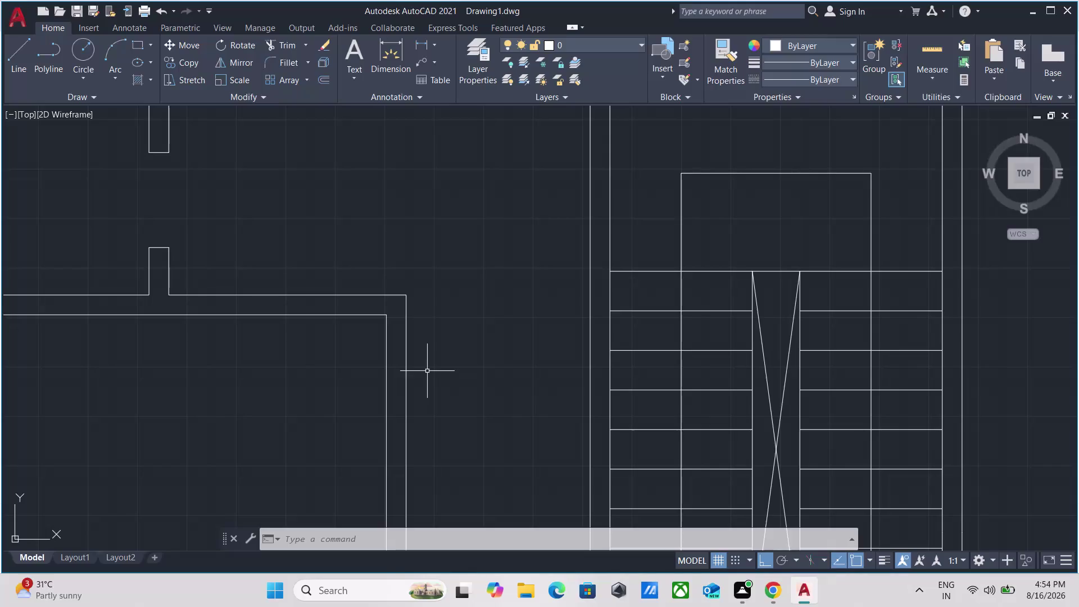
Start a short line at the left wall corner, then abandon it.
scroll(down, 3)
scroll(up, 3)
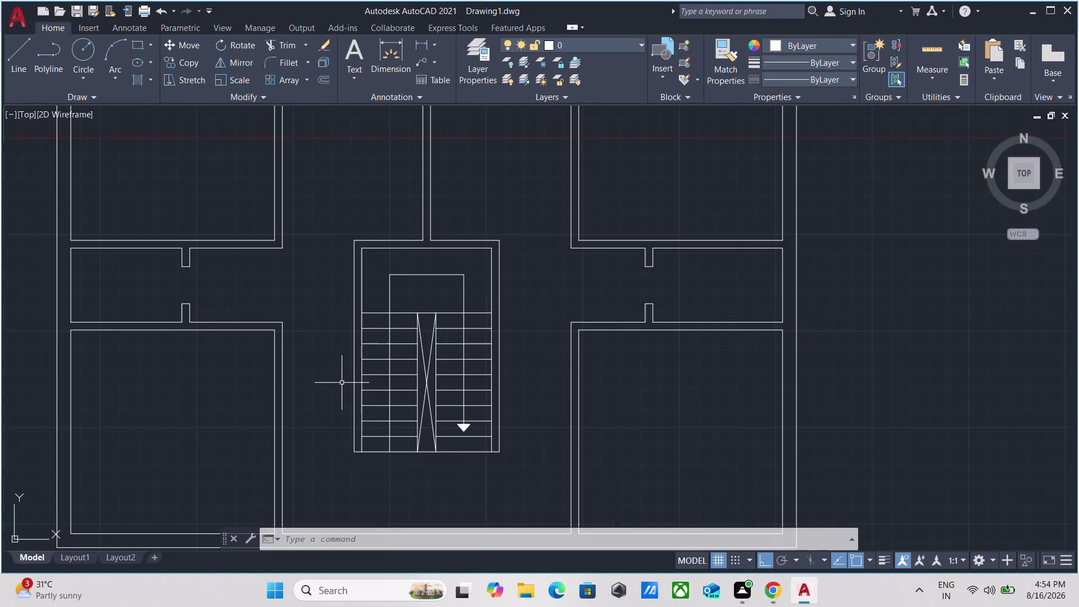
key(l)
key(Return)
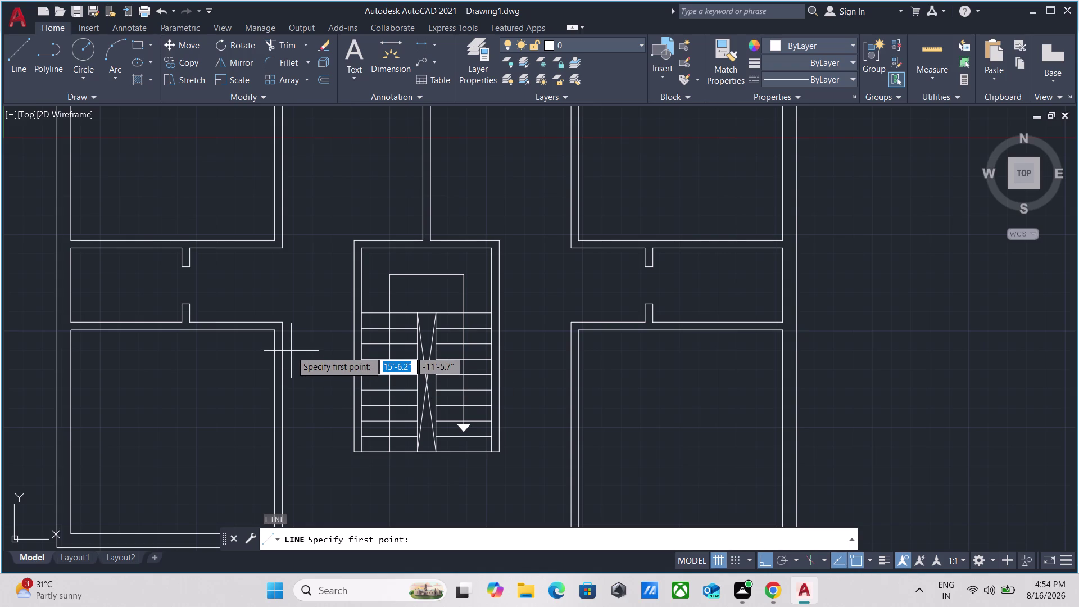
scroll(up, 3)
scroll(up, 3)
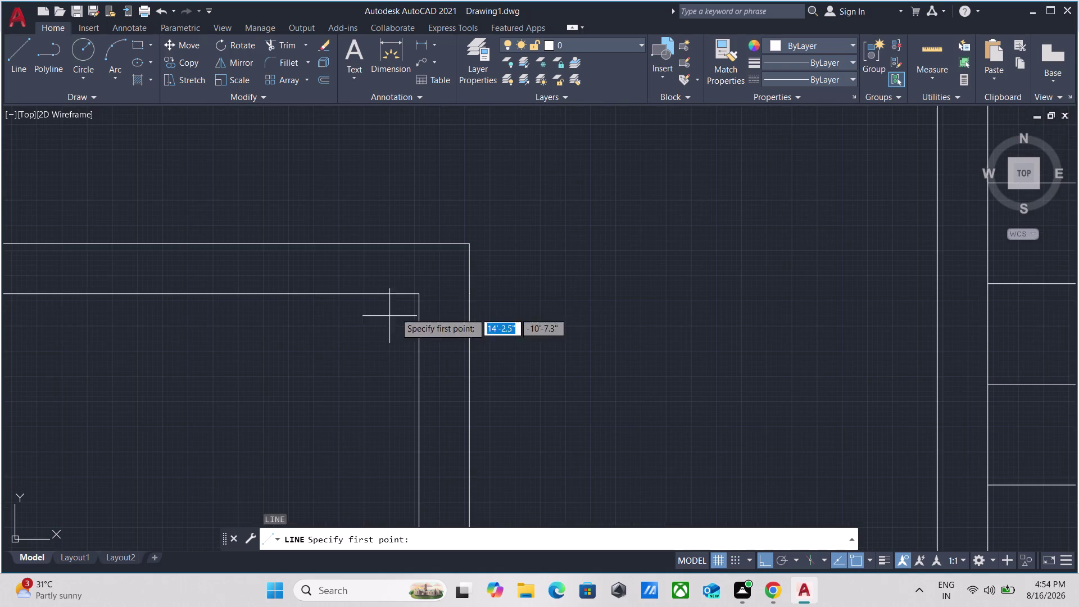
click(419, 296)
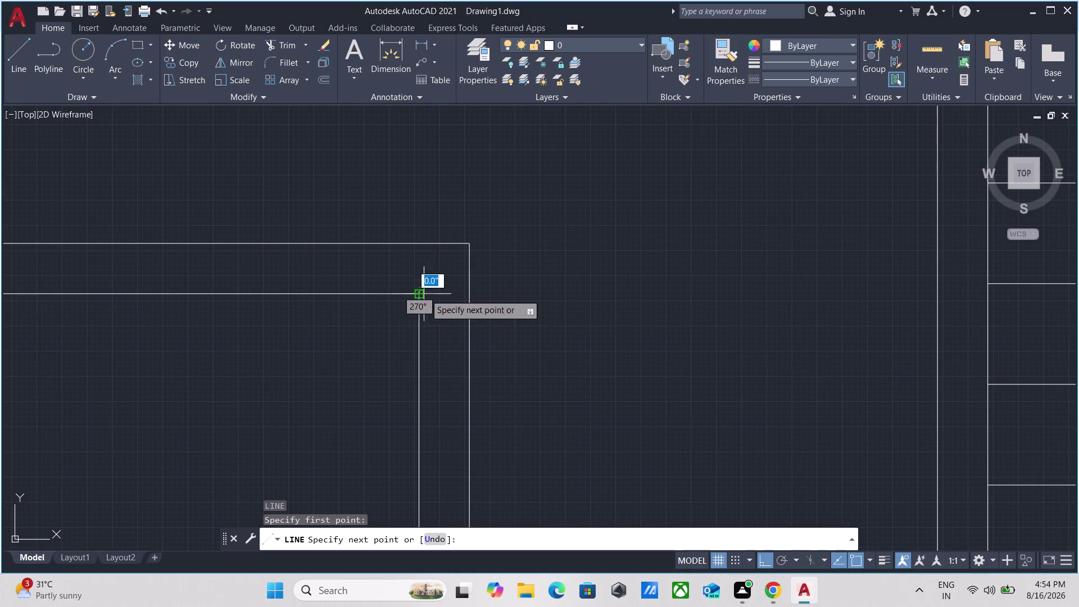
click(467, 294)
key(Escape)
Offset the left wall's short end line 3' downward.
drag(454, 312, 445, 306)
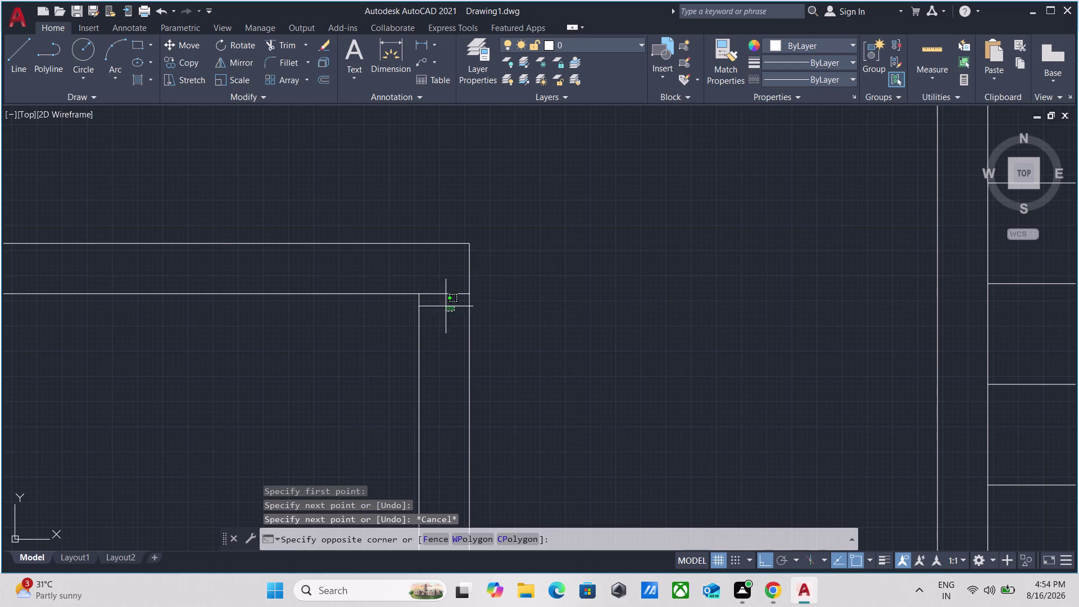
click(432, 268)
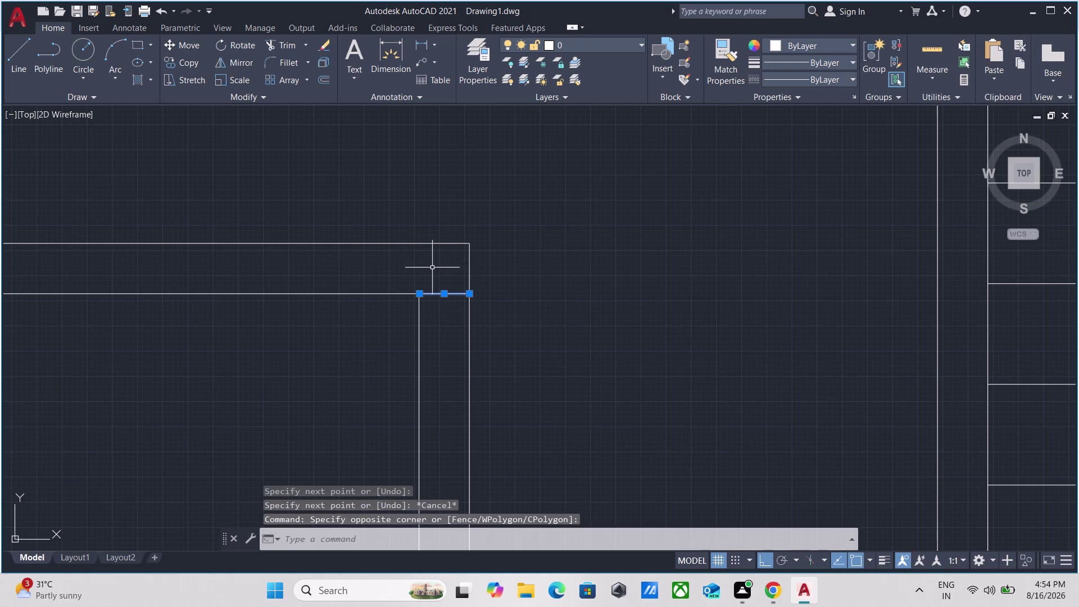
key(o)
key(Return)
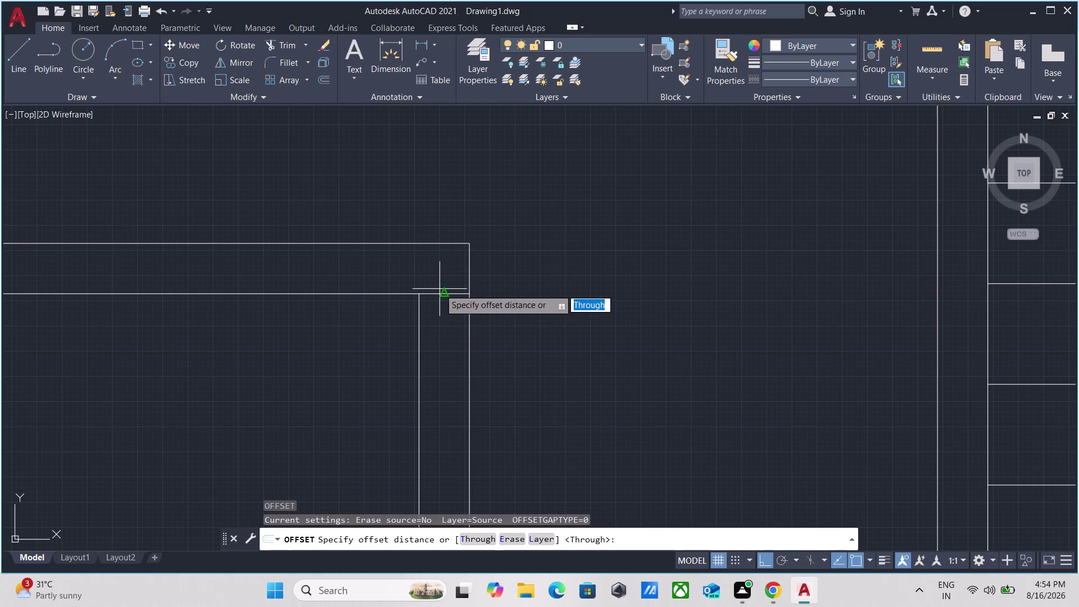
click(440, 291)
click(426, 367)
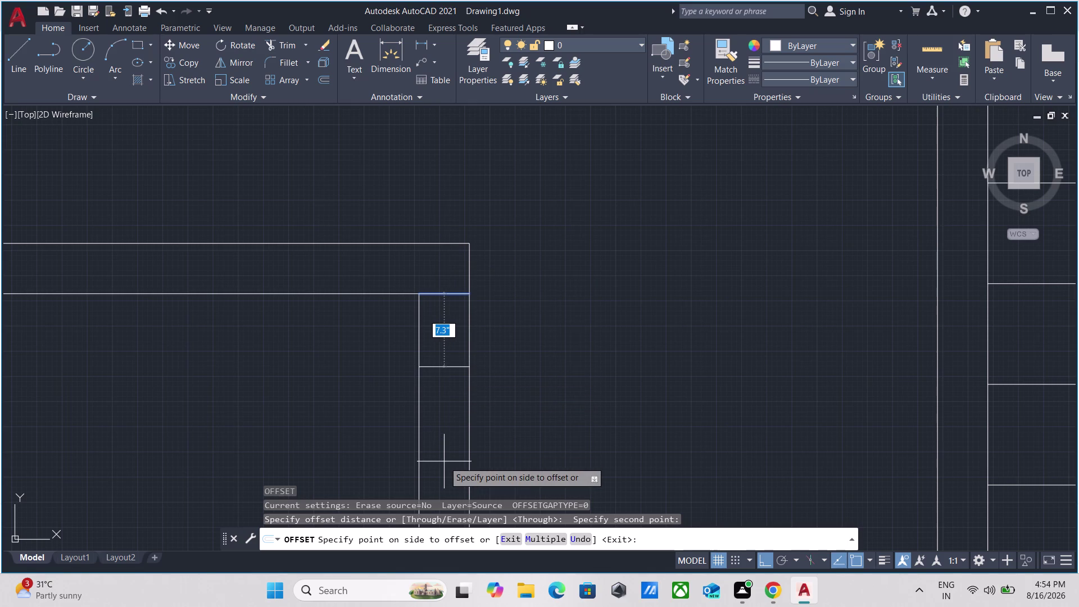
key(3)
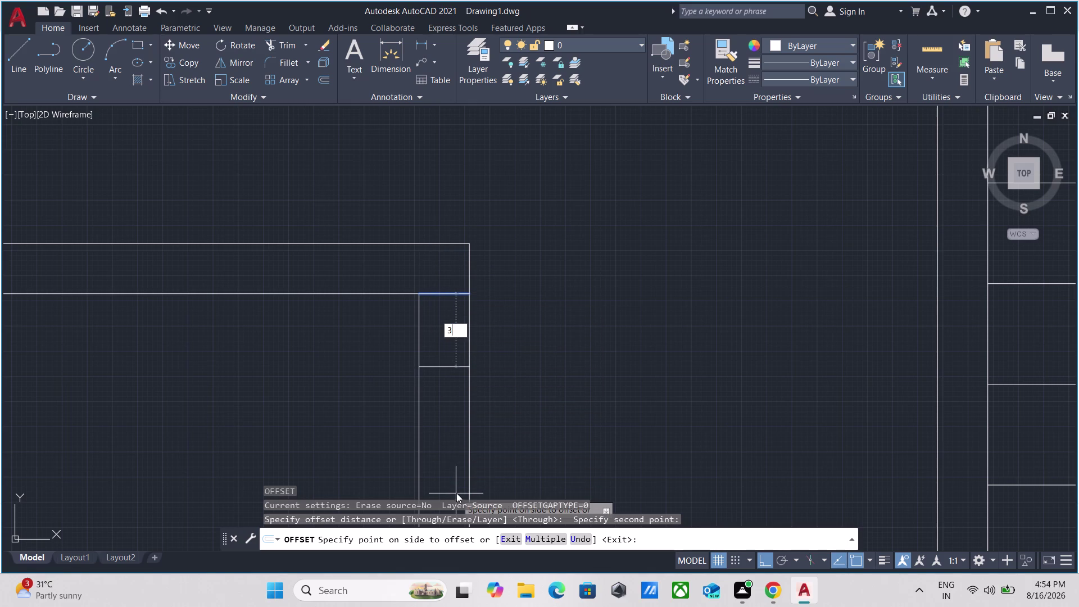
key(apostrophe)
key(Return)
scroll(down, 3)
middle_drag(520, 394, 454, 342)
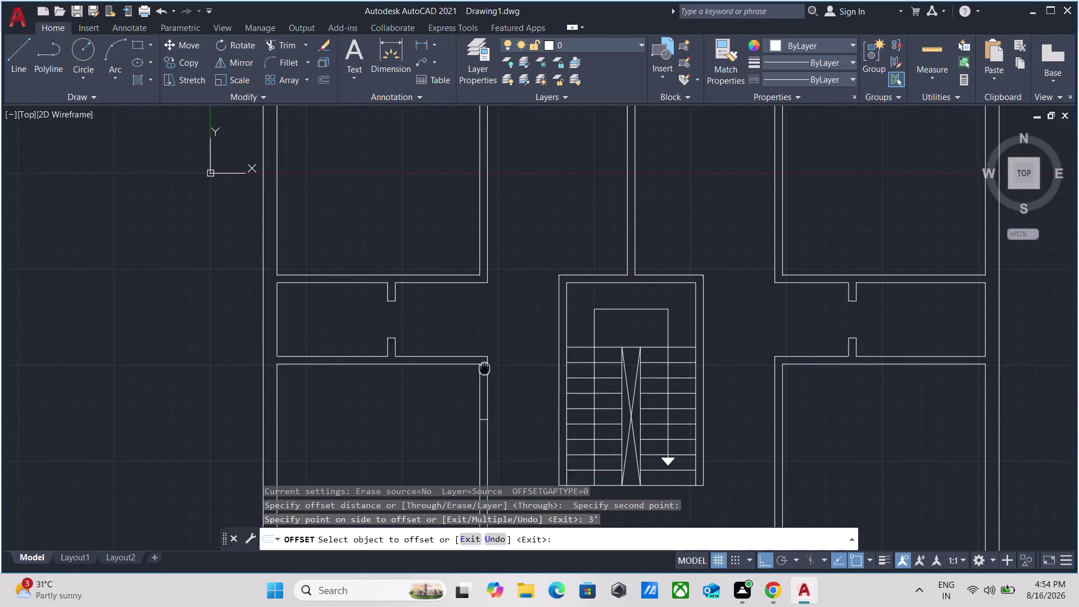
middle_drag(454, 342, 397, 294)
key(Escape)
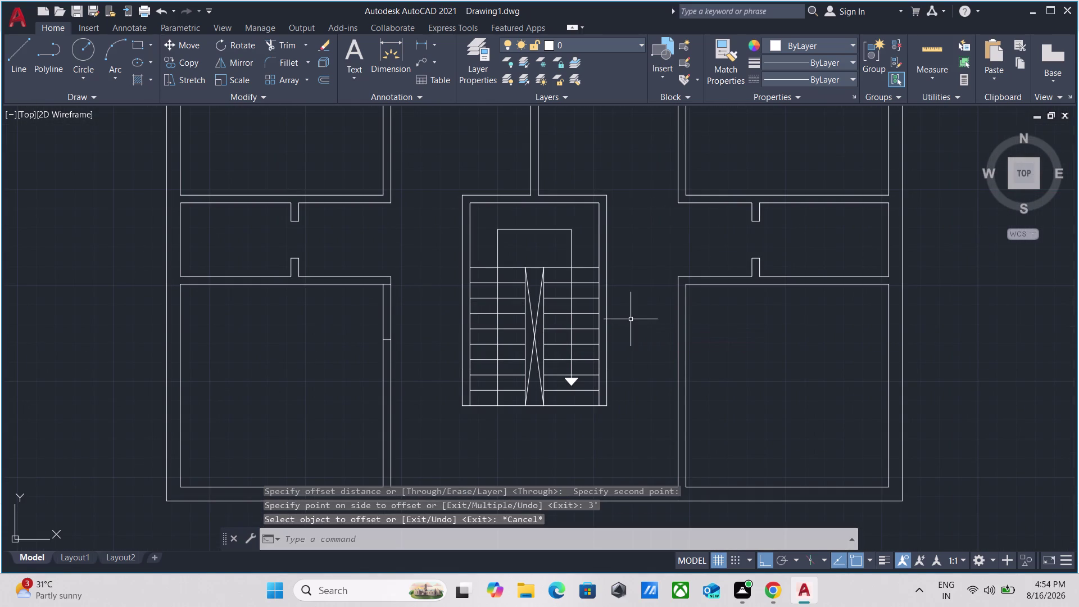
Start a short line at the right wall corner, then abandon it.
key(l)
key(Return)
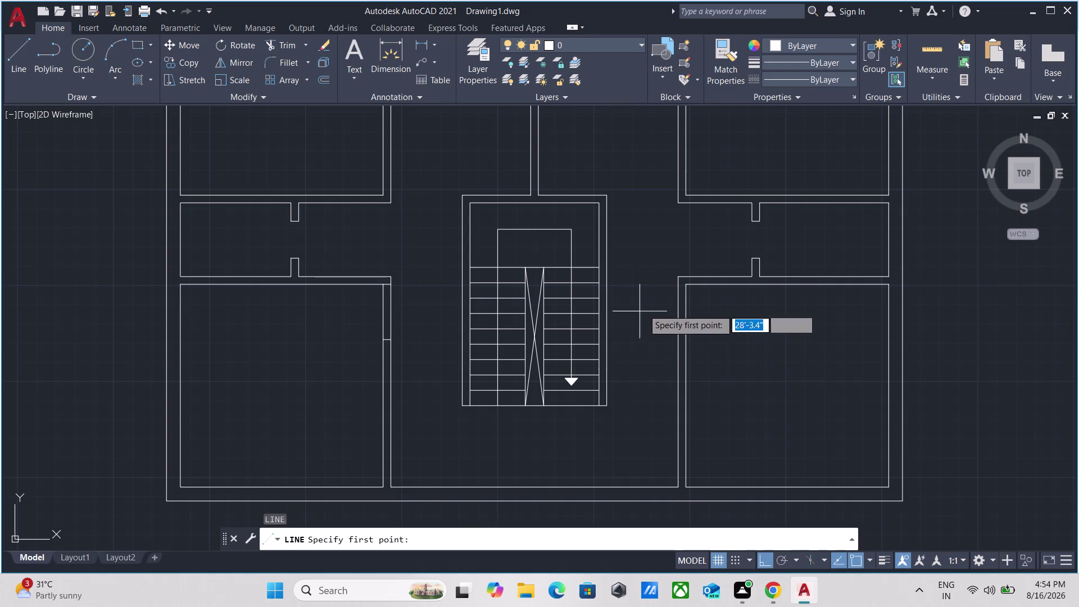
scroll(up, 3)
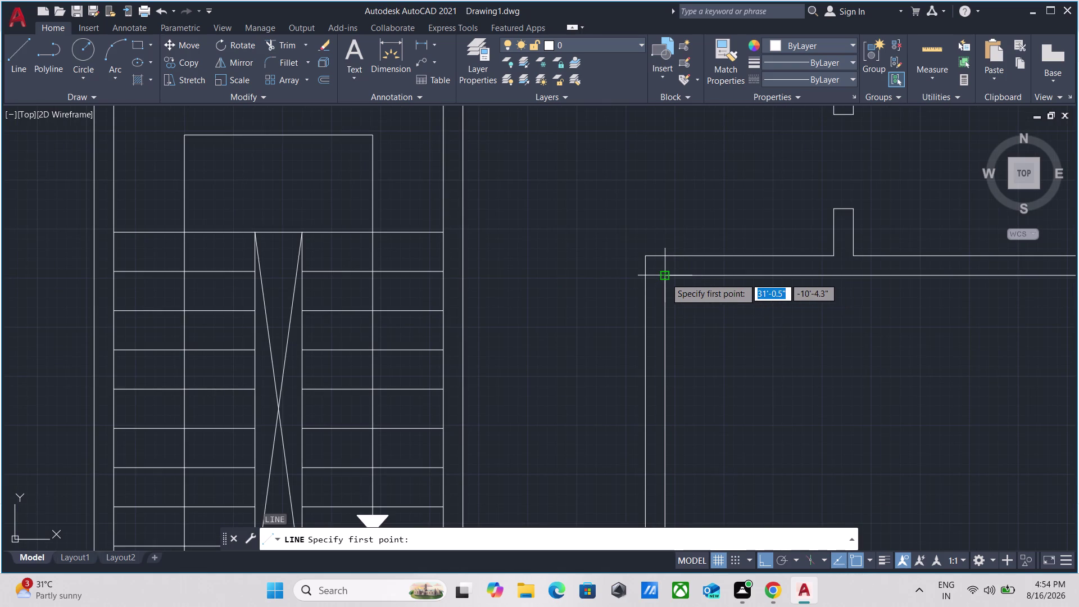
click(665, 277)
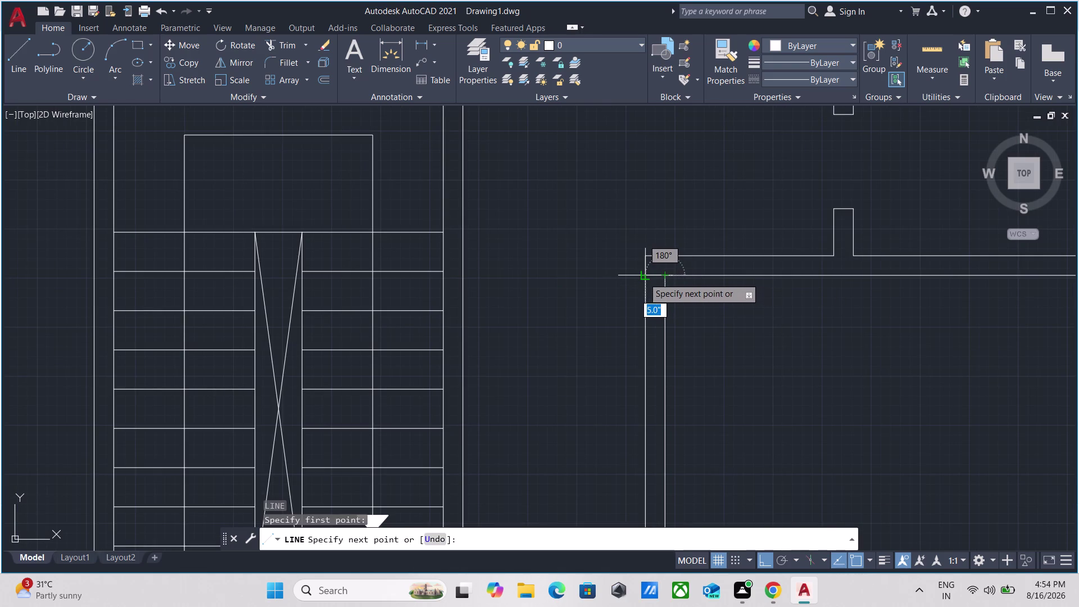
click(644, 277)
key(Escape)
Offset the right wall's short end line 3' downward.
scroll(up, 3)
drag(673, 285, 668, 277)
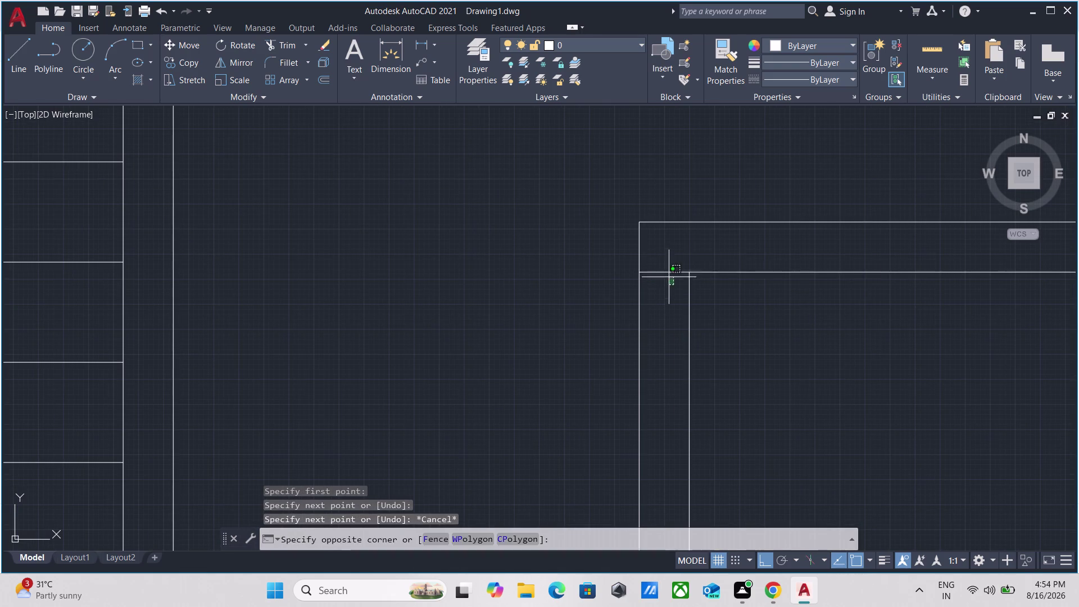
click(656, 244)
key(o)
key(Return)
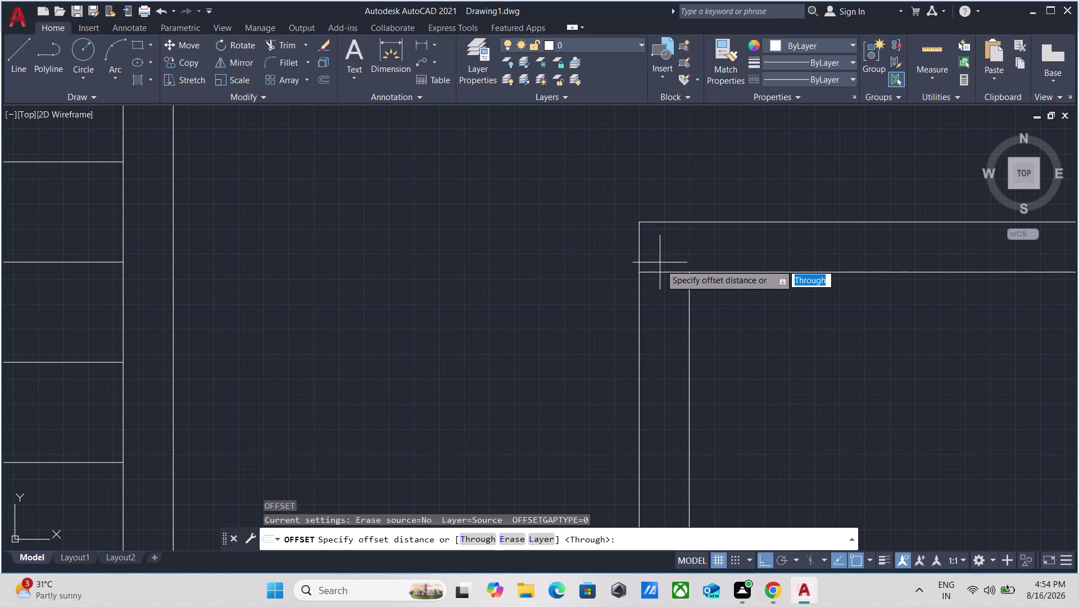
click(662, 270)
click(654, 340)
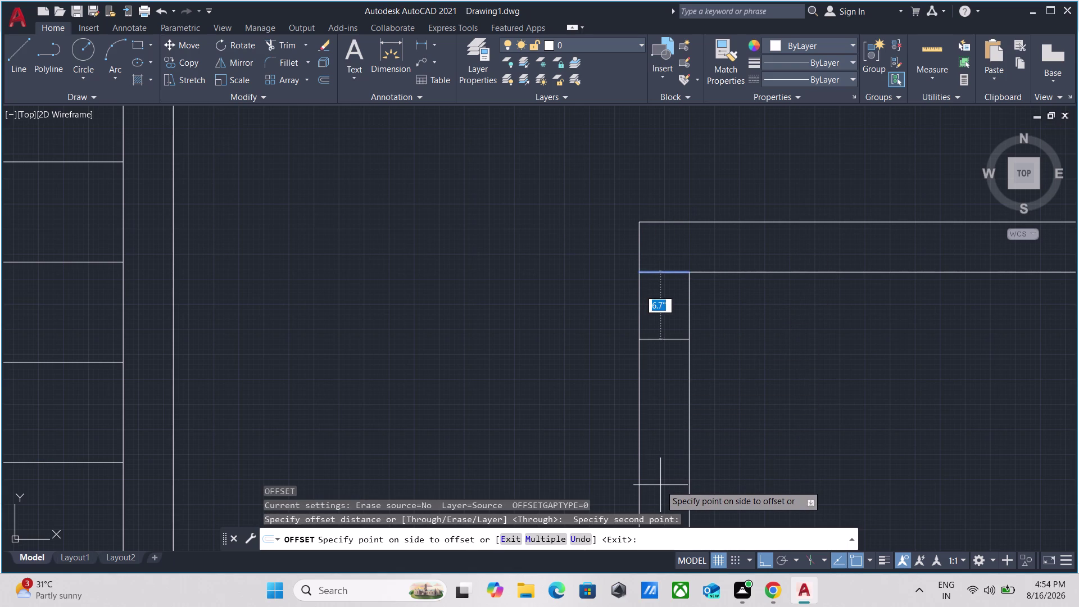
text(3')
key(Return)
scroll(down, 3)
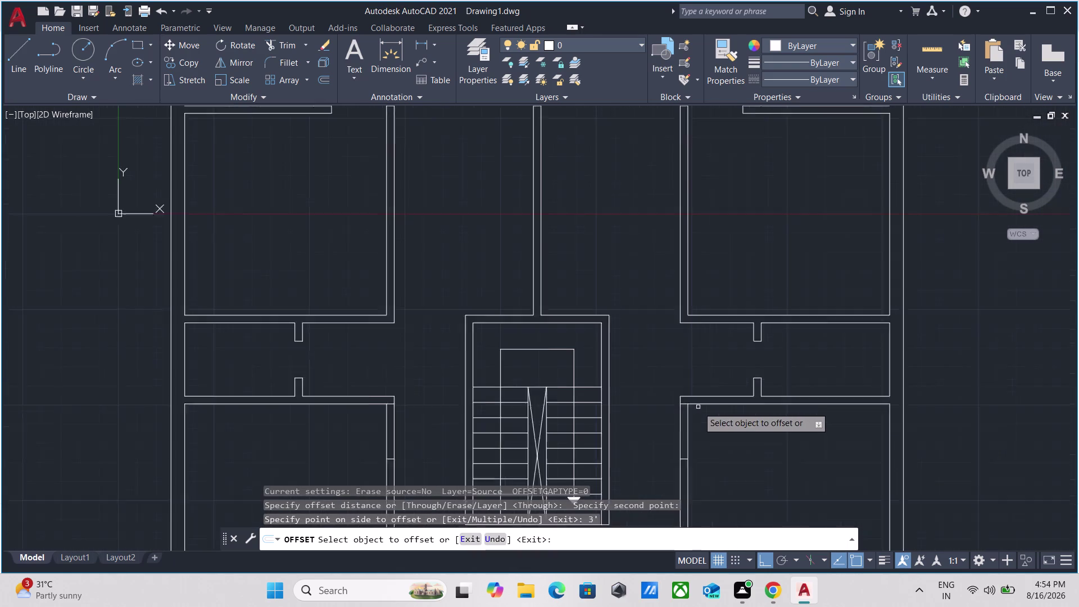
scroll(up, 3)
scroll(up, 3)
key(Escape)
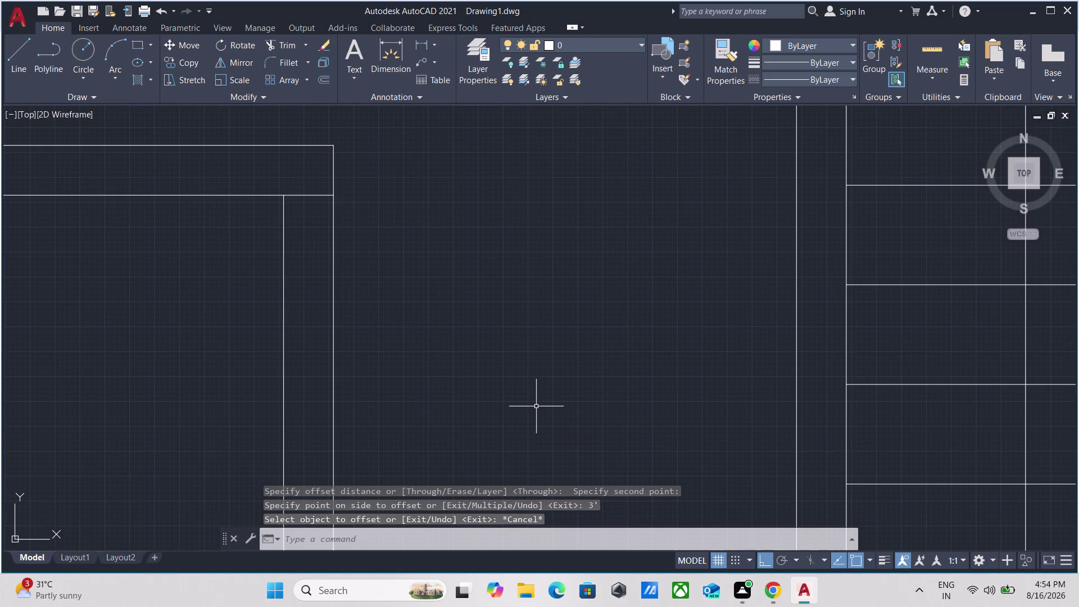
Start TRIM with a first cut across the wall, then undo it.
text(tr)
key(Return)
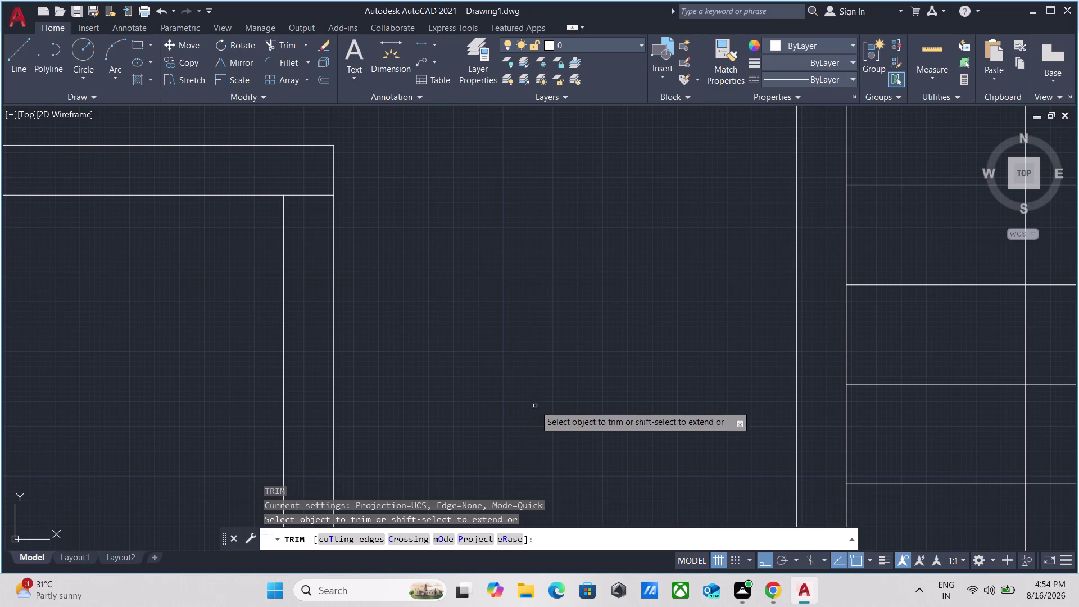
drag(487, 352, 471, 341)
click(94, 348)
scroll(down, 3)
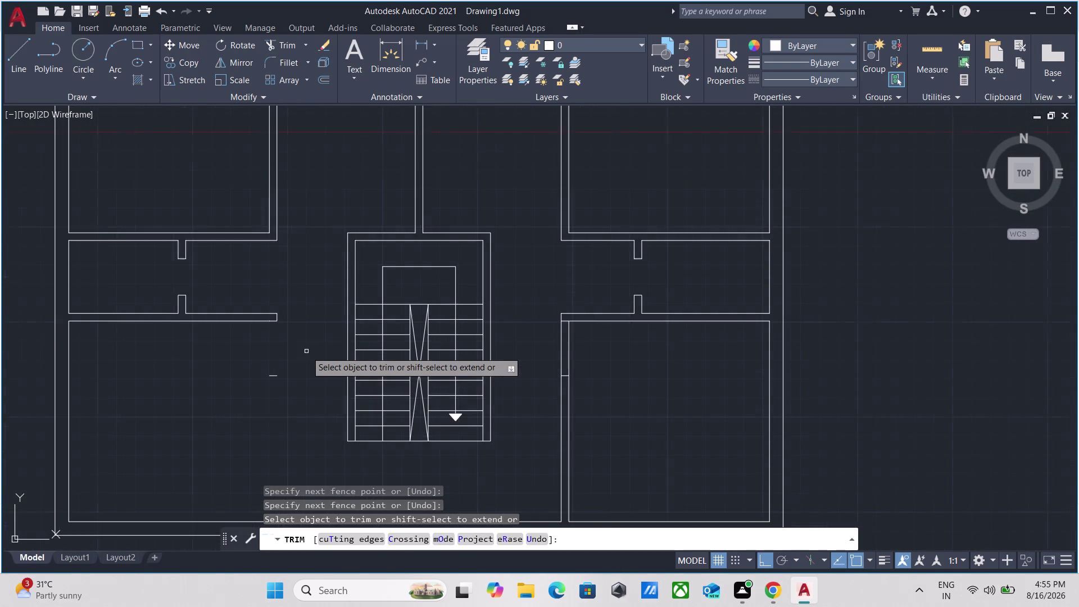
scroll(down, 3)
middle_drag(294, 393, 294, 361)
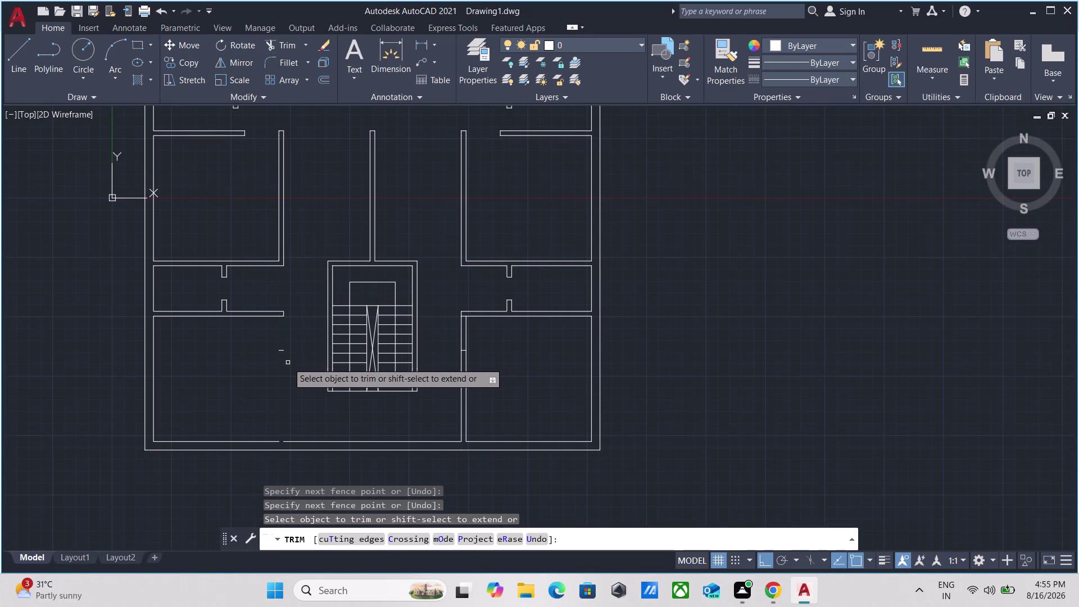
key(ctrl+z)
Trim the wall segments between the 3' offset lines on both stair sides.
scroll(down, 3)
scroll(down, 3)
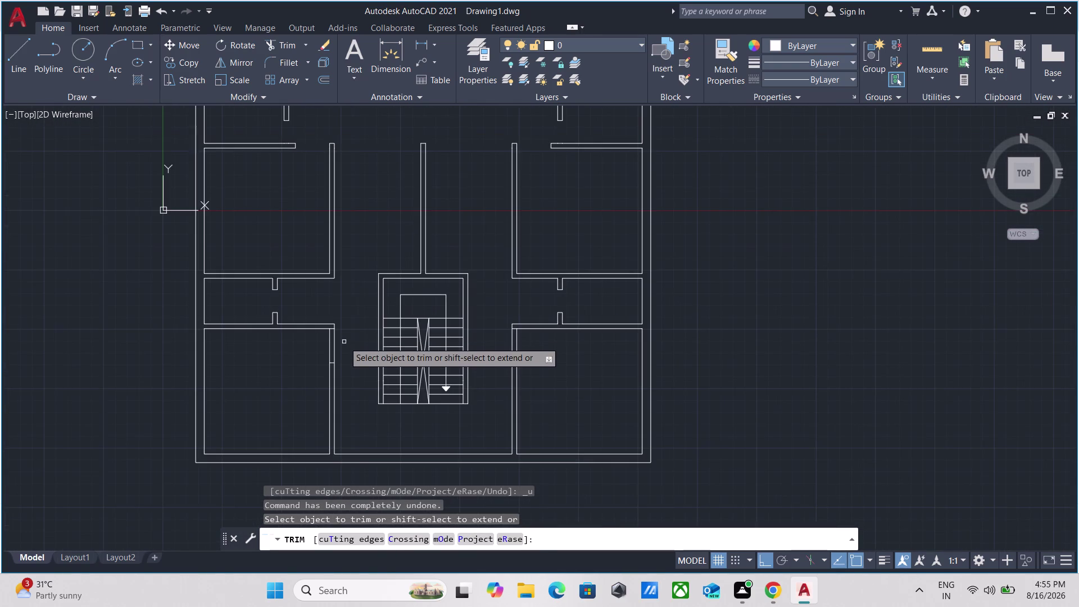
middle_drag(343, 341, 275, 289)
scroll(up, 3)
click(284, 288)
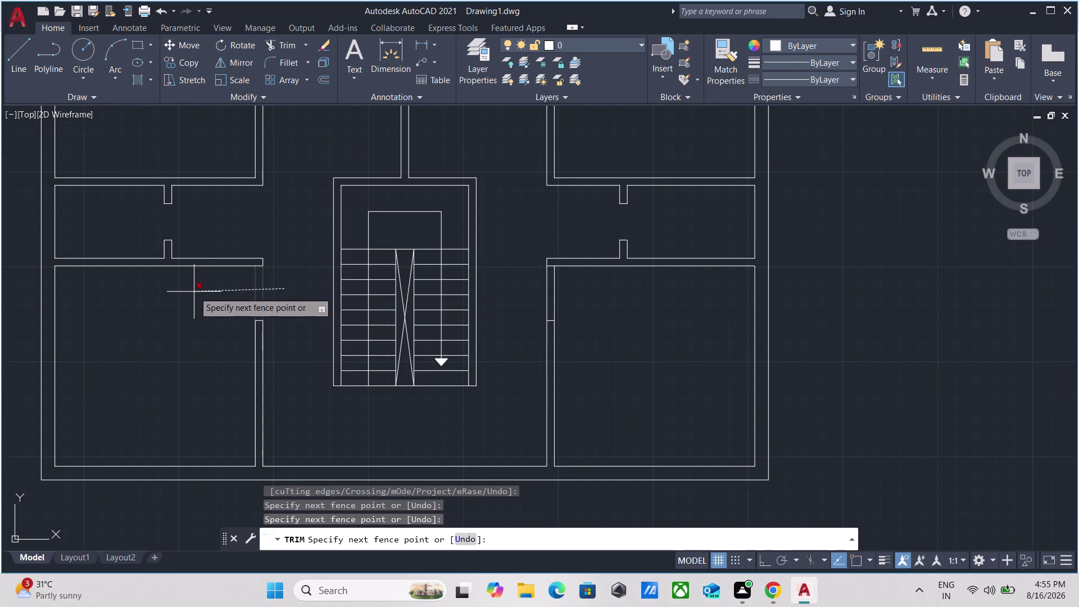
click(194, 291)
click(529, 307)
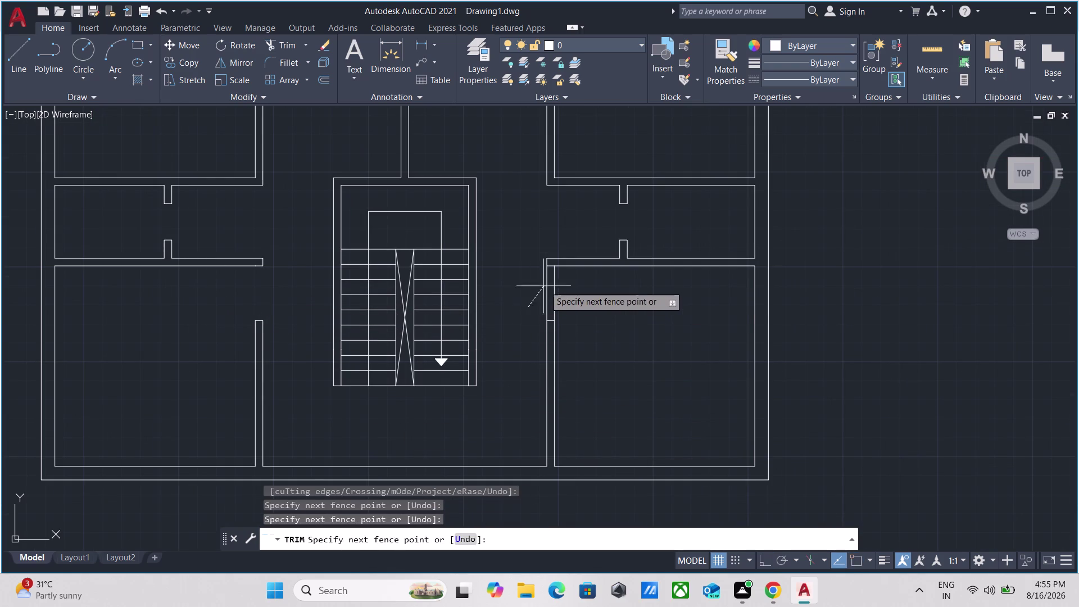
click(574, 289)
scroll(up, 3)
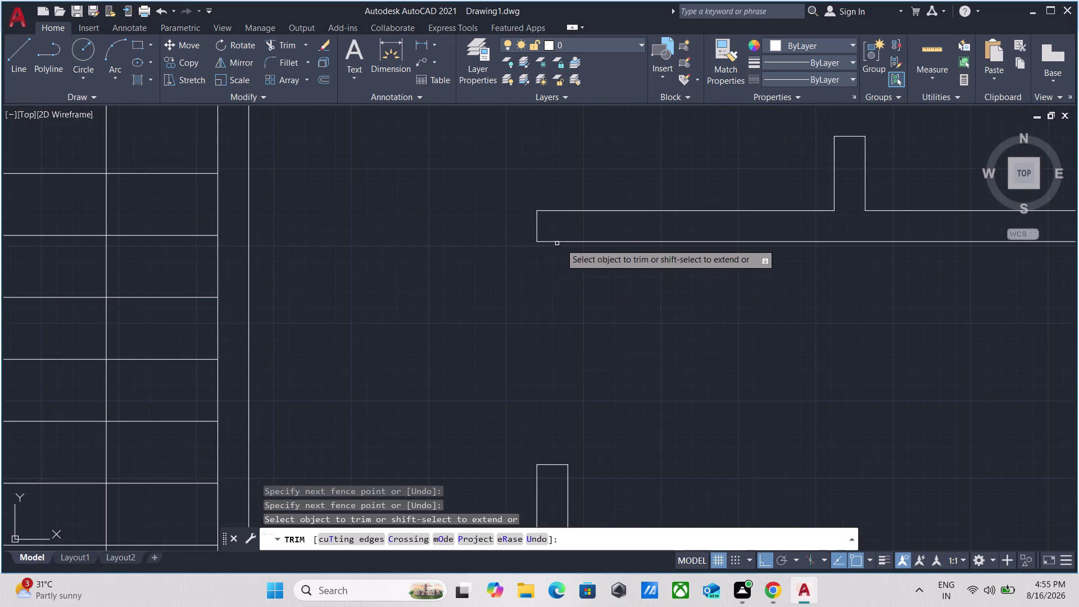
scroll(down, 3)
scroll(down, 3)
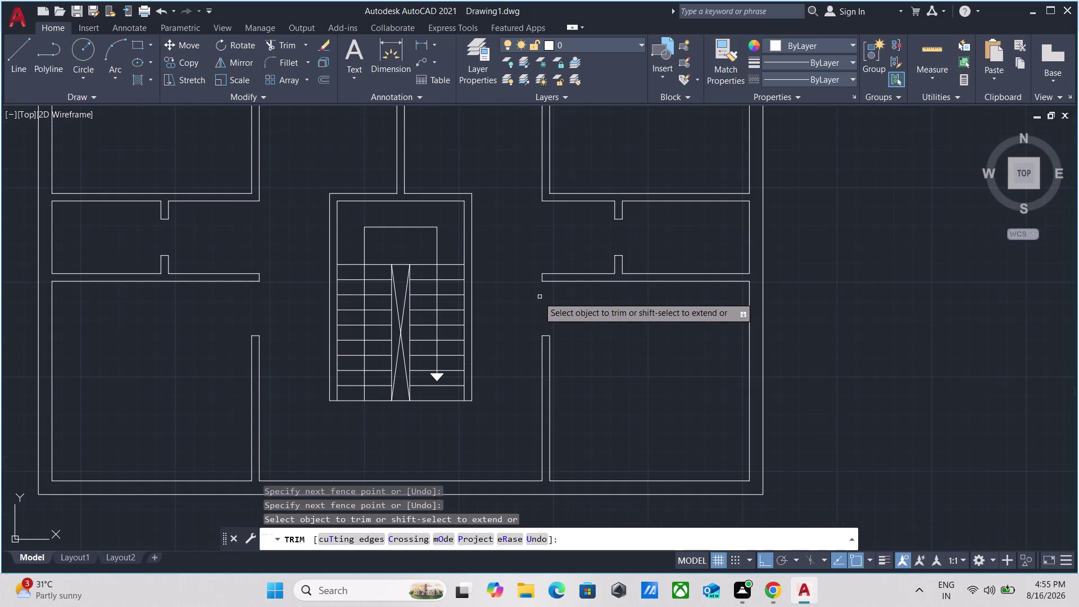
key(Escape)
scroll(down, 3)
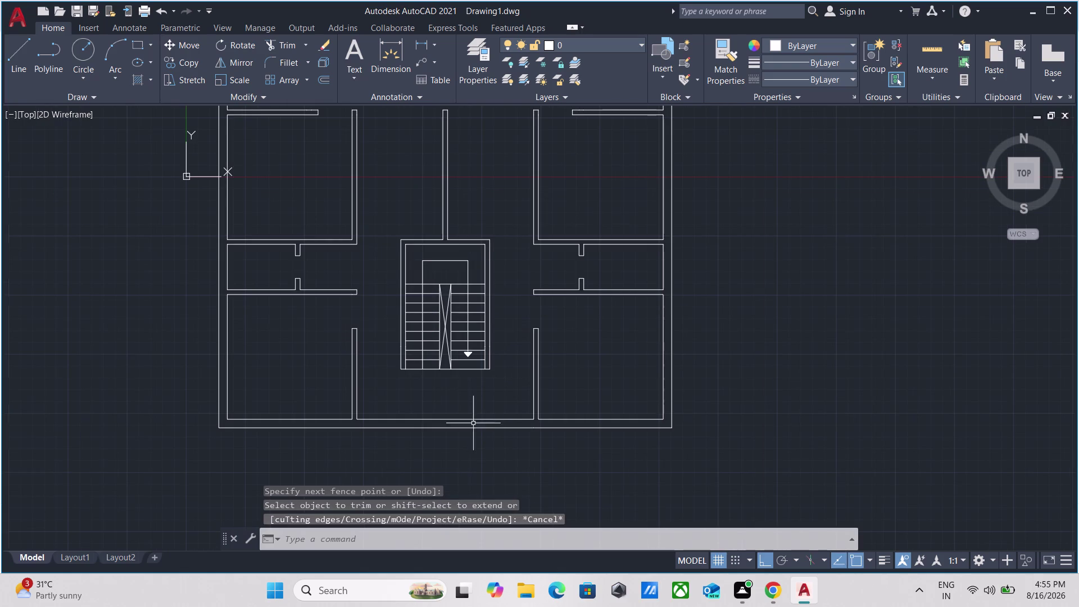
scroll(up, 3)
scroll(down, 3)
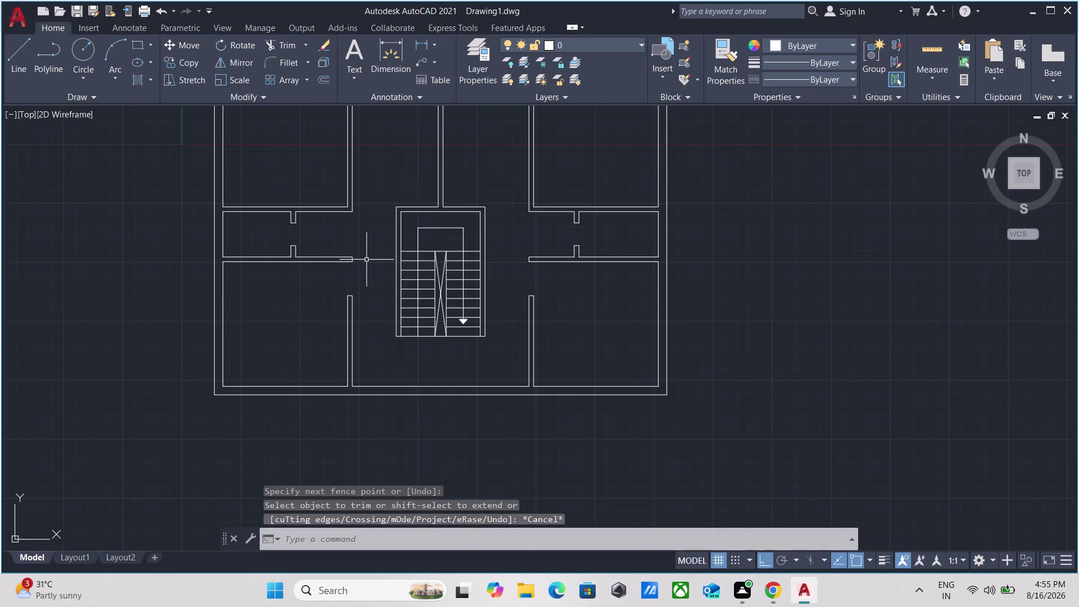
scroll(up, 3)
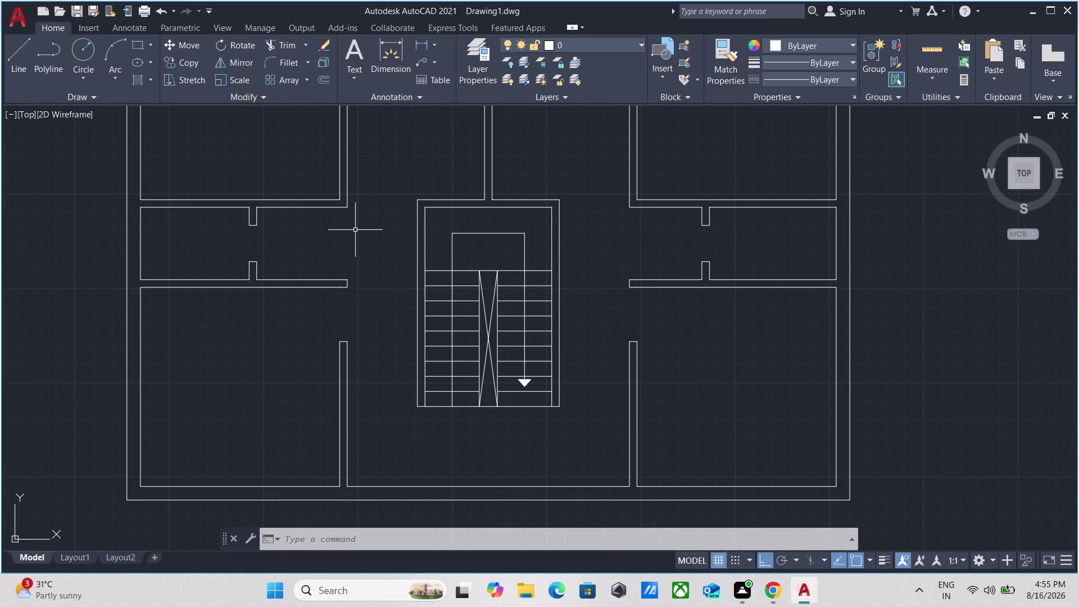
scroll(down, 3)
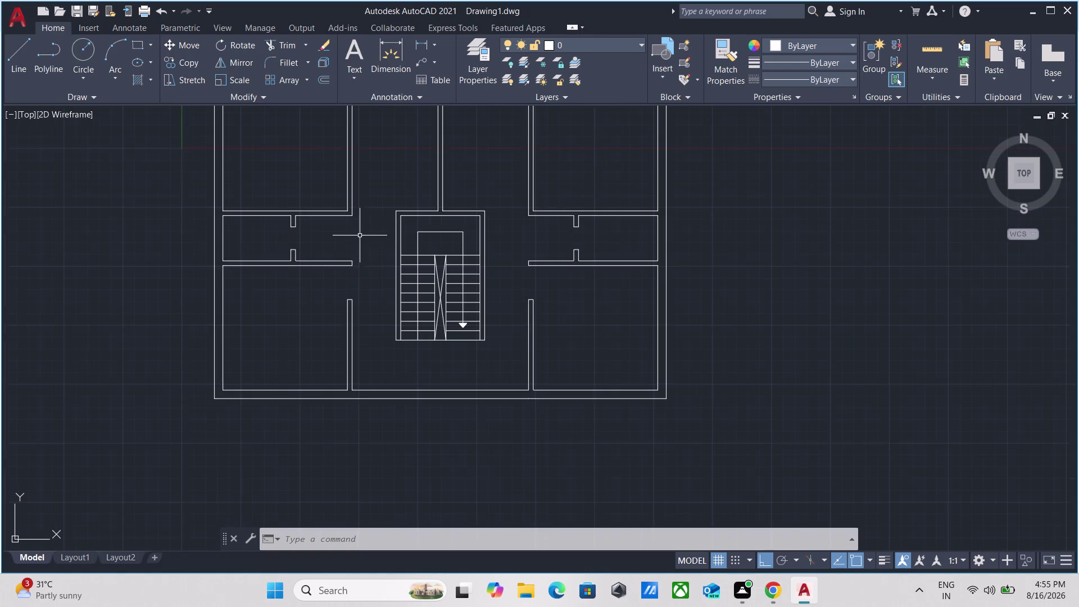
middle_drag(360, 238, 356, 371)
middle_drag(395, 278, 384, 354)
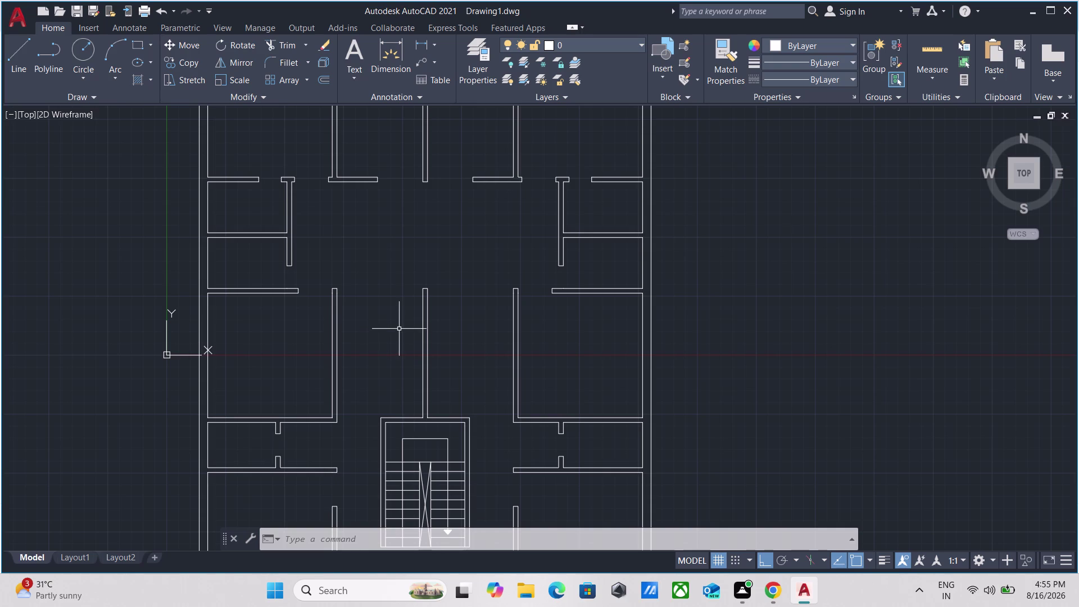
scroll(down, 3)
scroll(down, 3)
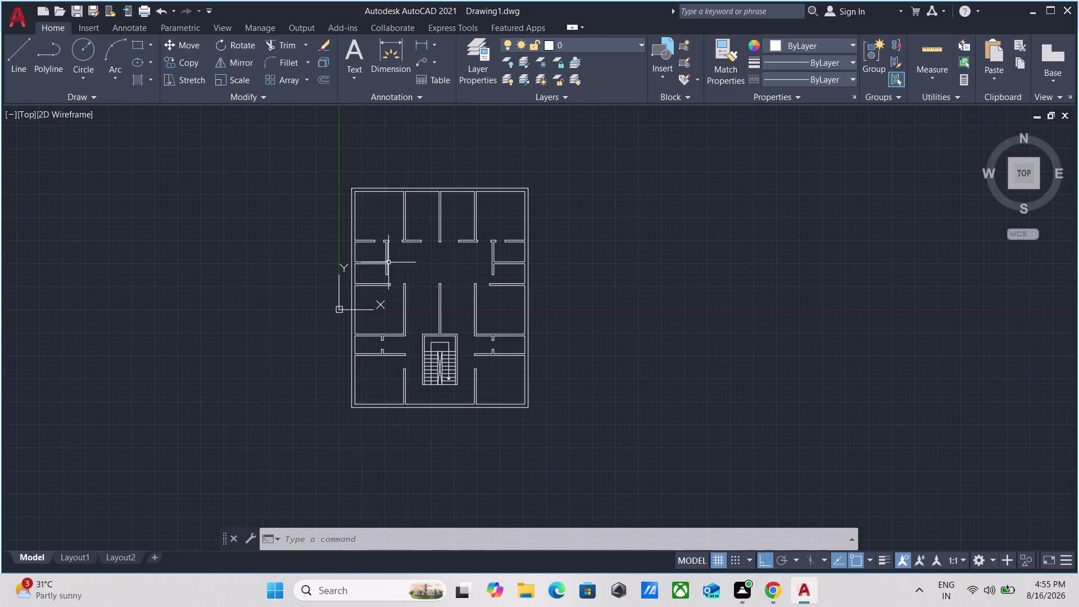
scroll(up, 3)
scroll(down, 3)
middle_drag(477, 265, 195, 229)
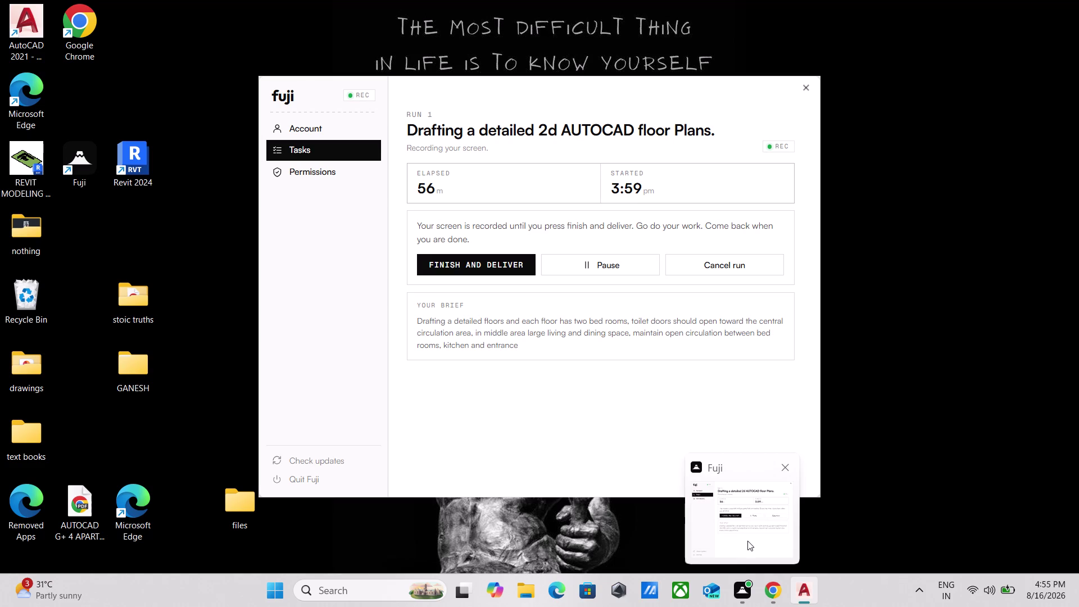
scroll(down, 3)
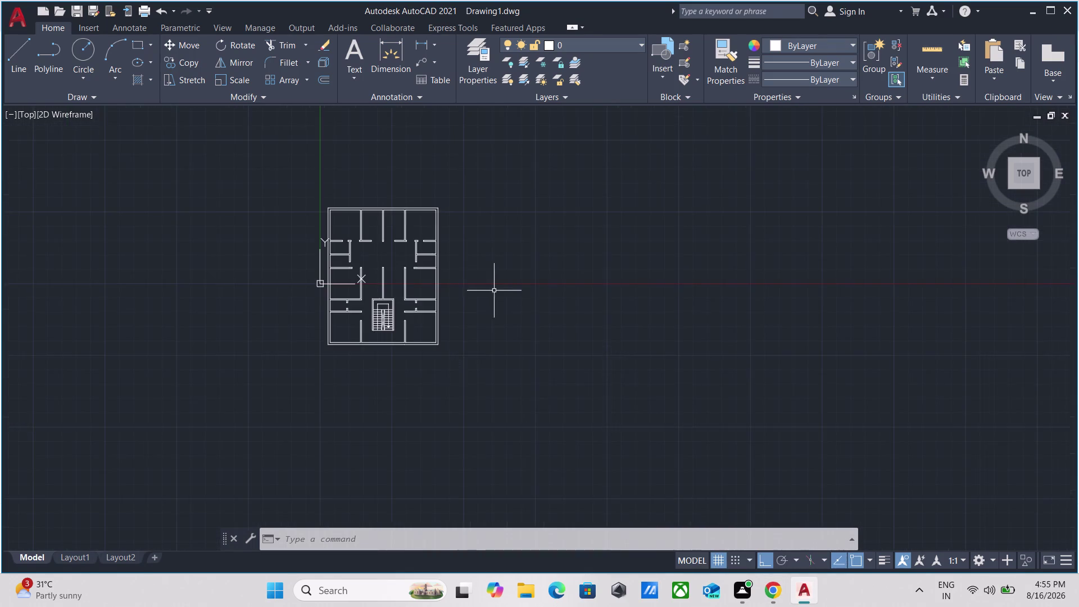
Pan and zoom the view onto the stair and central hall.
scroll(up, 3)
middle_drag(446, 239, 408, 308)
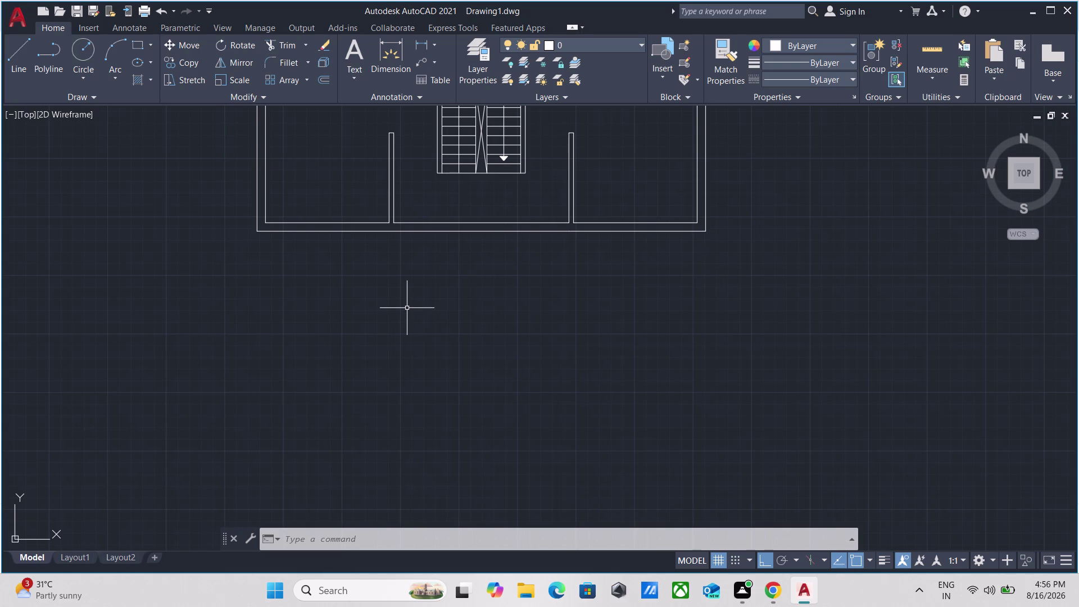
scroll(down, 3)
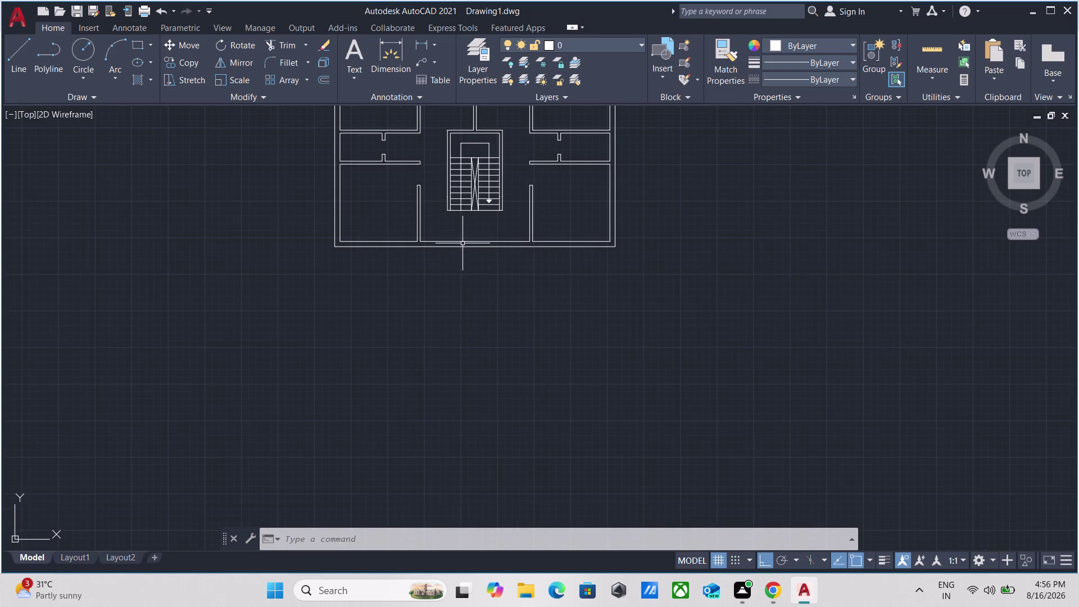
scroll(up, 3)
scroll(down, 3)
middle_drag(490, 208, 483, 269)
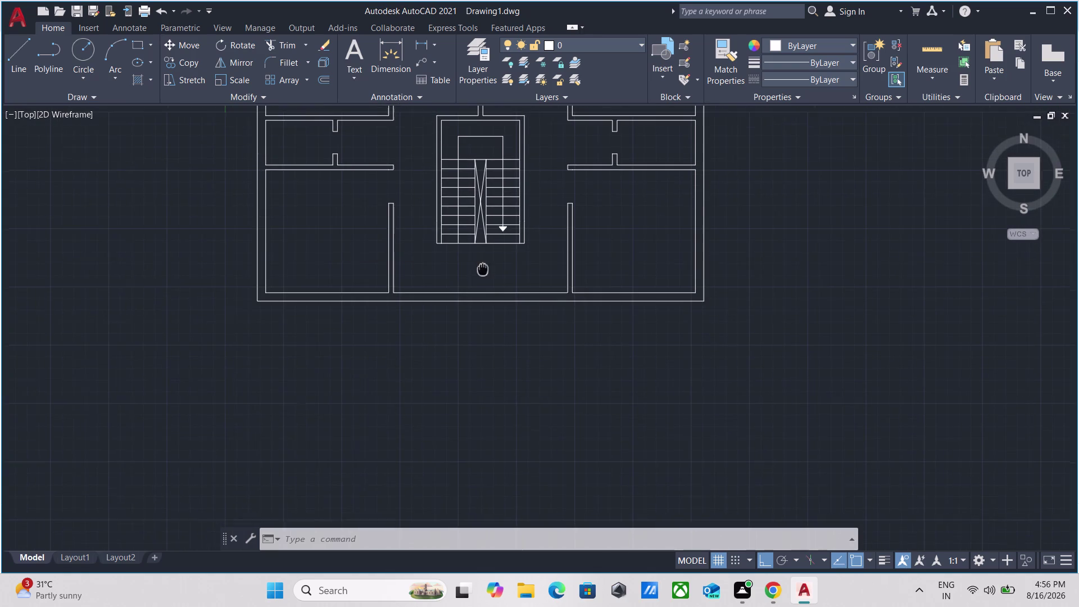
middle_drag(483, 270, 483, 272)
scroll(up, 3)
scroll(down, 3)
scroll(up, 3)
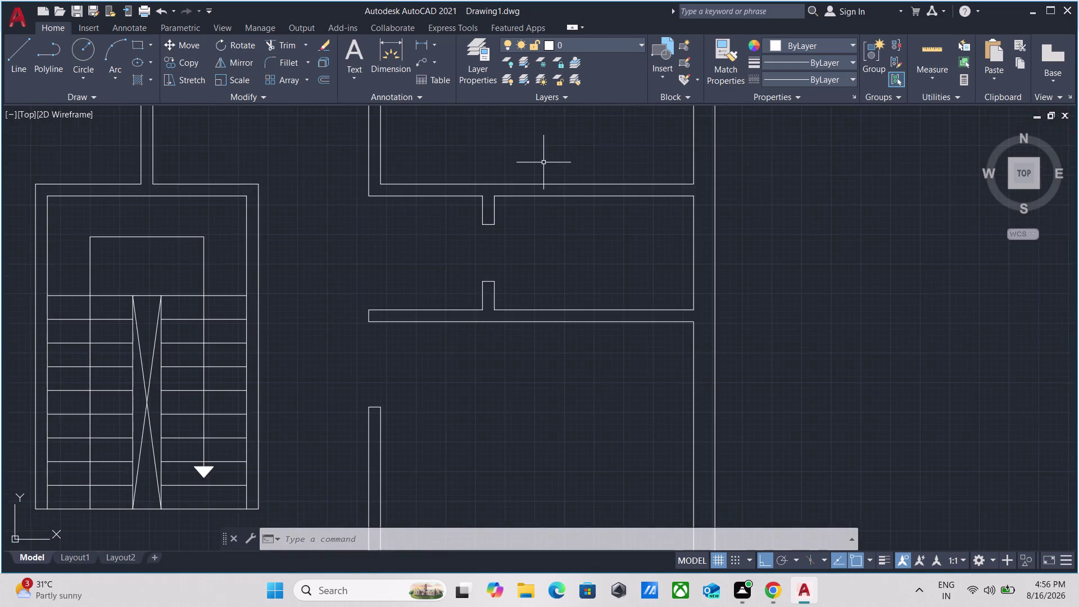
scroll(down, 3)
middle_drag(544, 162, 466, 346)
scroll(up, 3)
scroll(down, 3)
middle_drag(387, 294, 386, 364)
scroll(up, 3)
middle_drag(363, 265, 361, 351)
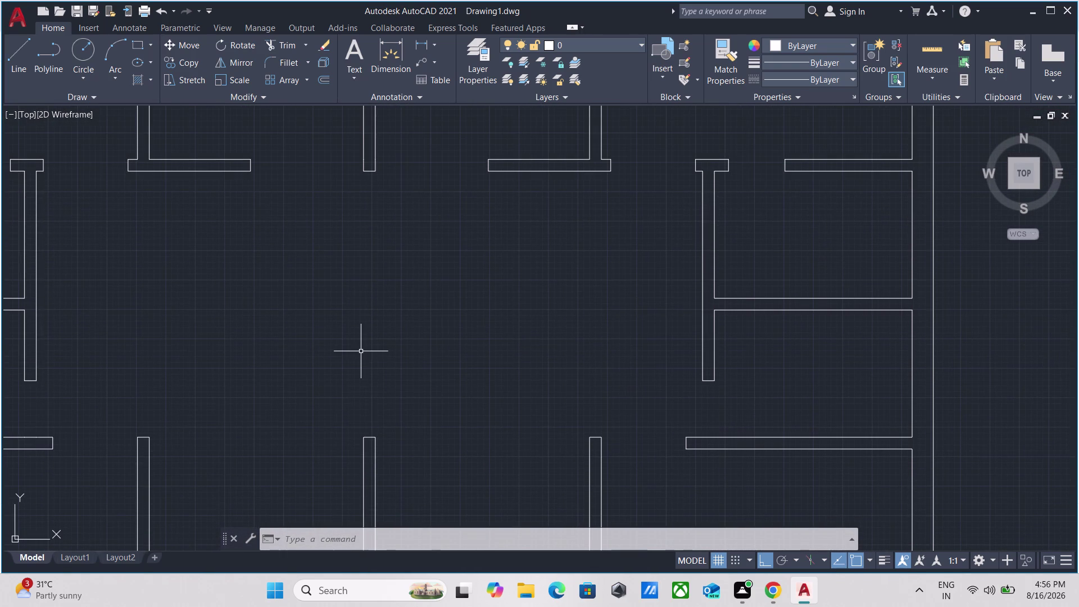
Start a new line and open the Properties panel's Linetype dropdown.
key(l)
key(Return)
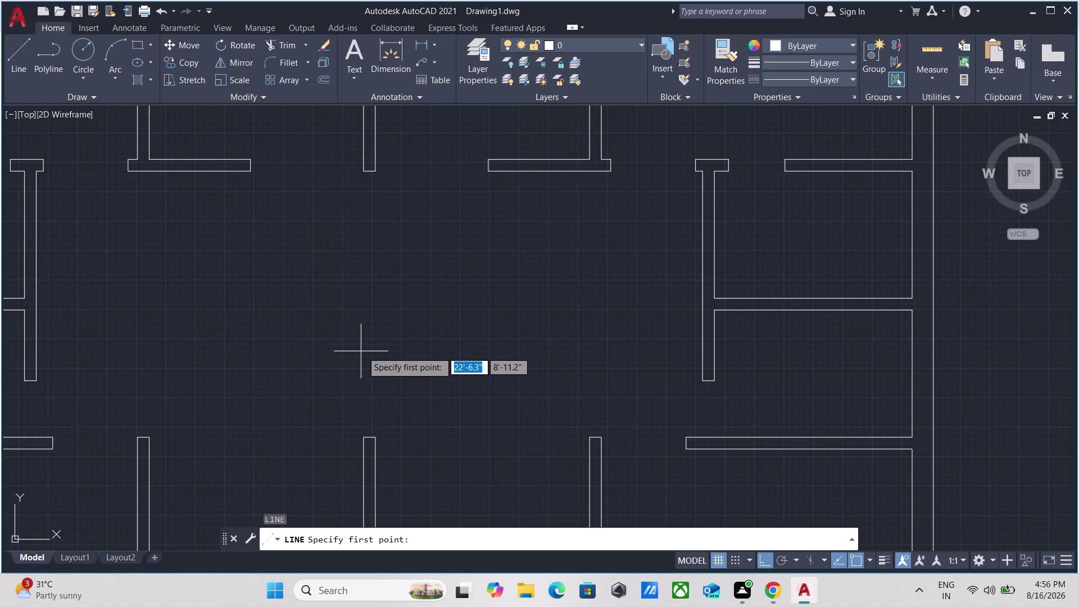
click(843, 62)
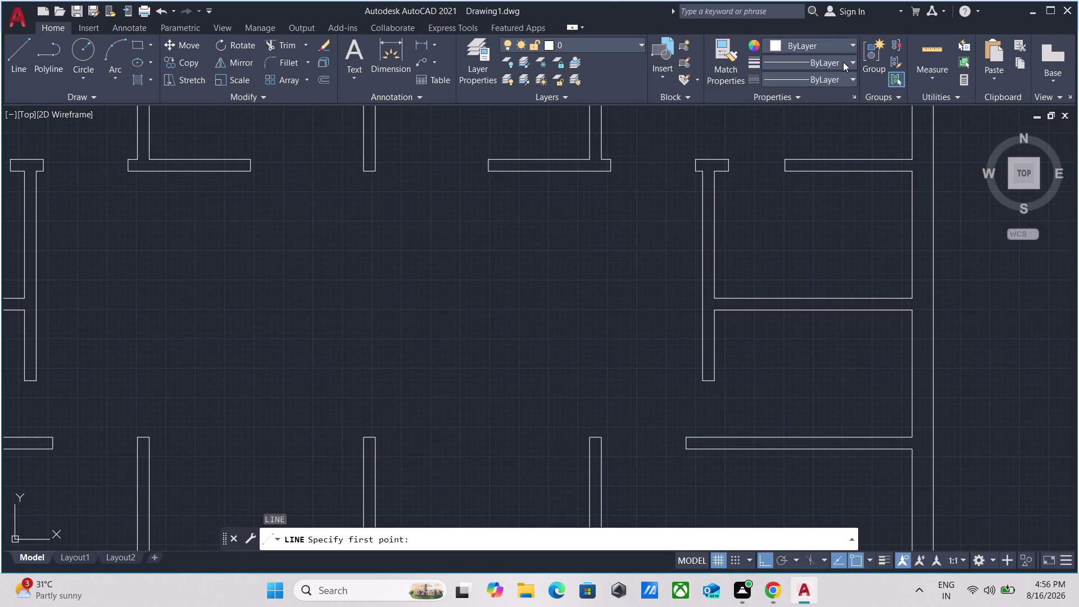
click(842, 62)
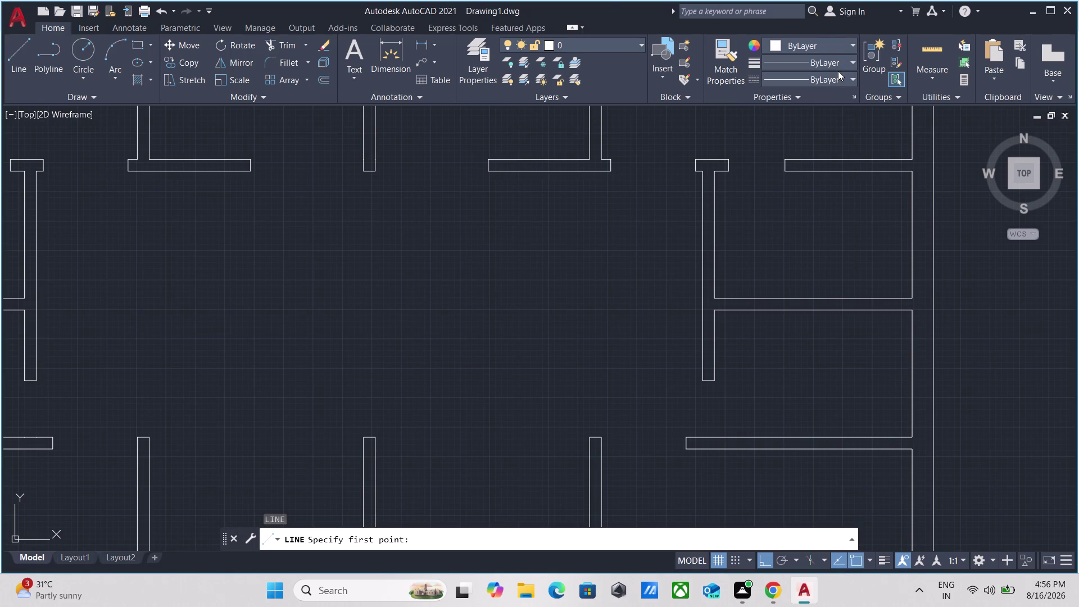
click(840, 83)
click(840, 83)
Open Linetype Manager's Load list and browse the available linetypes.
click(839, 83)
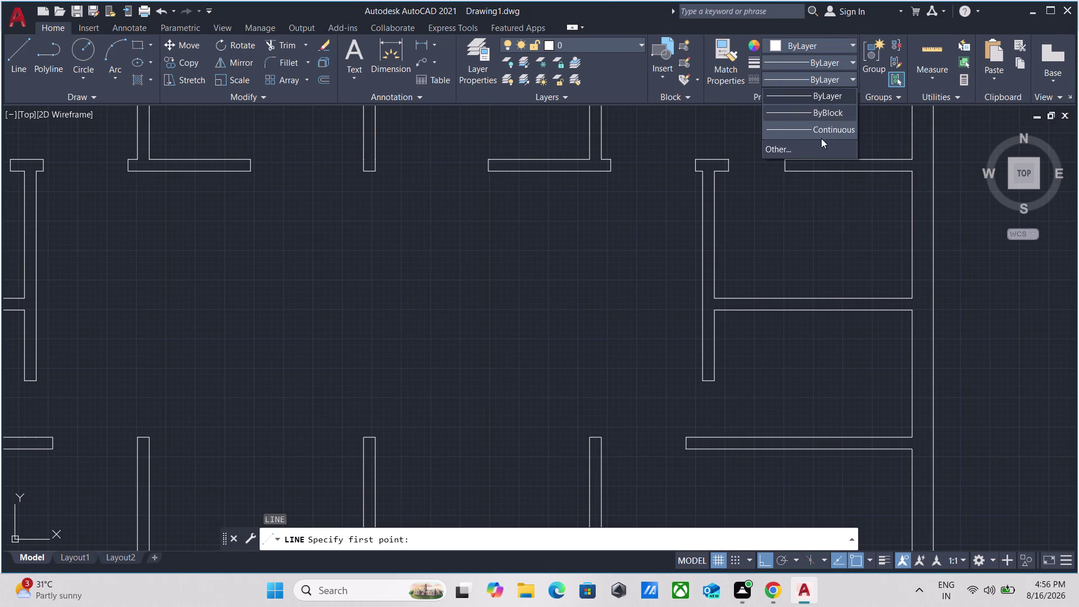
click(811, 151)
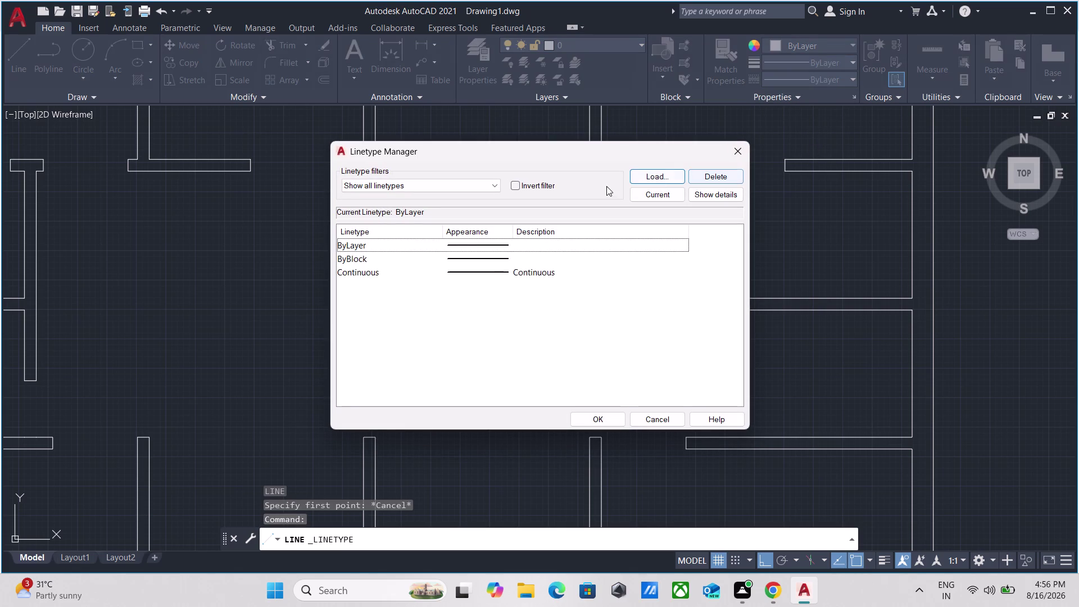
click(666, 169)
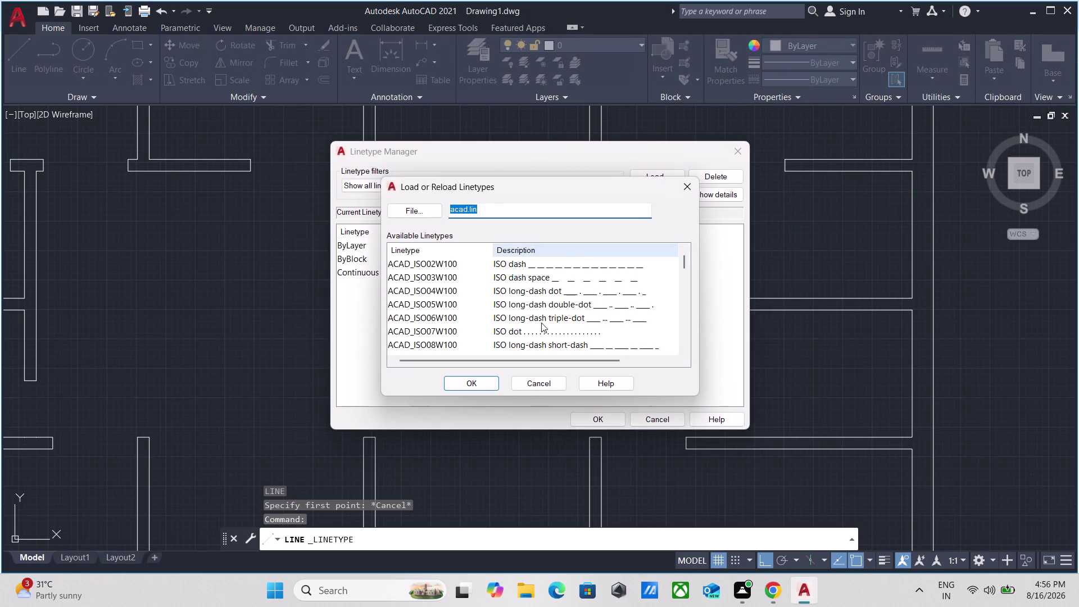
scroll(down, 3)
scroll(down, 3)
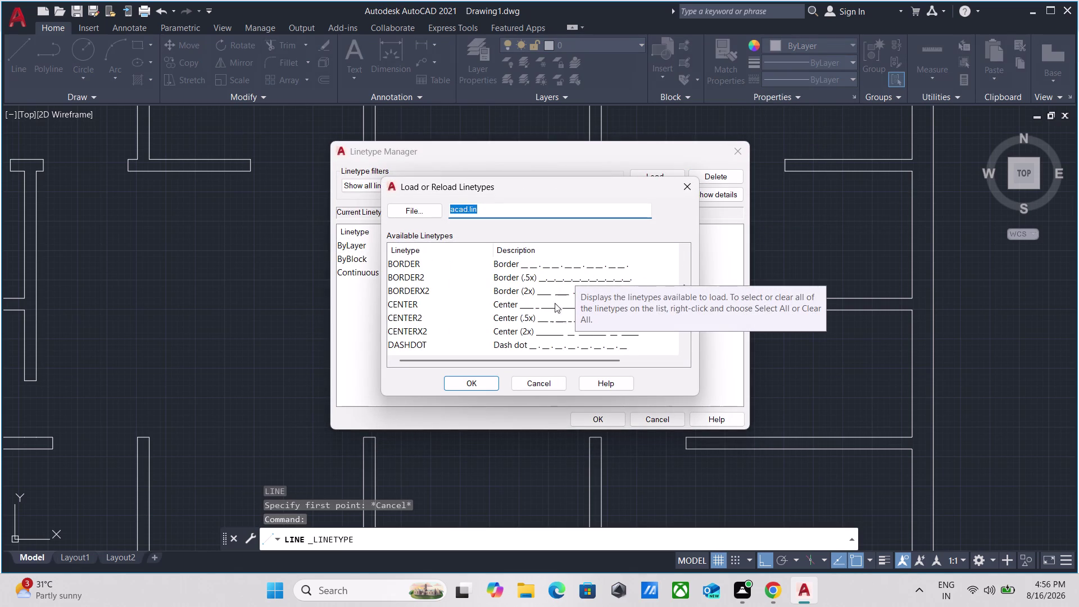
scroll(down, 3)
scroll(down, 3)
scroll(down, 3)
scroll(up, 3)
scroll(up, 3)
scroll(up, 3)
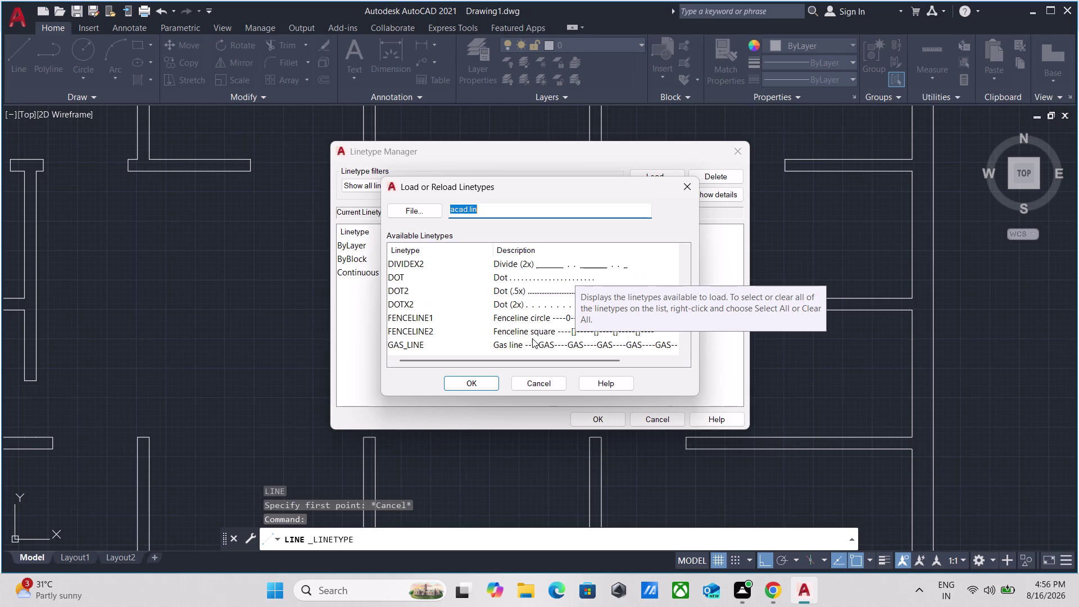
scroll(up, 3)
scroll(up, 3)
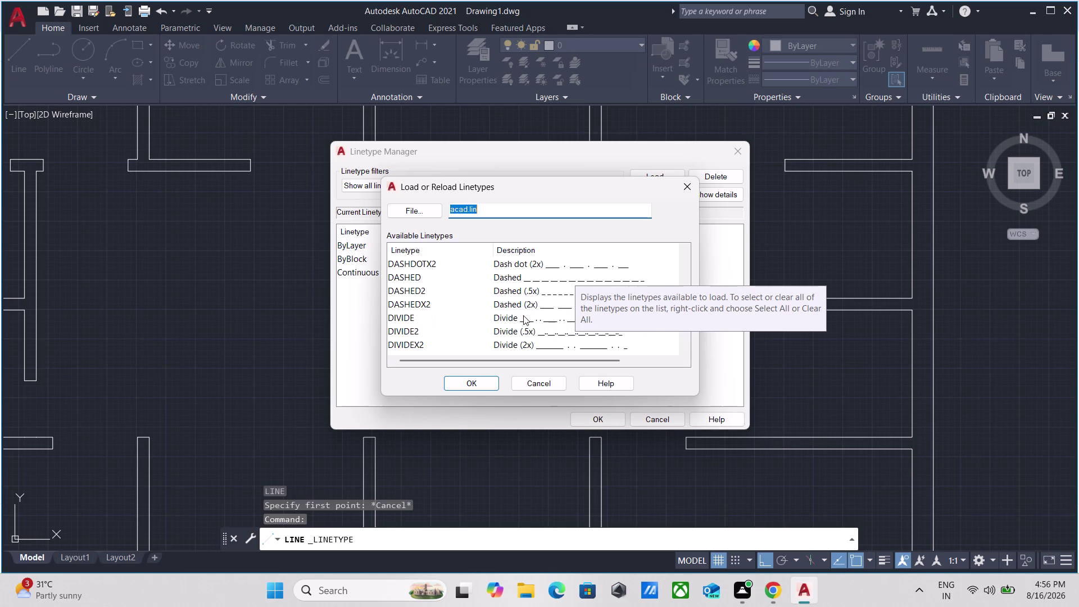
Load the DASHED linetype and close the Linetype Manager.
click(520, 279)
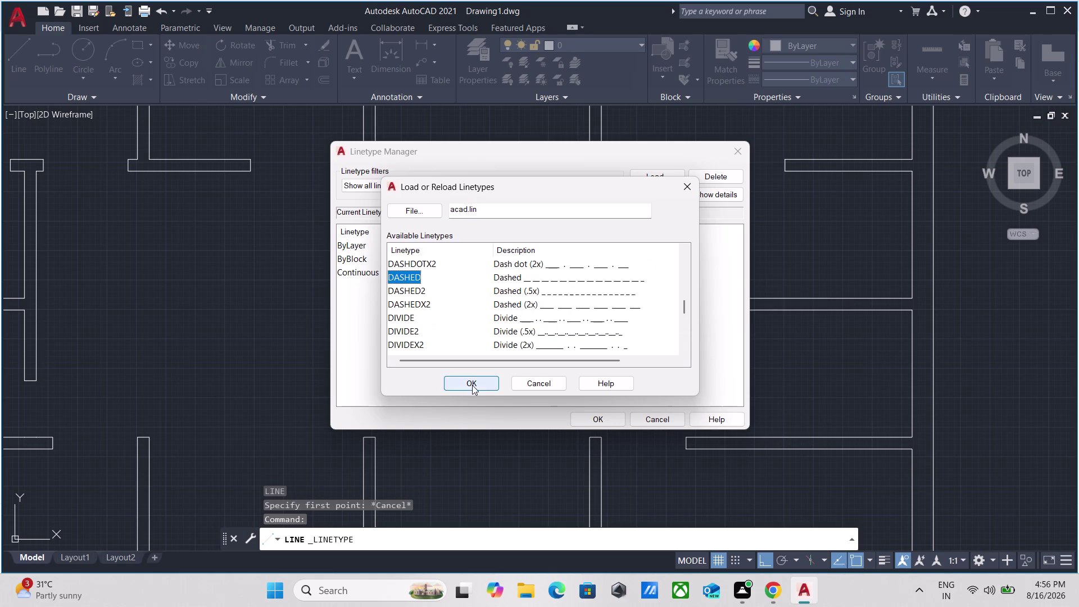
click(473, 383)
click(498, 287)
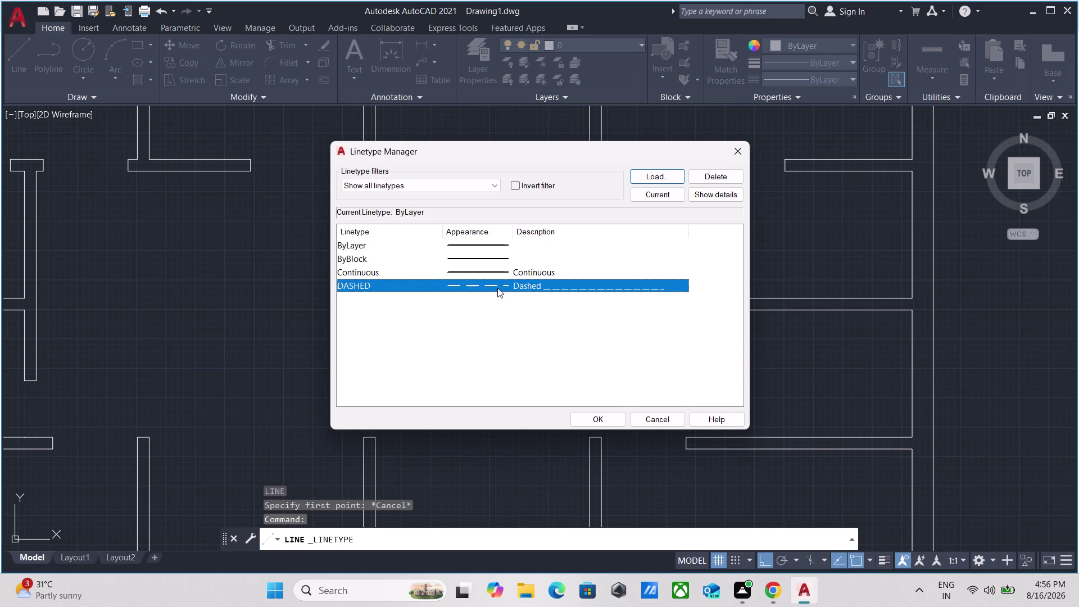
click(598, 416)
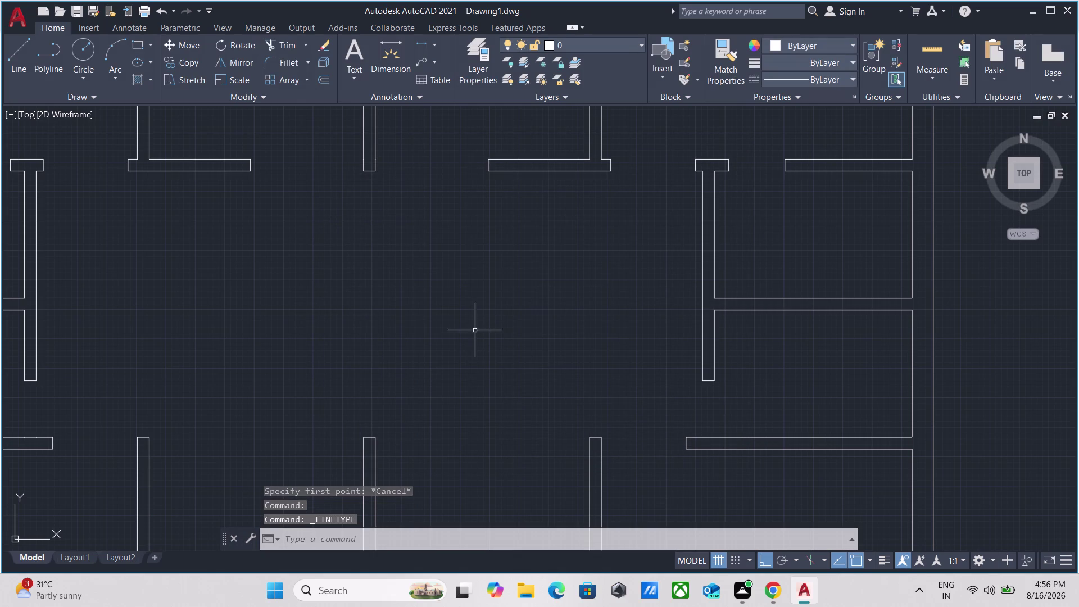
Draw a long line from the wall end to a point far above.
key(l)
key(Return)
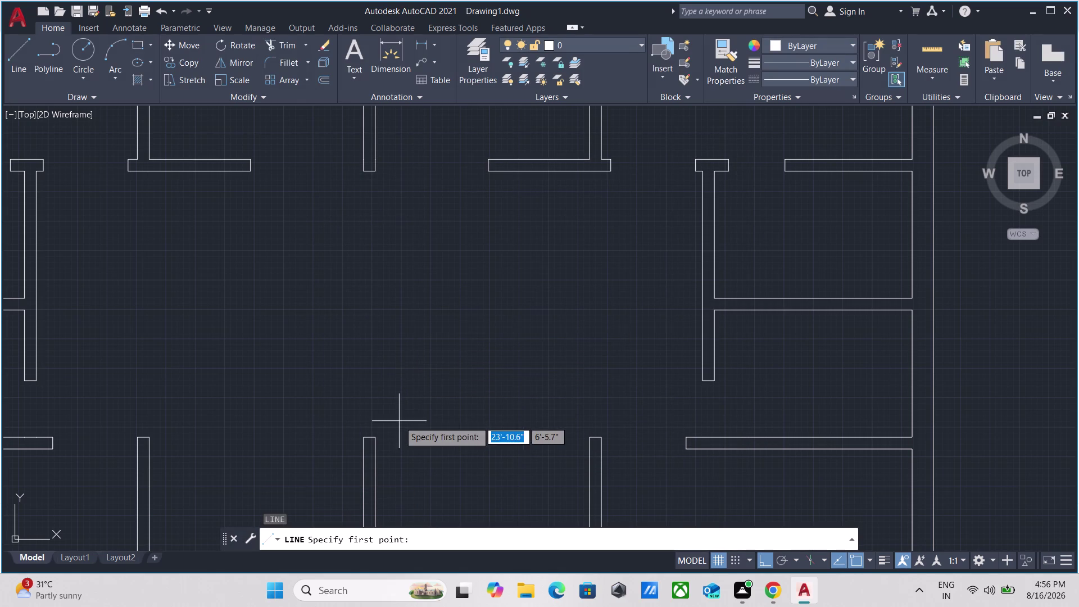
click(375, 440)
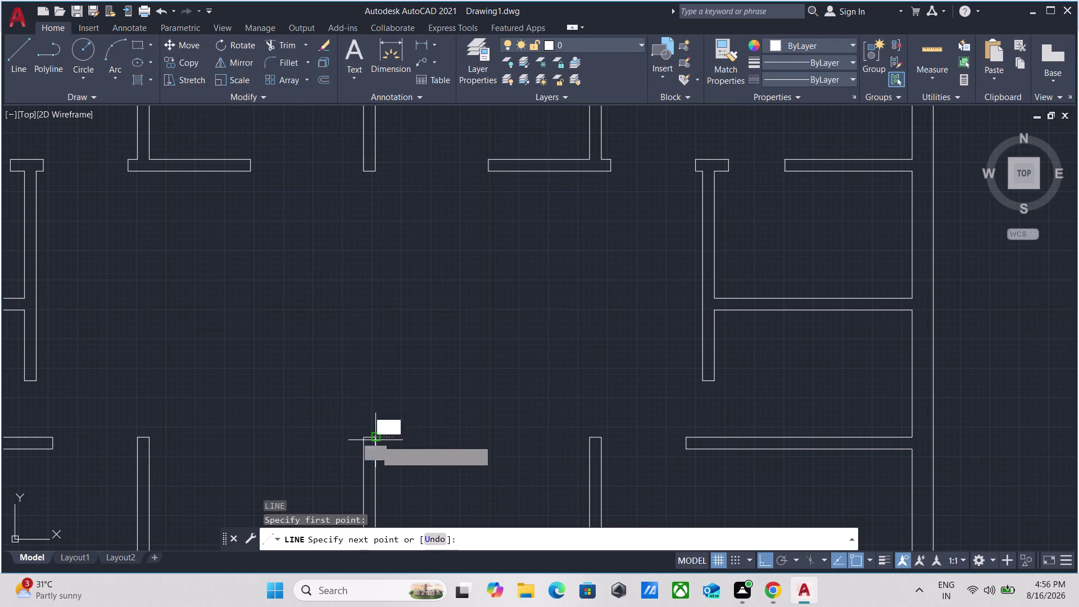
scroll(up, 3)
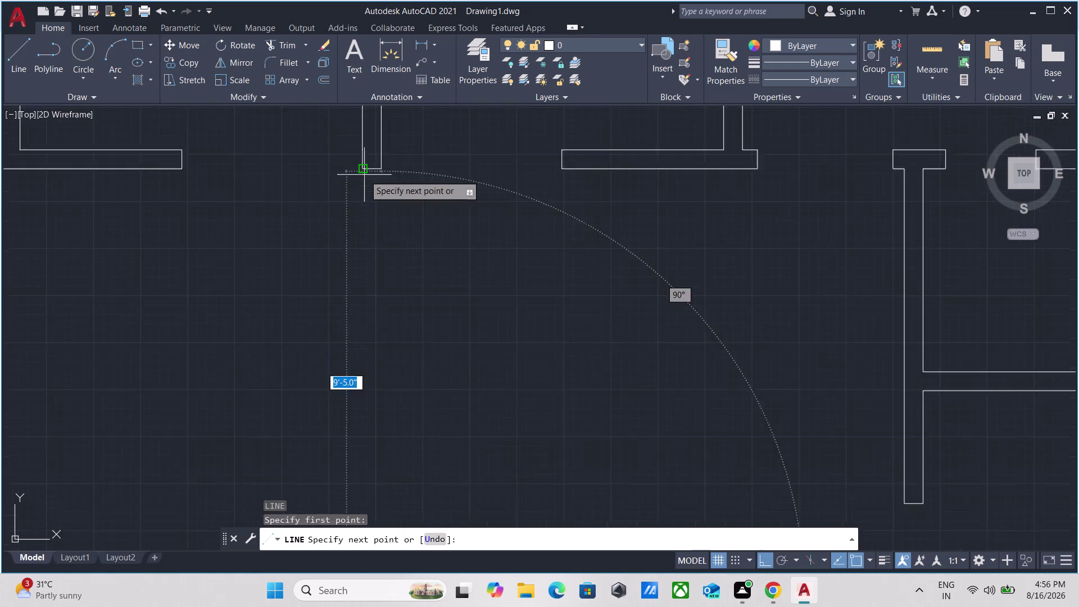
scroll(up, 3)
click(356, 159)
scroll(up, 3)
scroll(up, 3)
key(Escape)
Select the new line, inspect its properties, then deselect it.
scroll(up, 3)
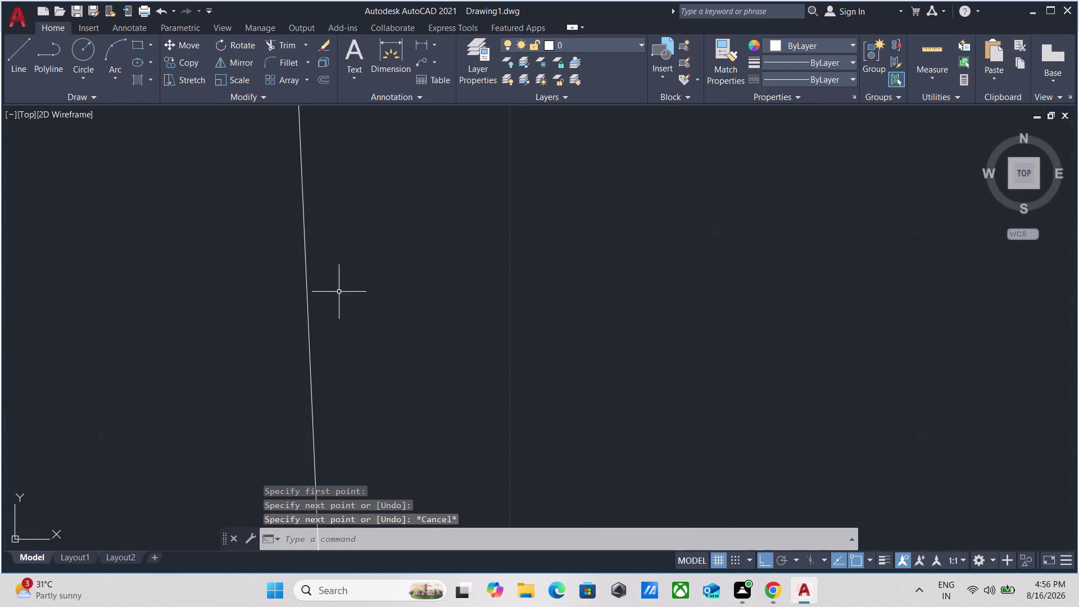
scroll(up, 3)
scroll(down, 3)
drag(256, 287, 207, 291)
click(136, 253)
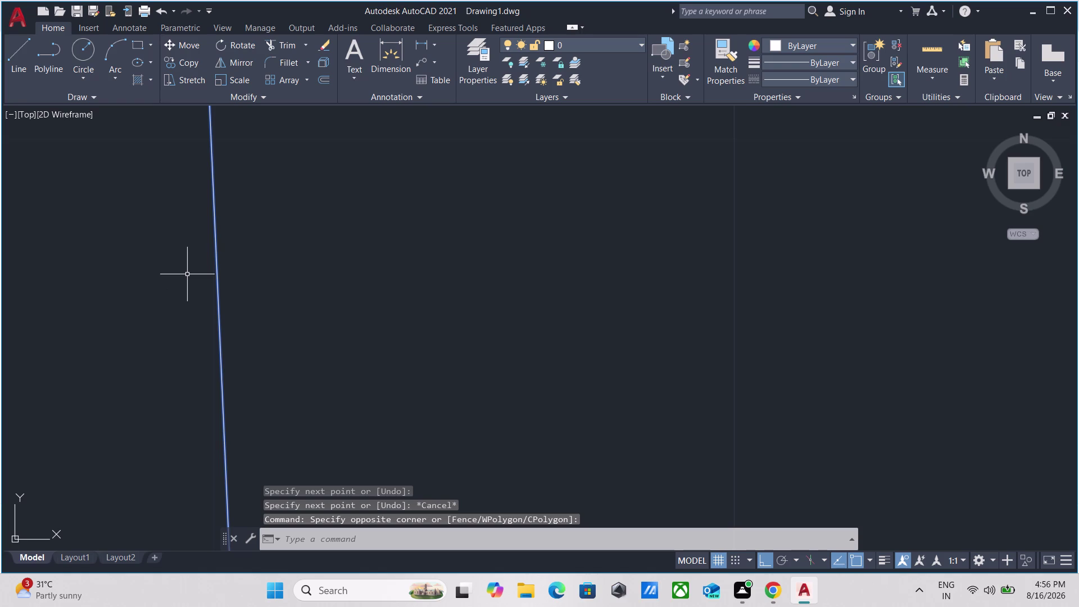
key(ctrl+1)
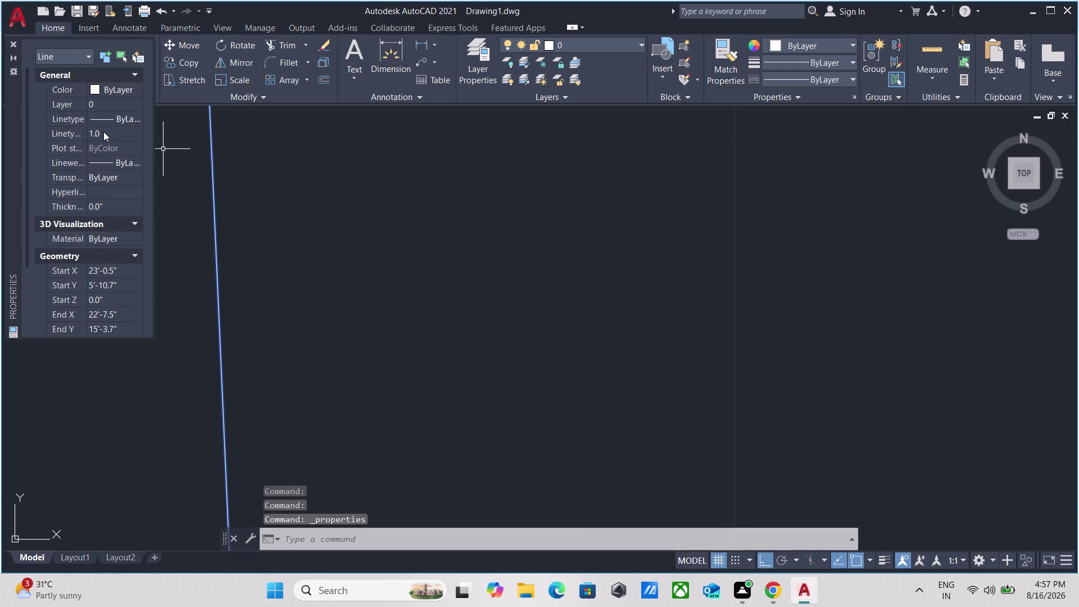
scroll(down, 3)
scroll(up, 3)
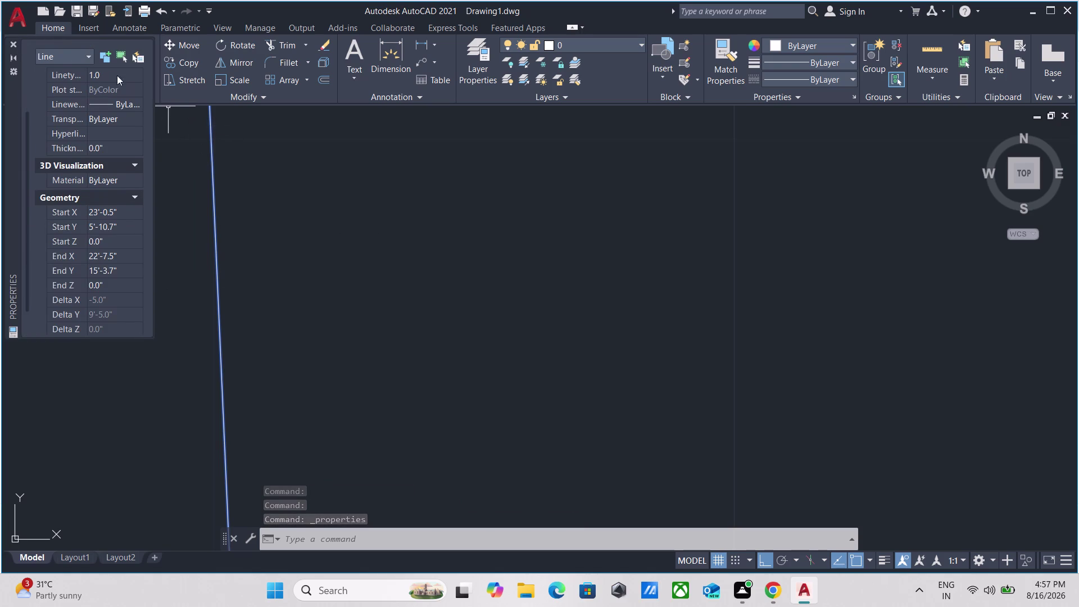
key(Escape)
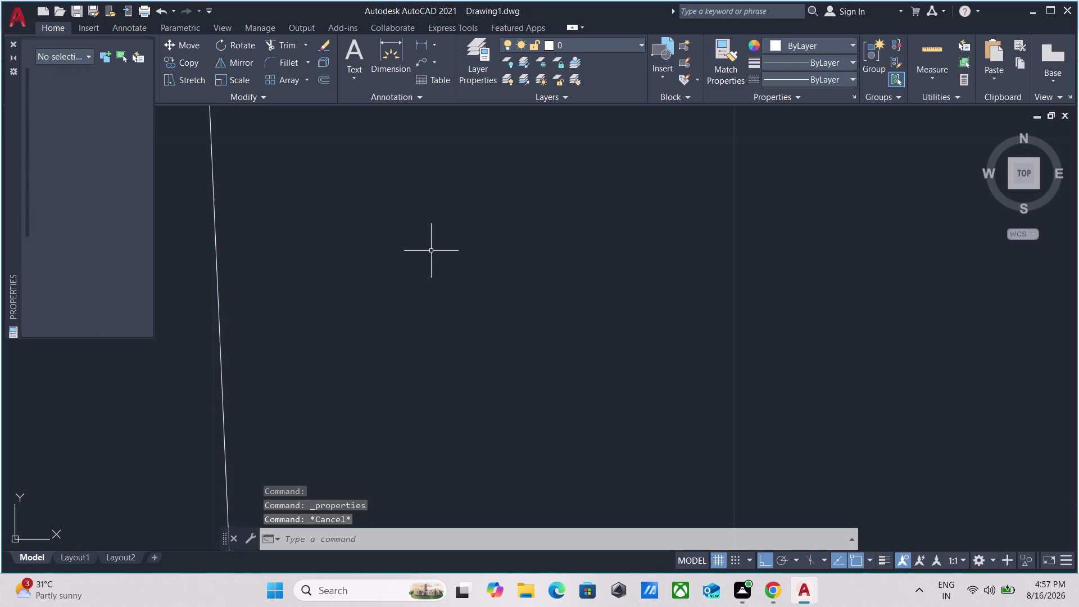
Erase the stray slanted line using the right-click menu.
scroll(down, 3)
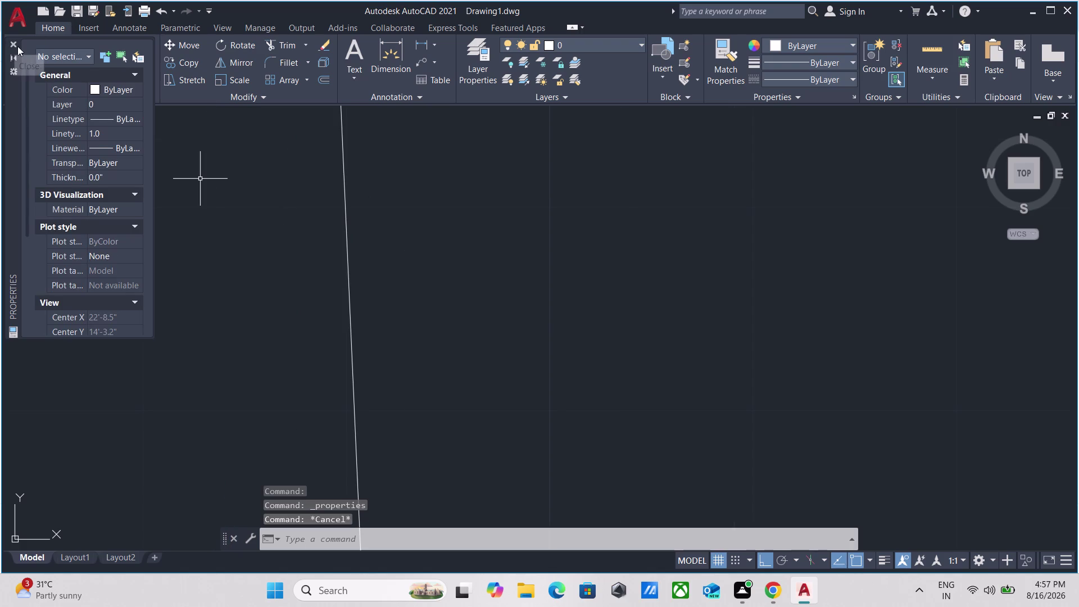
click(11, 41)
scroll(down, 3)
scroll(down, 3)
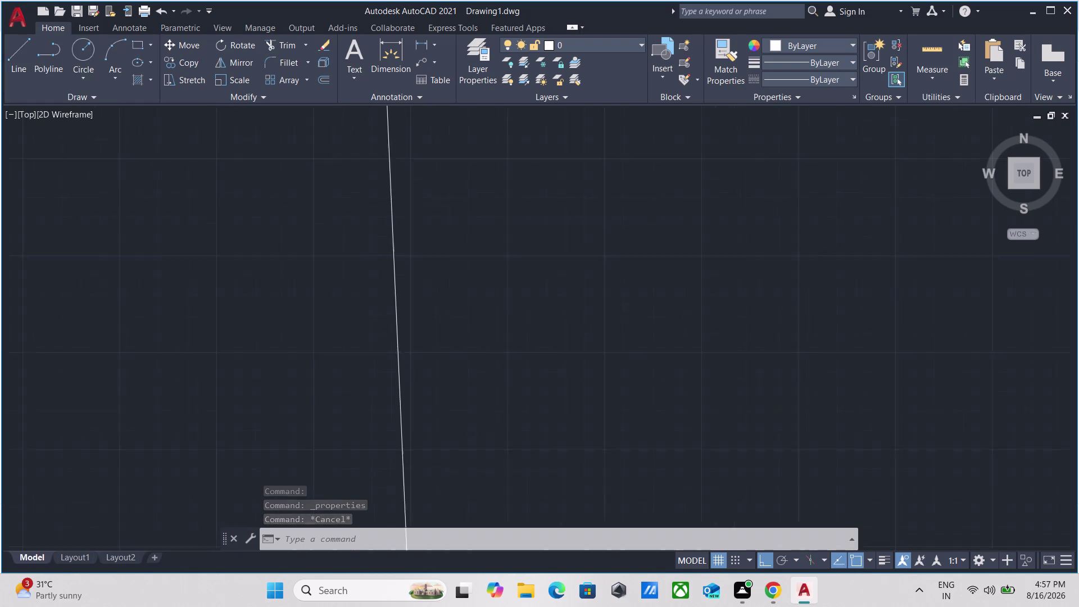
scroll(down, 3)
scroll(down, 3)
scroll(up, 3)
drag(441, 231, 436, 230)
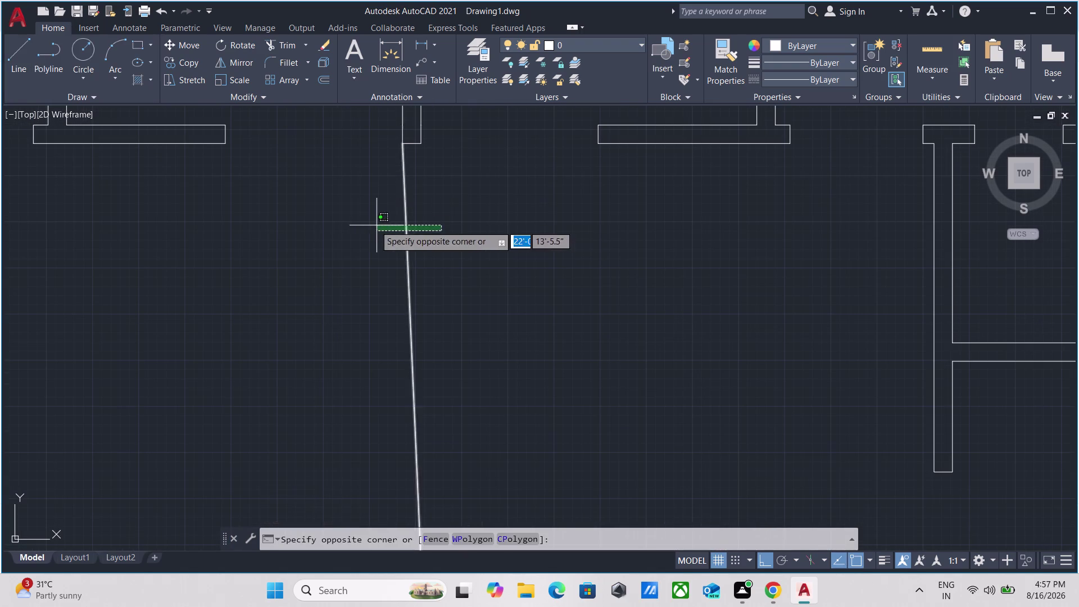
click(375, 226)
right_click(379, 191)
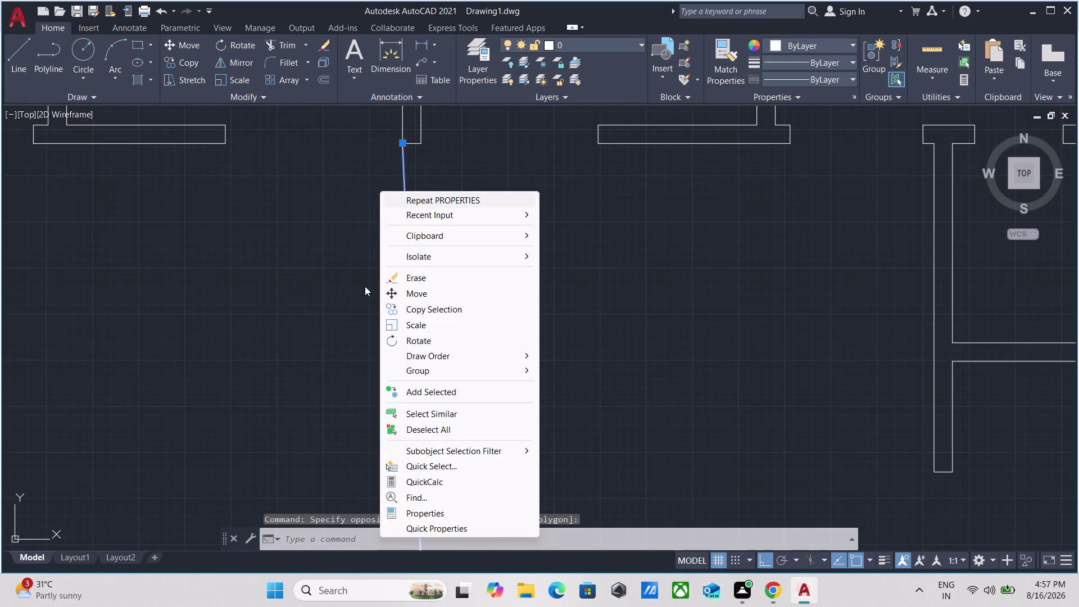
click(406, 275)
scroll(down, 3)
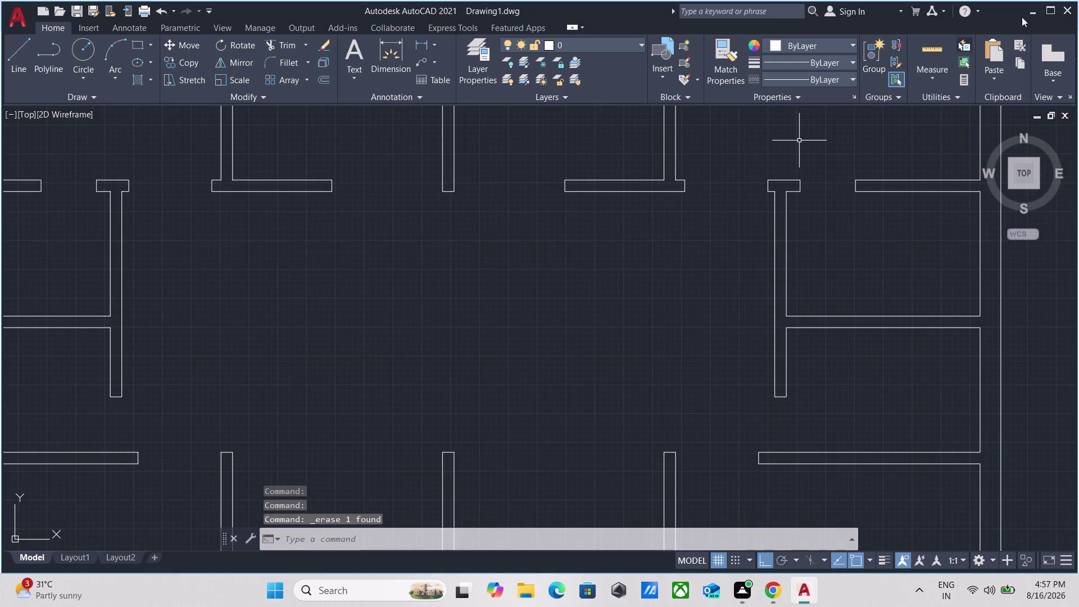
From the Linetype dropdown, open the Linetype Manager and browse the loadable linetypes for DASHED.
click(836, 77)
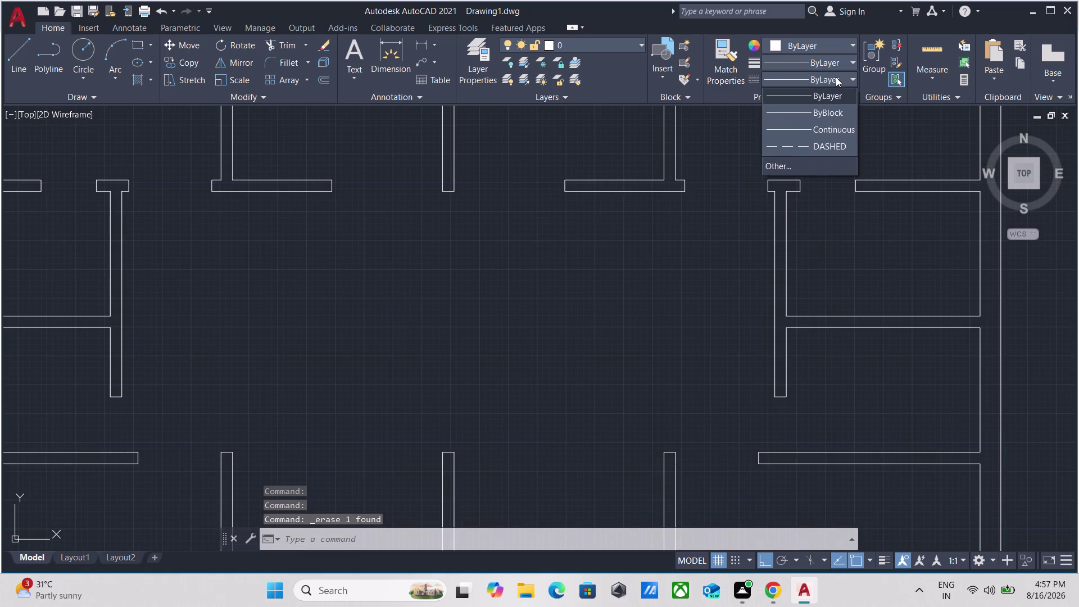
click(835, 77)
click(835, 77)
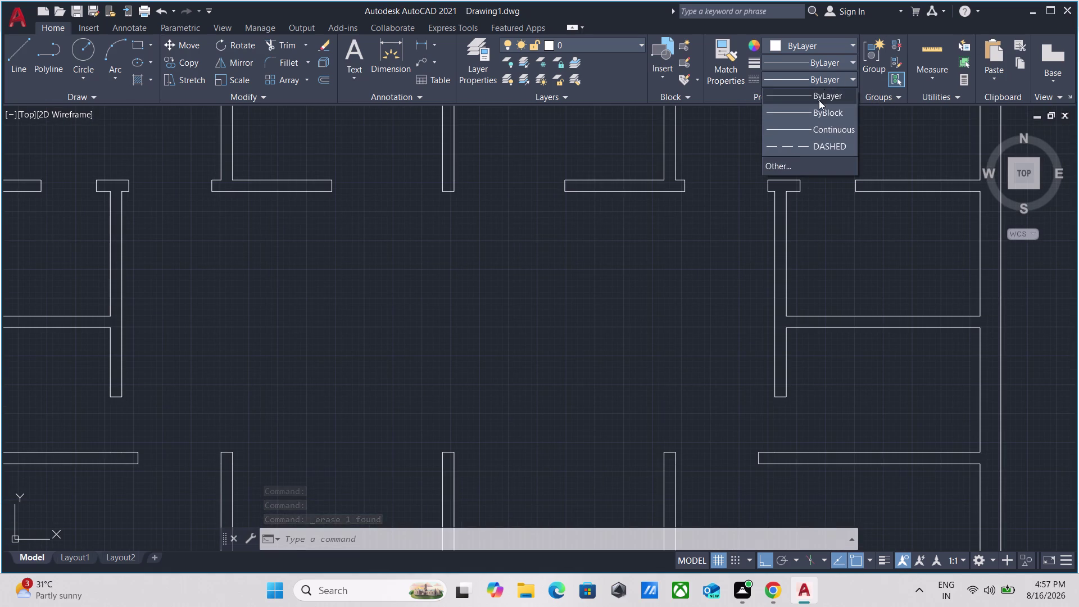
click(786, 167)
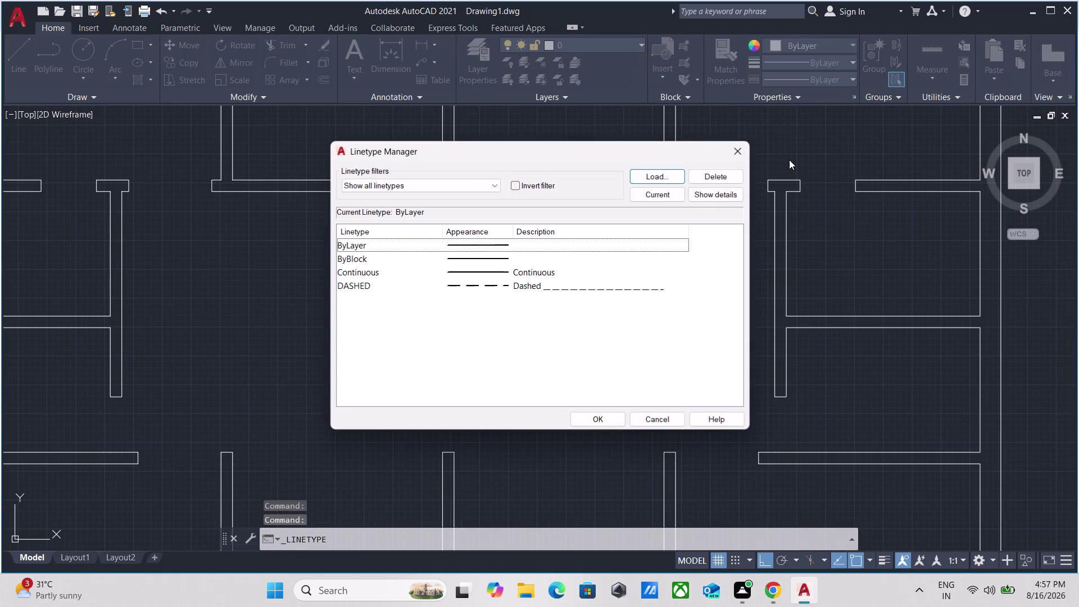
click(667, 174)
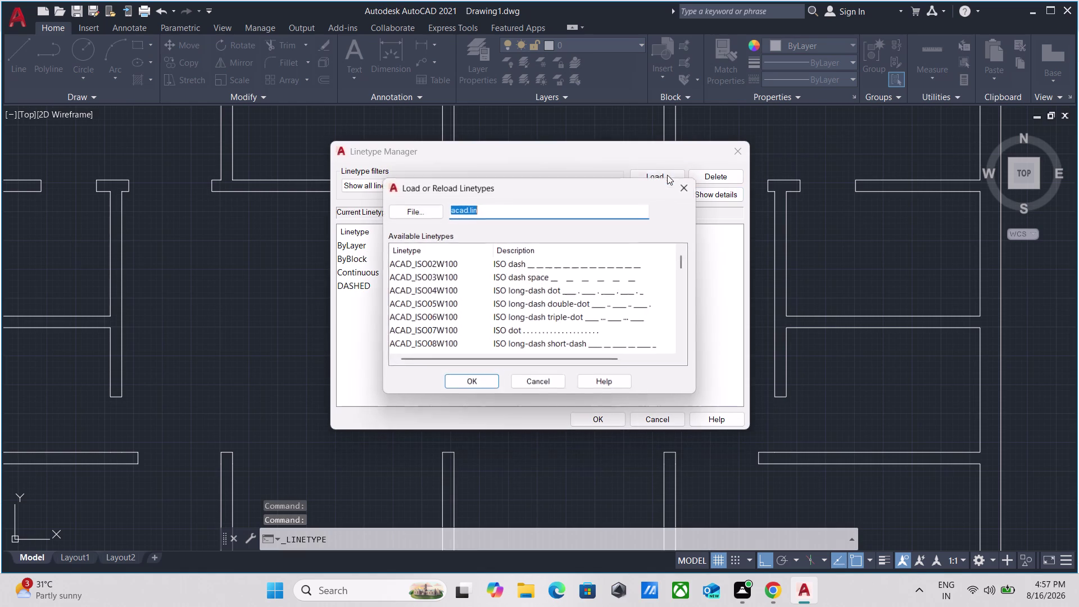
scroll(down, 3)
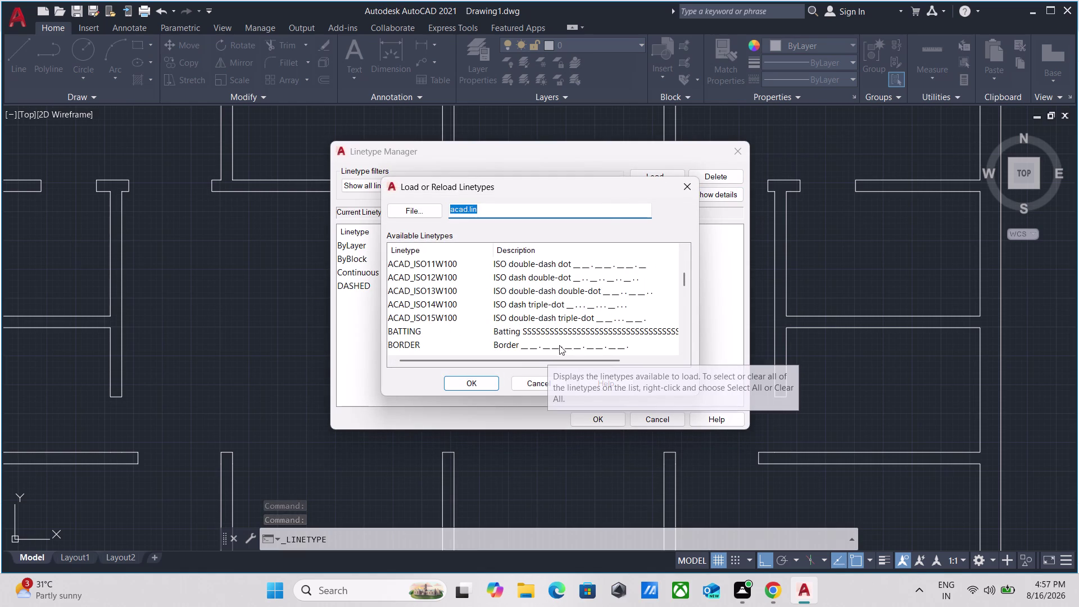
scroll(down, 3)
scroll(down, 3)
scroll(down, 3)
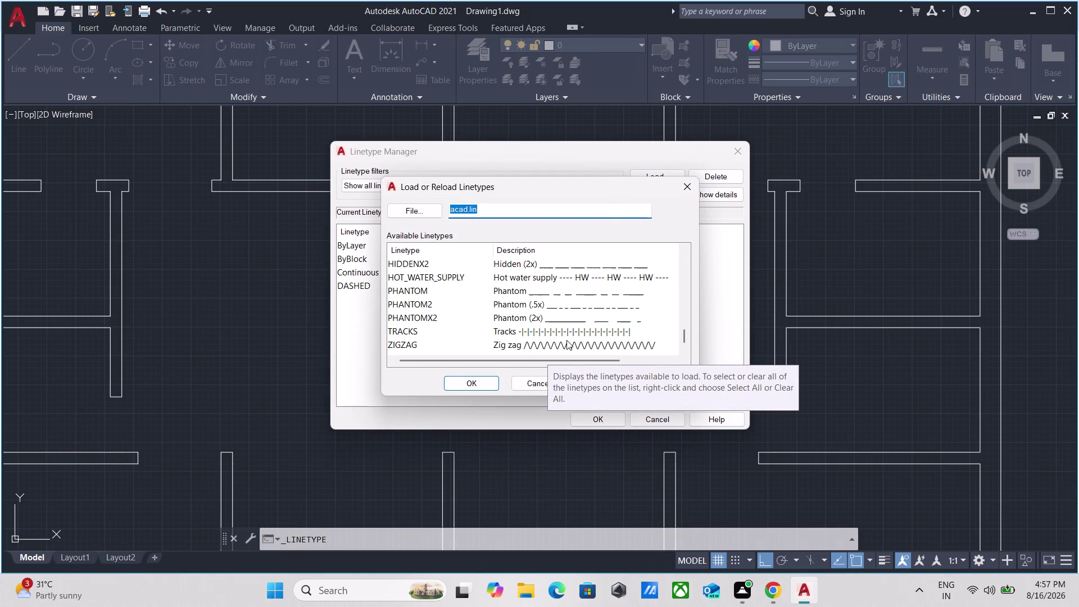
scroll(down, 3)
scroll(down, 3)
scroll(up, 3)
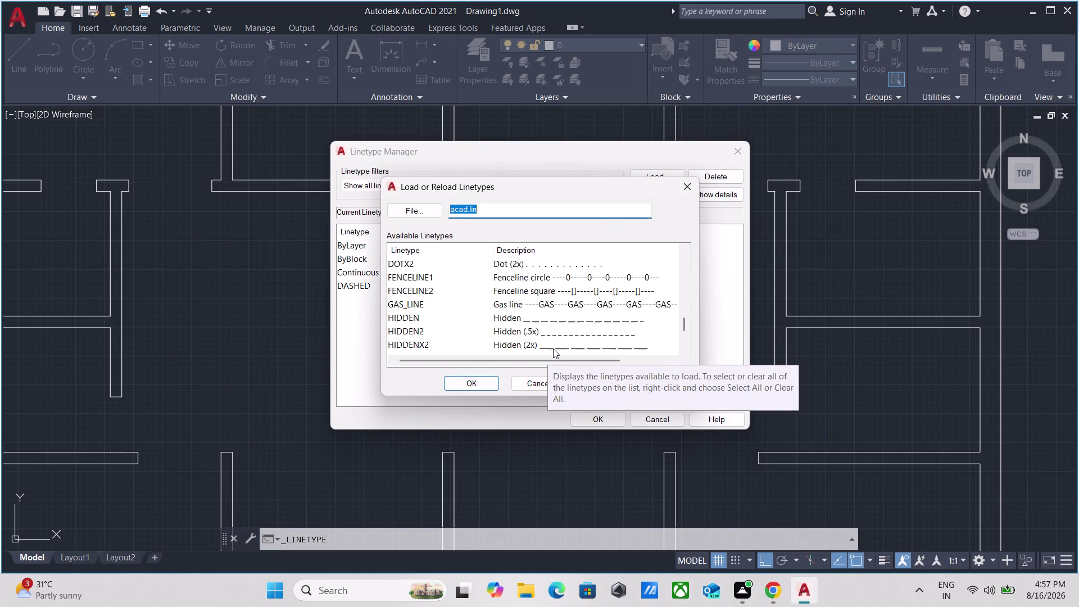
scroll(up, 3)
scroll(up, 3)
scroll(down, 3)
scroll(down, 3)
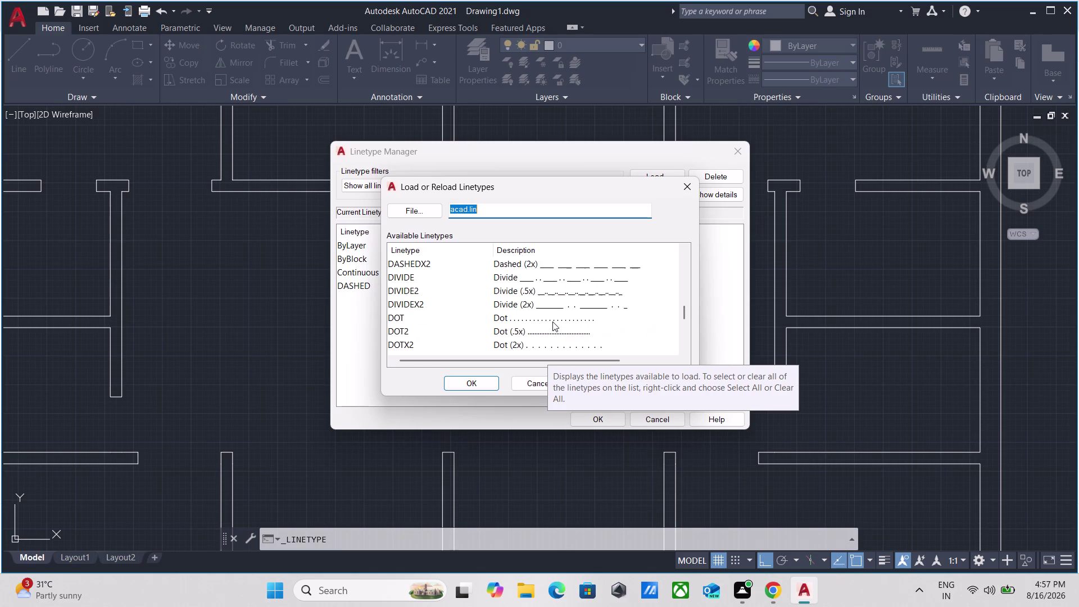
scroll(up, 3)
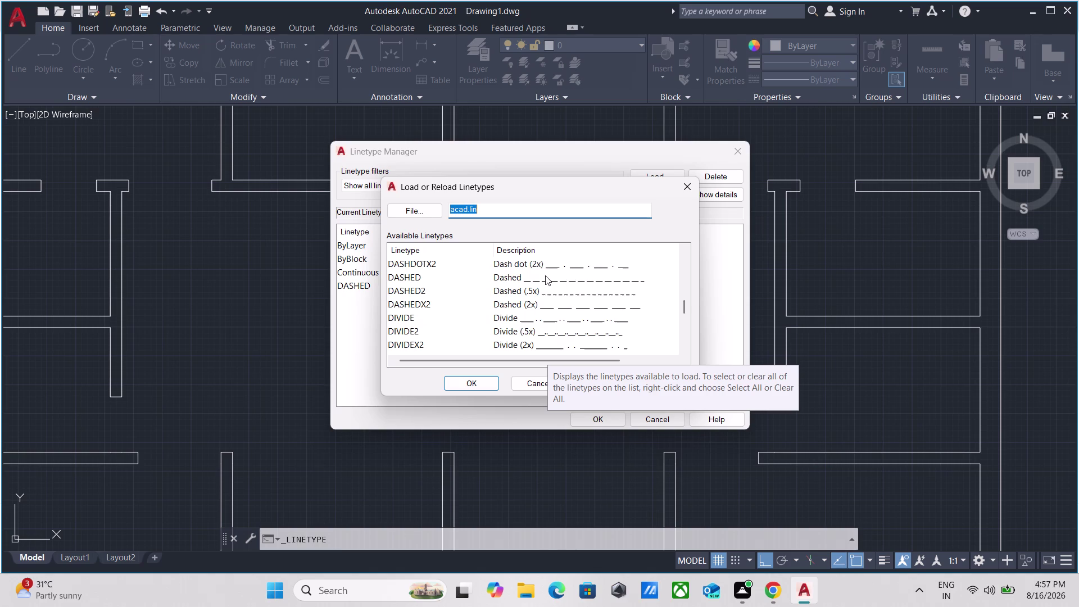
Load the DASHED linetype, reloading its definition, and close the Linetype Manager.
click(545, 275)
click(470, 382)
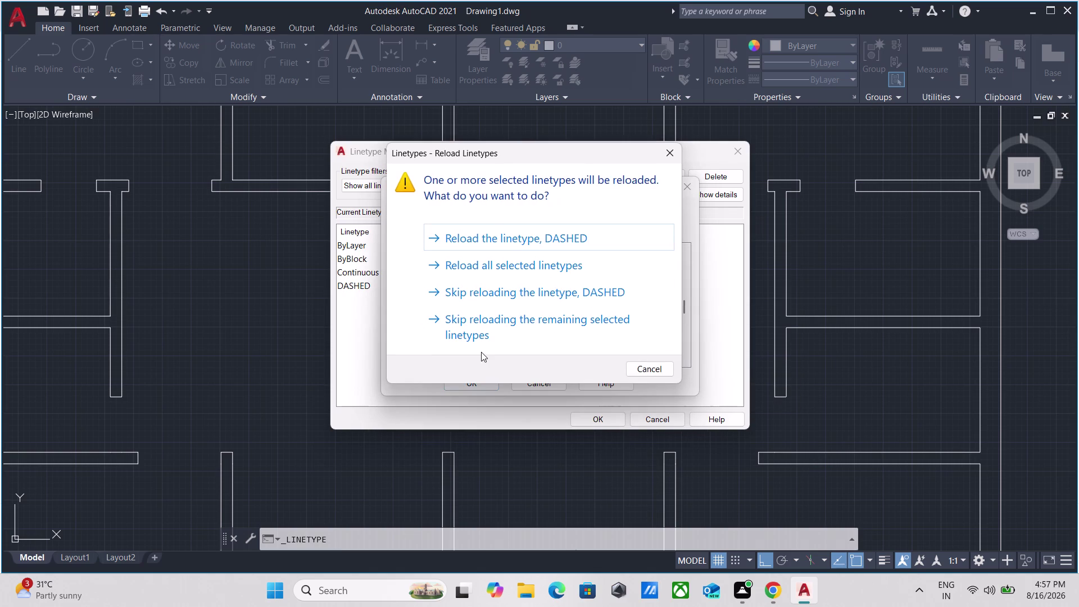
click(610, 233)
click(578, 287)
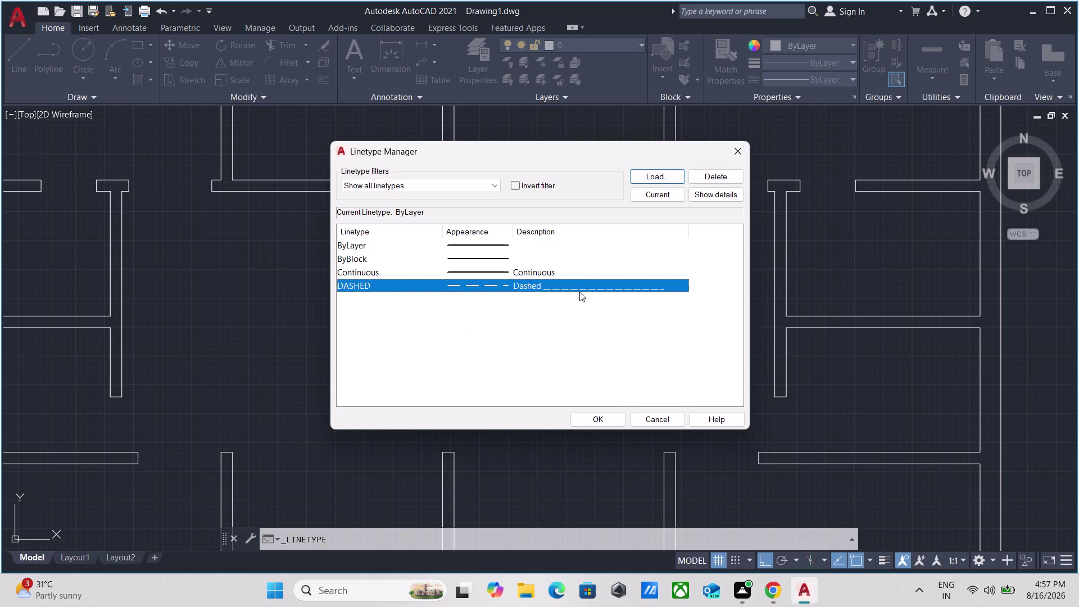
click(609, 413)
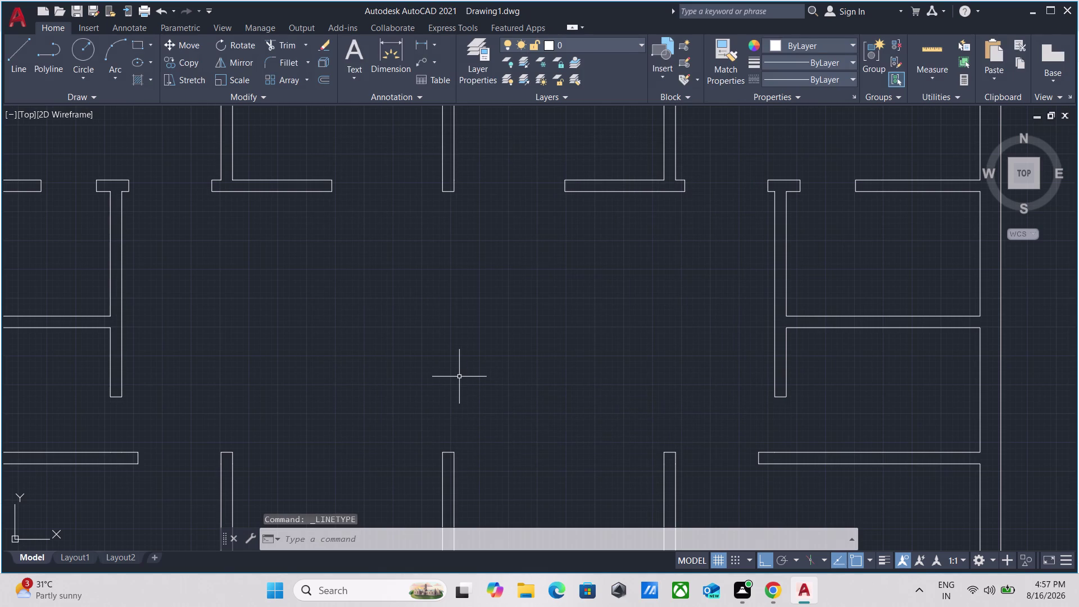
Draw a line from the lower wall end to the far end point, then select it.
key(l)
key(Return)
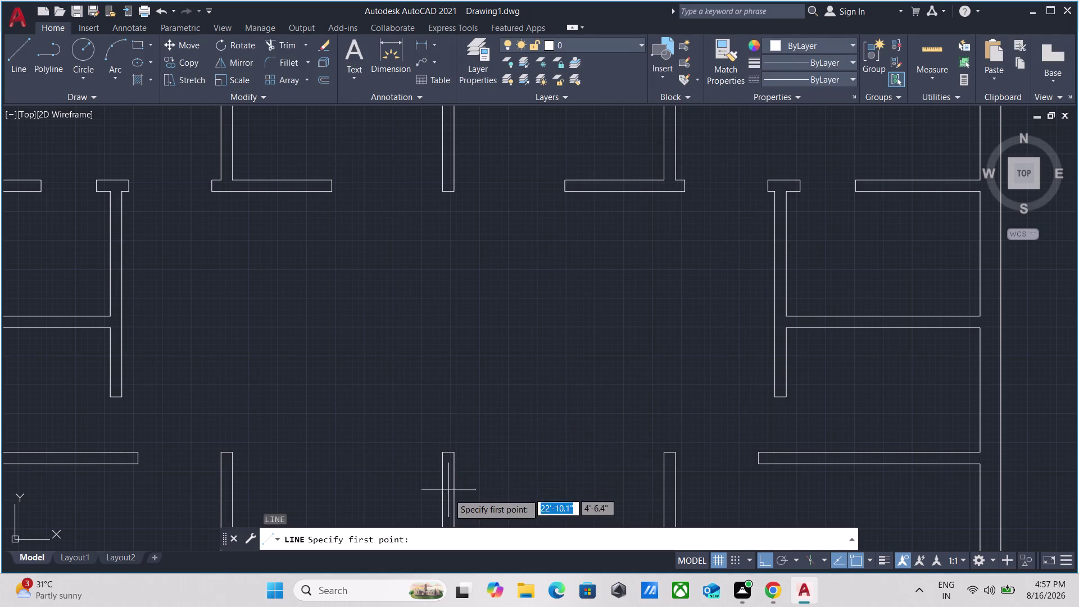
click(454, 456)
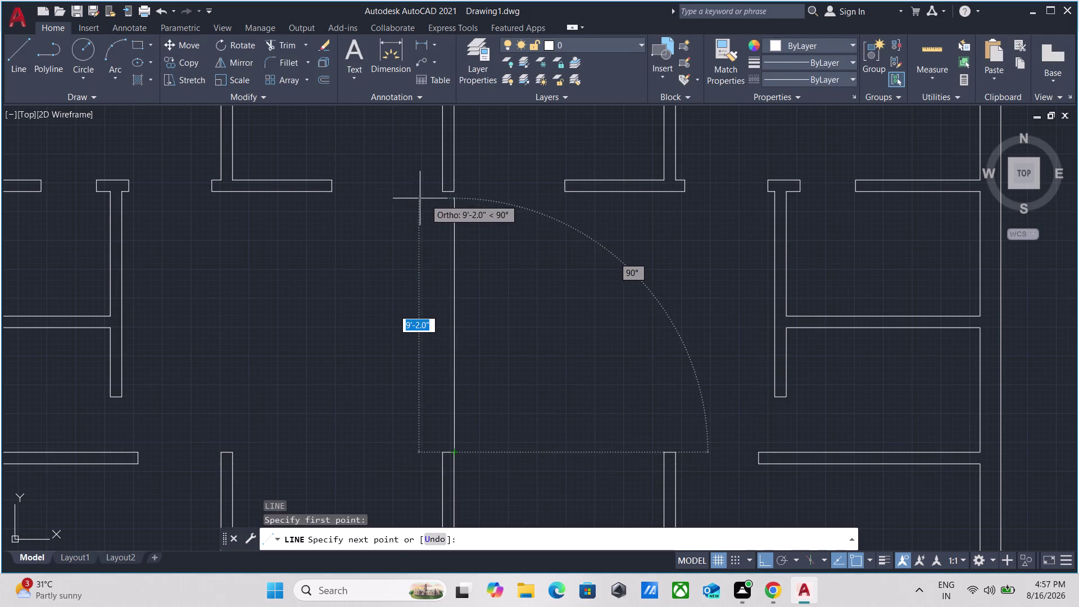
click(443, 187)
scroll(up, 3)
scroll(up, 3)
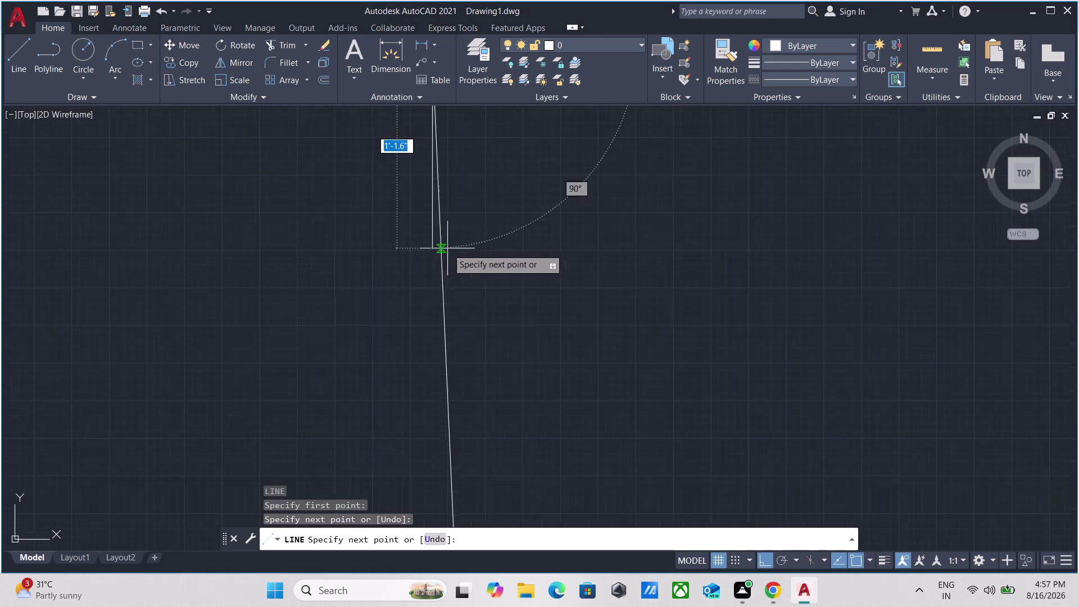
scroll(up, 3)
scroll(down, 3)
key(Escape)
scroll(down, 3)
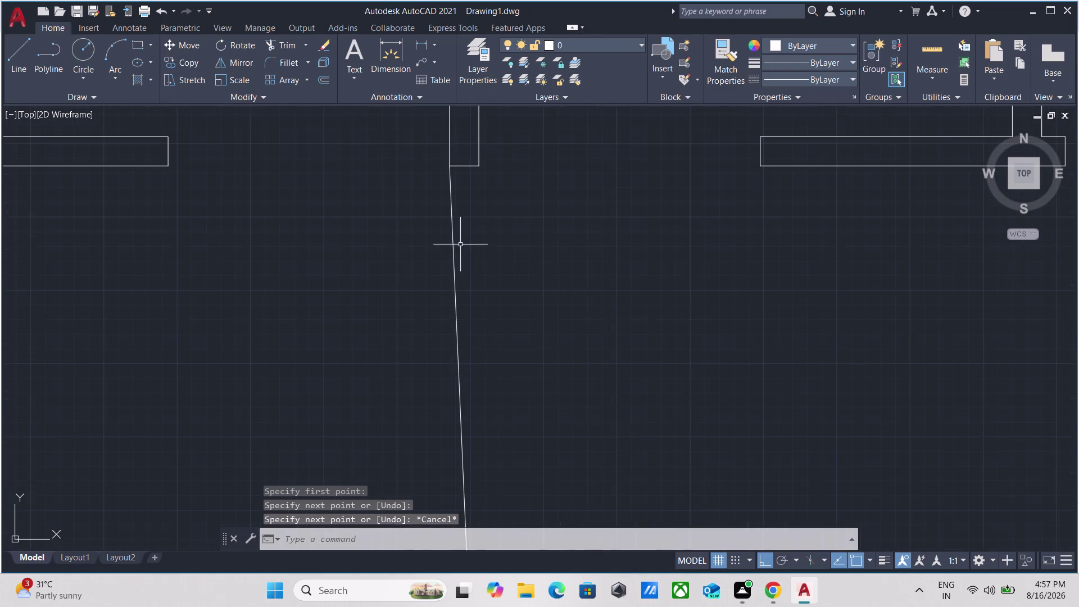
drag(489, 261, 467, 260)
click(378, 290)
right_click(382, 278)
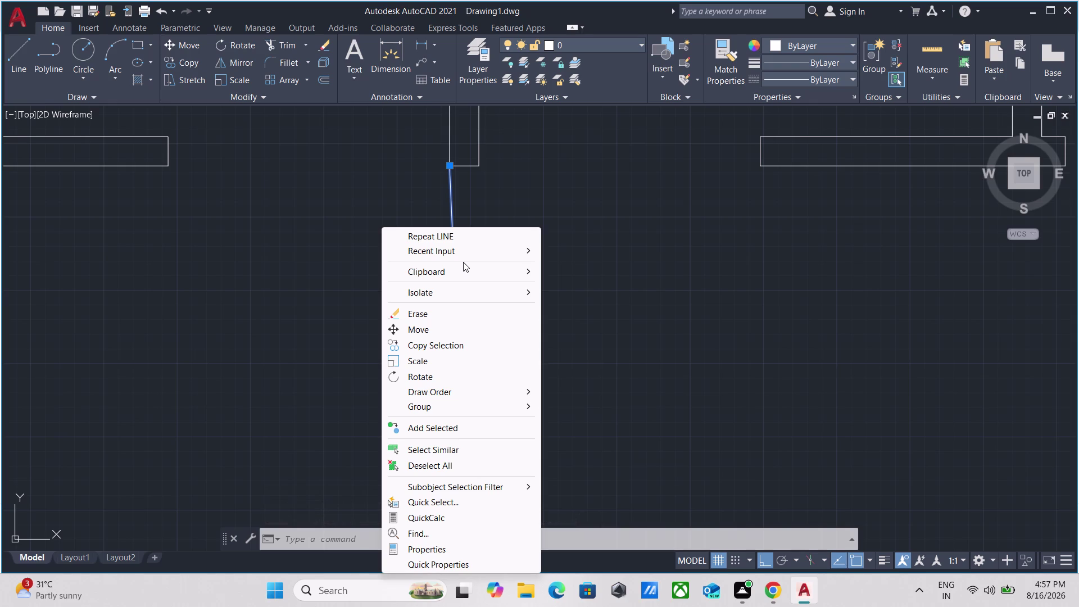
key(Escape)
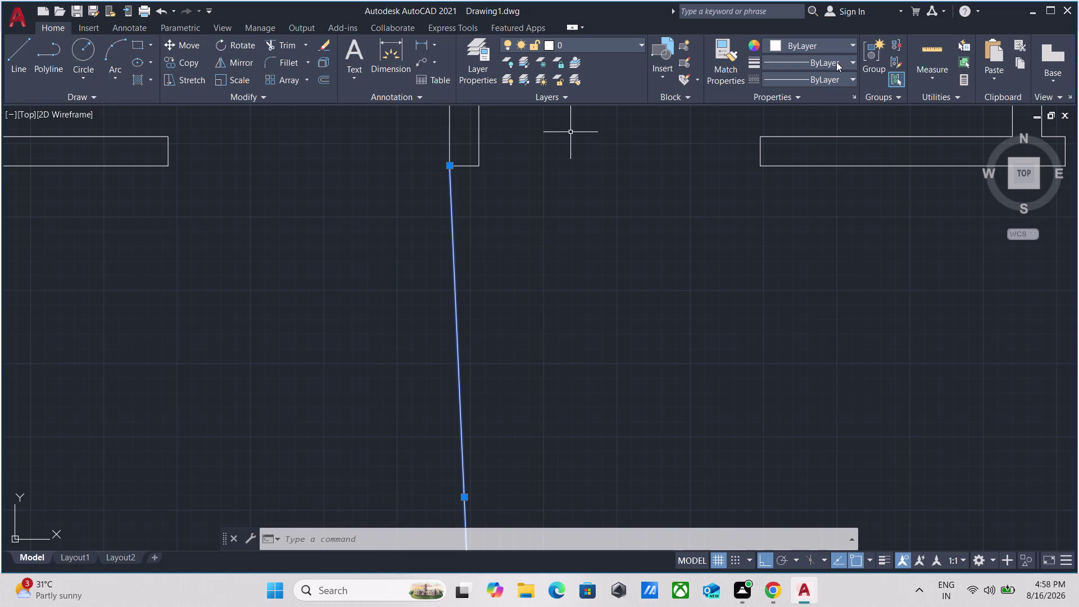
Change the selected line's linetype to DASHED, then clear the selection.
click(833, 82)
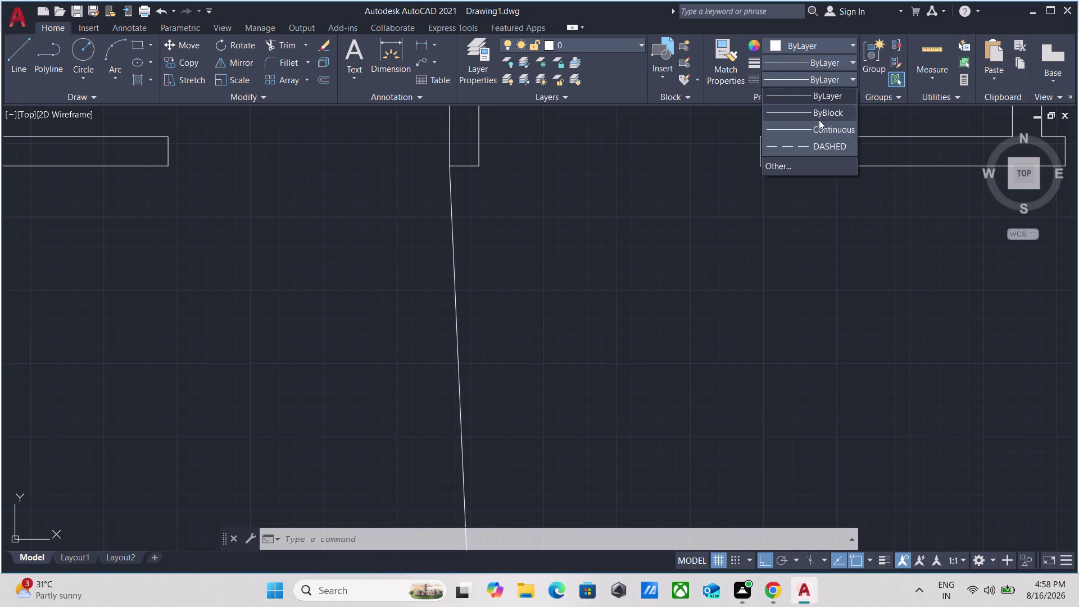
click(814, 152)
scroll(down, 3)
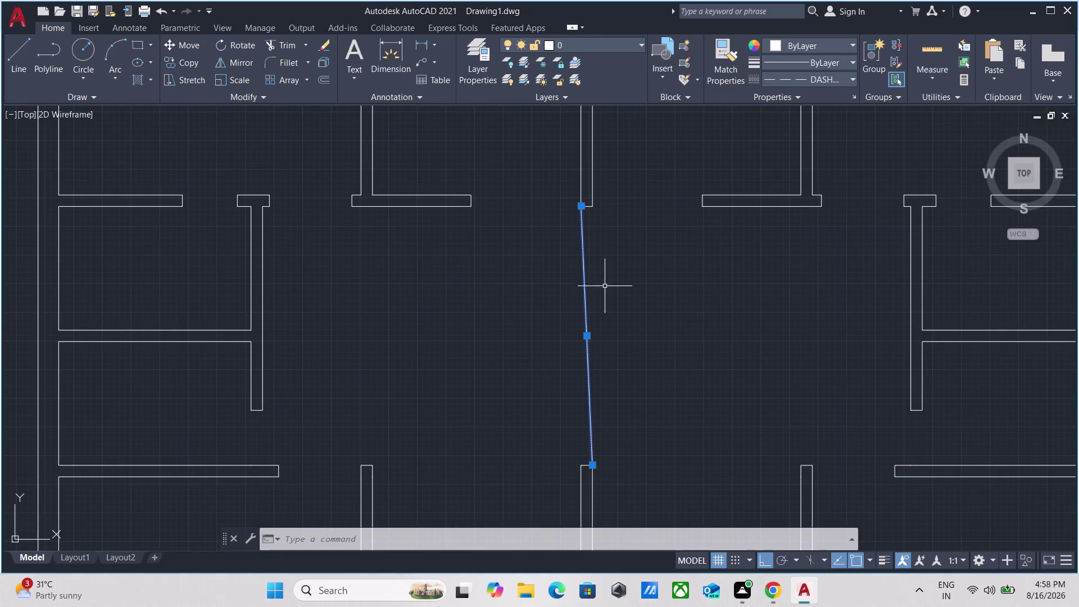
key(Escape)
scroll(up, 3)
scroll(up, 3)
Make DASHED the current linetype and draw a dashed line from the upper wall corner.
key(l)
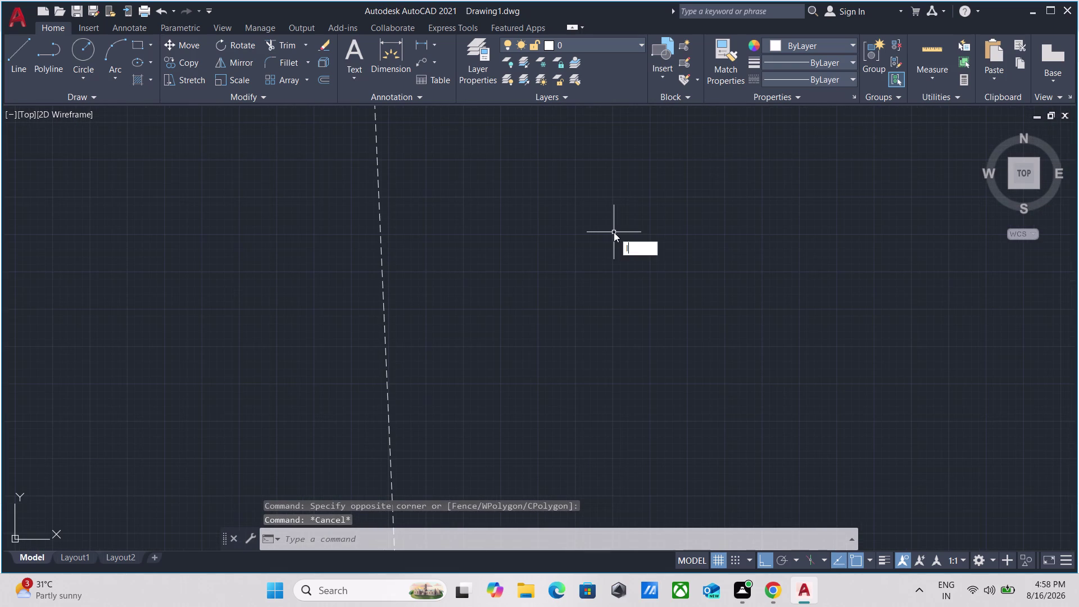
key(Return)
scroll(down, 3)
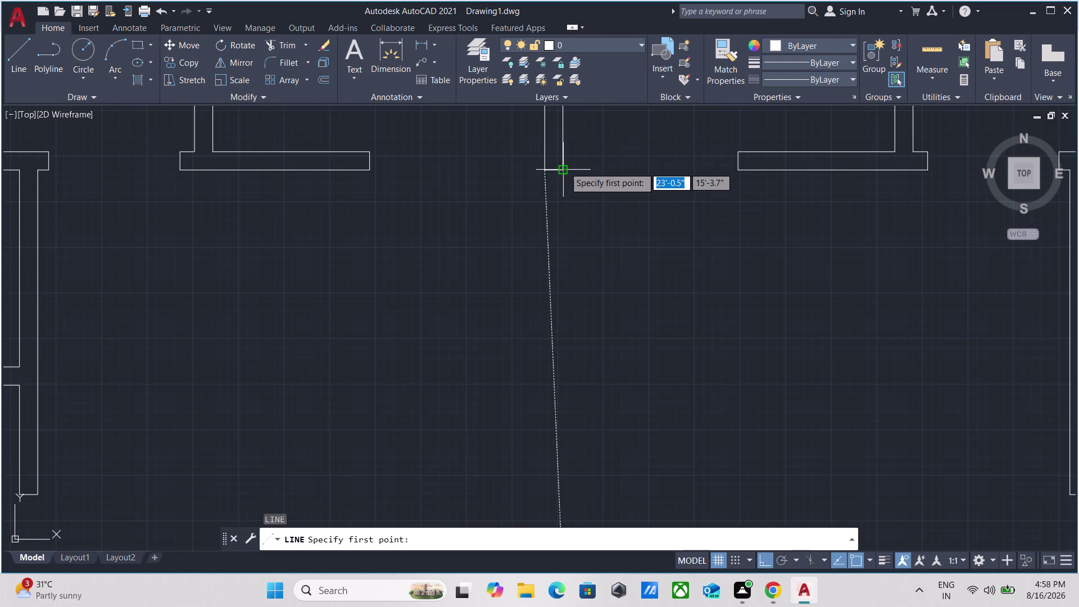
click(564, 167)
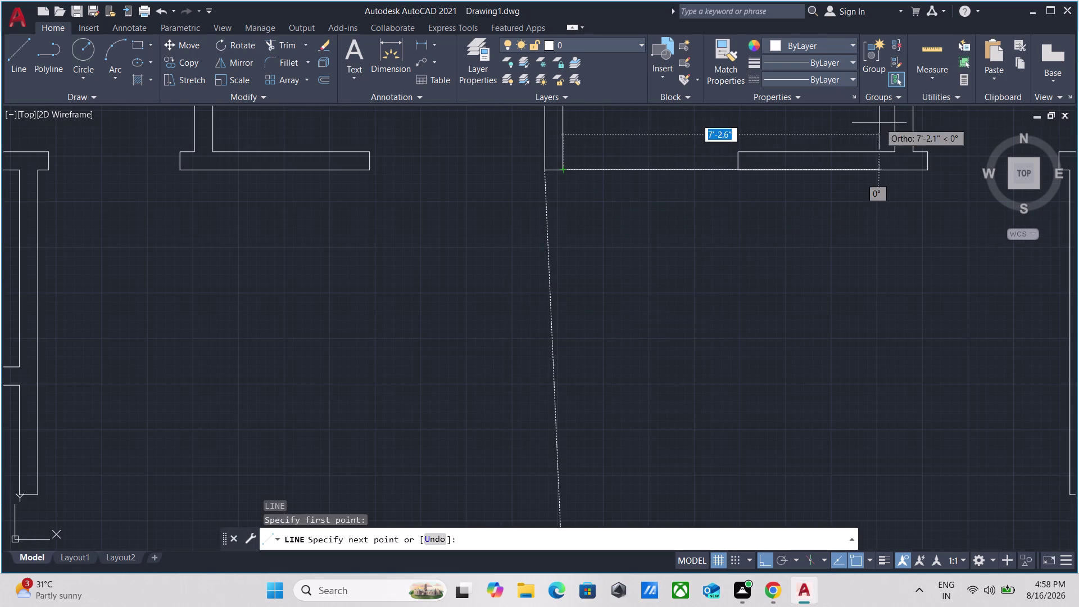
click(847, 78)
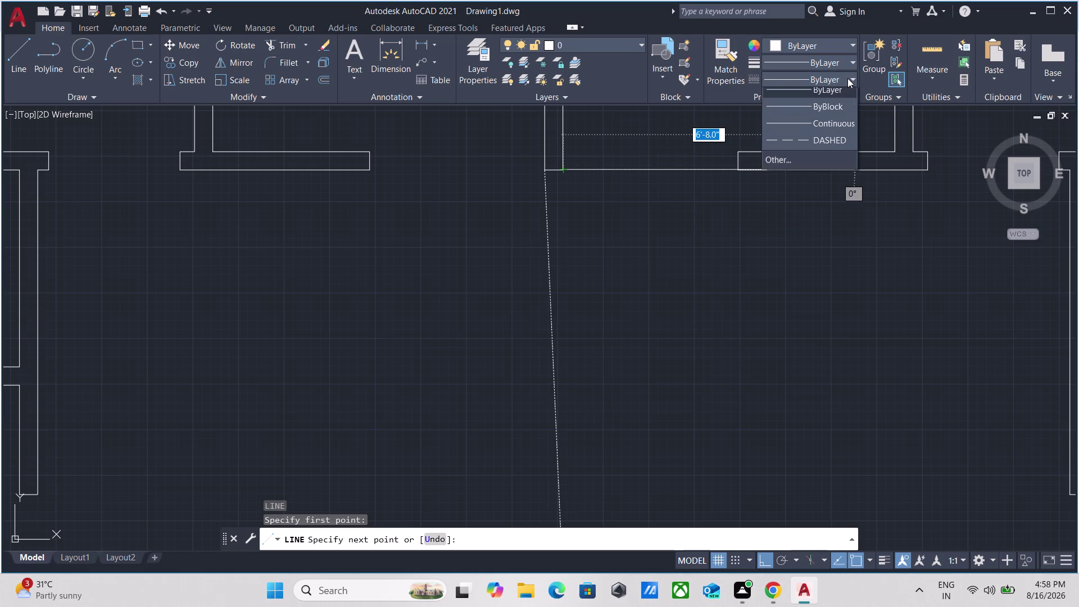
click(827, 147)
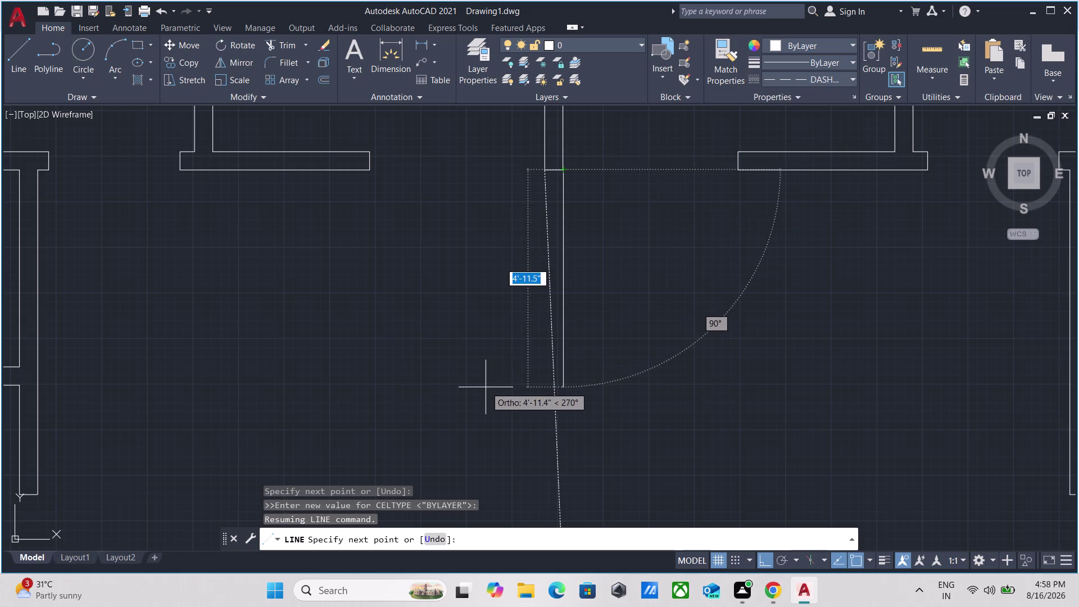
click(833, 76)
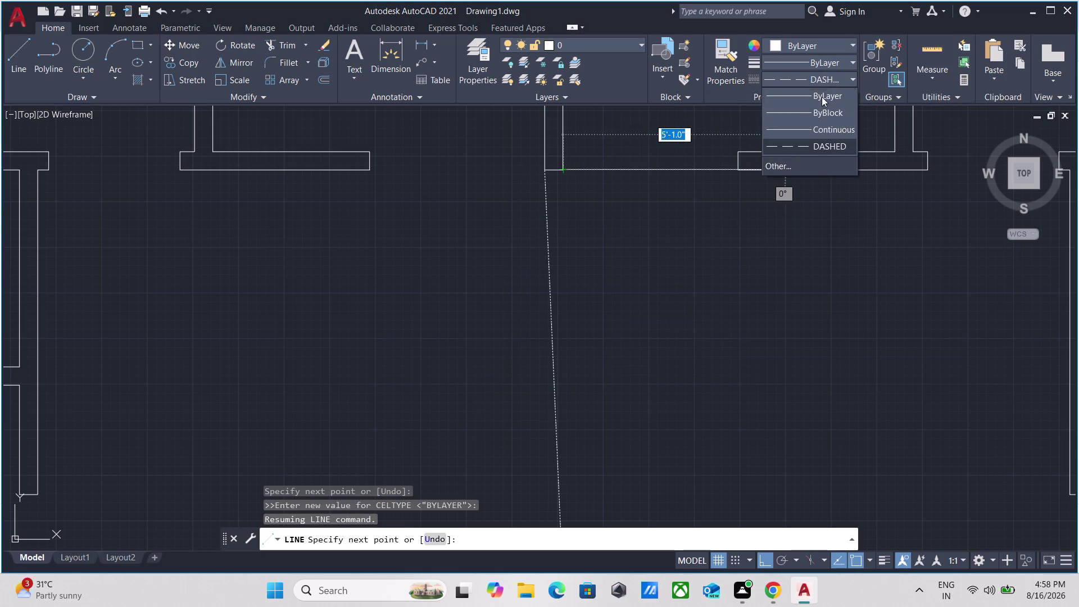
scroll(down, 3)
scroll(up, 3)
scroll(up, 3)
scroll(down, 3)
click(792, 146)
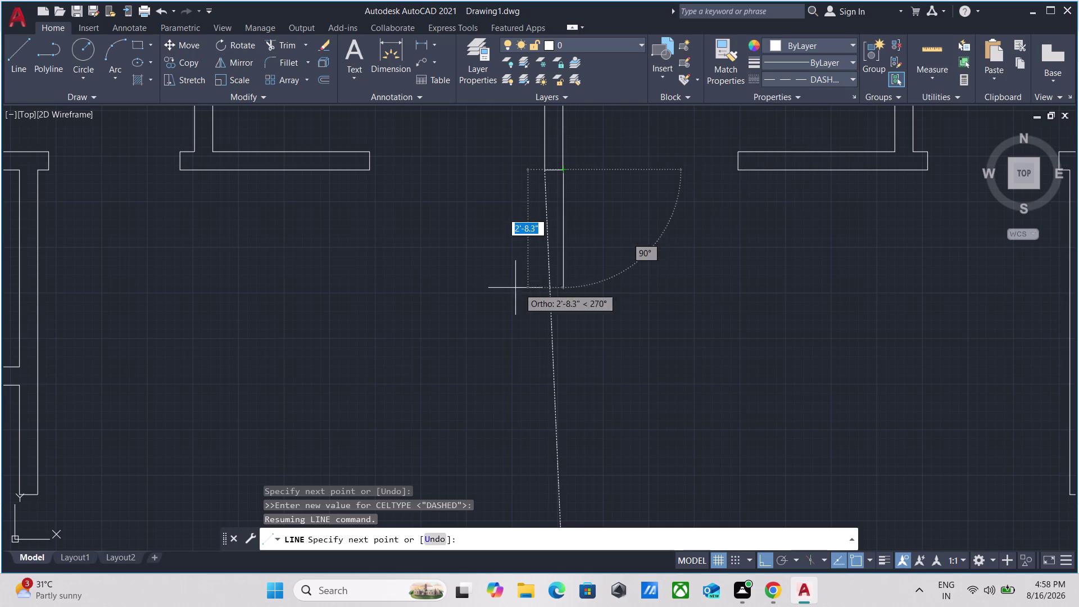
middle_drag(505, 373, 544, 89)
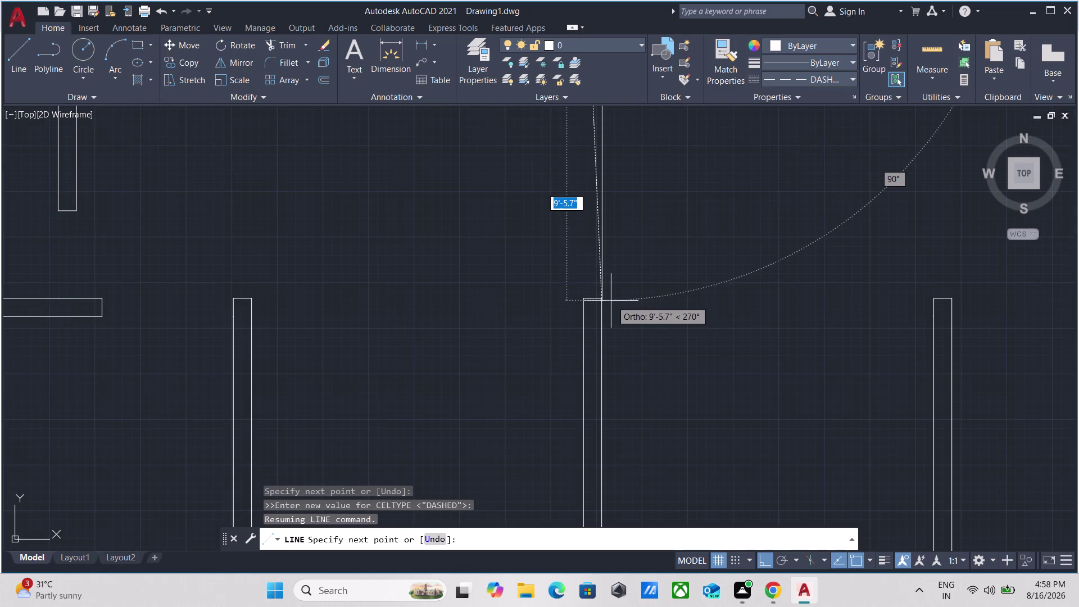
click(585, 298)
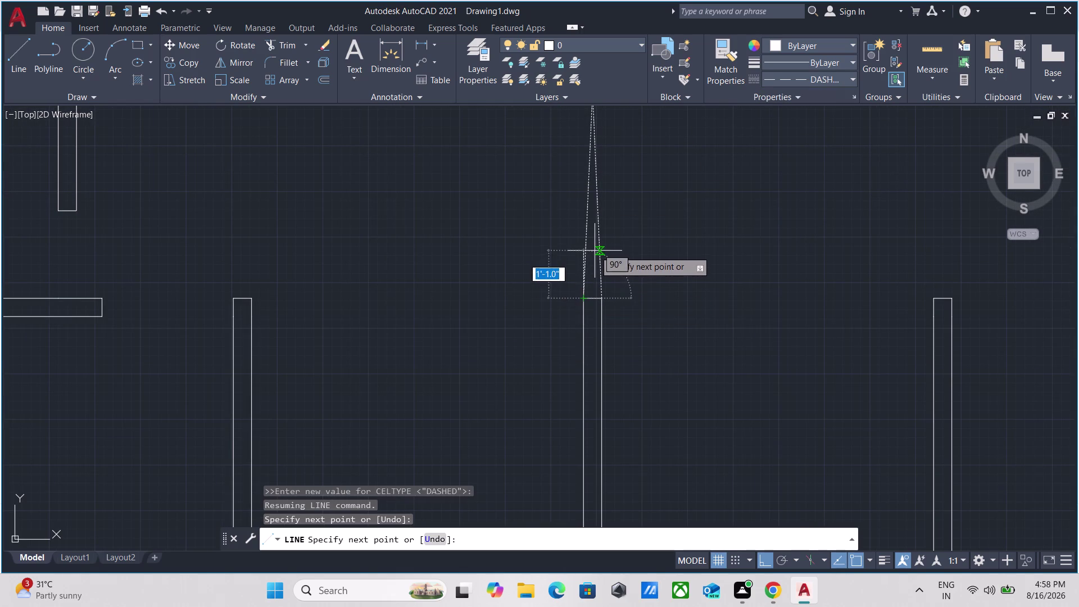
key(Escape)
Draw the first dashed diagonal across the top opening, from the left wall end to the opposite corner.
scroll(down, 3)
middle_drag(689, 189, 519, 281)
scroll(up, 3)
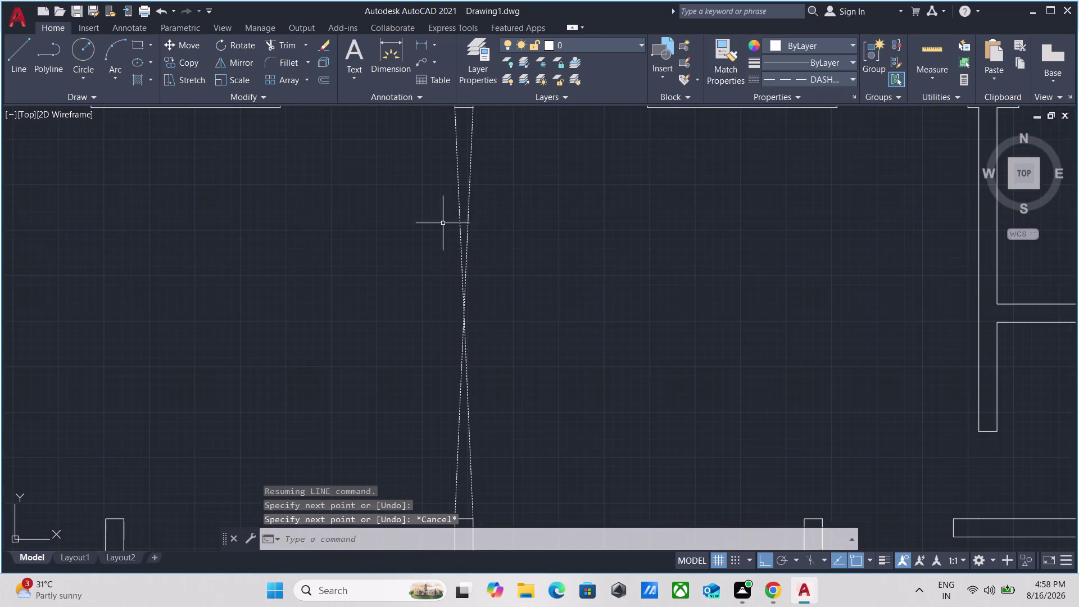
scroll(up, 3)
scroll(down, 3)
middle_drag(442, 279, 437, 380)
scroll(up, 3)
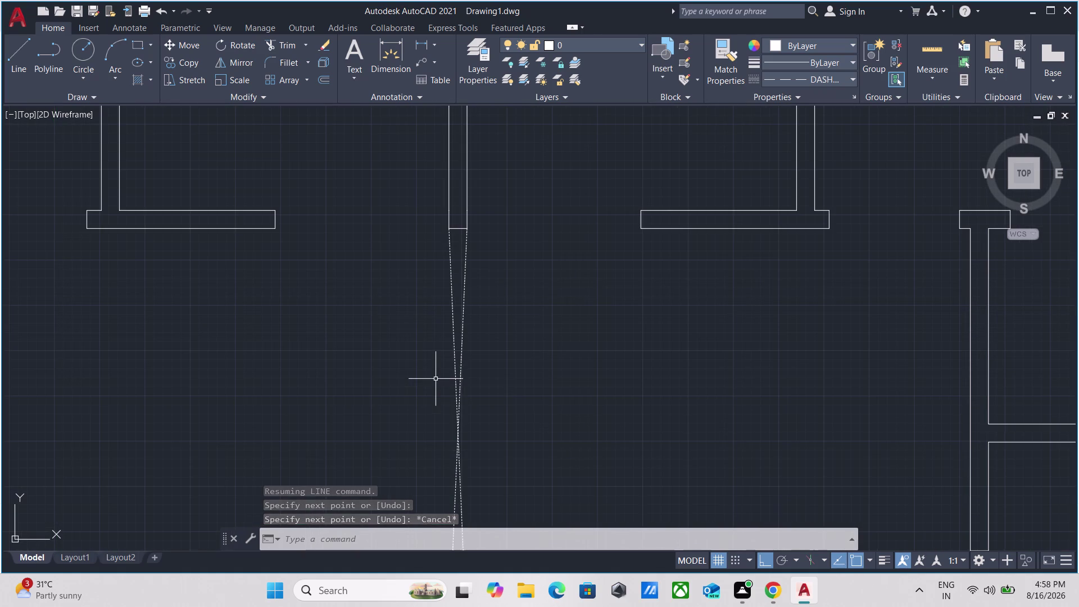
key(l)
key(Return)
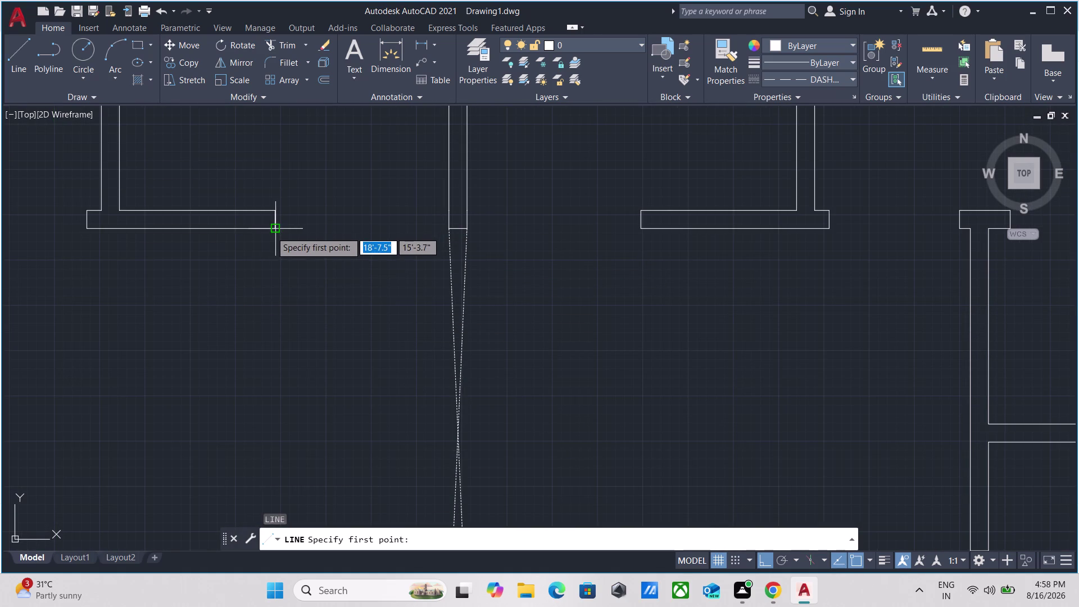
click(273, 208)
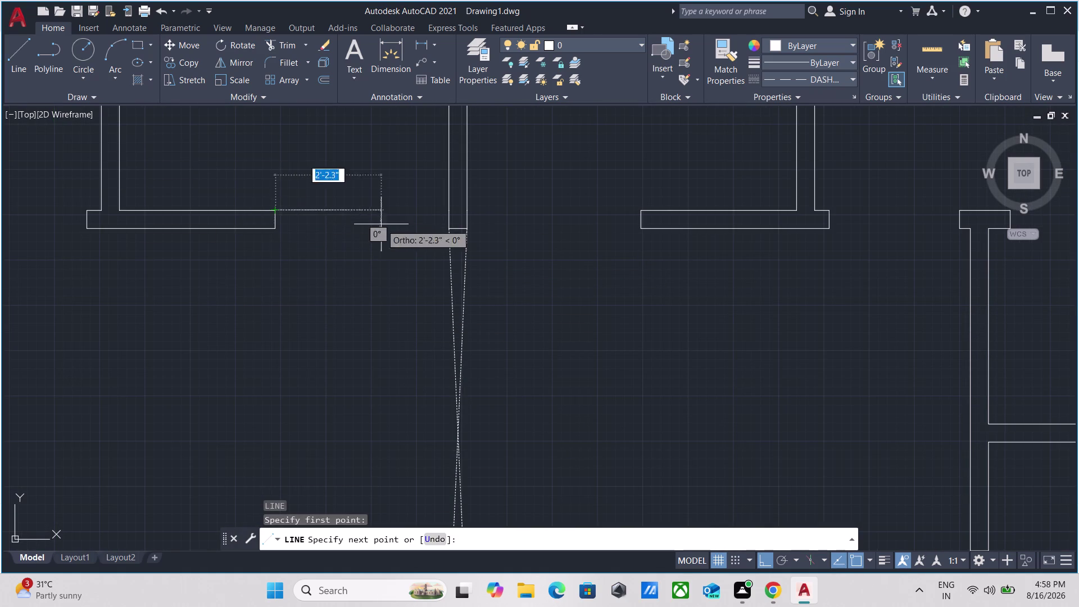
click(449, 229)
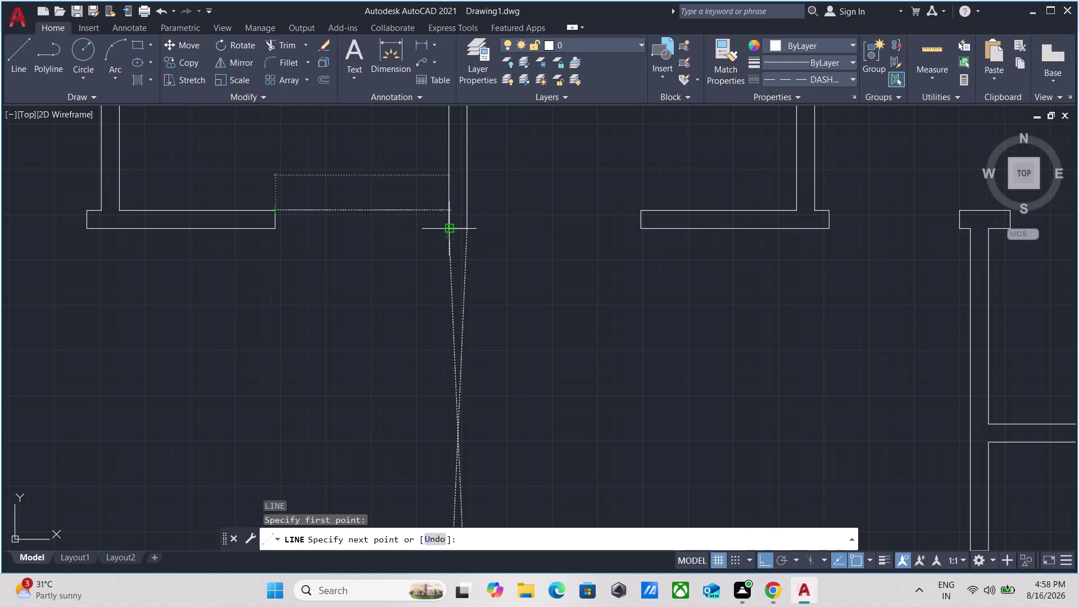
key(Escape)
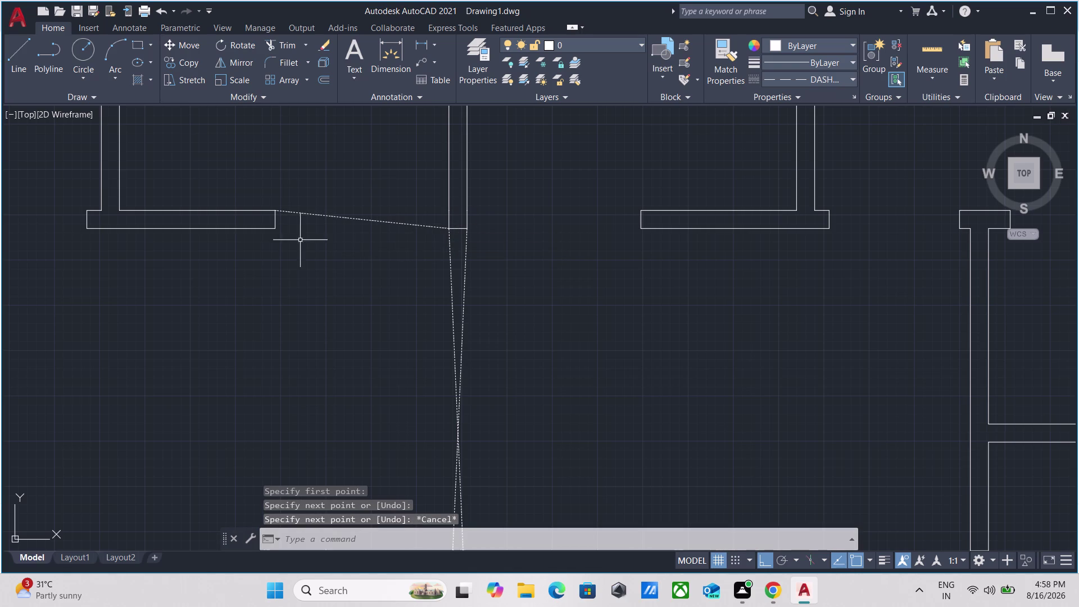
Draw the second diagonal from the left lower corner to the opposite upper corner.
key(l)
key(Return)
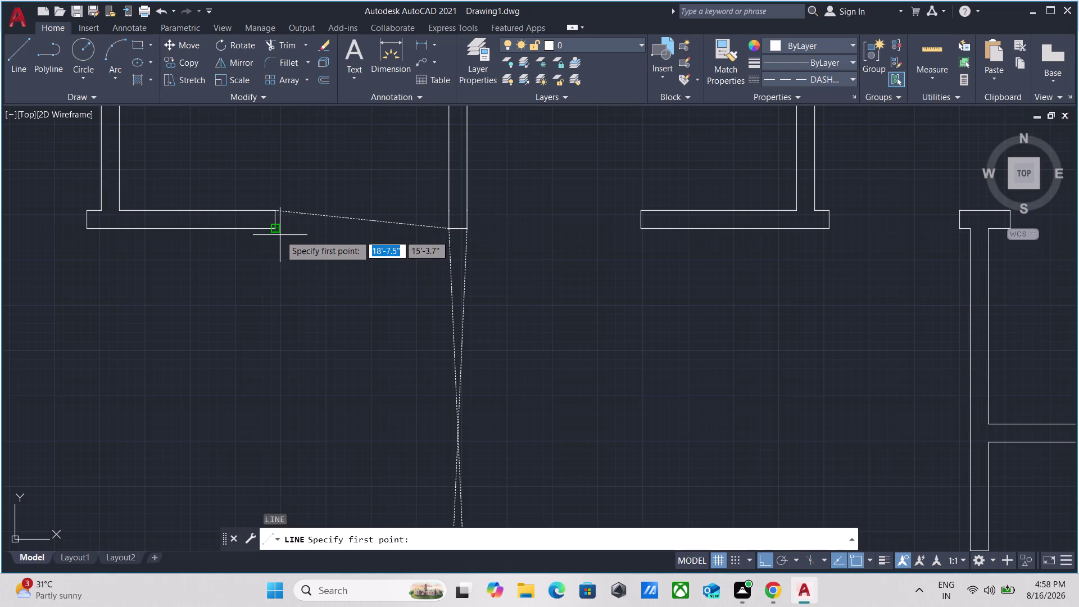
click(272, 231)
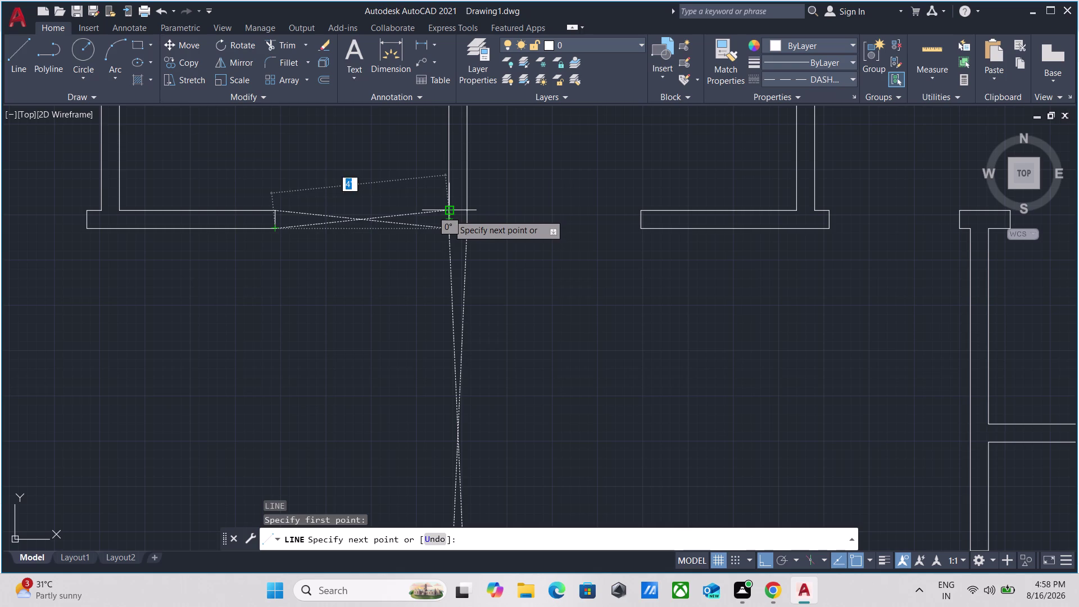
click(448, 214)
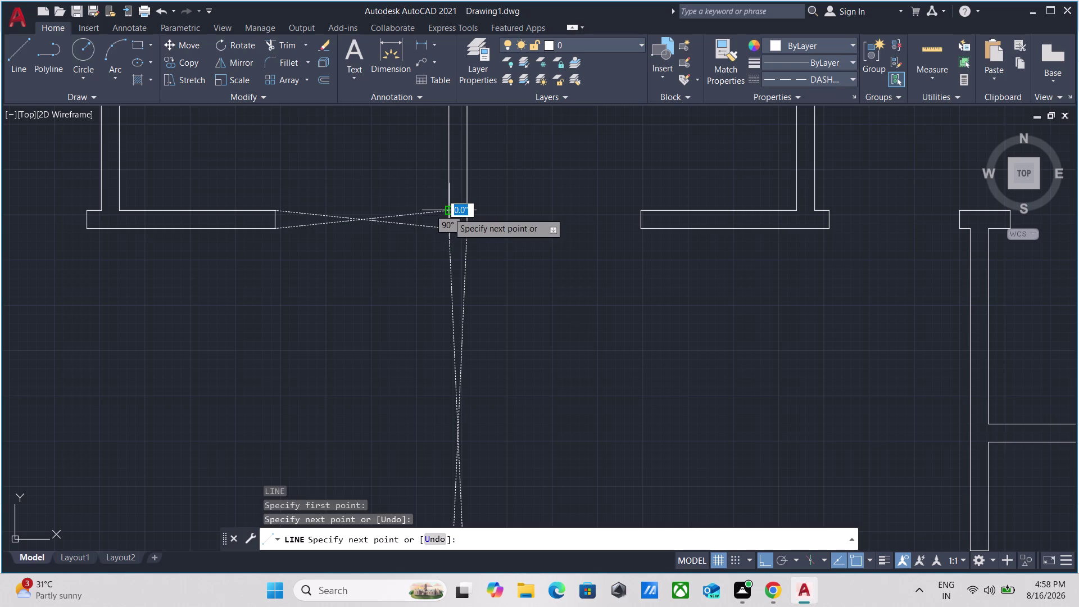
key(Escape)
scroll(down, 3)
middle_drag(561, 220, 464, 234)
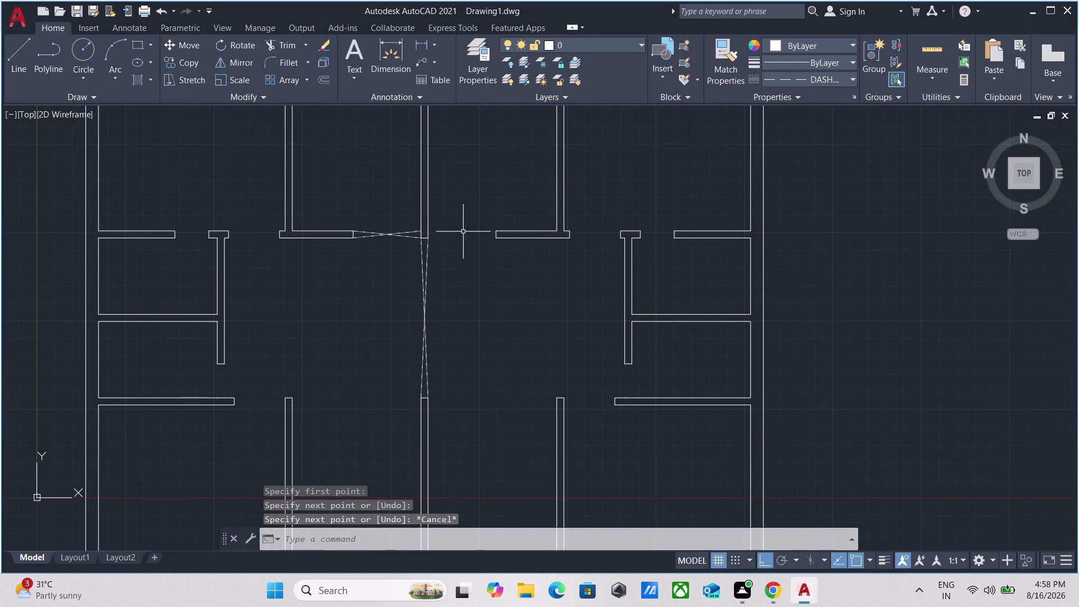
Draw the first dashed diagonal in the next opening, from the right wall corner to the left lower corner.
scroll(up, 3)
drag(411, 243, 404, 234)
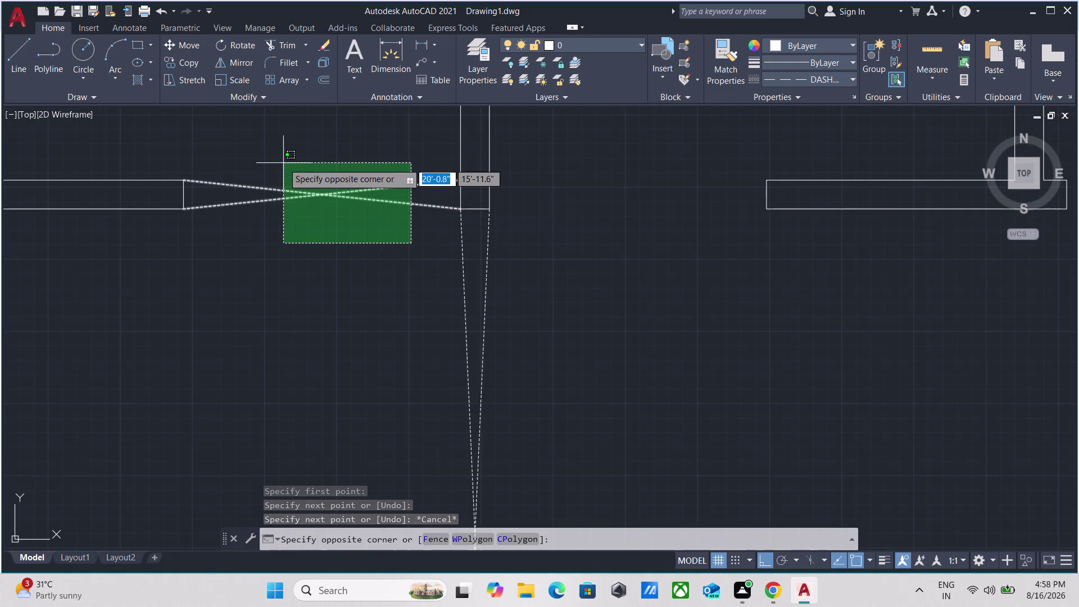
click(283, 163)
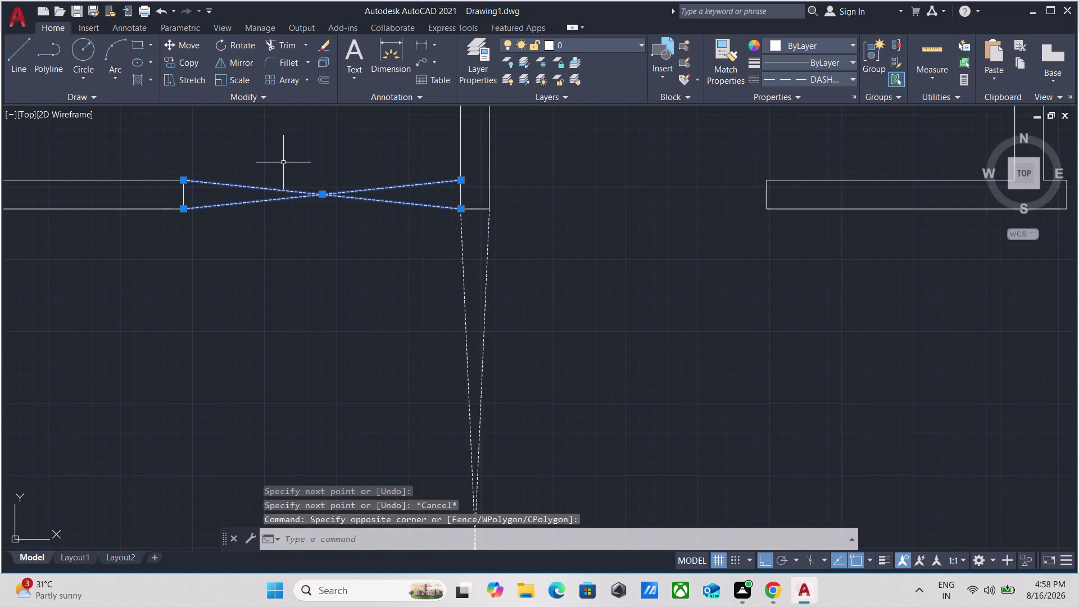
key(Escape)
key(l)
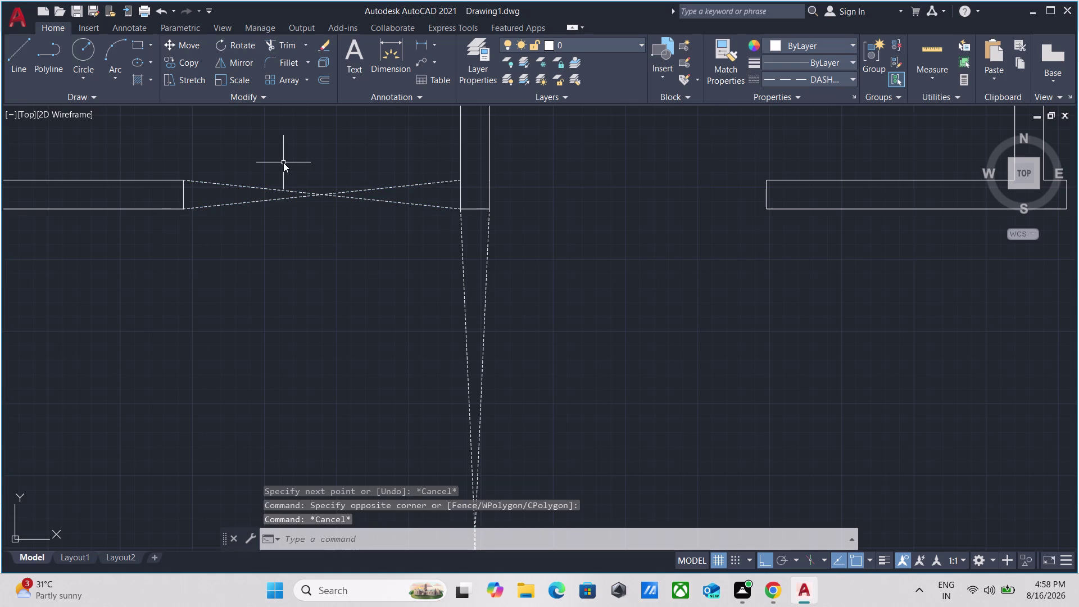
key(Return)
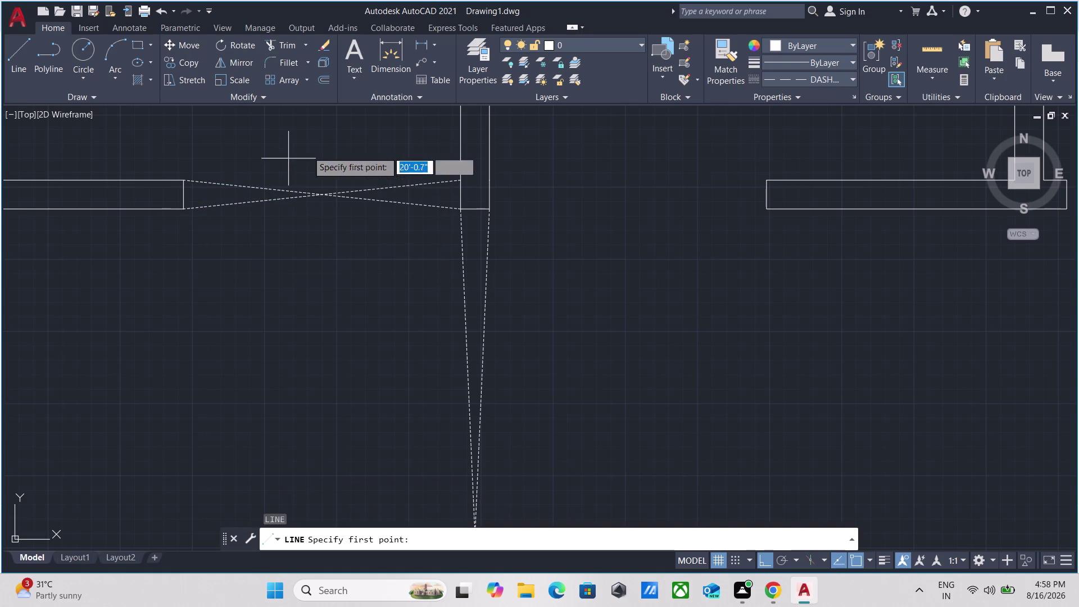
scroll(down, 3)
scroll(up, 3)
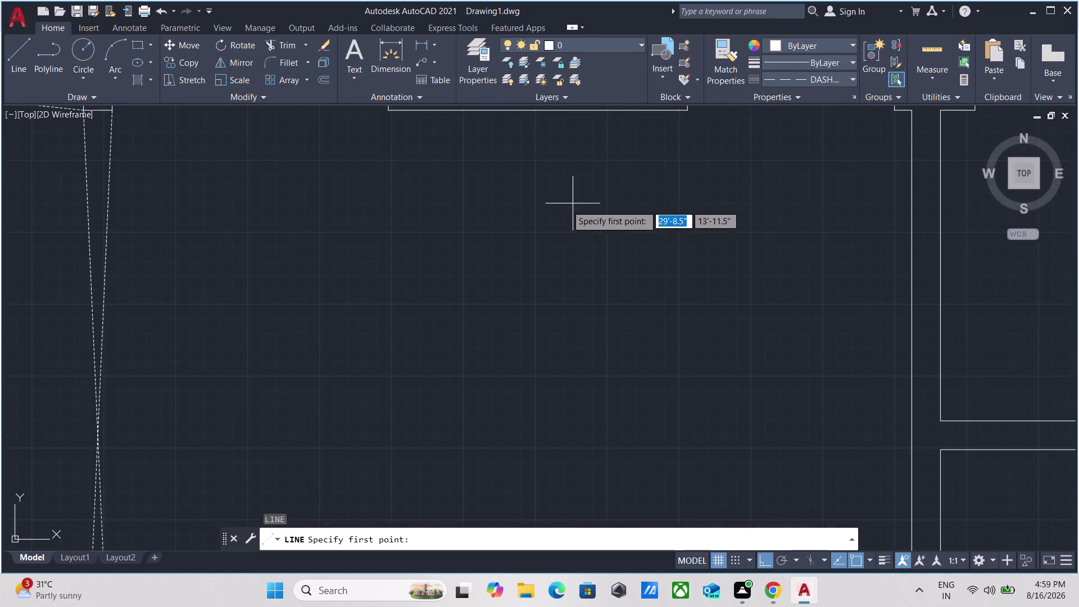
scroll(down, 3)
middle_drag(562, 205, 570, 344)
scroll(up, 3)
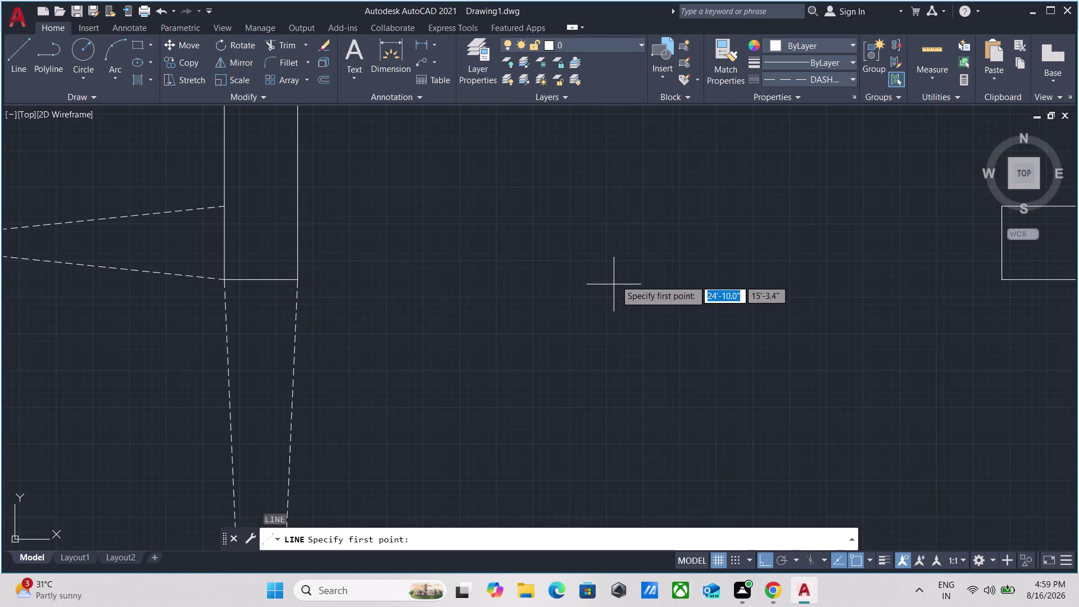
scroll(down, 3)
middle_drag(617, 274, 353, 312)
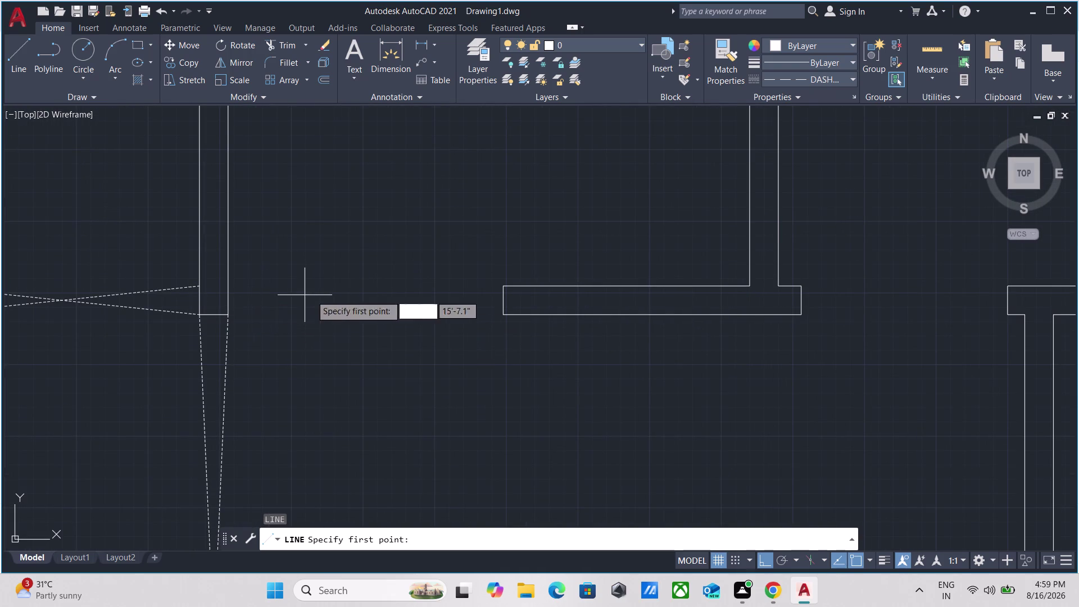
click(502, 288)
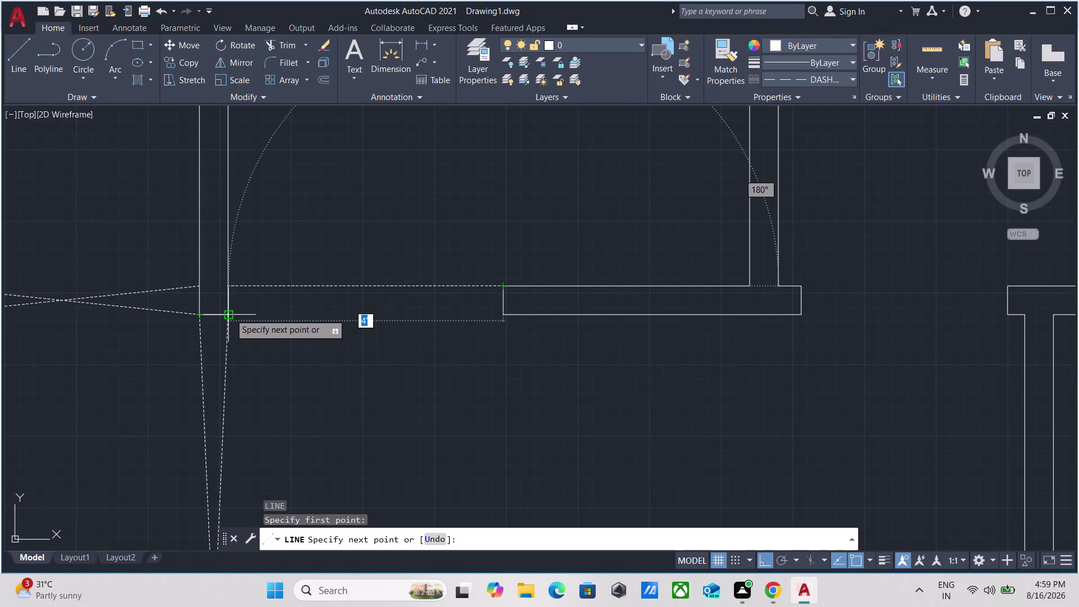
click(229, 313)
key(Escape)
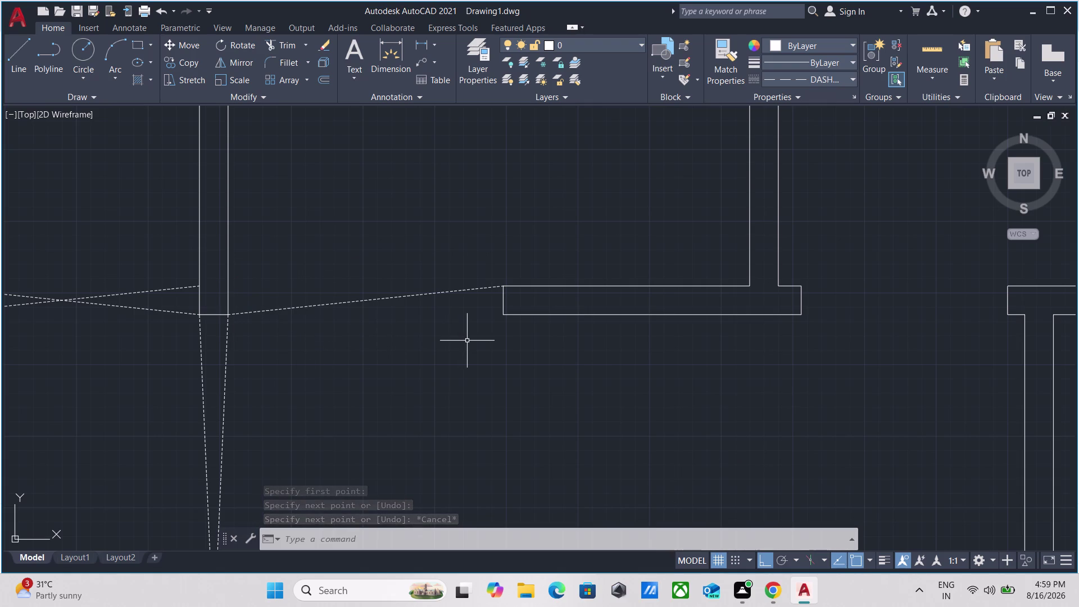
Draw the second diagonal from the right lower corner to the left upper corner.
key(l)
key(Return)
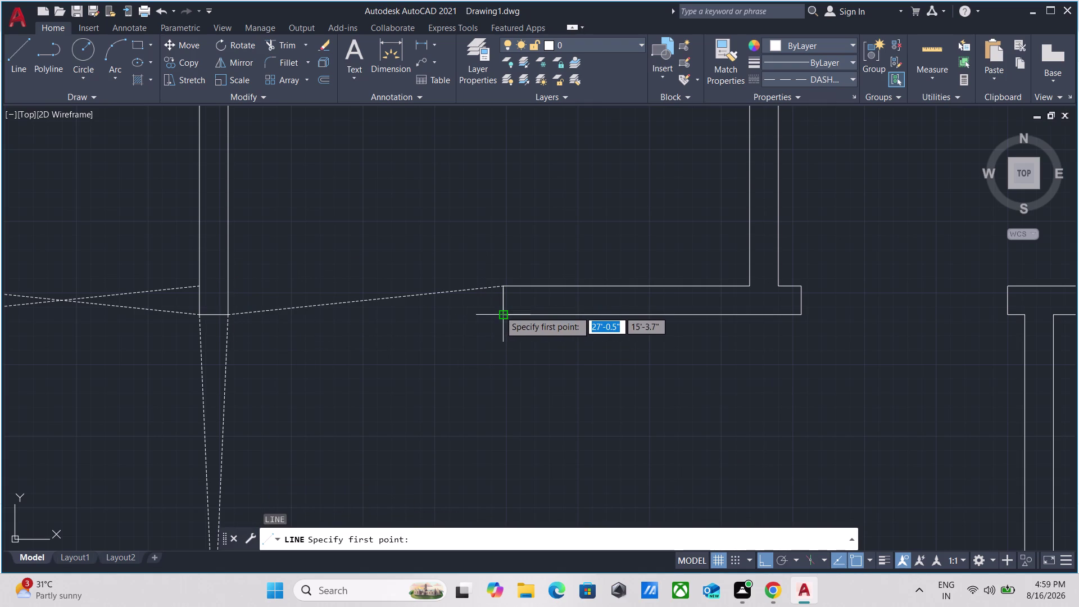
click(499, 310)
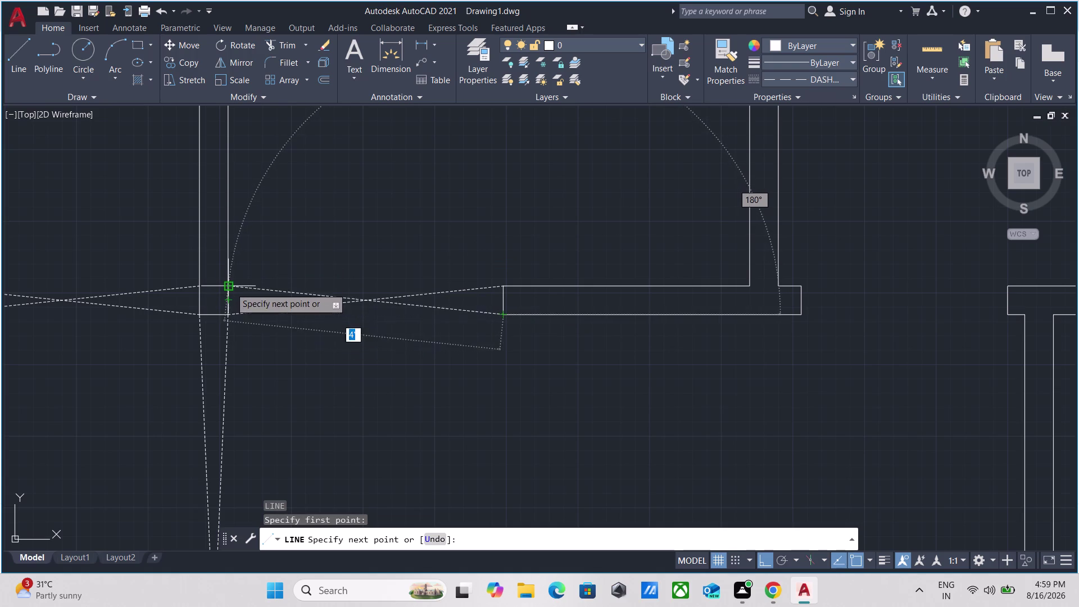
click(231, 288)
key(Escape)
scroll(down, 3)
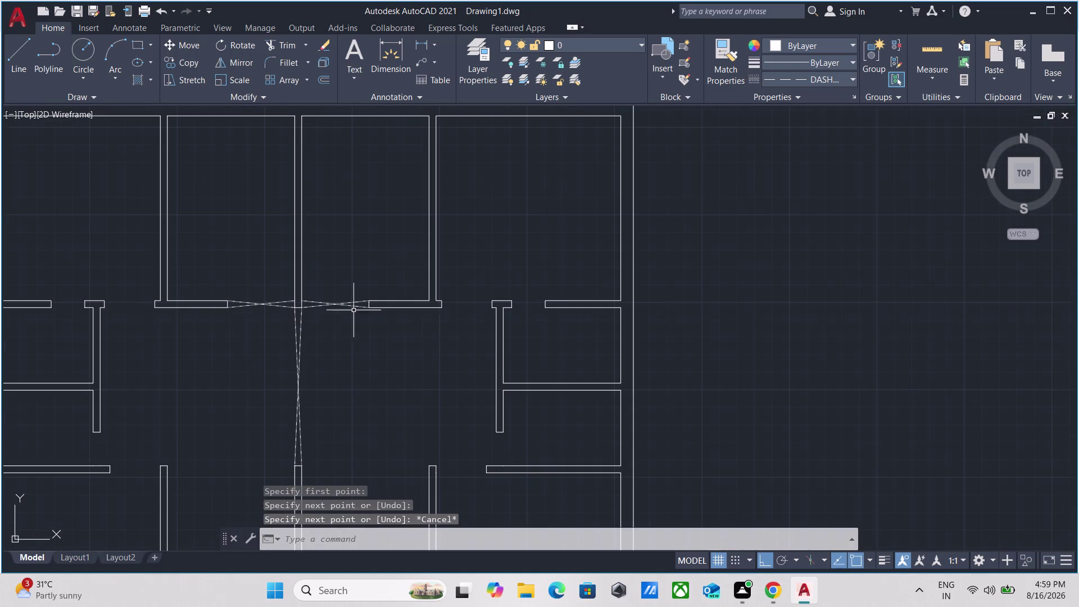
scroll(down, 3)
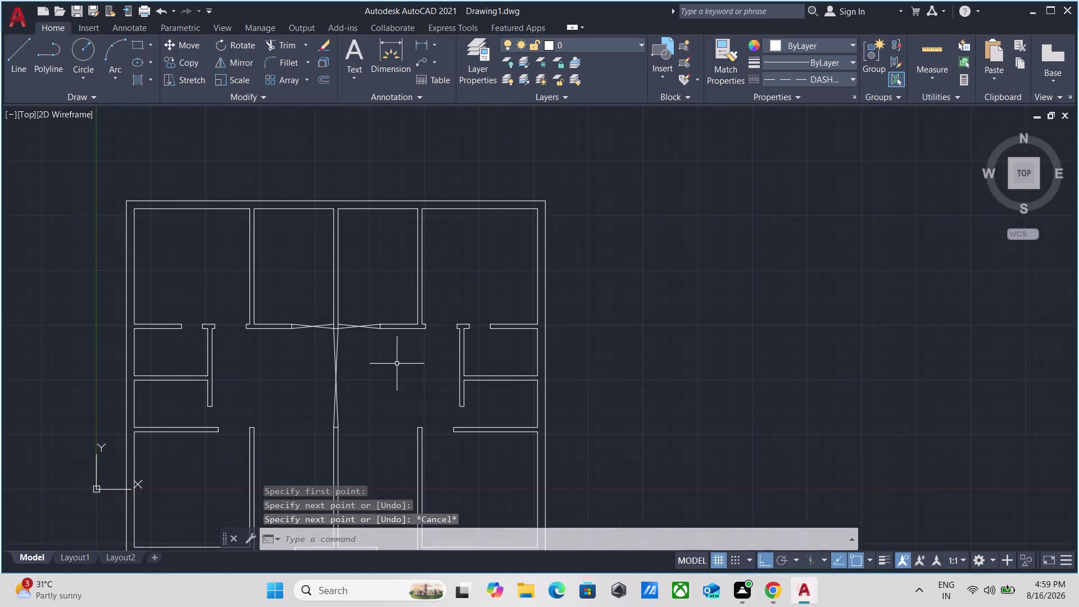
scroll(up, 3)
scroll(up, 3)
scroll(down, 3)
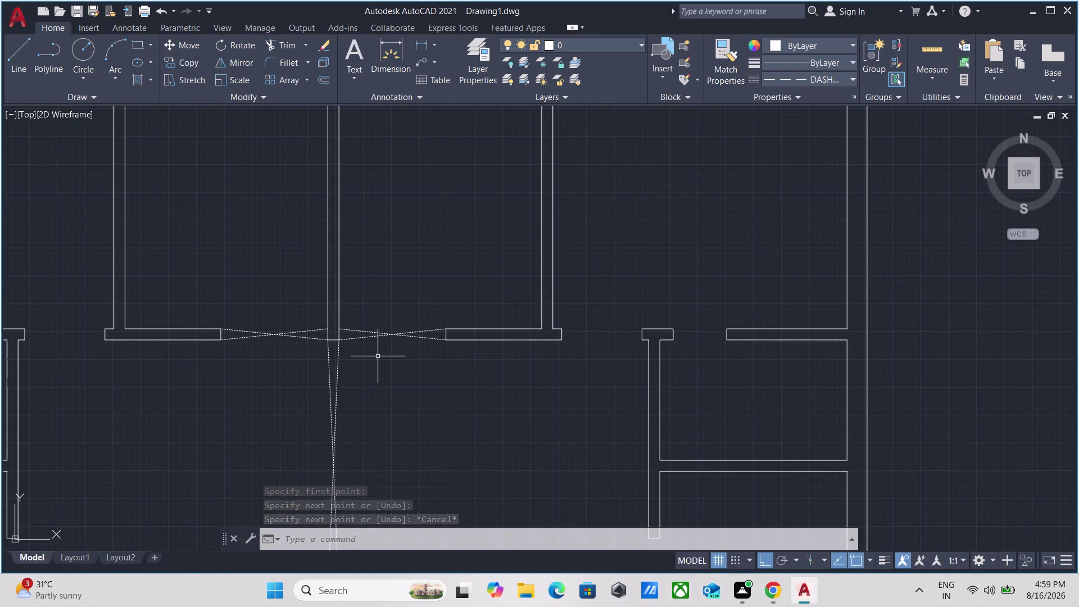
middle_drag(377, 356, 360, 239)
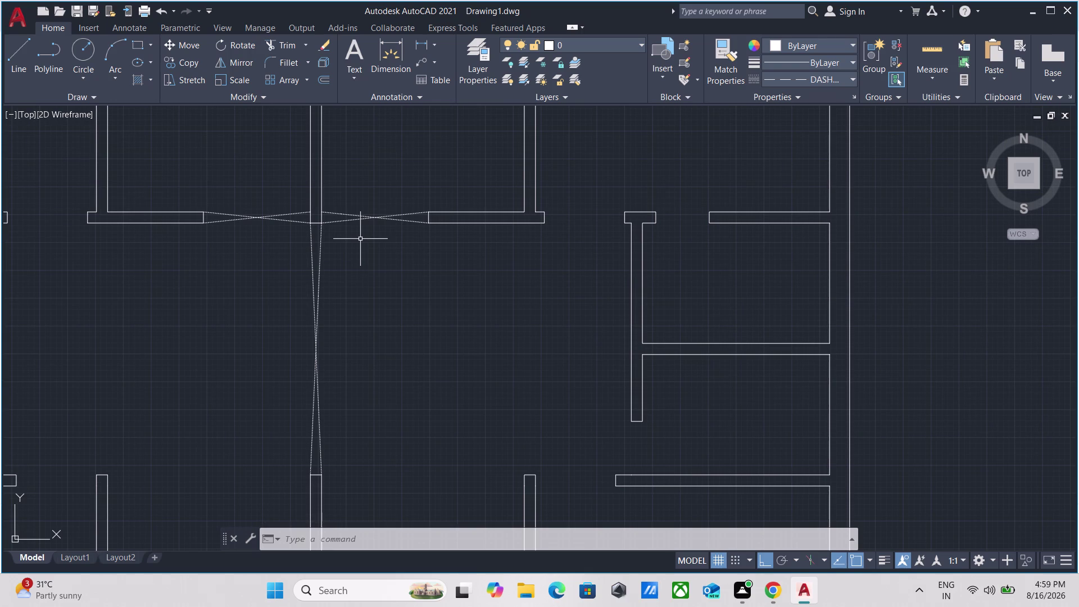
scroll(down, 3)
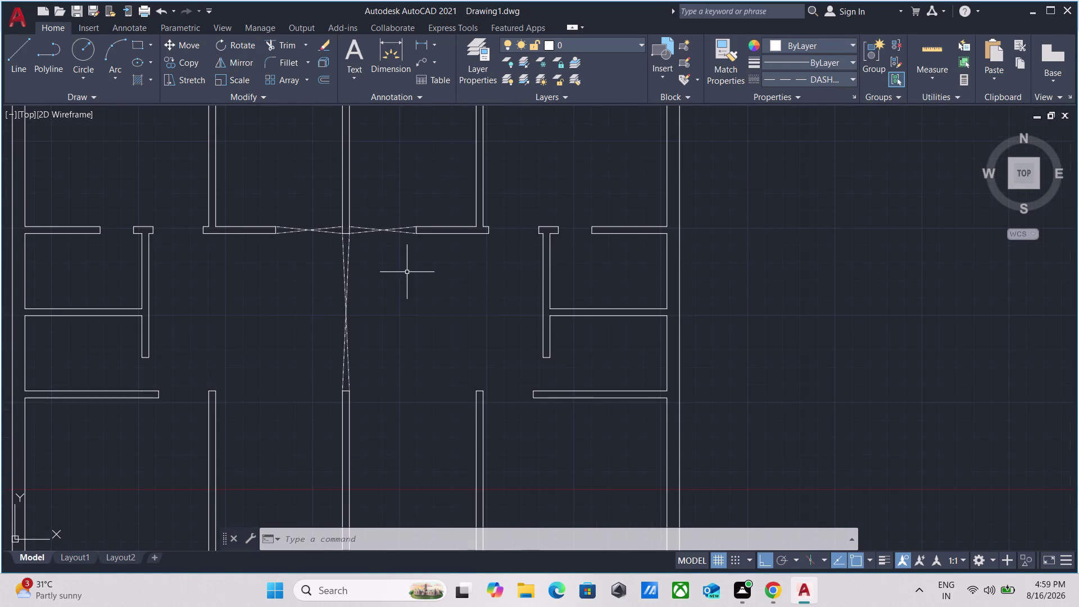
middle_drag(399, 316, 436, 257)
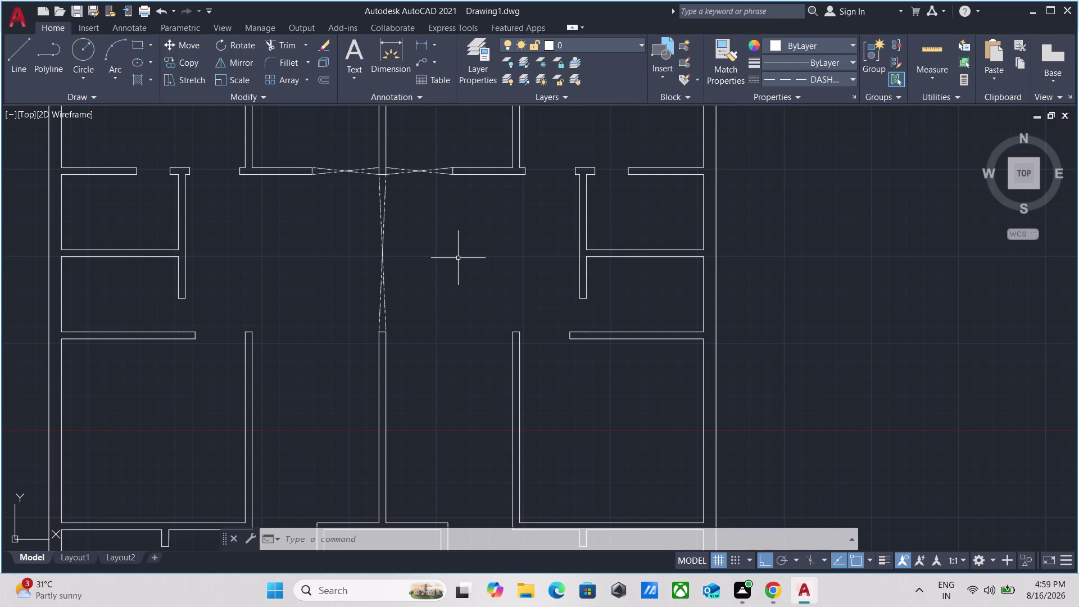
scroll(down, 3)
scroll(up, 3)
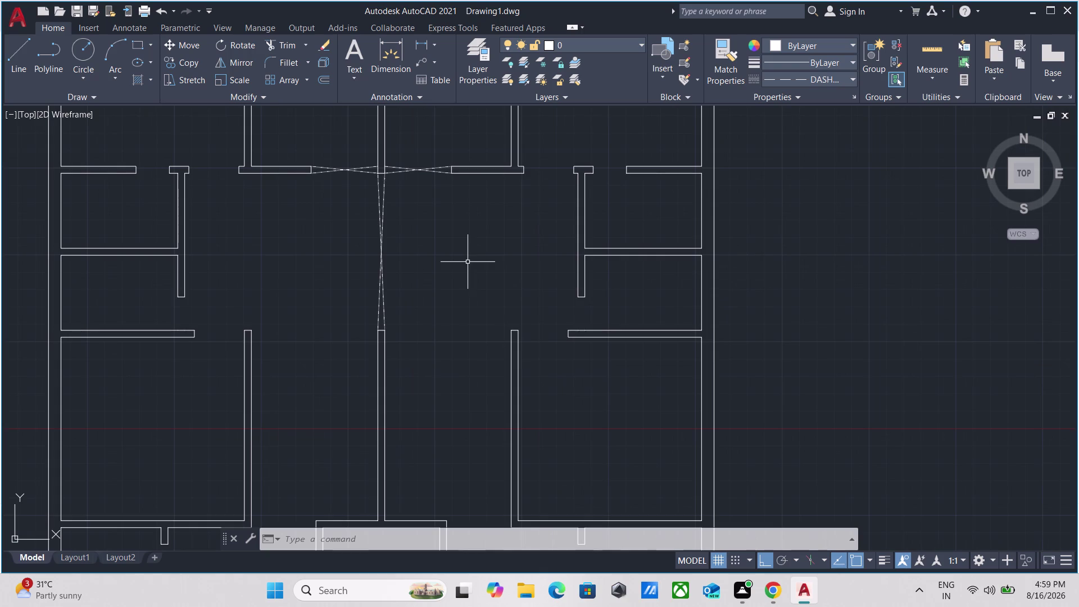
scroll(down, 3)
middle_drag(584, 355, 542, 237)
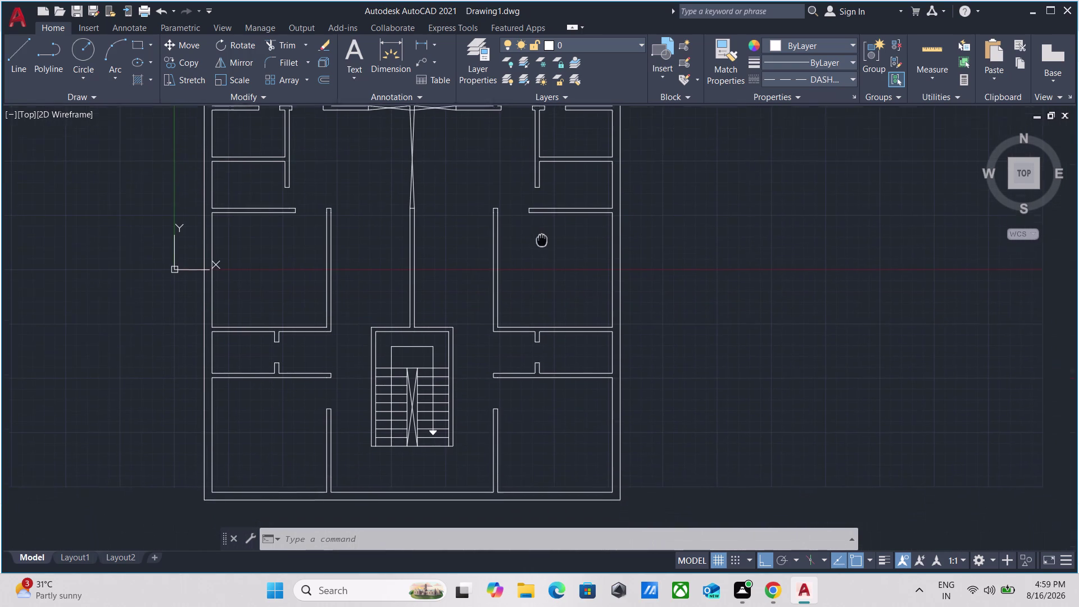
middle_drag(542, 237, 541, 235)
scroll(up, 3)
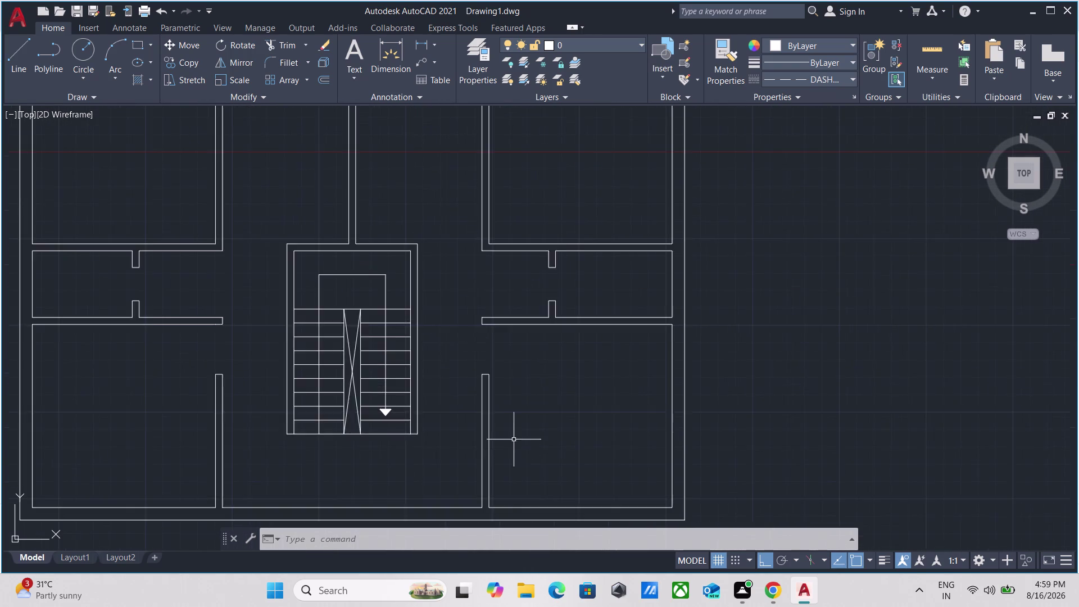
middle_drag(547, 320, 547, 362)
Draw the first diagonal between the wall stubs of the first narrow opening.
key(l)
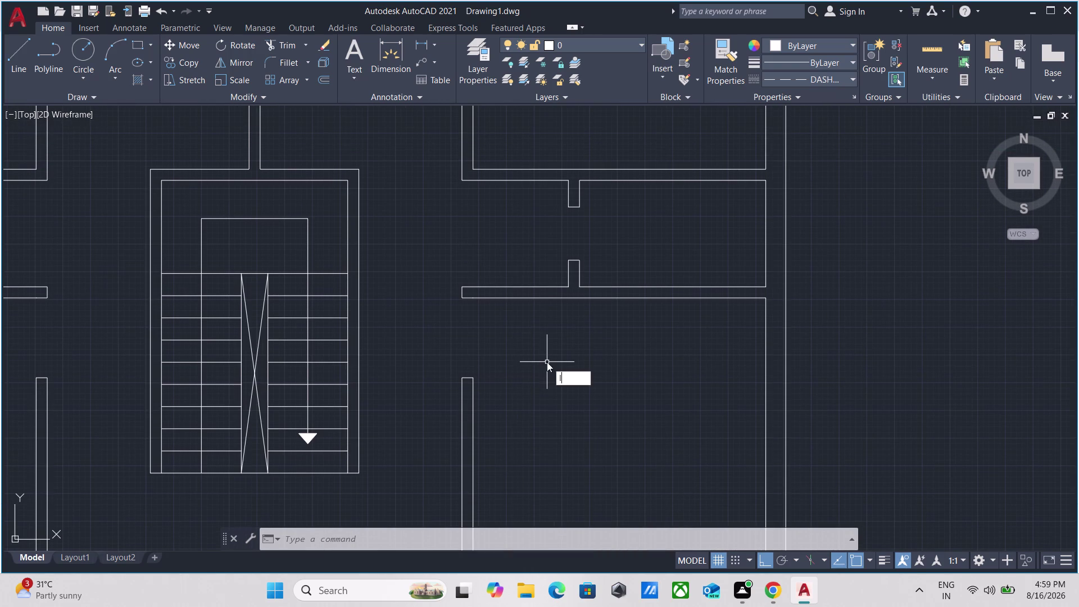
key(Return)
scroll(up, 3)
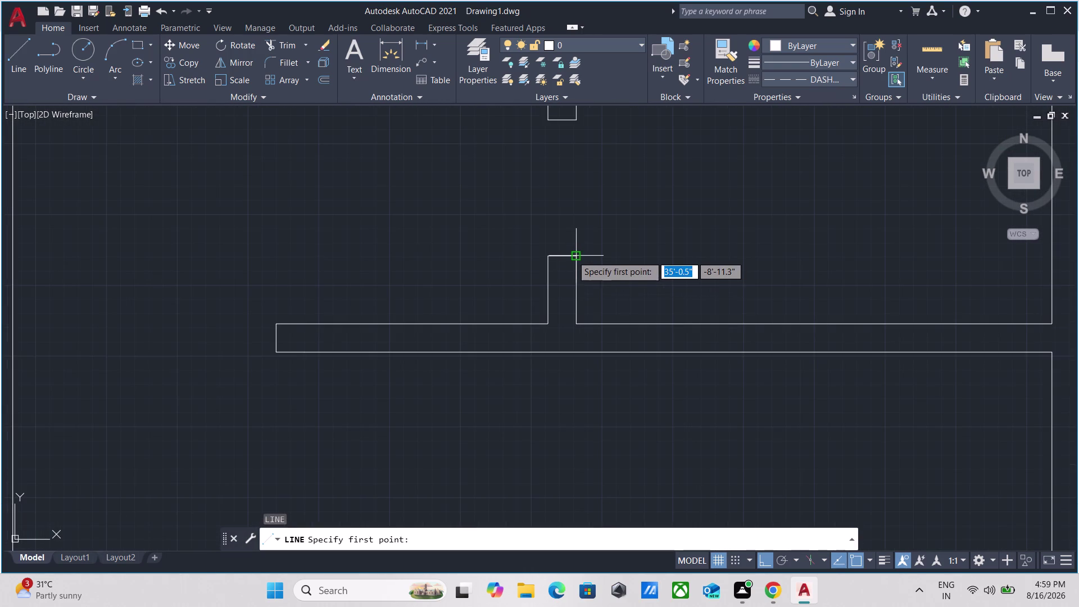
click(573, 254)
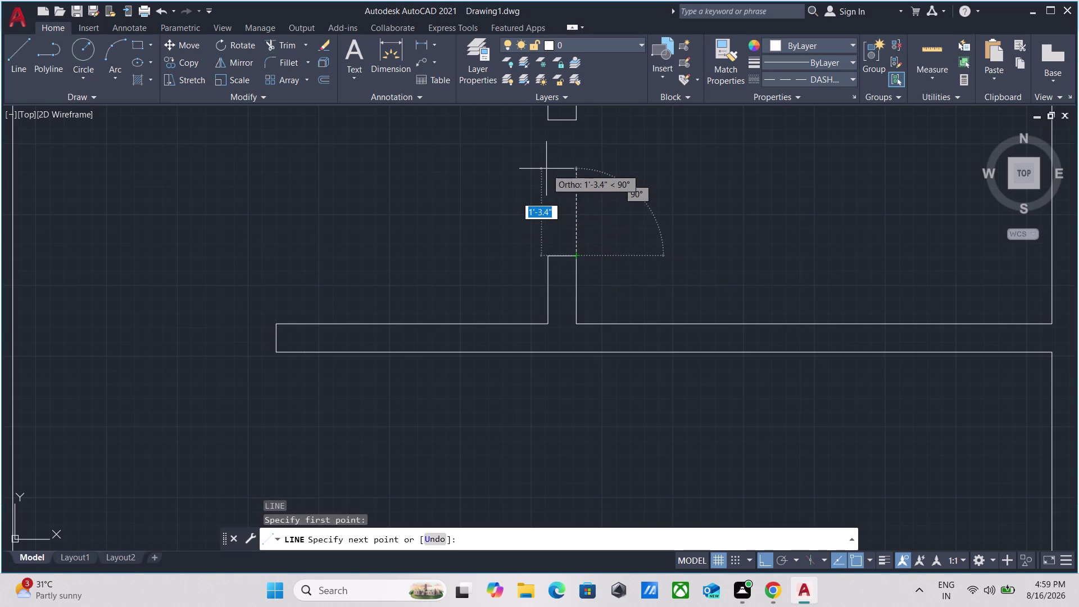
key(F8)
scroll(up, 3)
middle_drag(546, 161, 546, 307)
click(547, 242)
scroll(up, 3)
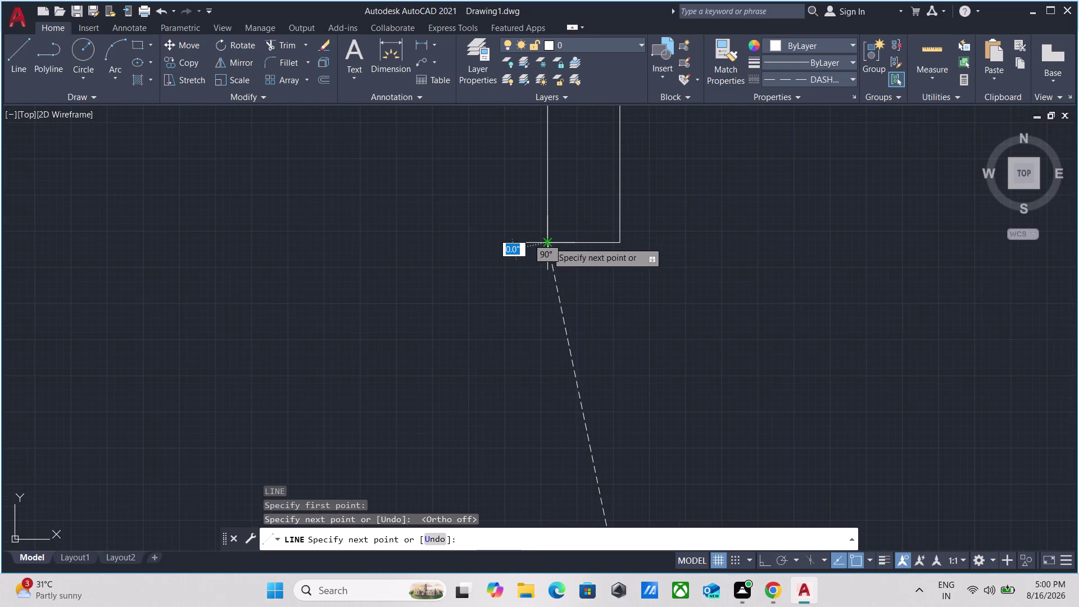
key(Escape)
scroll(down, 3)
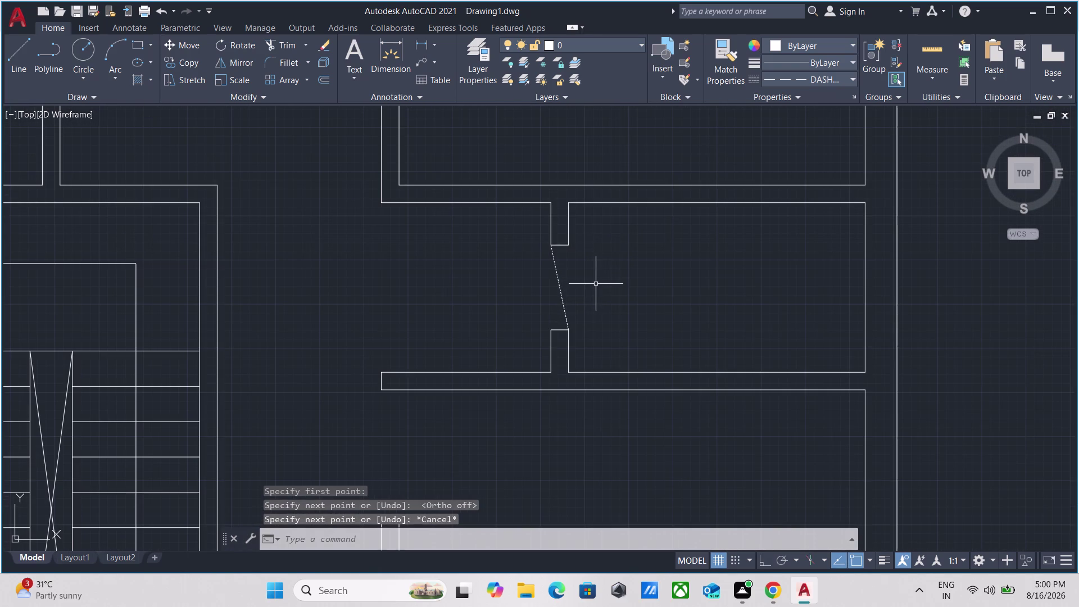
Draw the second diagonal from the lower to the upper stub, crossing the first.
key(l)
key(Return)
scroll(up, 3)
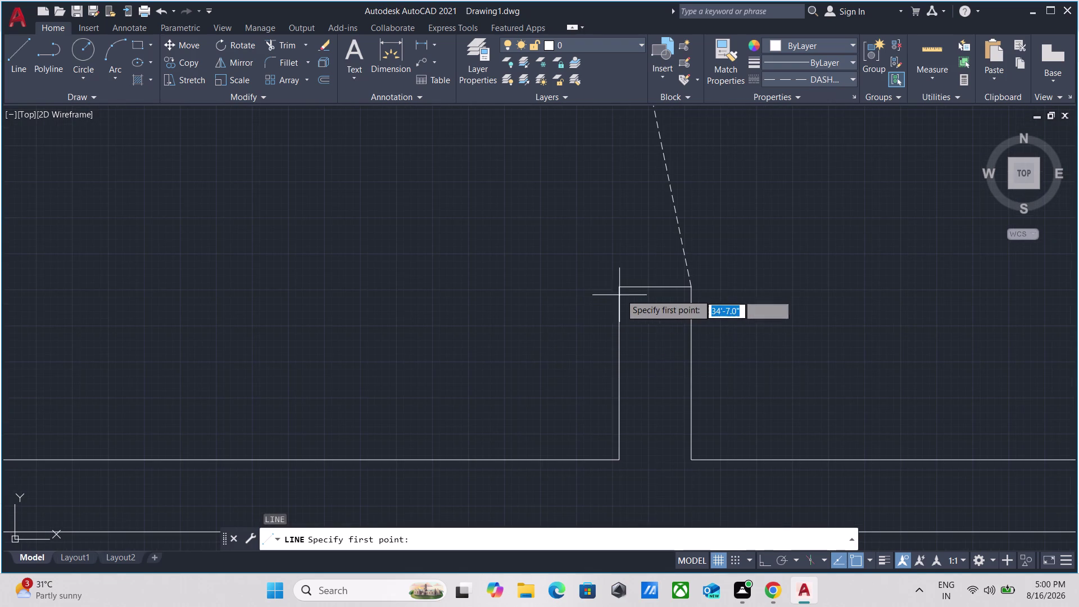
click(622, 286)
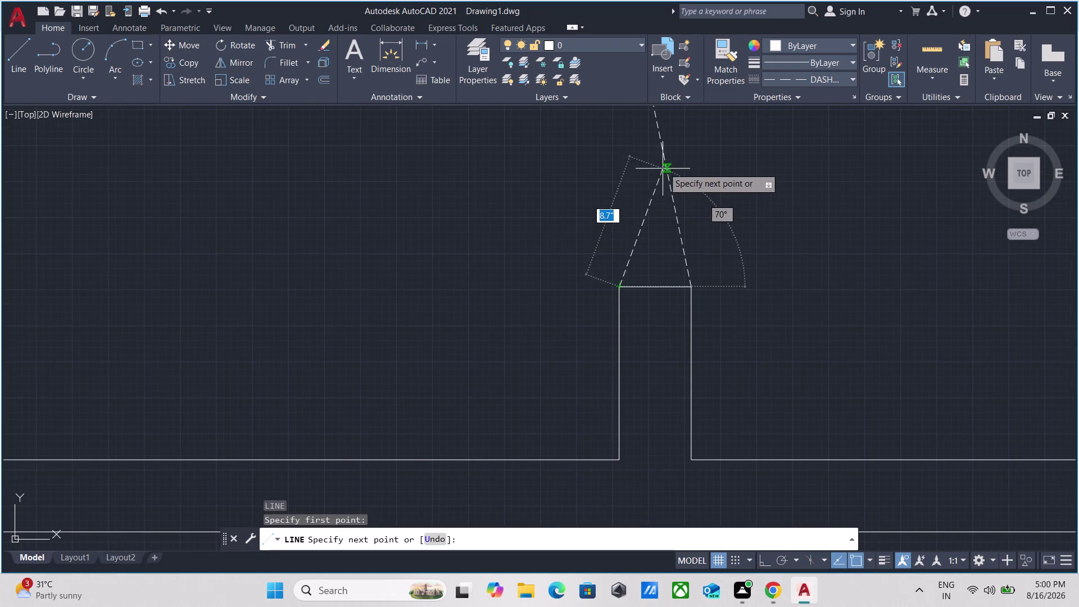
scroll(down, 3)
middle_drag(671, 156, 549, 284)
scroll(down, 3)
scroll(up, 3)
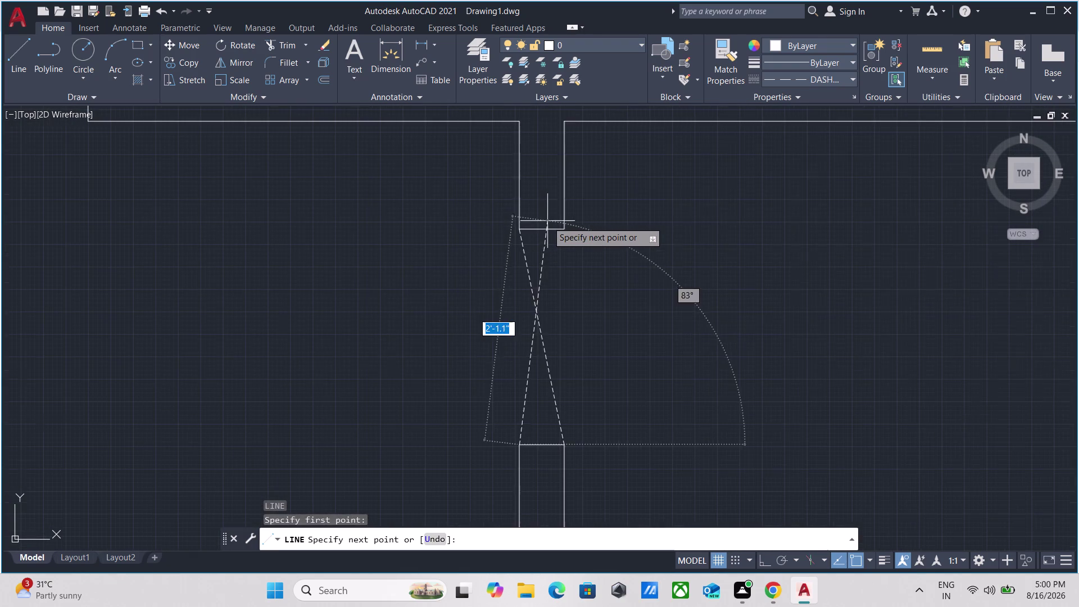
click(561, 226)
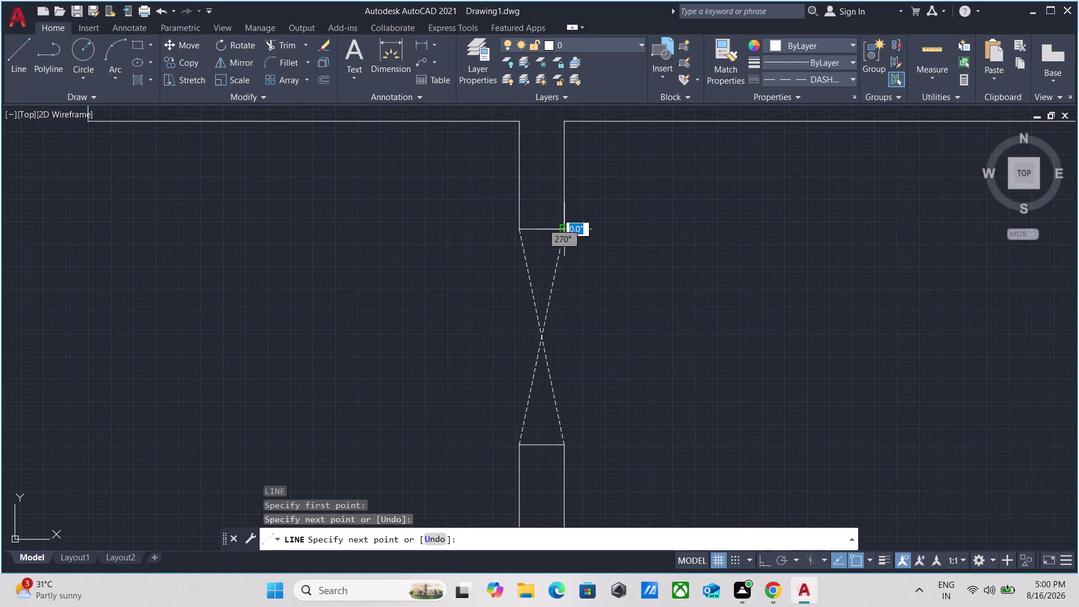
key(Escape)
scroll(down, 3)
Draw a diagonal across the left-side narrow opening from its lower to upper stub.
middle_drag(486, 282, 736, 295)
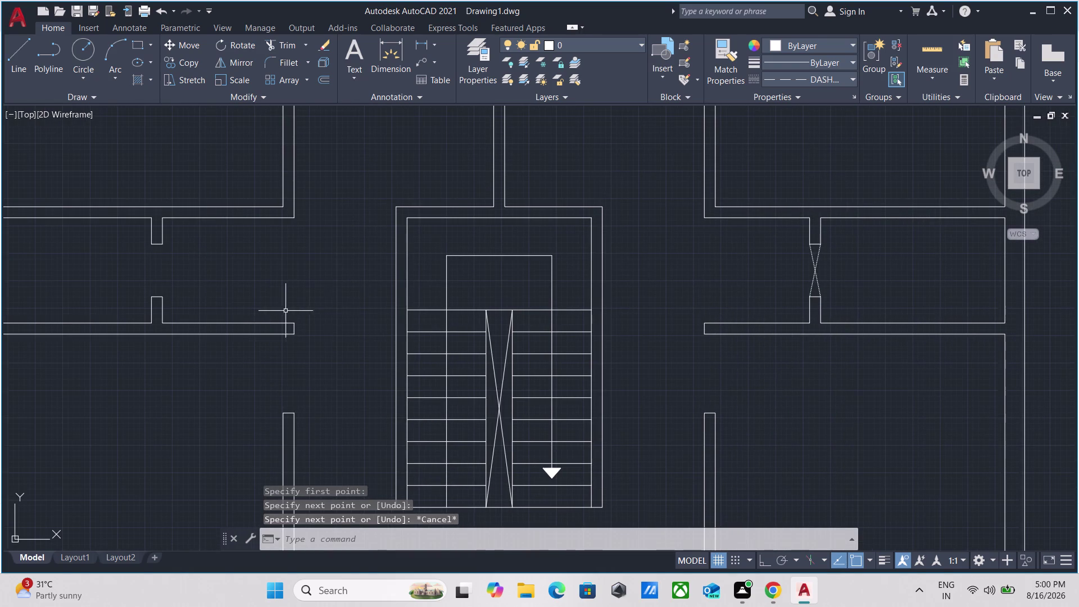
middle_drag(274, 297, 586, 306)
key(l)
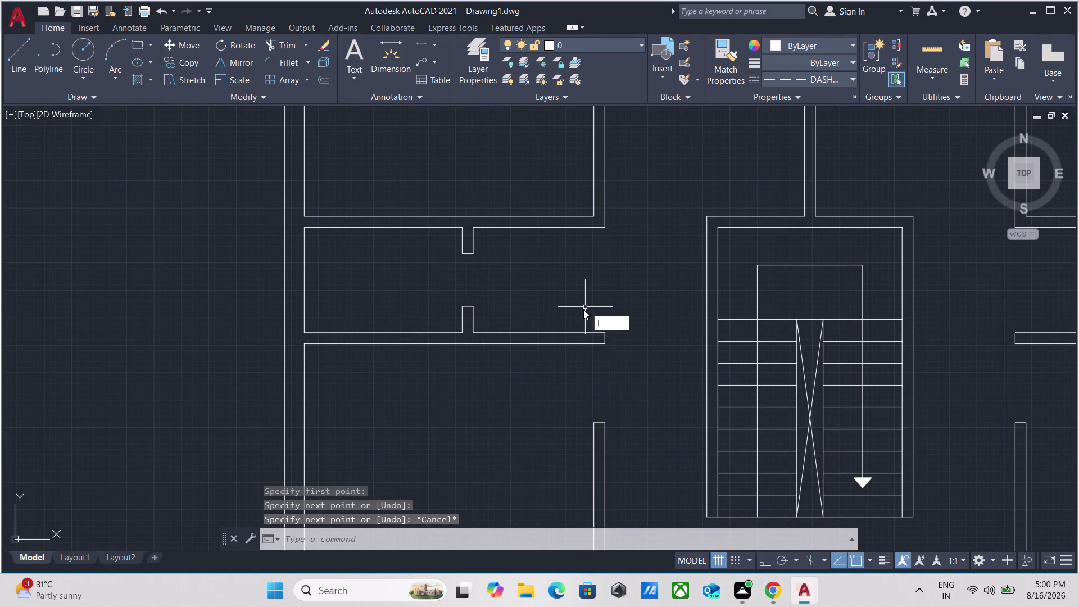
key(Return)
scroll(up, 3)
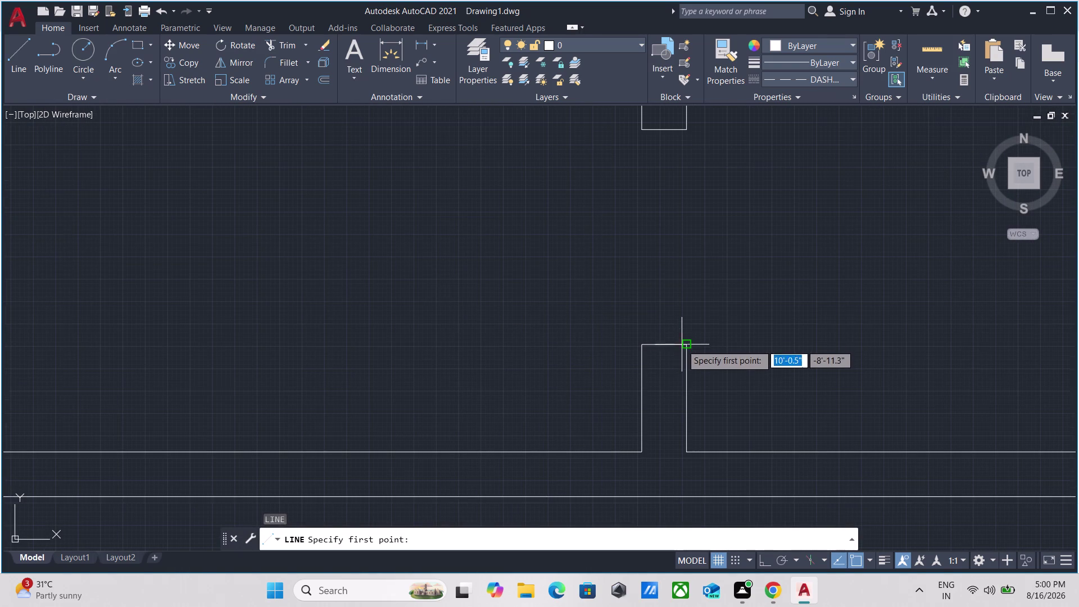
click(686, 342)
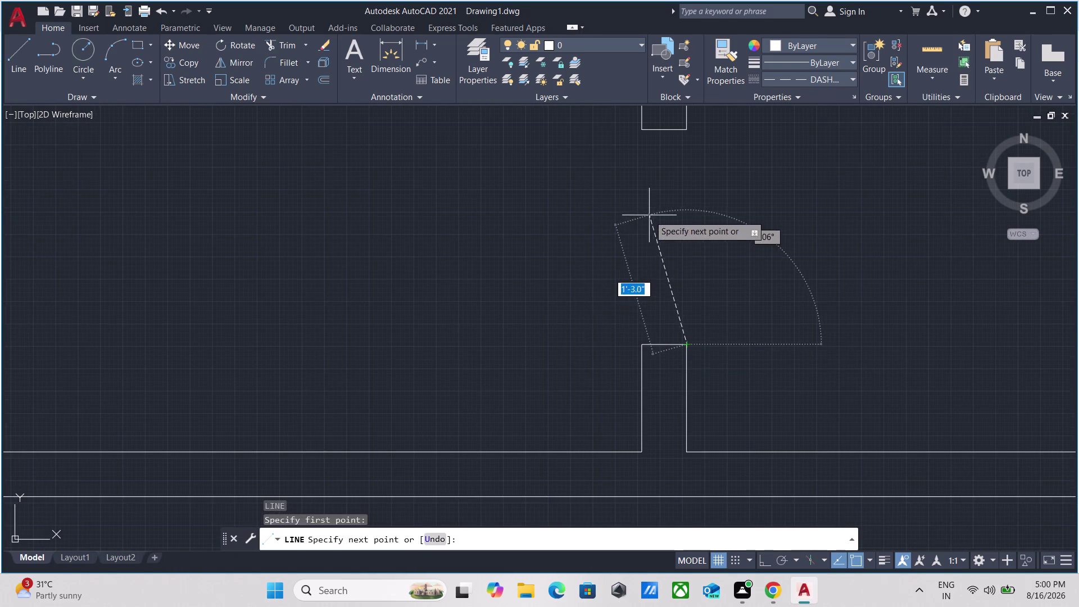
middle_drag(649, 215, 632, 487)
click(626, 401)
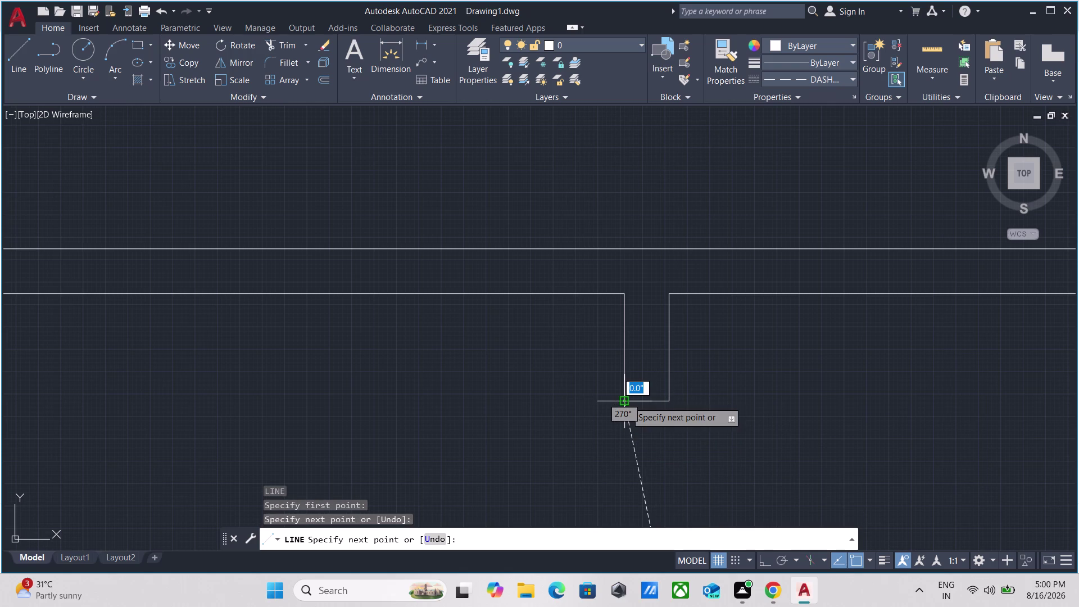
key(Escape)
scroll(down, 3)
scroll(down, 3)
middle_drag(683, 408, 567, 300)
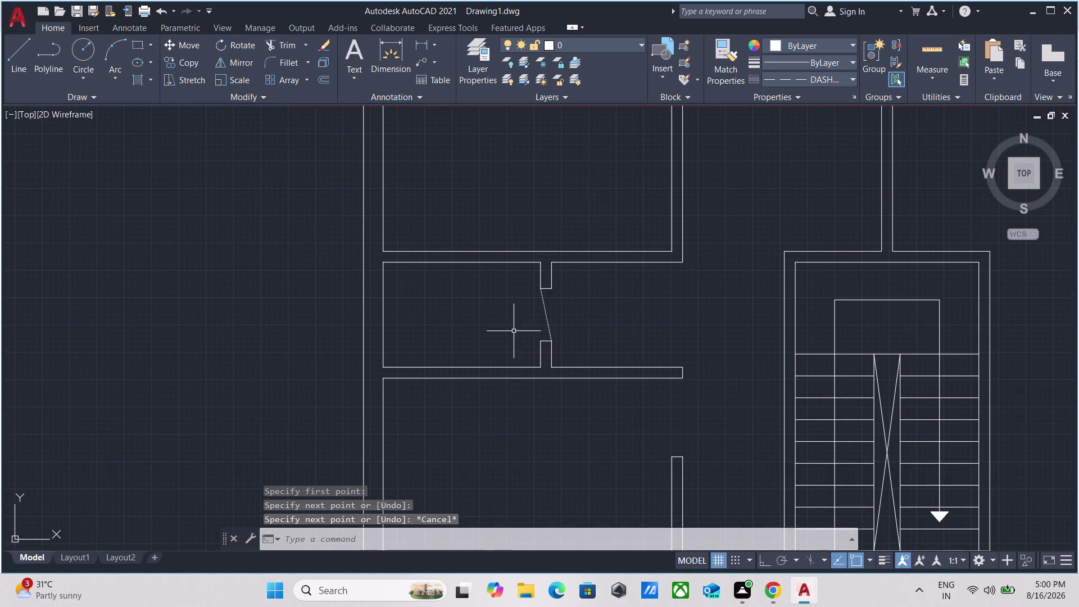
scroll(up, 3)
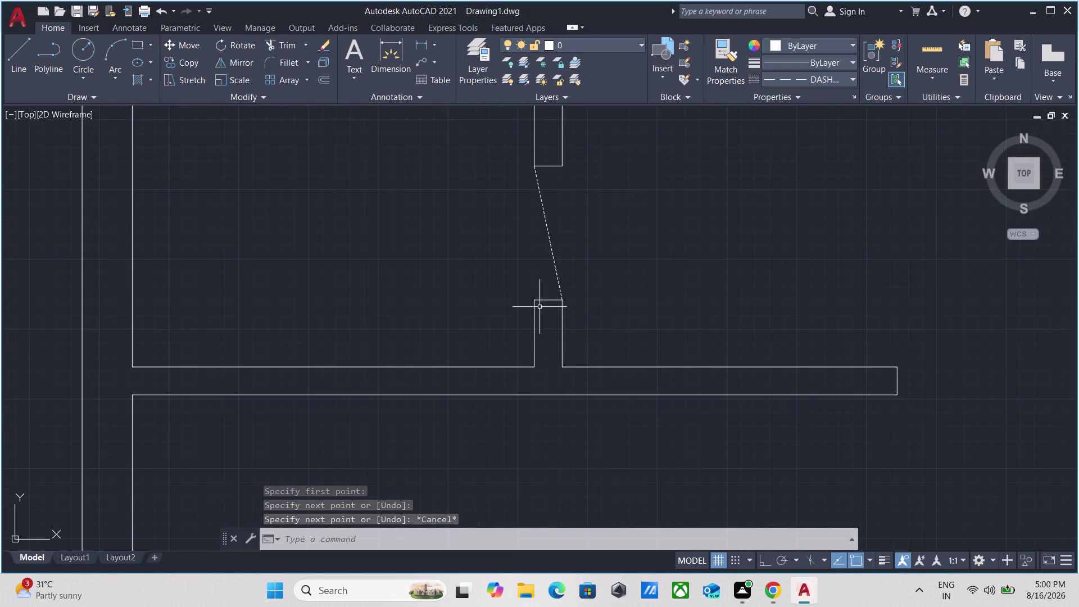
Add the crossing diagonal to complete the left-side opening's X.
key(l)
key(Return)
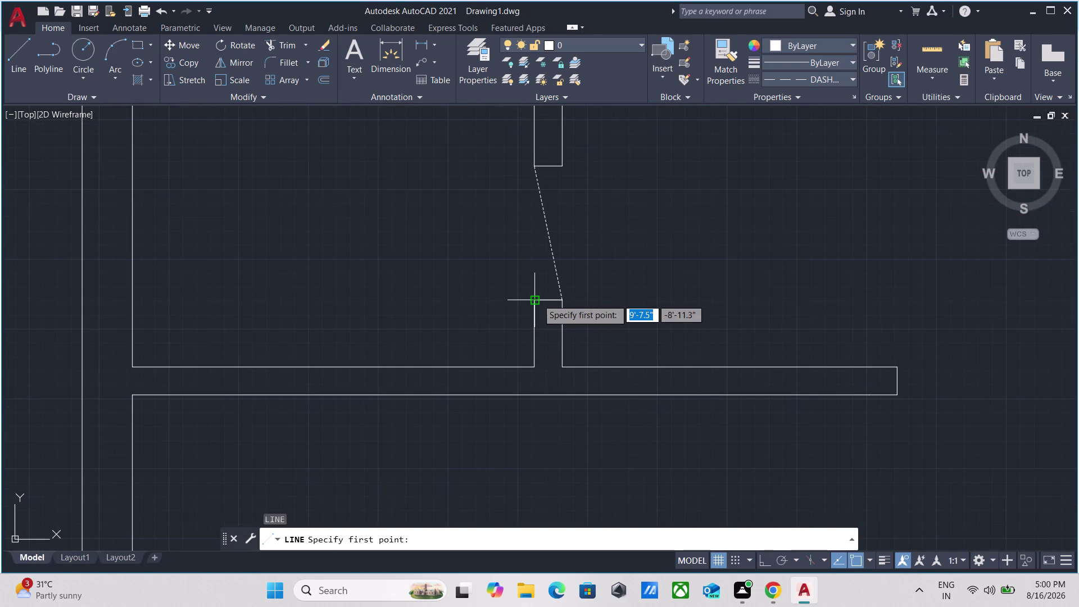
click(537, 299)
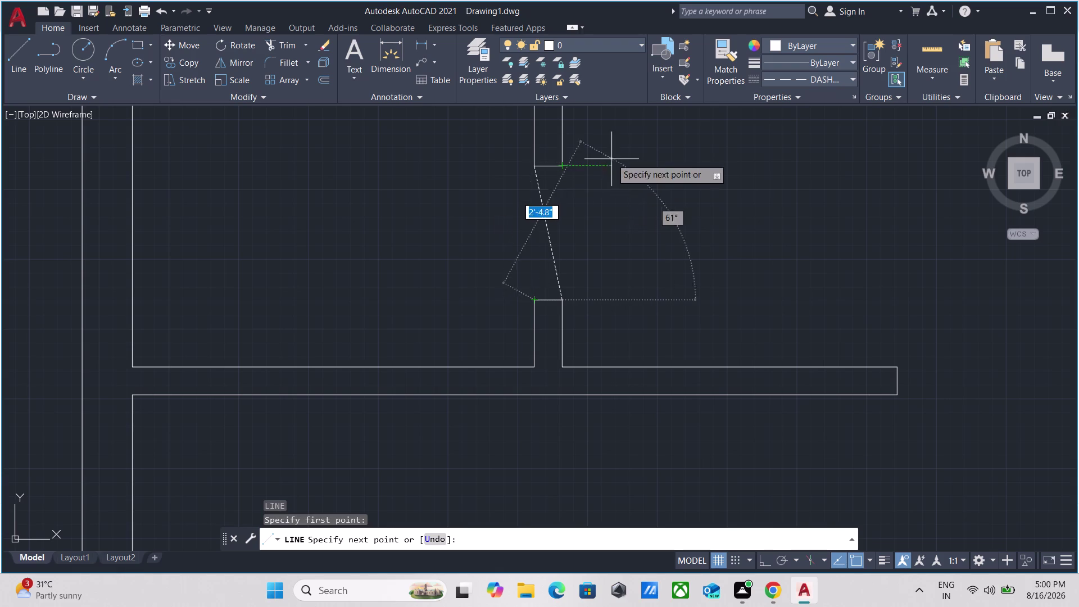
click(558, 162)
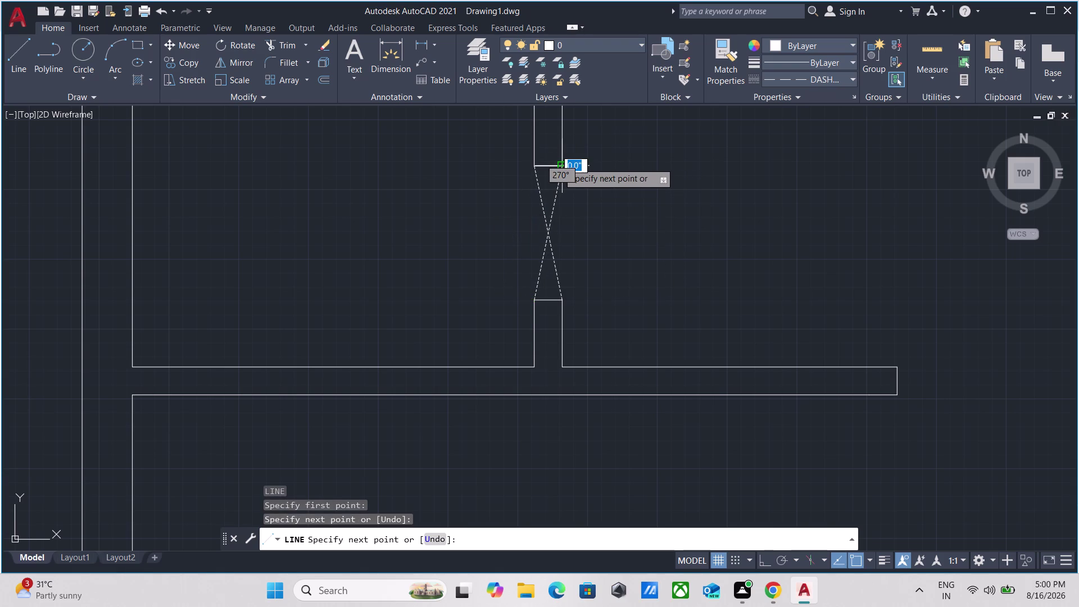
key(Escape)
scroll(down, 3)
scroll(down, 3)
middle_drag(603, 167, 336, 246)
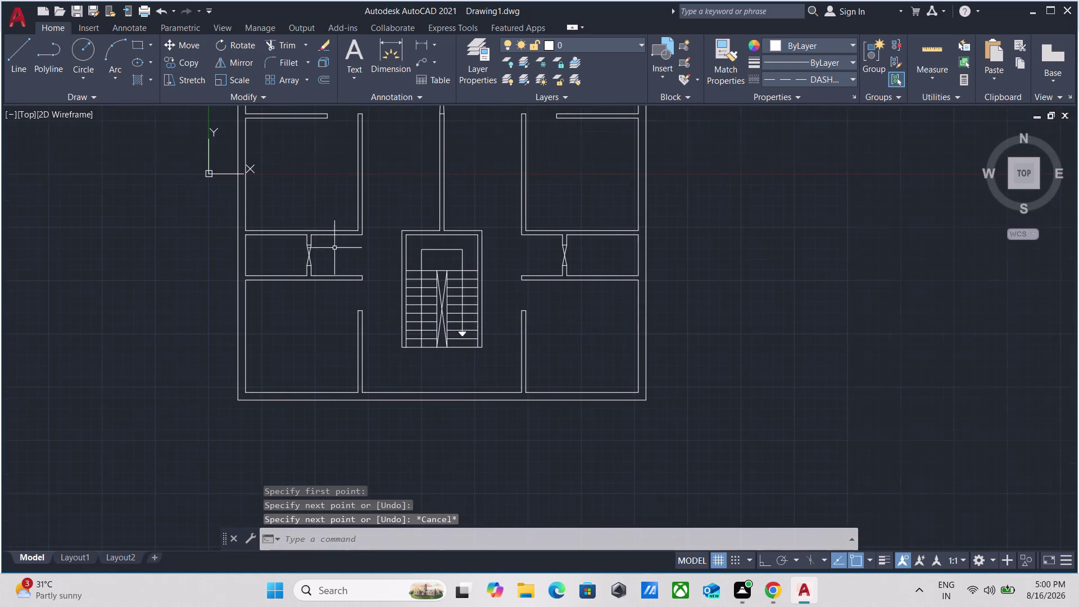
Zoom and pan around the floor plan to inspect the upper rooms and doorways.
scroll(up, 3)
scroll(up, 3)
scroll(down, 3)
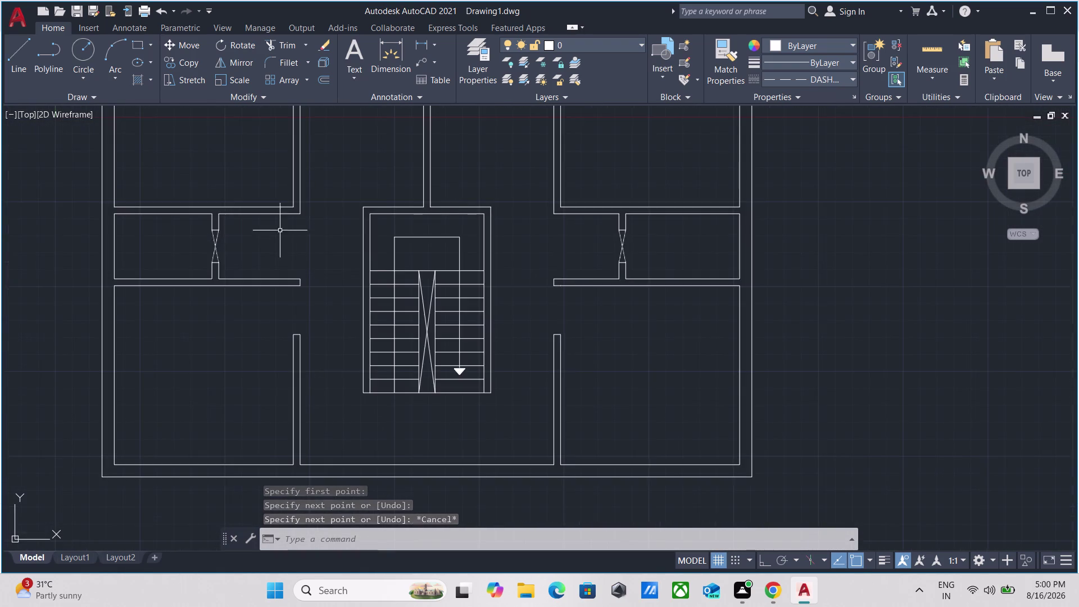
scroll(down, 3)
middle_drag(280, 224, 243, 492)
scroll(up, 3)
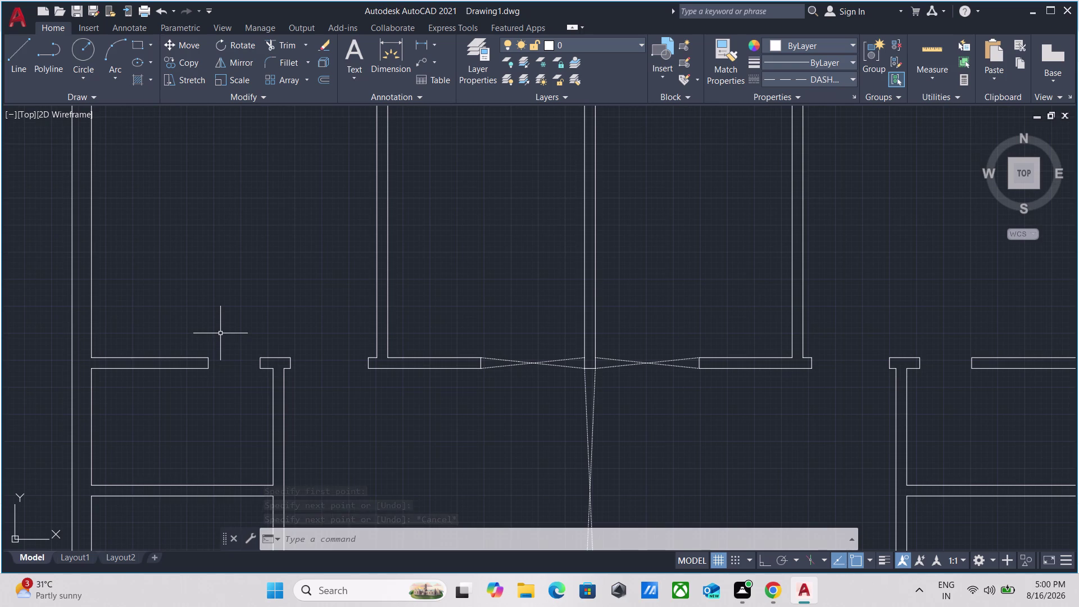
scroll(down, 3)
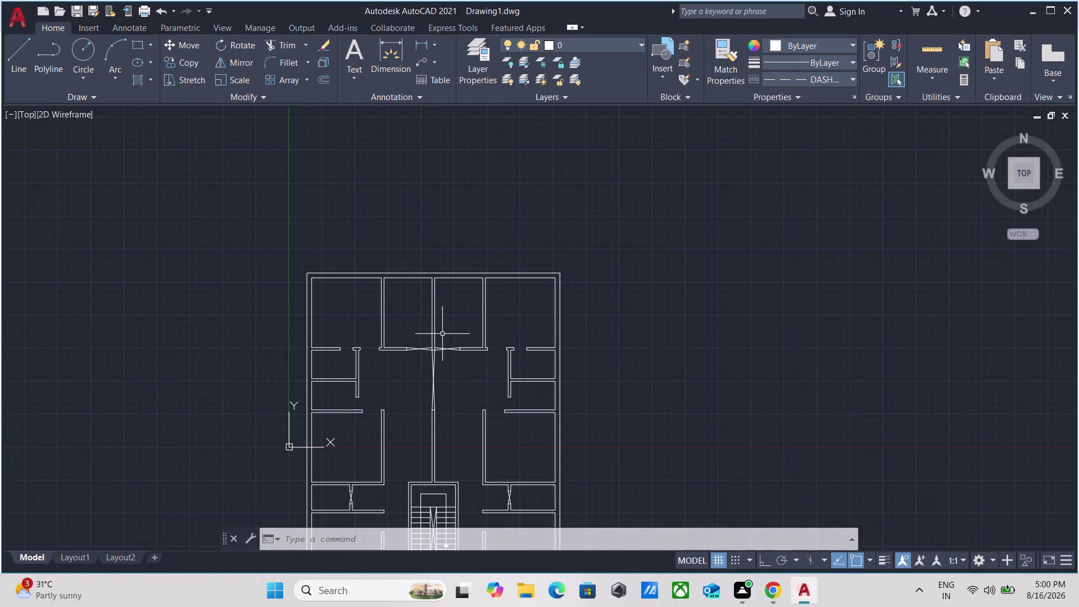
scroll(up, 3)
scroll(down, 3)
middle_drag(449, 411, 427, 278)
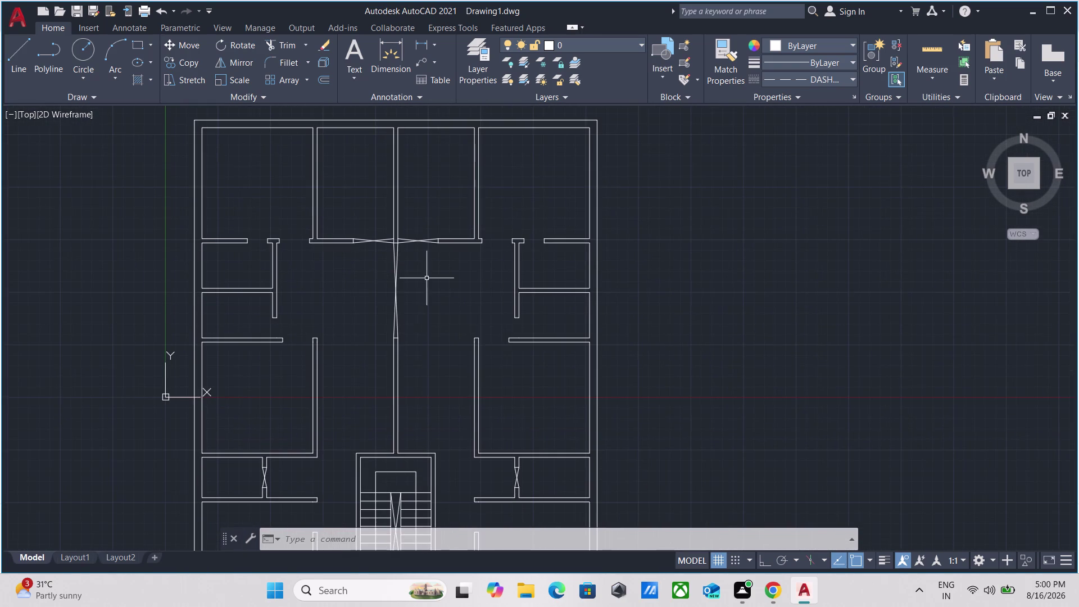
scroll(up, 3)
scroll(down, 3)
scroll(down, 3)
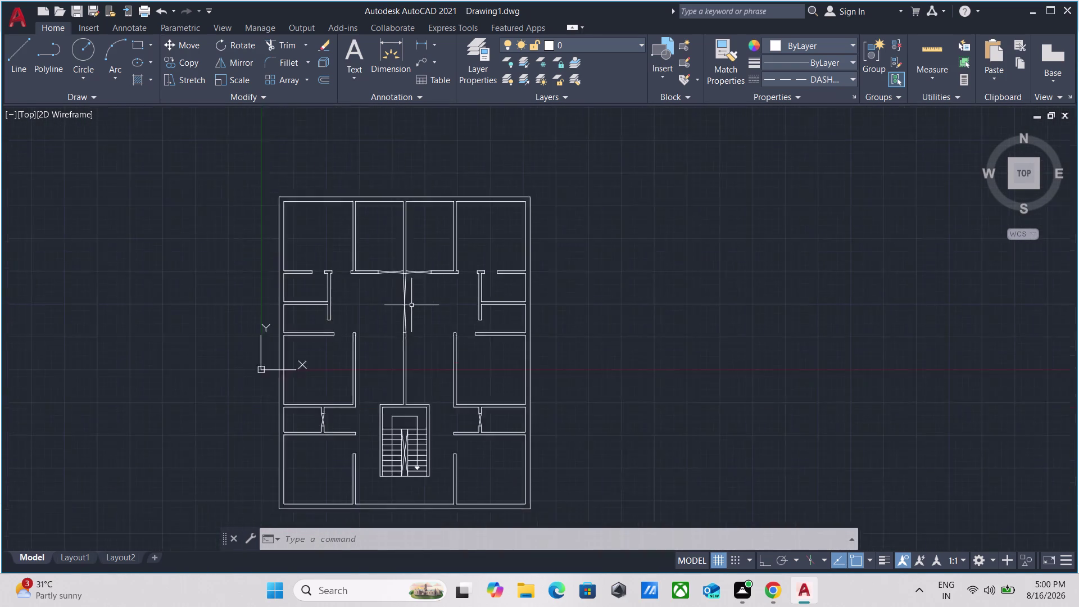
middle_drag(411, 305, 425, 196)
scroll(up, 3)
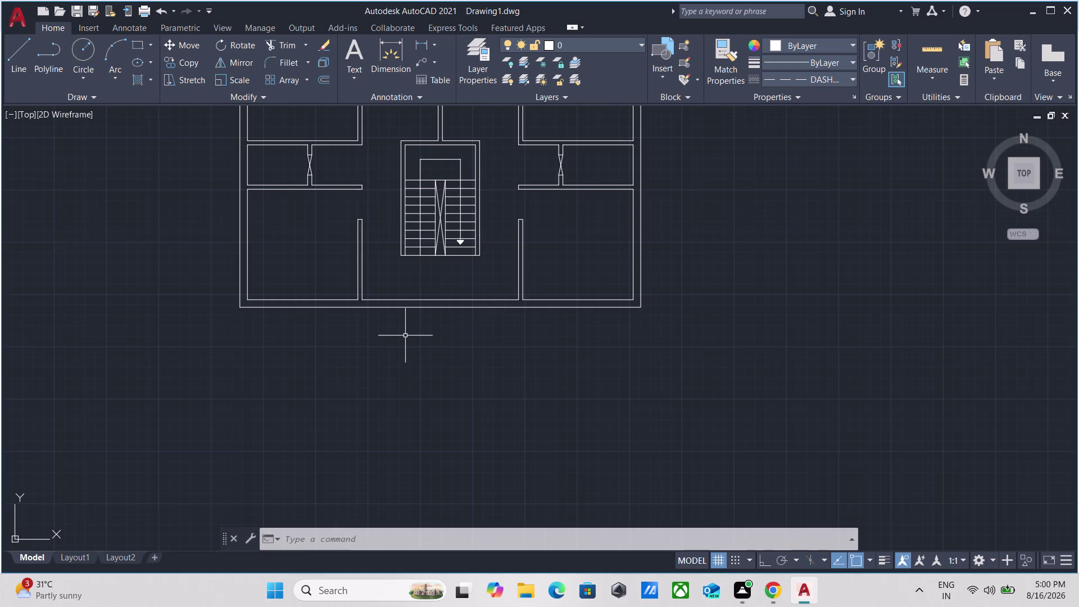
Start a new line with L near the plan's bottom outer wall.
key(l)
key(Return)
scroll(up, 3)
middle_drag(437, 284, 430, 304)
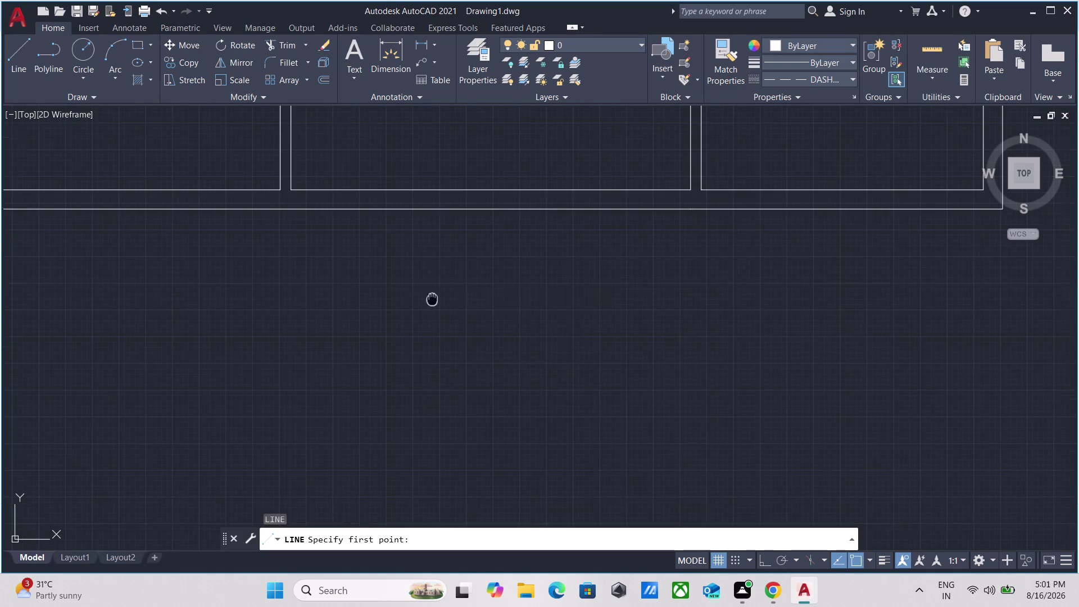
Cancel the stray line below the stairwell and set the linetype to ByLayer.
middle_drag(431, 304, 399, 423)
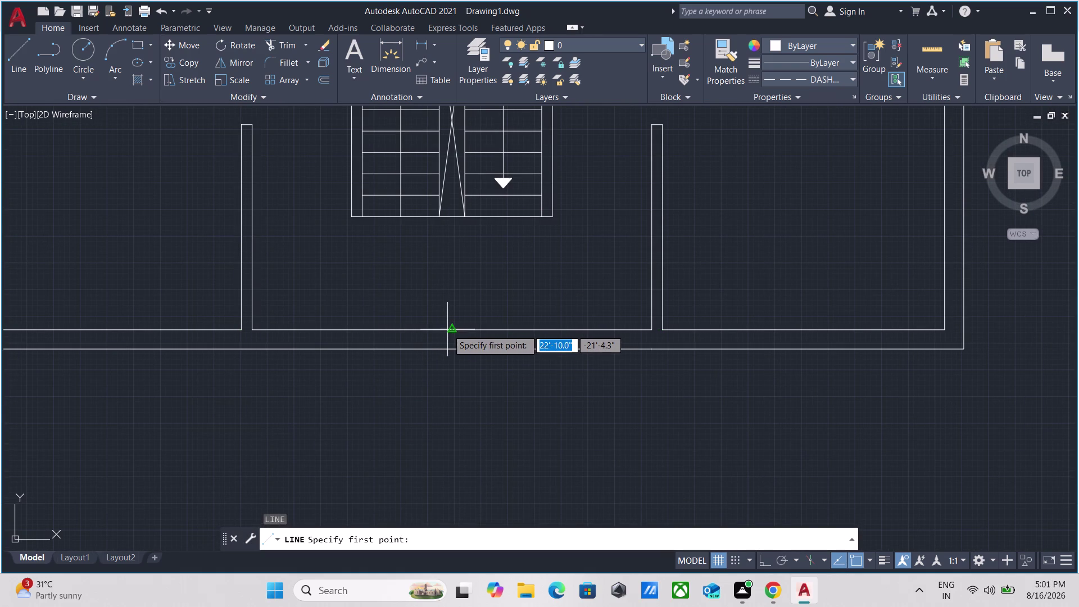
click(450, 330)
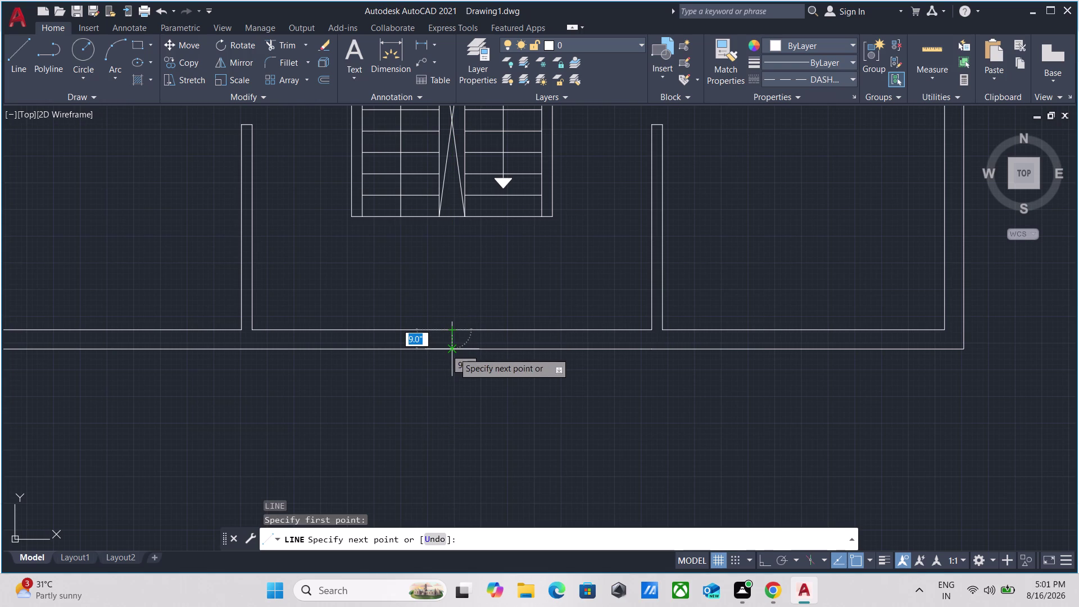
scroll(up, 3)
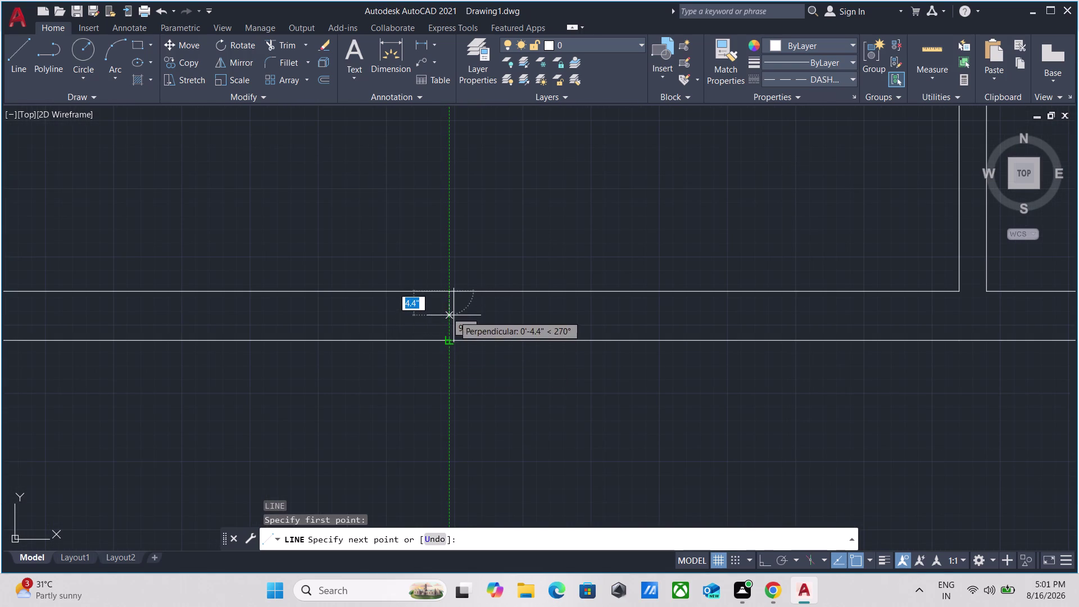
key(Escape)
click(852, 80)
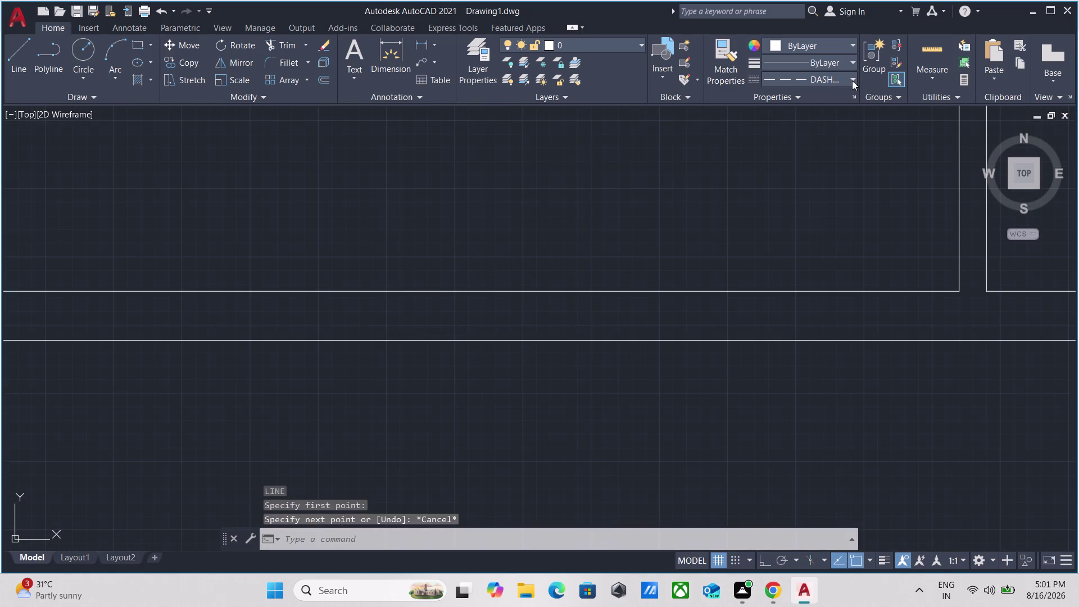
click(814, 100)
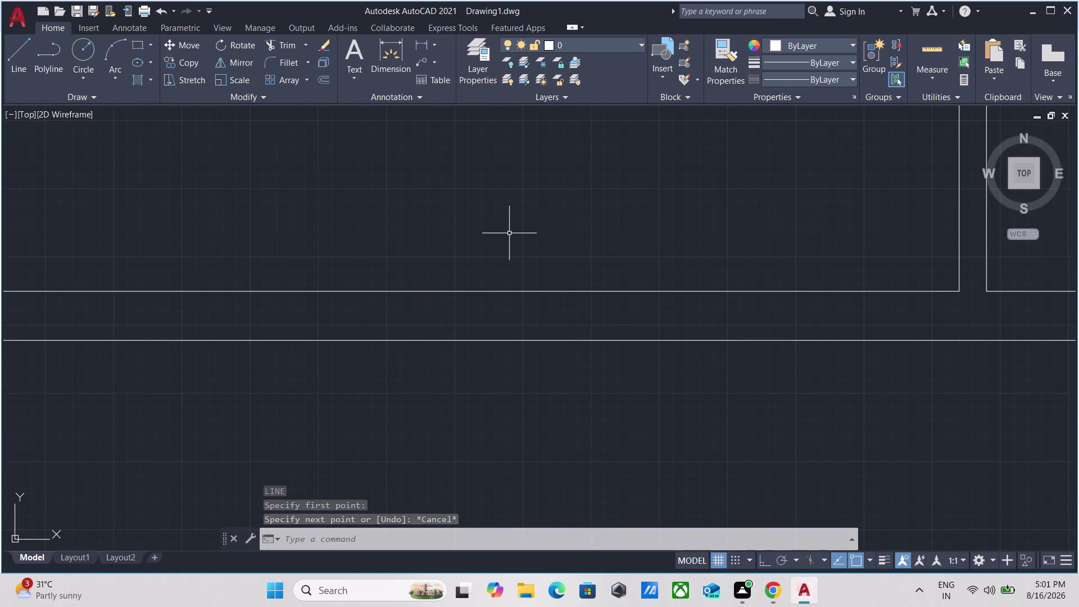
Draw a vertical line from the opening's wall corner to the opposite wall face.
key(l)
key(Return)
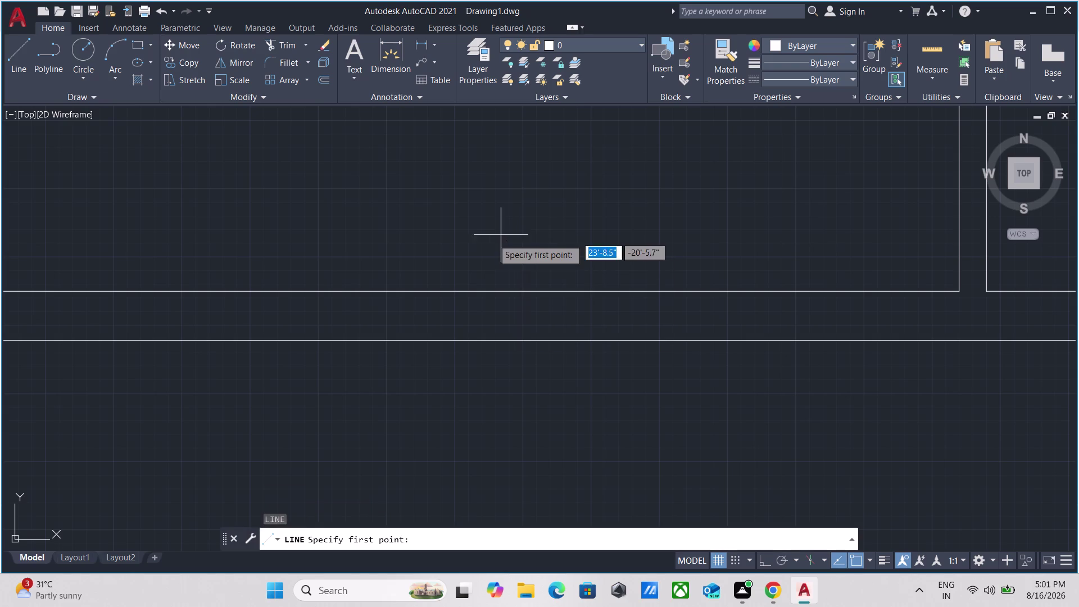
scroll(down, 3)
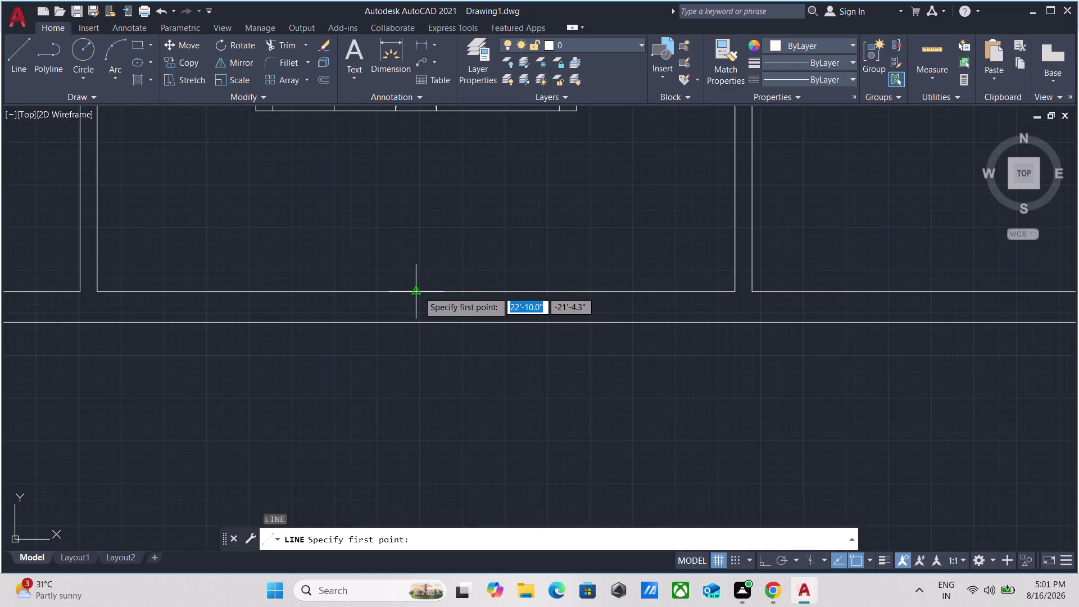
click(419, 291)
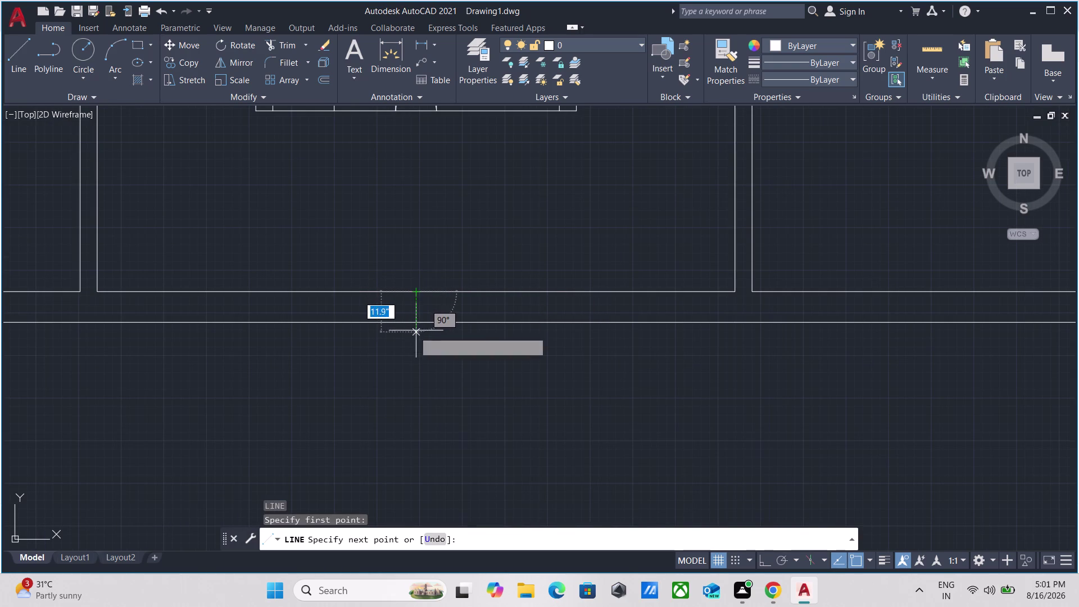
scroll(up, 3)
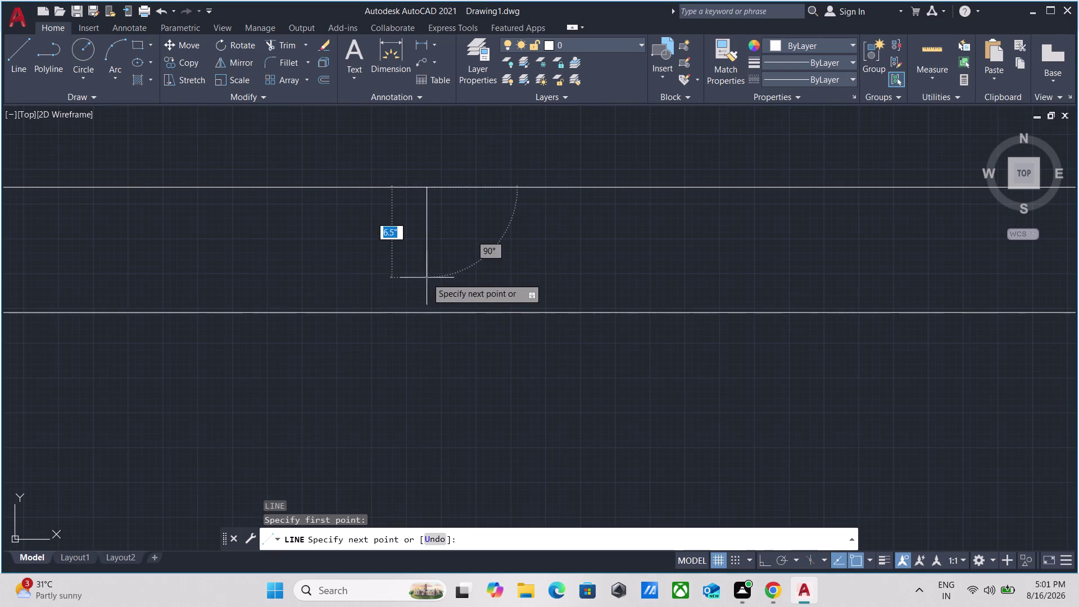
click(425, 313)
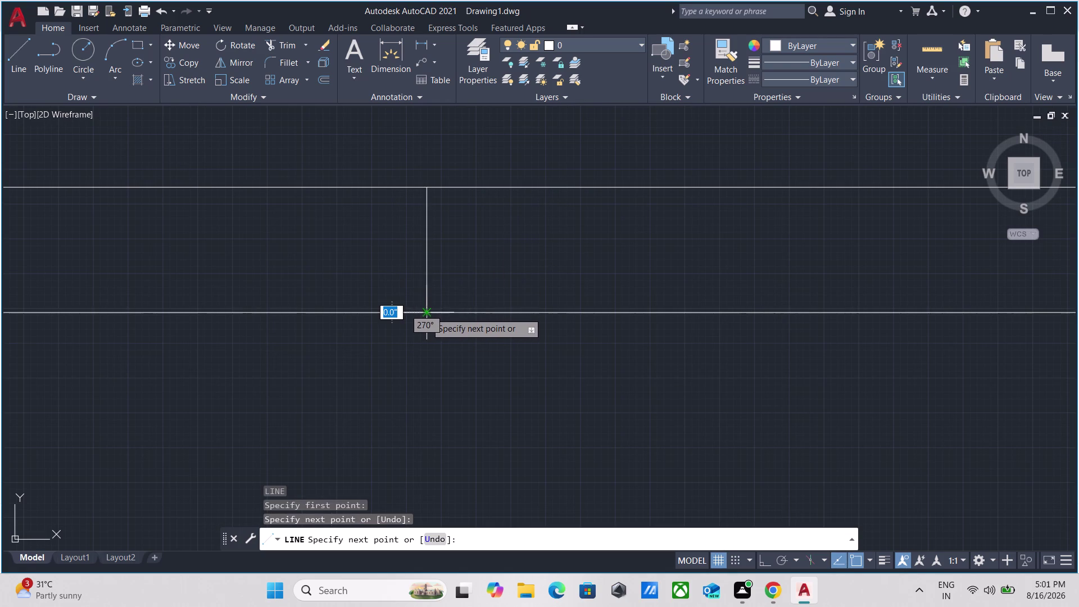
key(Escape)
scroll(up, 3)
click(482, 245)
click(367, 197)
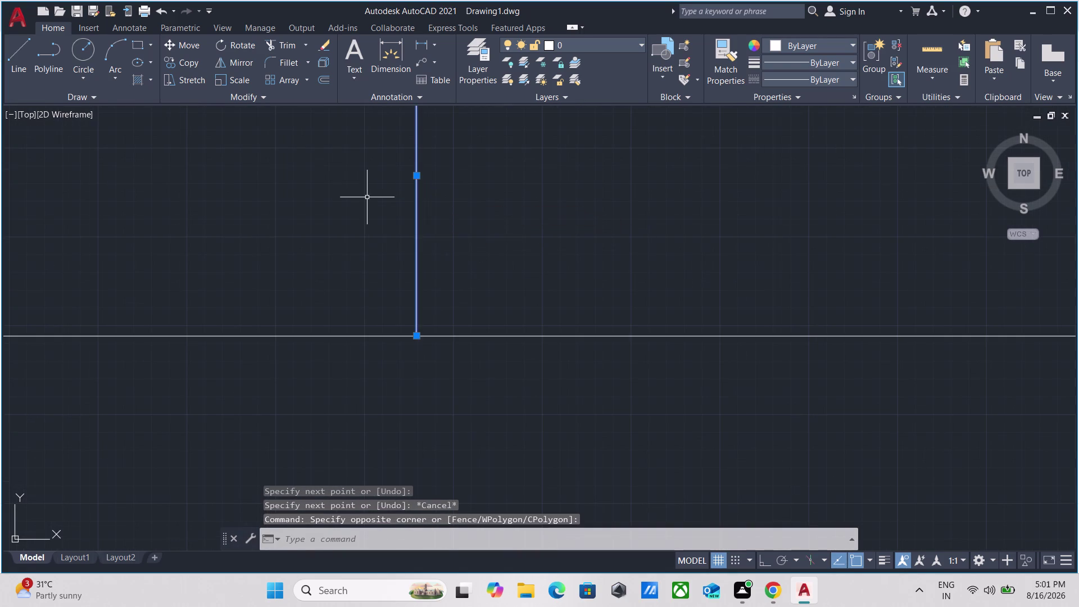
scroll(down, 3)
scroll(down, 3)
middle_drag(354, 203, 390, 262)
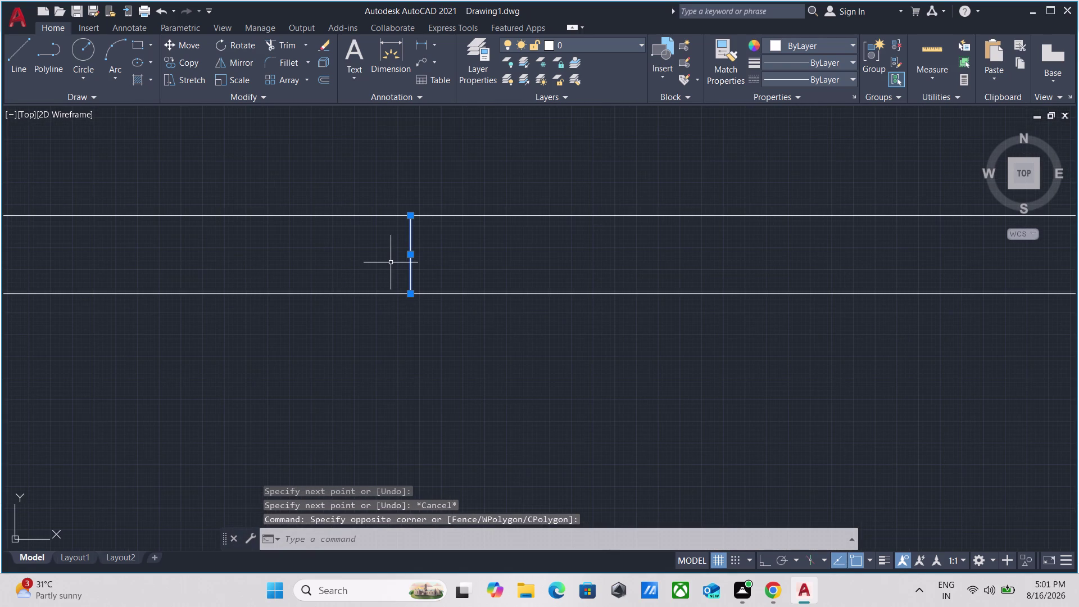
Offset the wall-crossing line 3 inches to each side.
key(o)
key(Return)
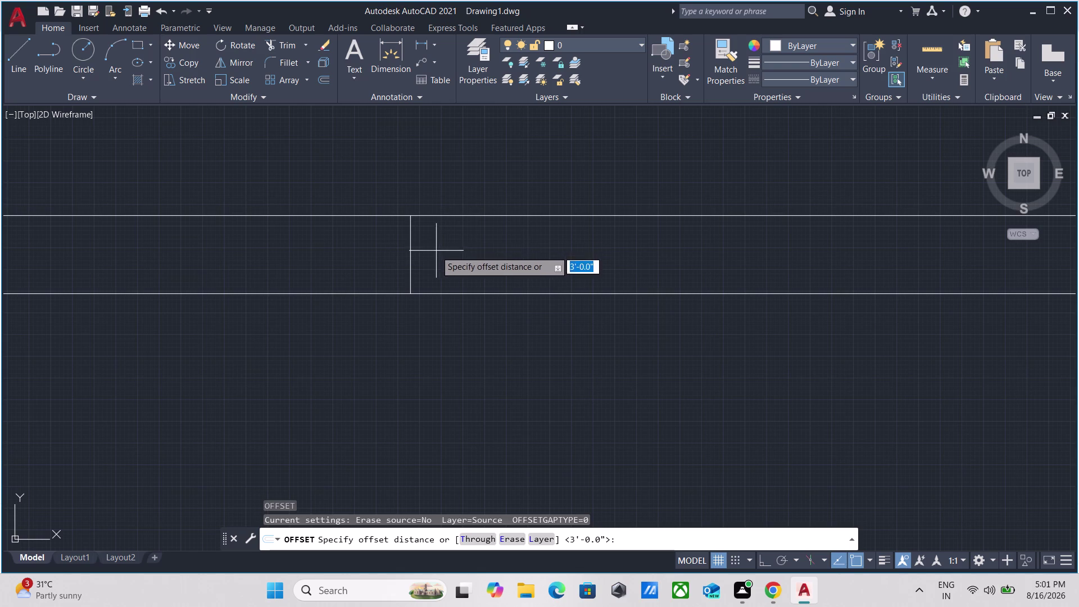
click(409, 254)
click(438, 254)
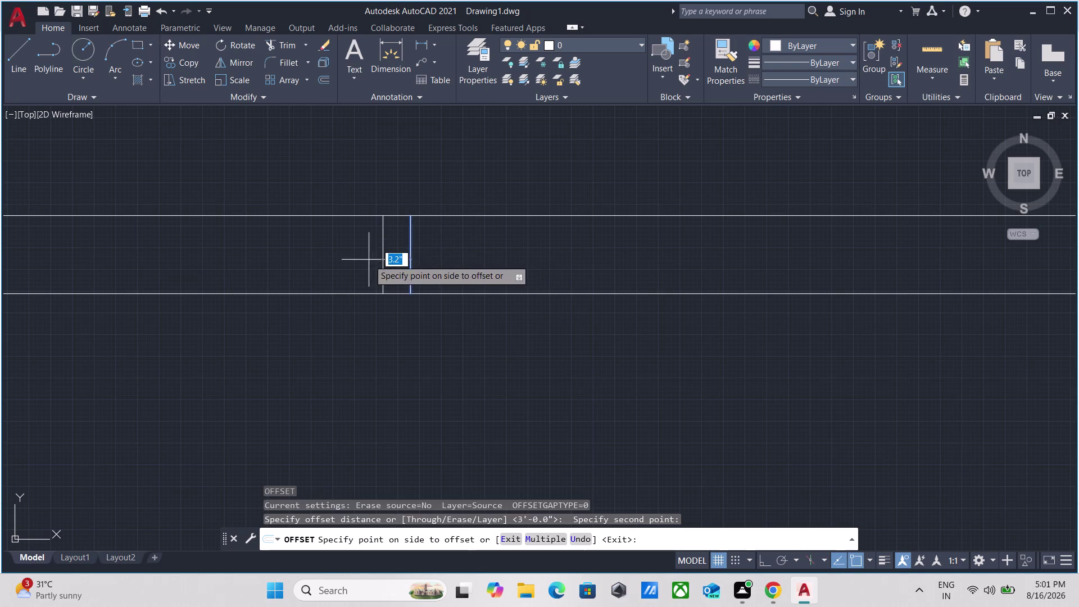
key(3)
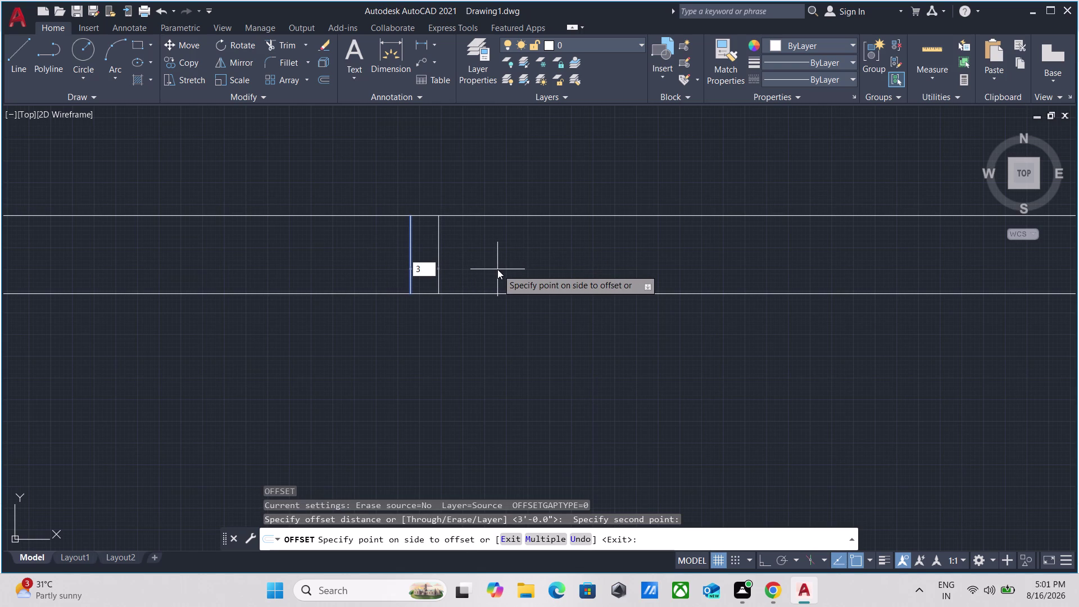
key(Return)
click(412, 254)
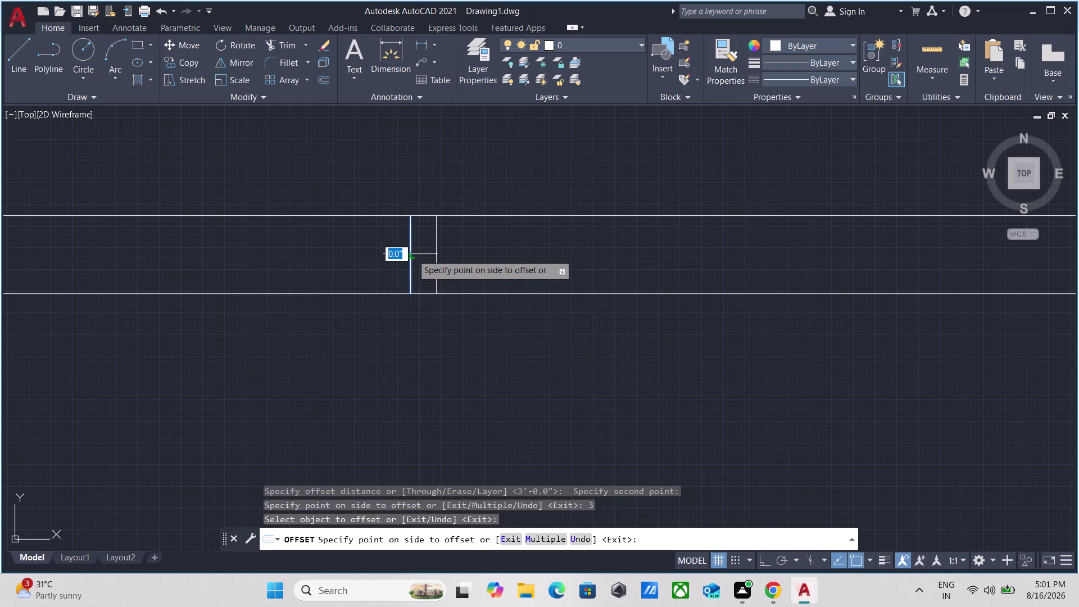
key(2)
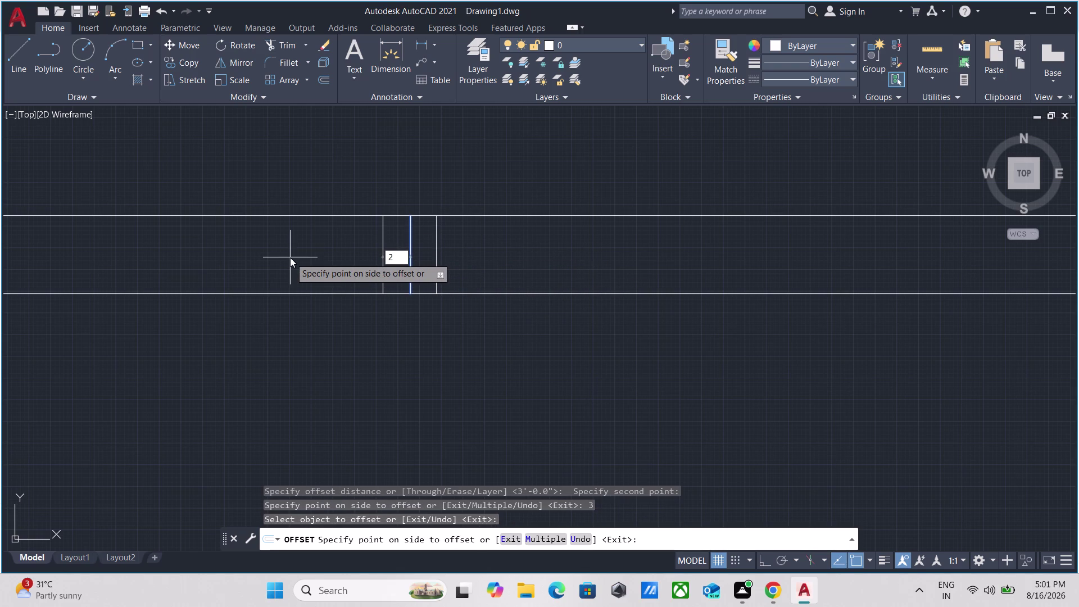
key(BackSpace)
key(3)
key(Return)
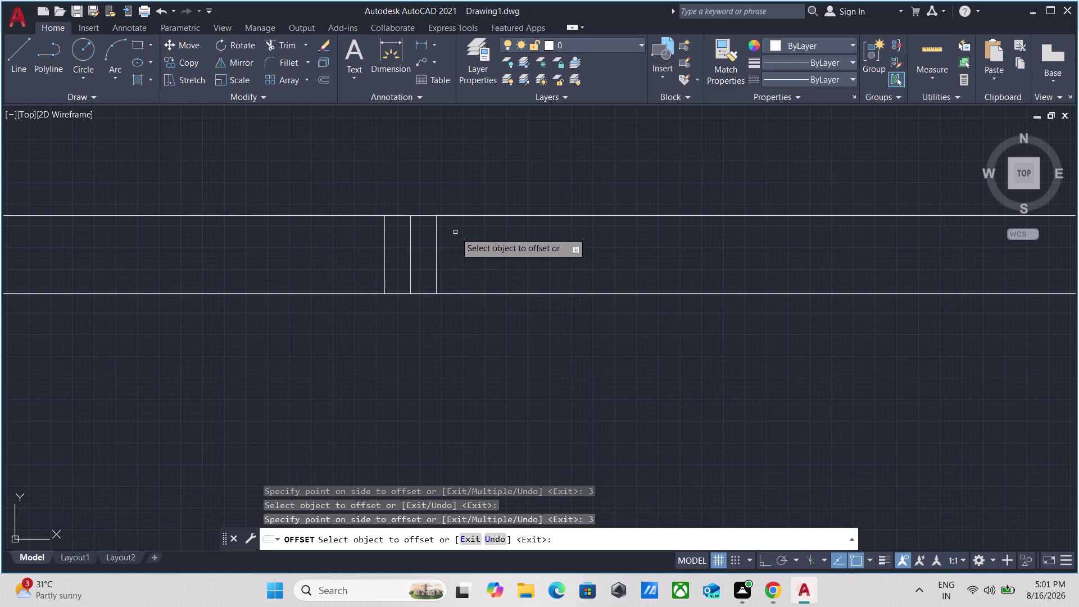
key(Escape)
Select the right-hand wall line, attempt a through-point offset, then cancel it.
drag(457, 262, 449, 262)
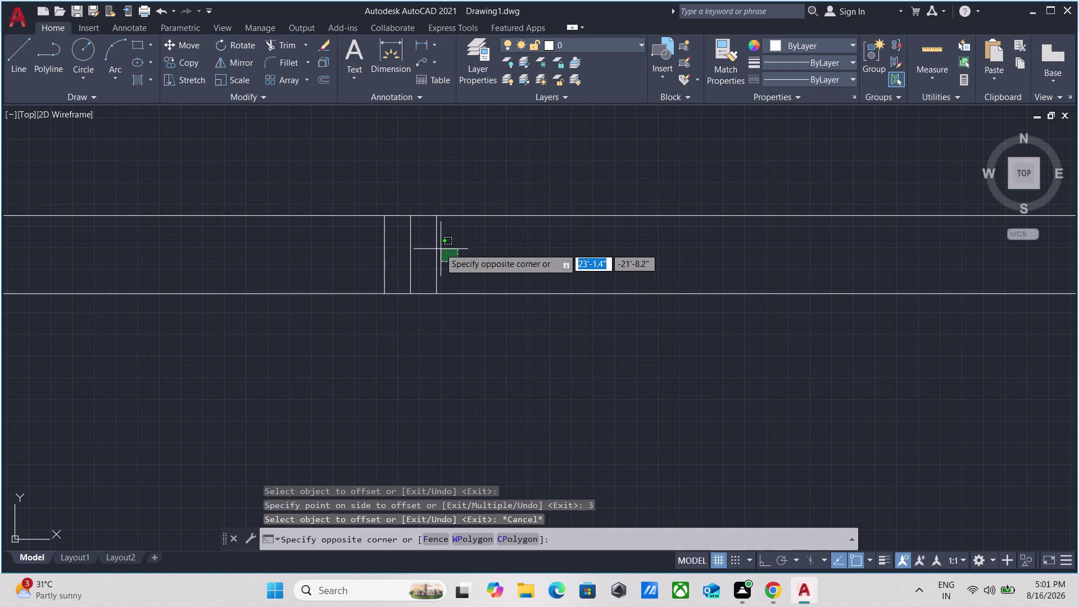
click(432, 242)
key(o)
key(Return)
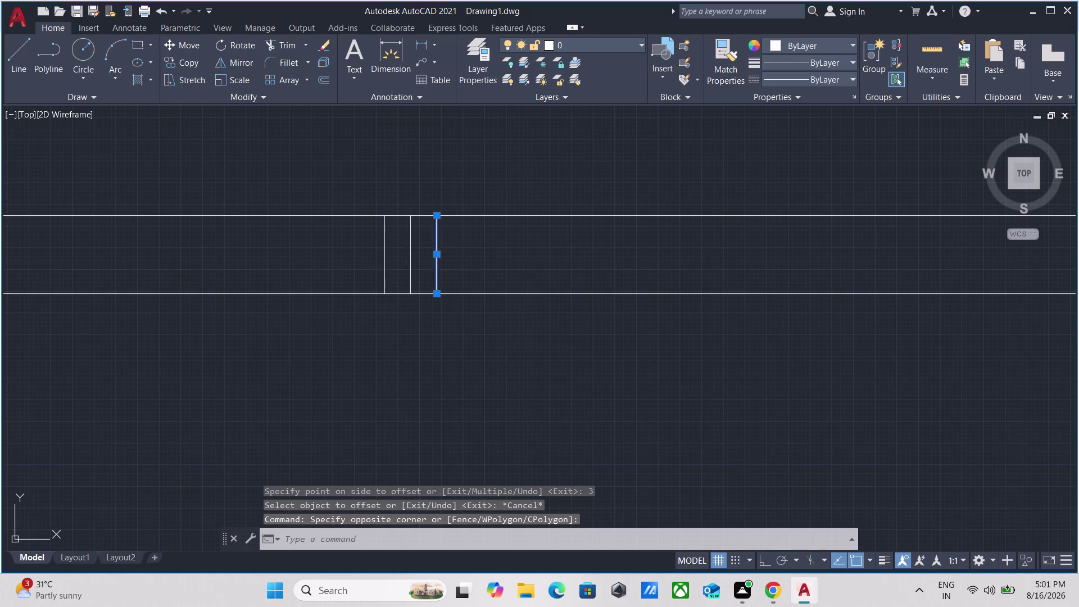
click(436, 254)
click(525, 261)
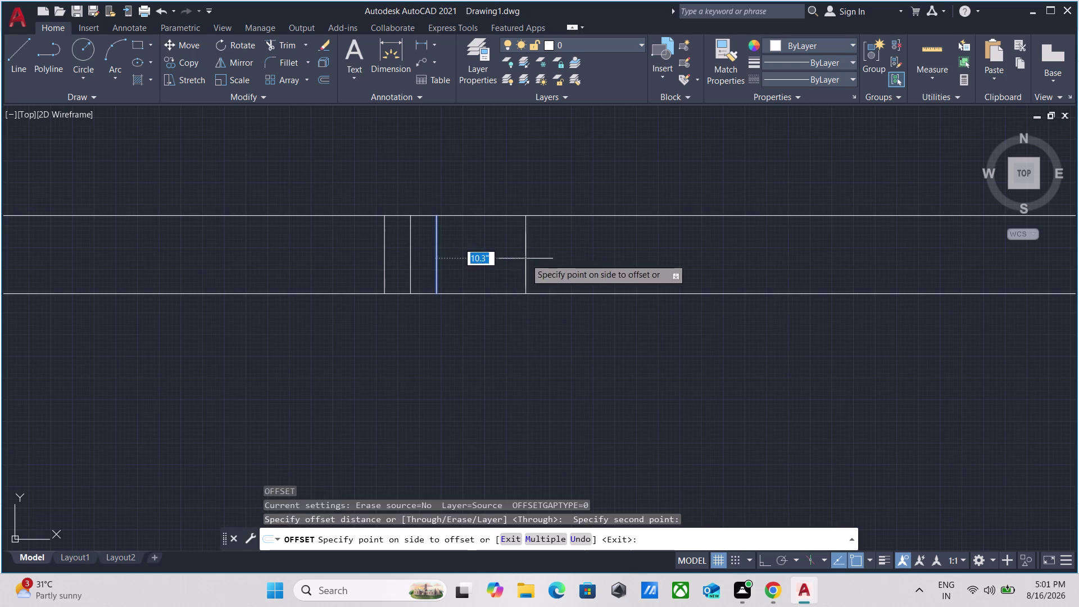
key(F8)
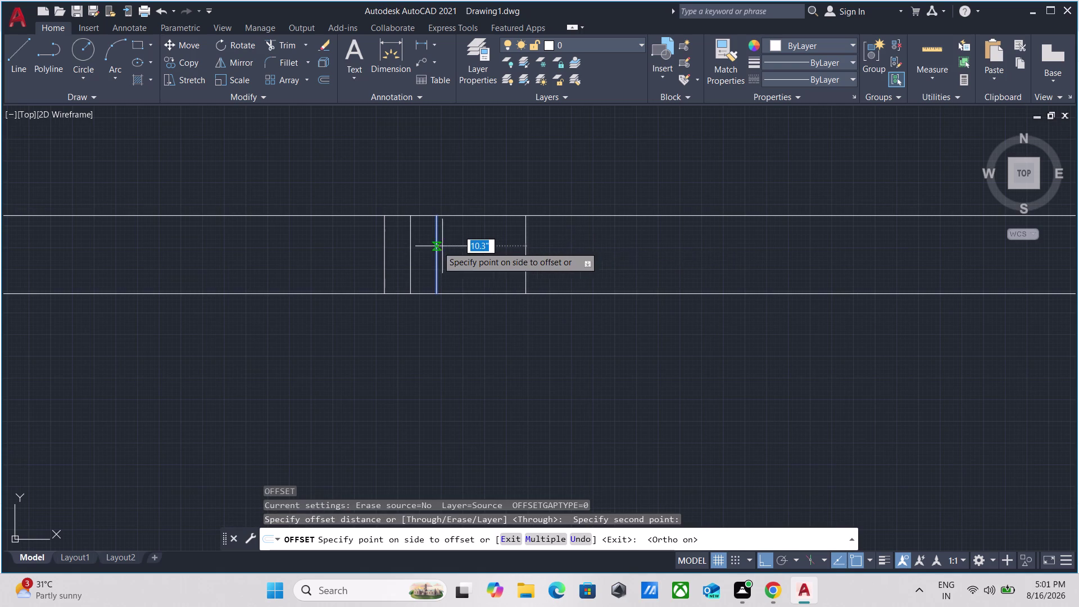
key(Escape)
scroll(up, 3)
drag(459, 220, 454, 220)
click(389, 197)
Offset the wall-crossing line 4 feet to mark the door opening edge.
key(o)
key(Return)
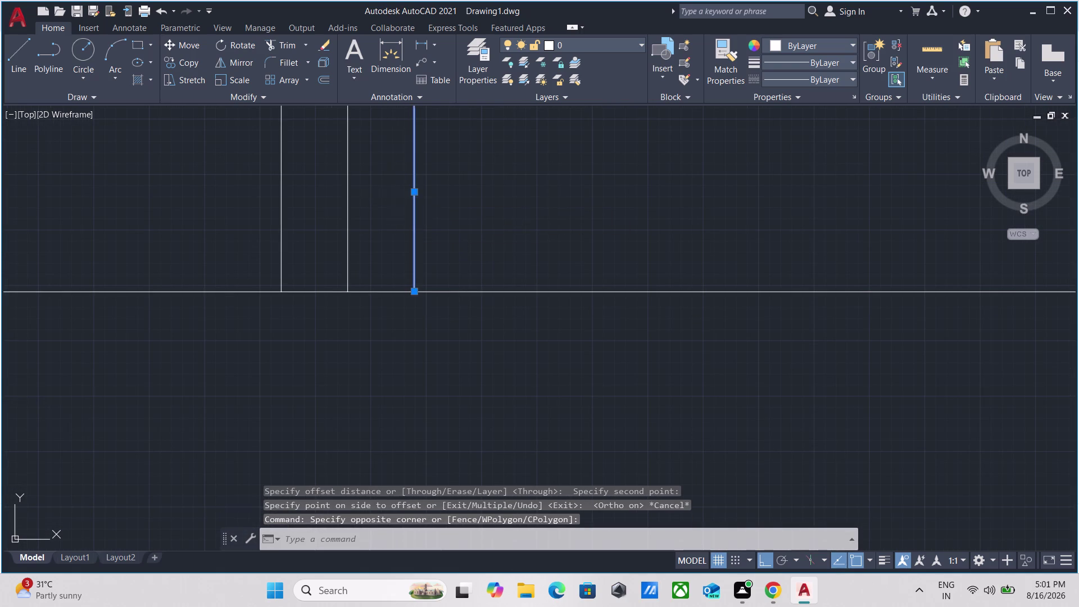
click(415, 194)
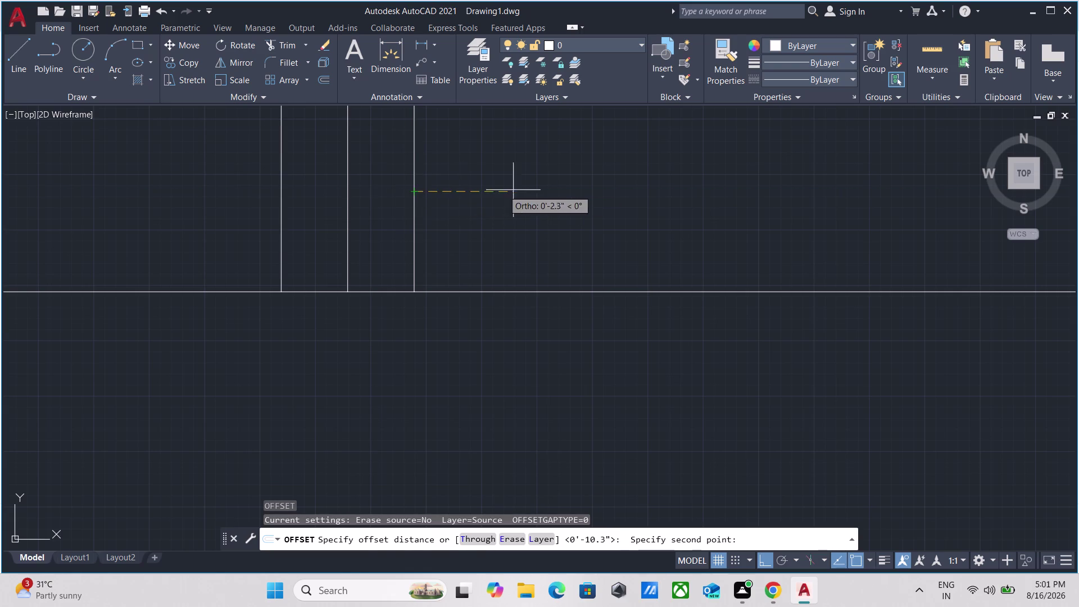
click(537, 187)
scroll(down, 3)
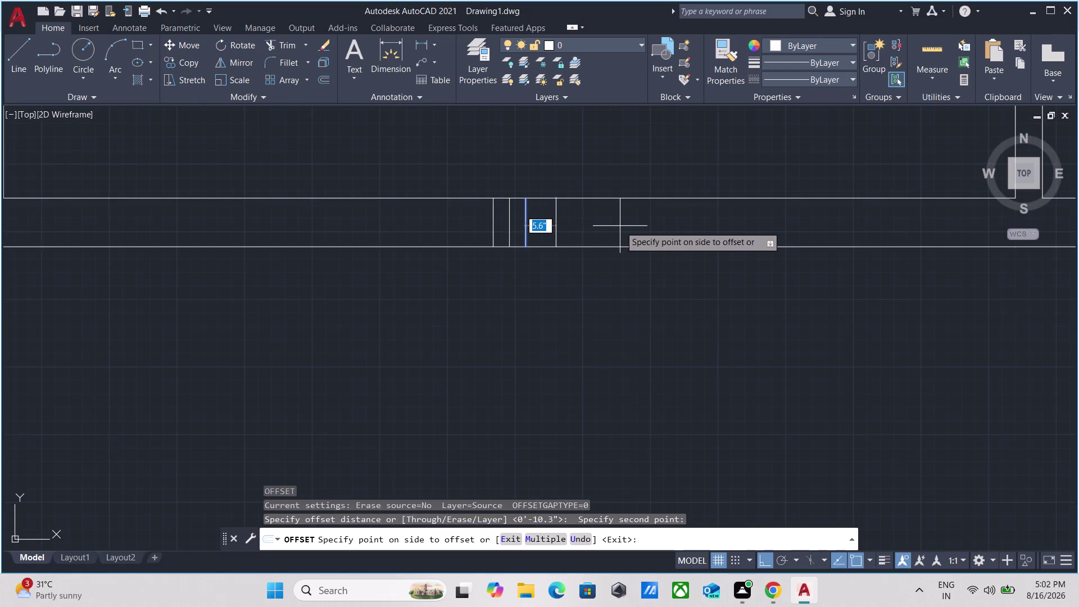
scroll(up, 3)
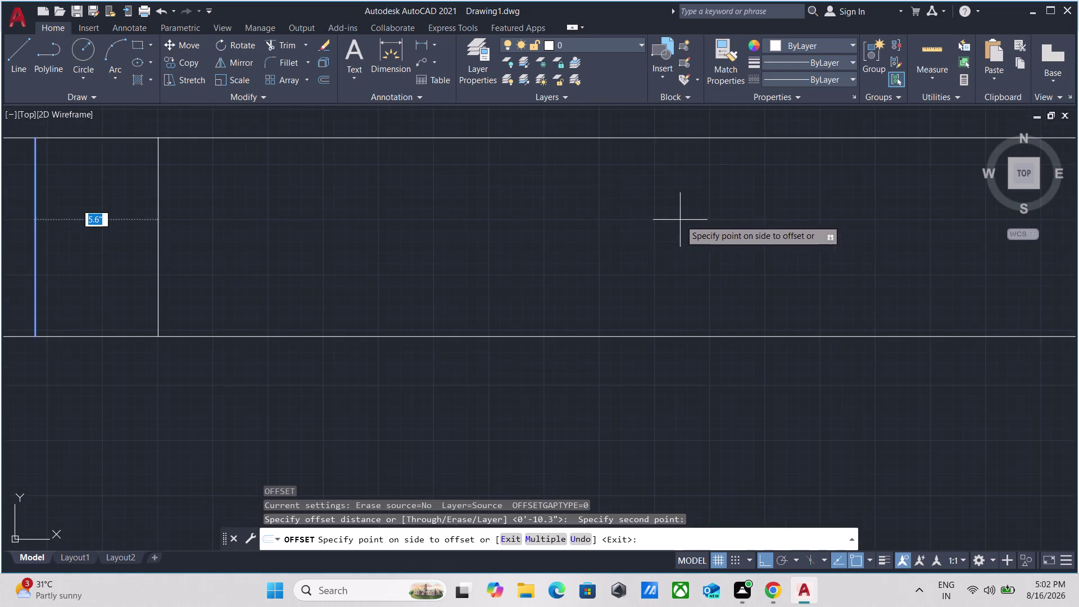
scroll(down, 3)
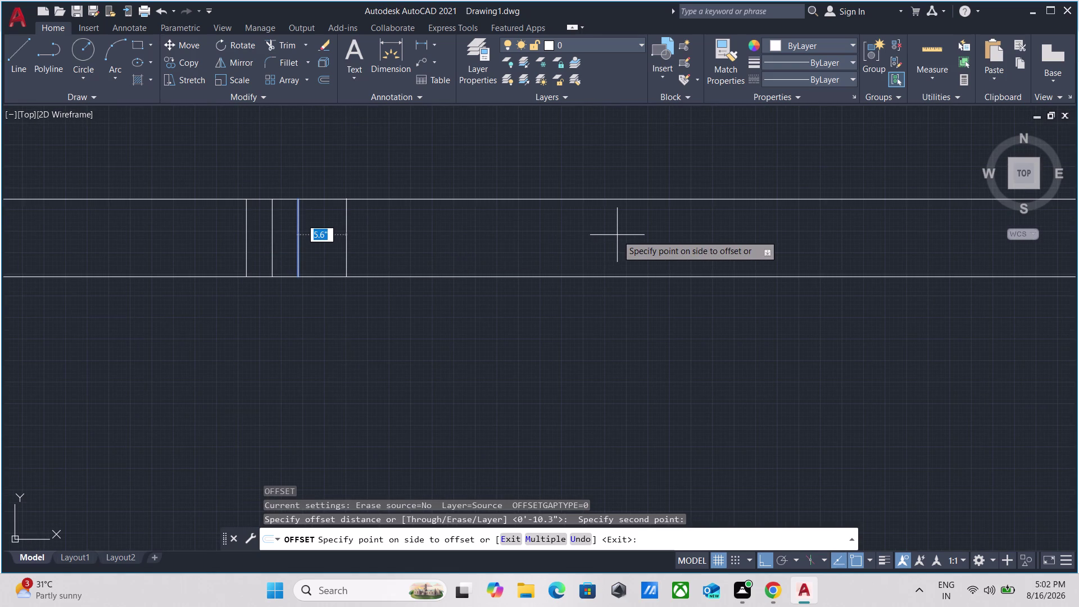
text(4)
text(')
key(Return)
Make another 4-foot offset copy to the left.
scroll(down, 3)
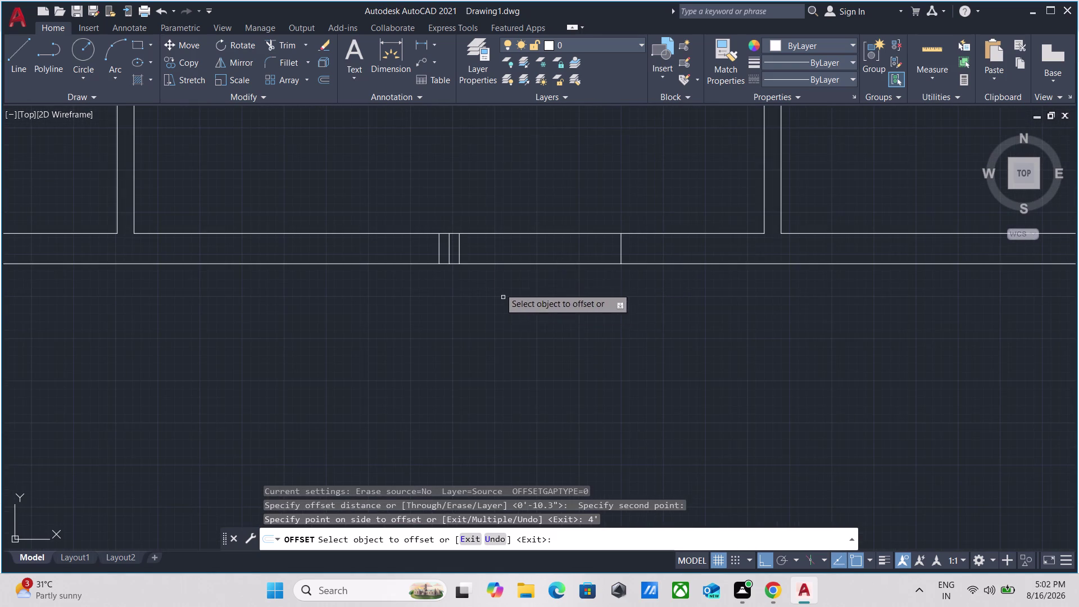
scroll(up, 3)
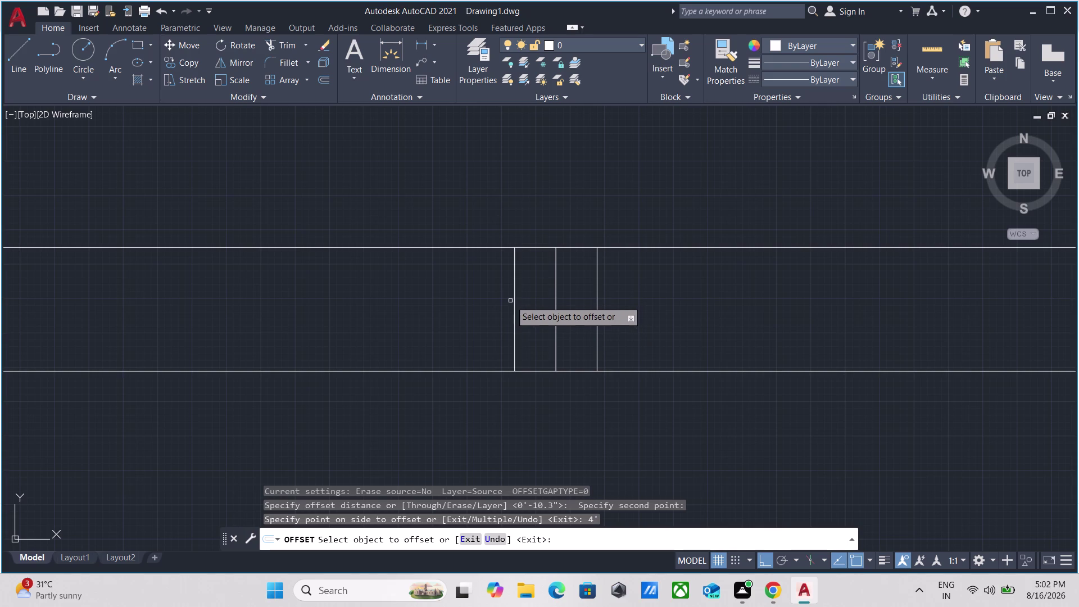
click(515, 292)
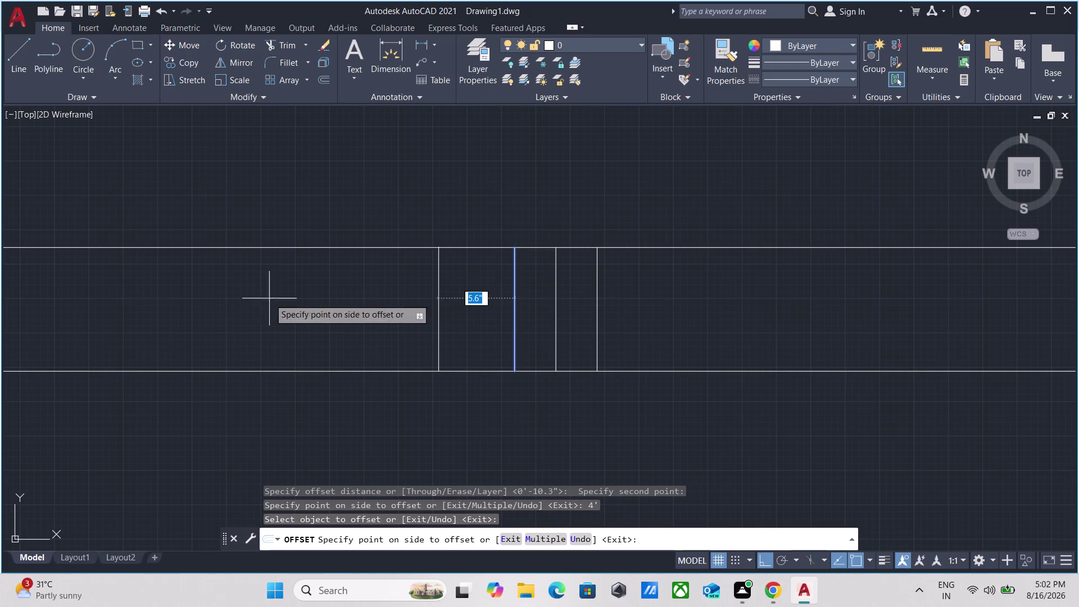
text(4')
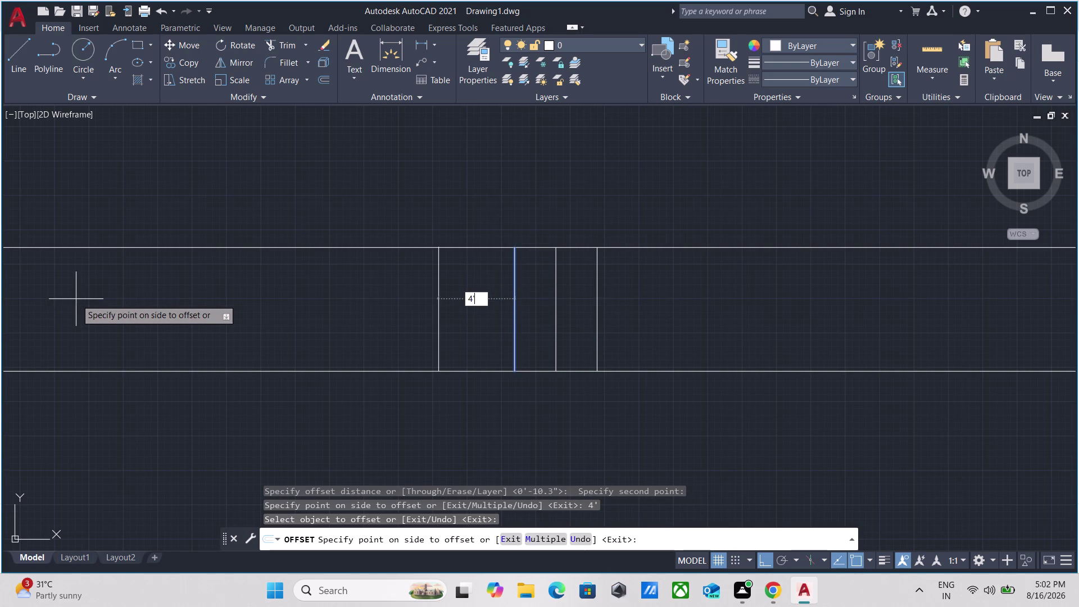
key(Return)
scroll(down, 3)
scroll(down, 3)
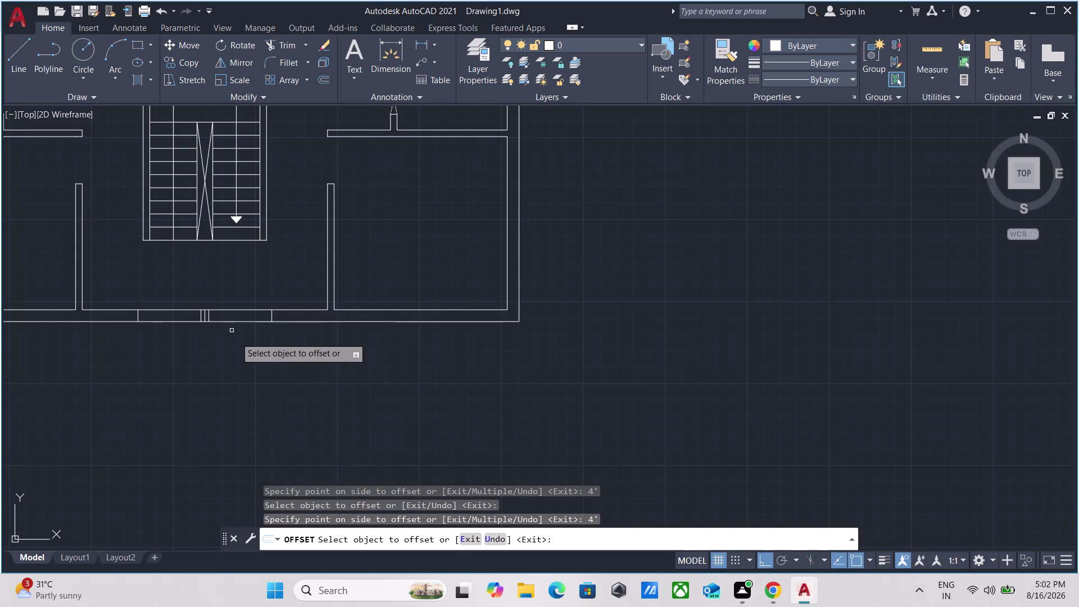
Trim away the wall lines crossing the bottom entrance opening with a fence and extra picks.
scroll(up, 3)
middle_drag(235, 350, 364, 396)
key(Escape)
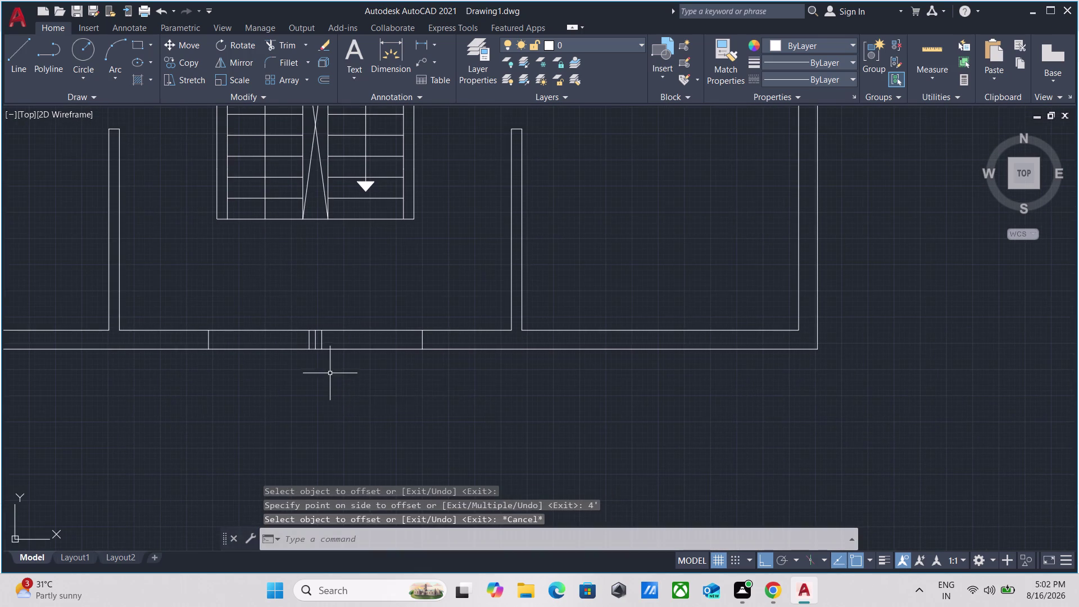
scroll(up, 3)
middle_drag(330, 373, 390, 435)
text(t)
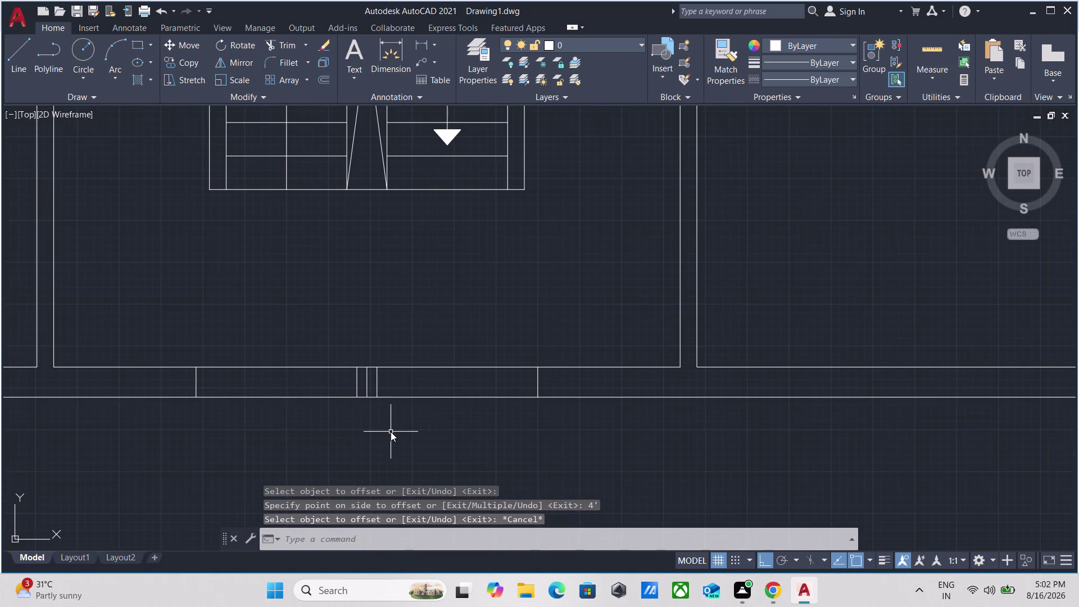
text(r)
key(Return)
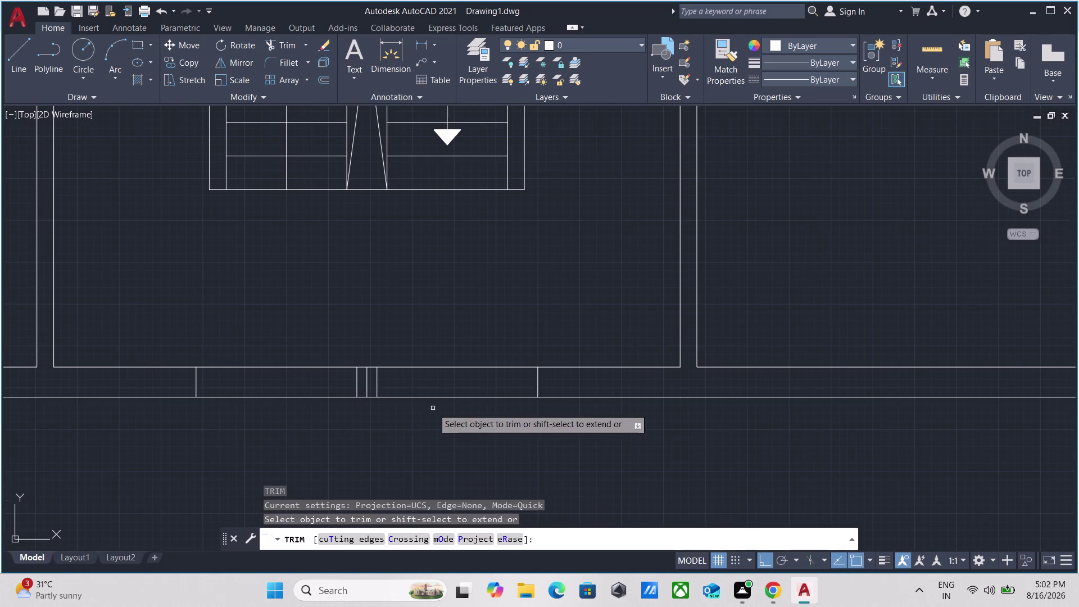
click(432, 408)
click(430, 287)
drag(299, 422, 299, 417)
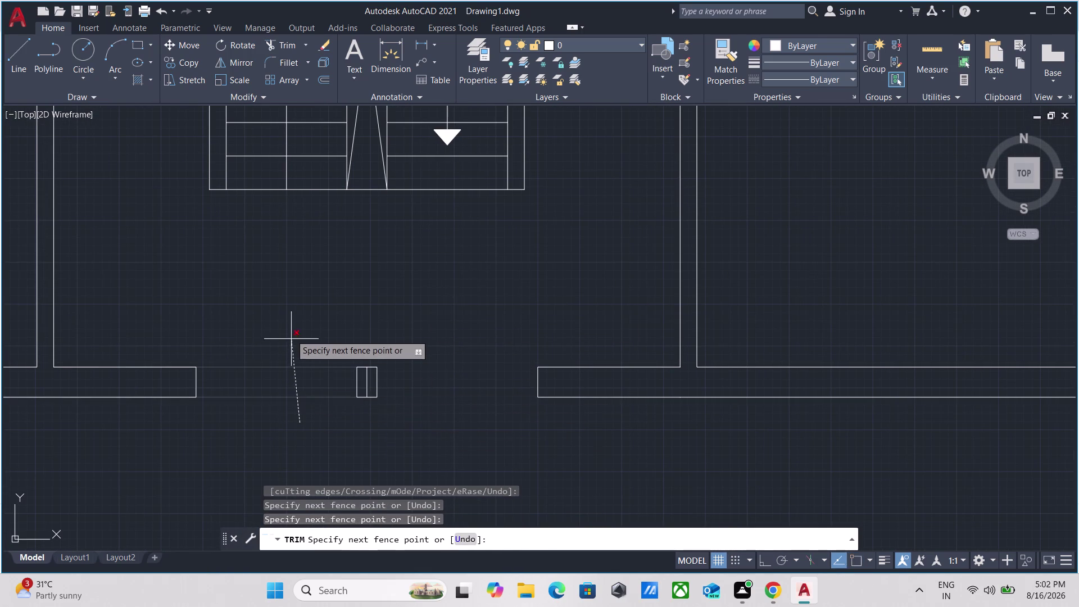
click(291, 310)
scroll(up, 3)
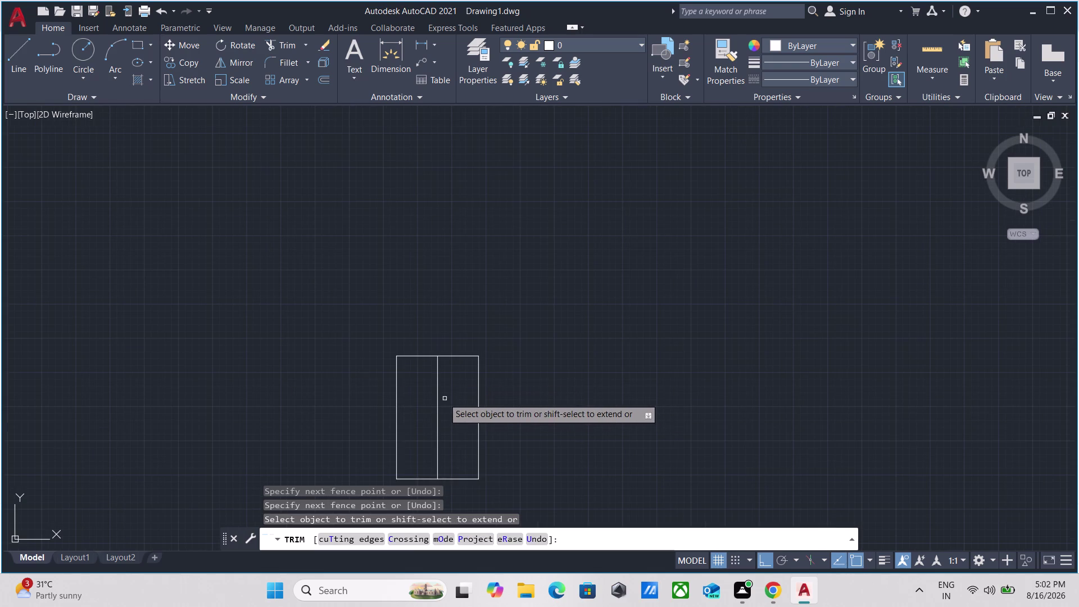
click(443, 398)
click(419, 397)
key(Escape)
Center the entrance opening in view and start a new line with L.
scroll(down, 3)
scroll(down, 3)
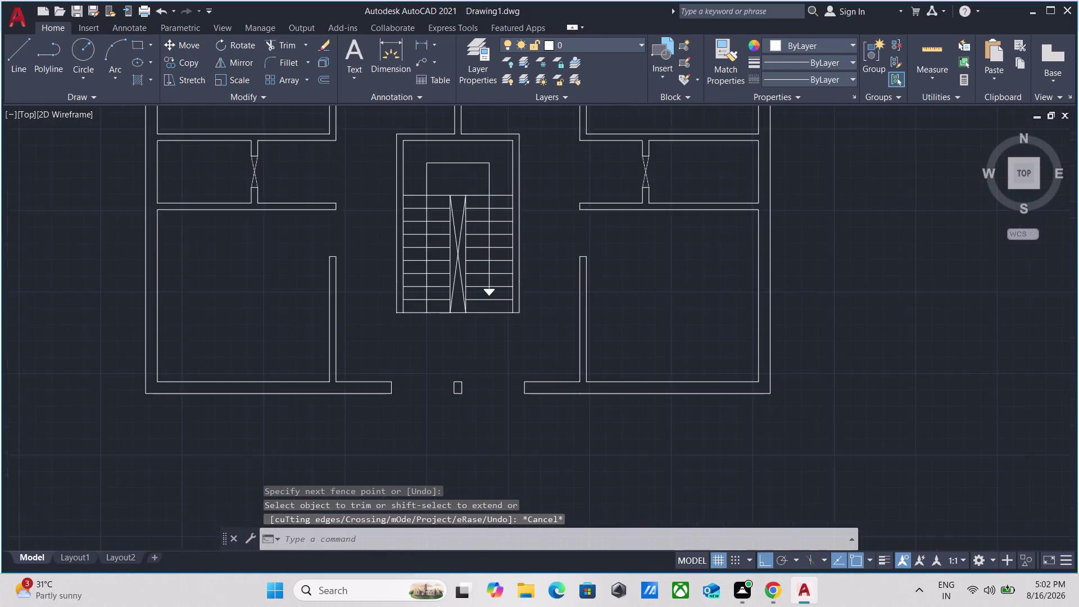
middle_drag(498, 373, 492, 383)
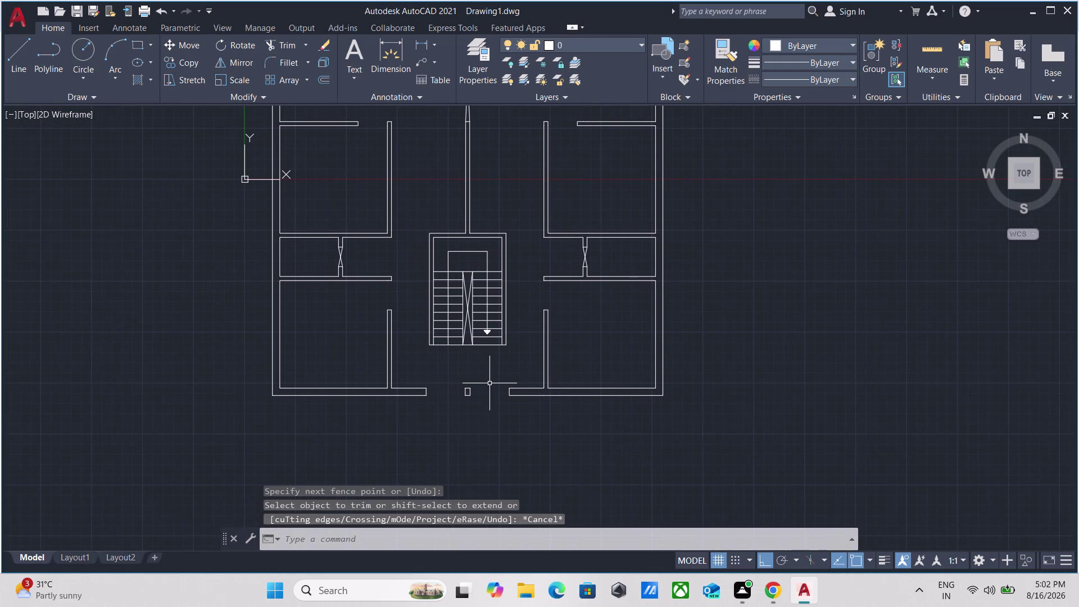
key(Escape)
scroll(up, 3)
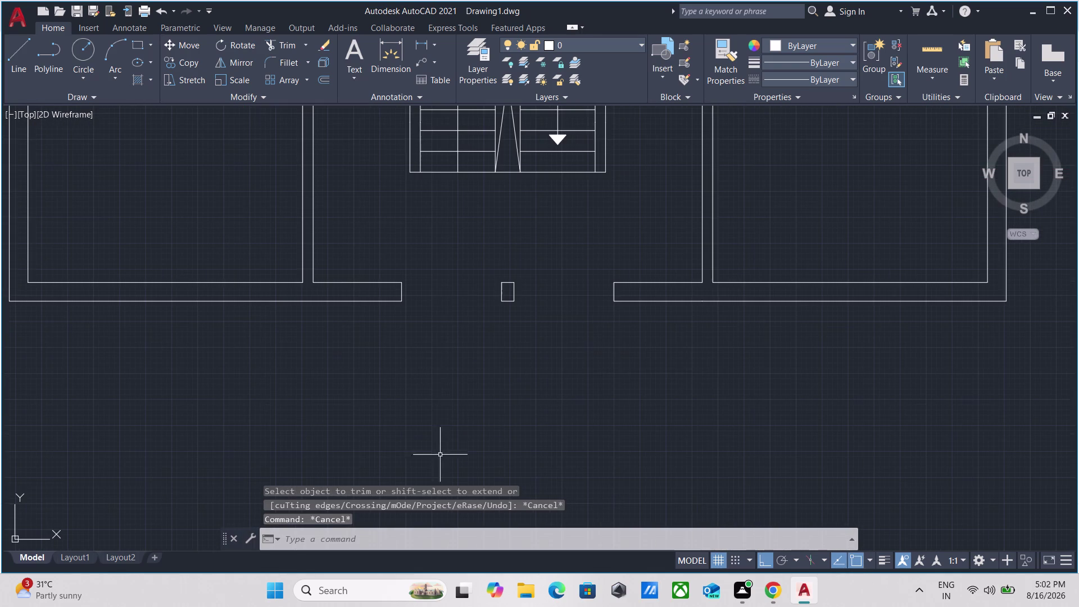
scroll(up, 3)
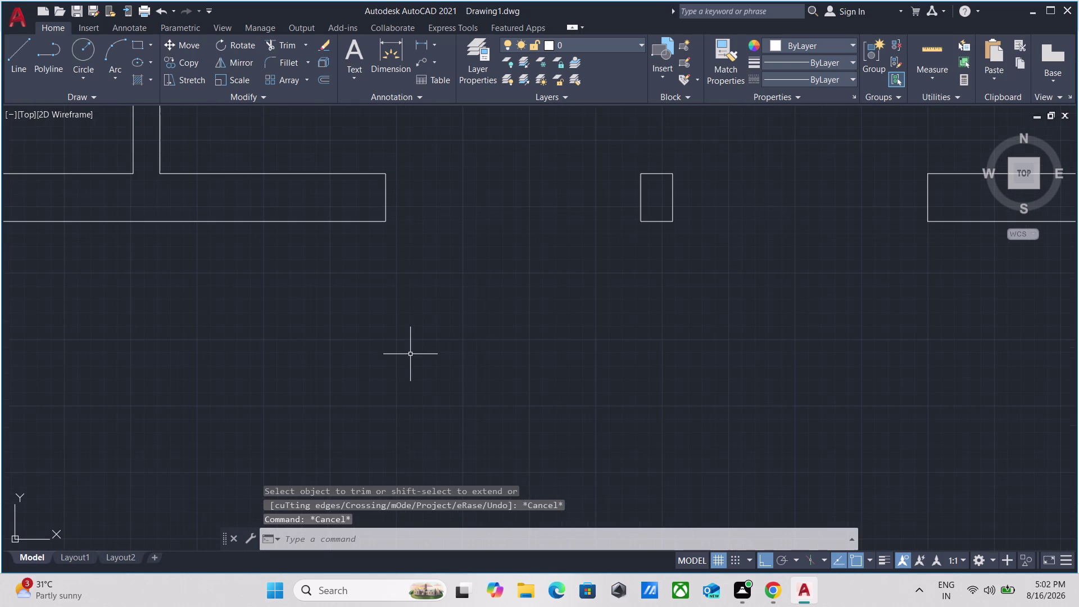
scroll(down, 3)
middle_drag(424, 353, 428, 355)
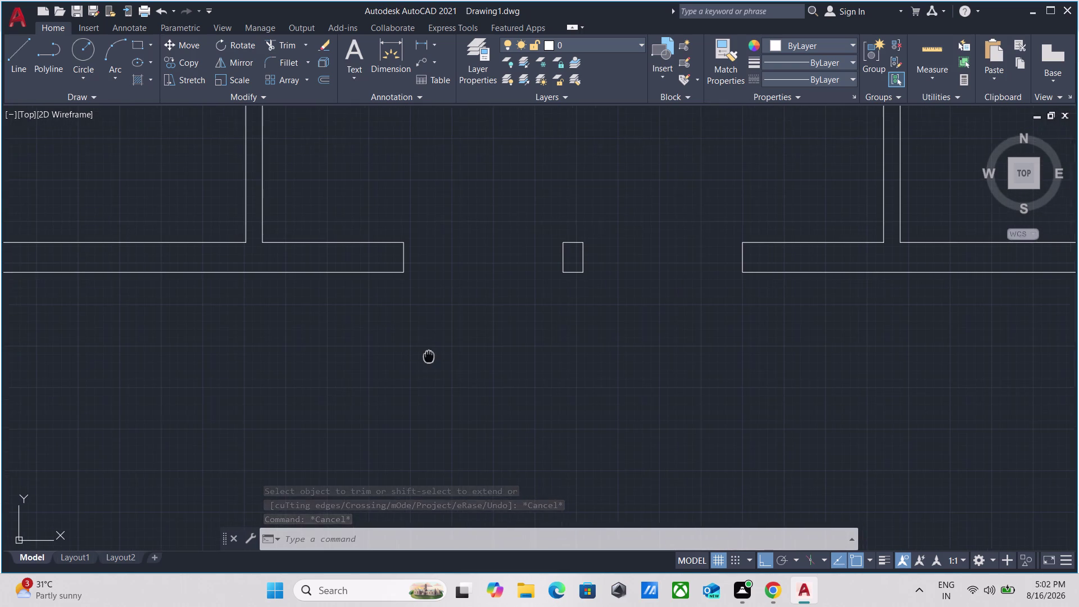
middle_drag(428, 355, 430, 362)
key(l)
key(Return)
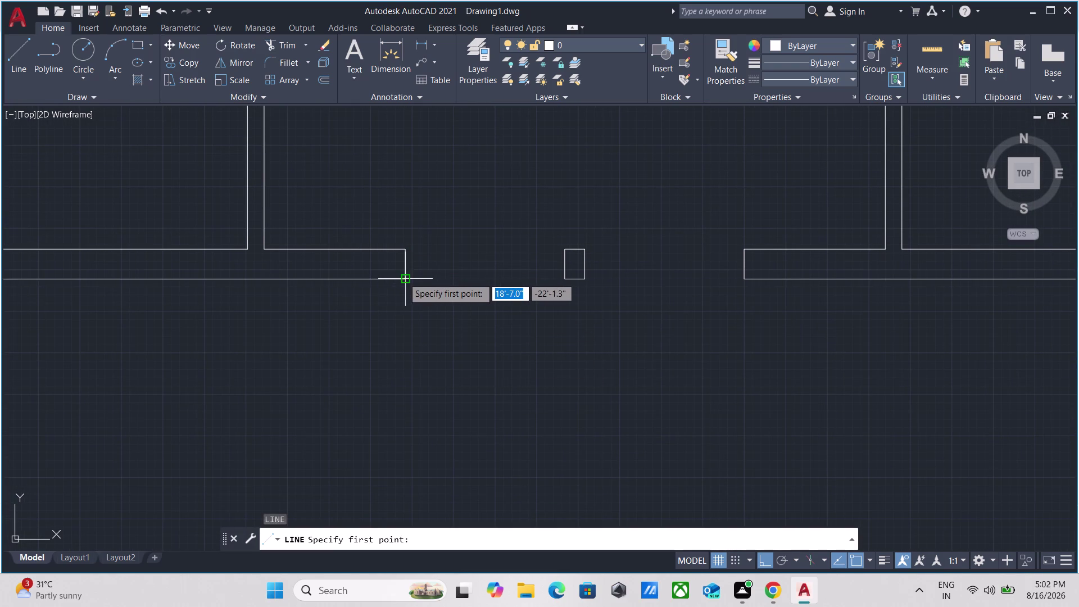
Draw a 1' deep step outline across the entrance opening between the wall ends.
click(404, 278)
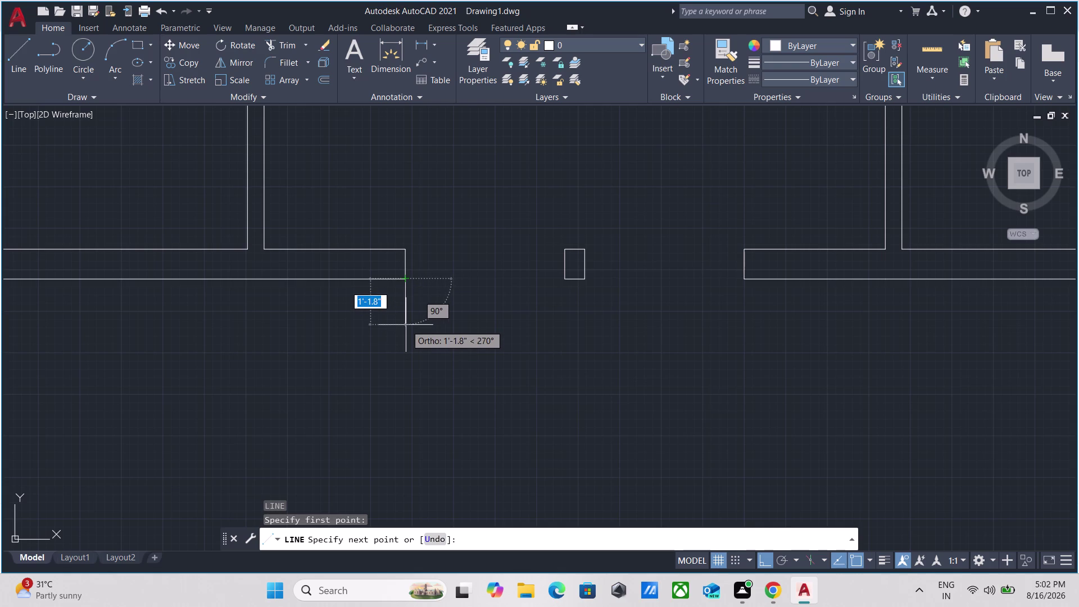
text(1')
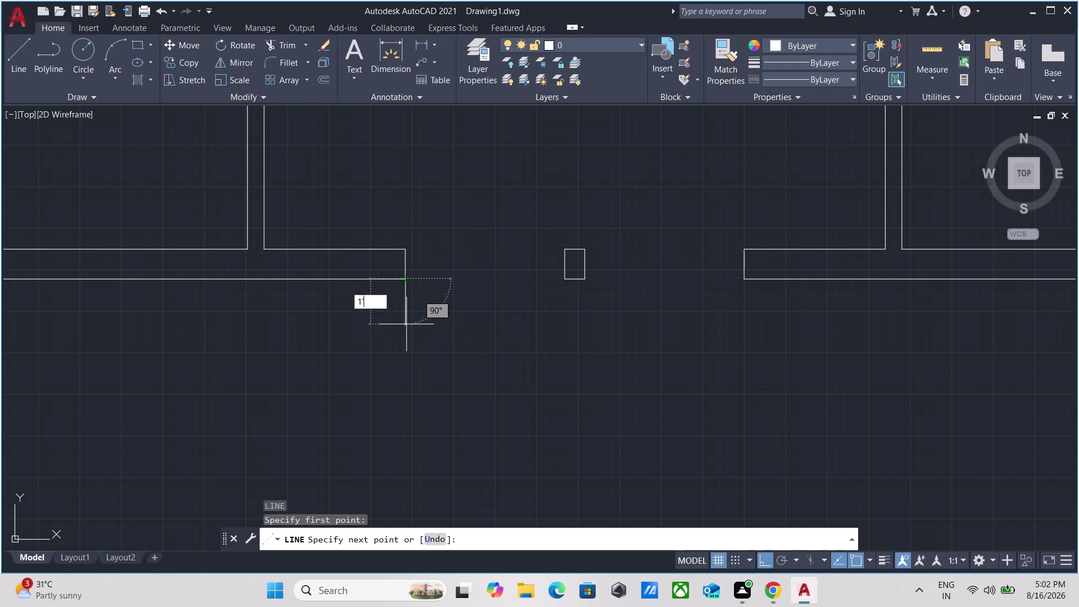
key(Return)
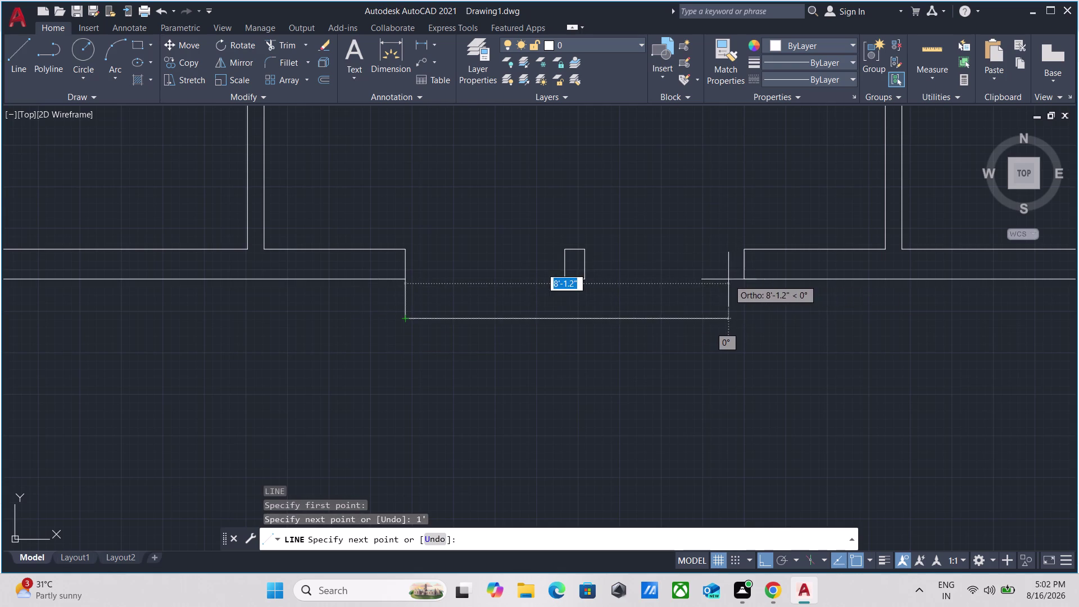
click(742, 318)
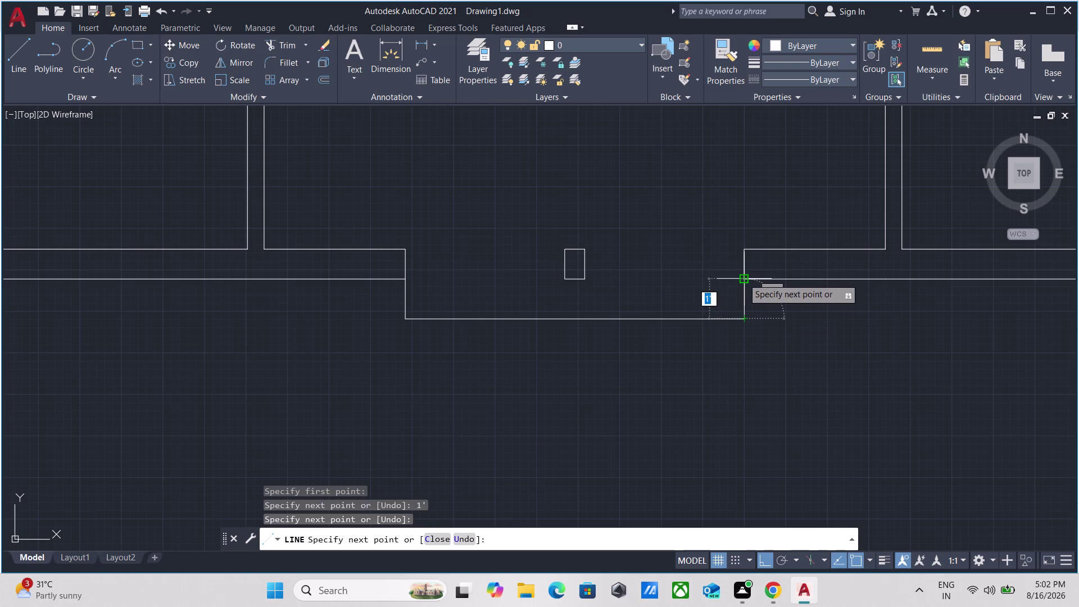
click(743, 279)
key(Escape)
Copy the three step lines downward twice, one foot apart, to stack two more treads.
drag(753, 343, 742, 336)
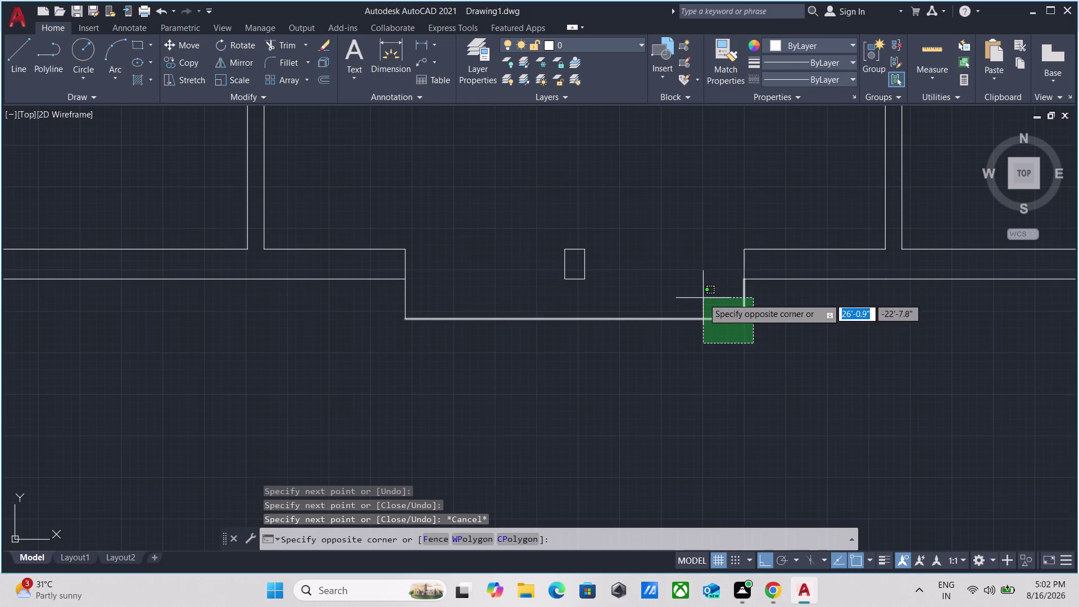
click(702, 296)
click(428, 298)
click(376, 307)
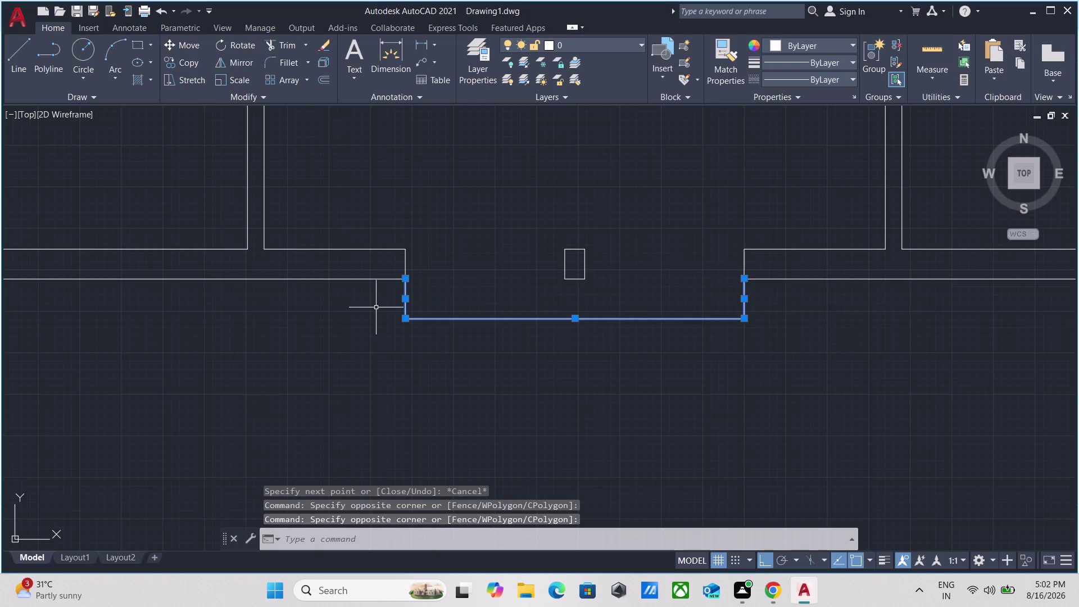
text(co)
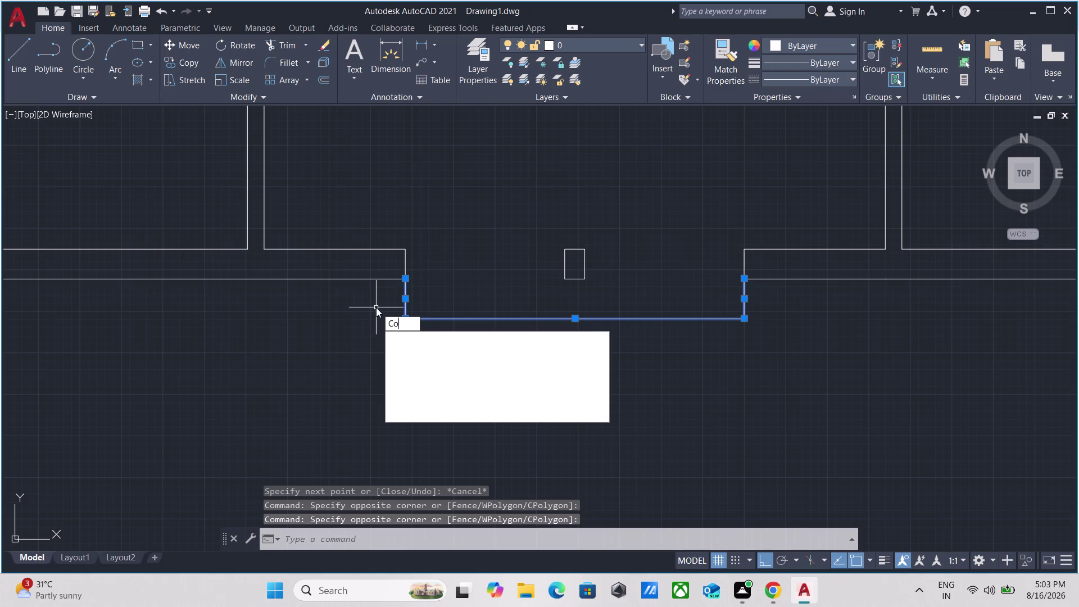
key(Return)
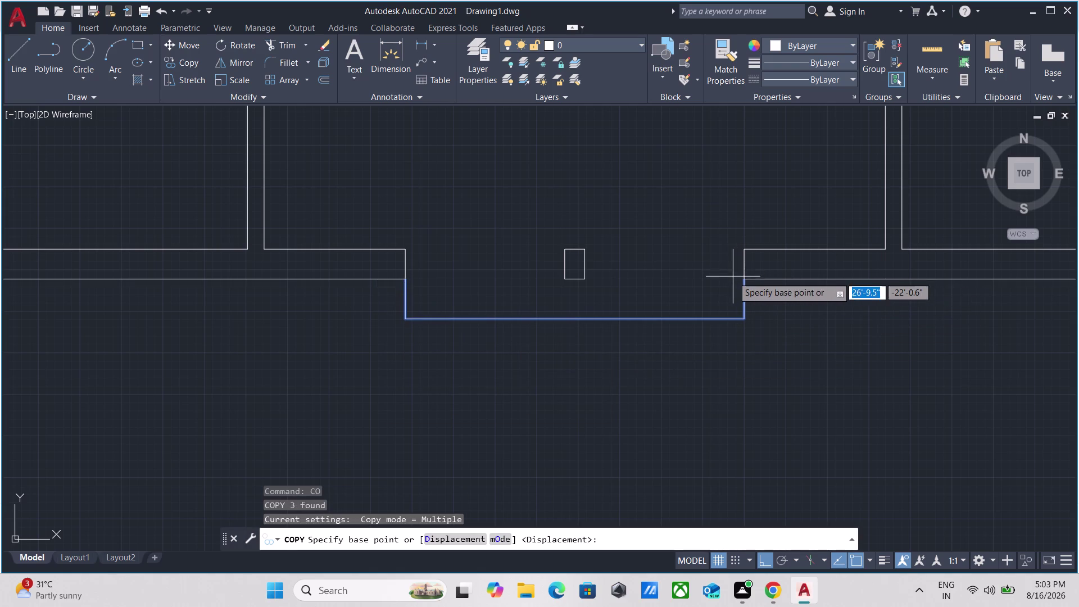
click(747, 278)
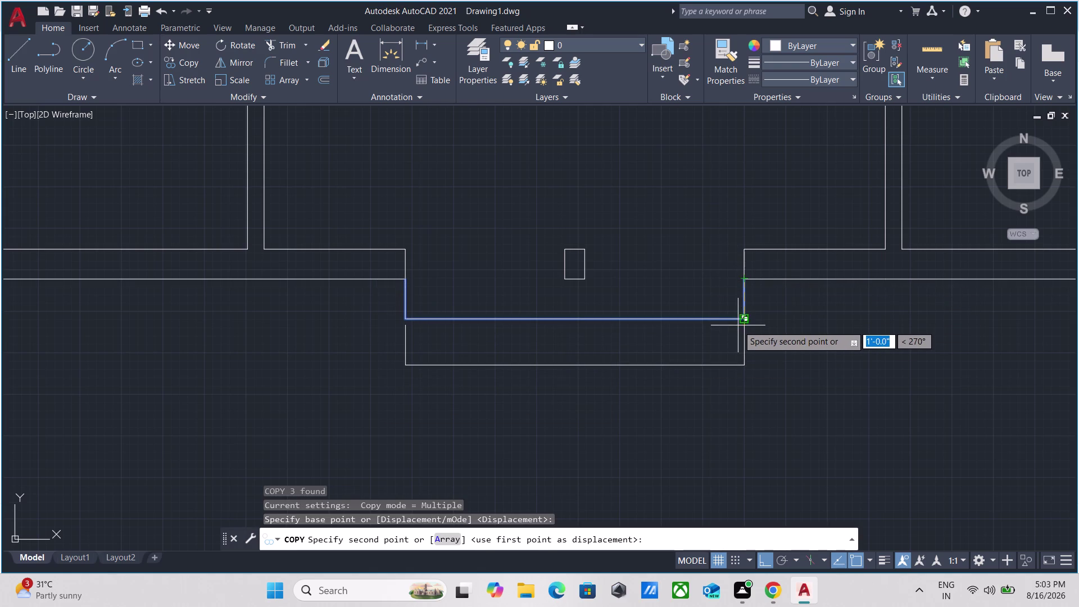
click(746, 318)
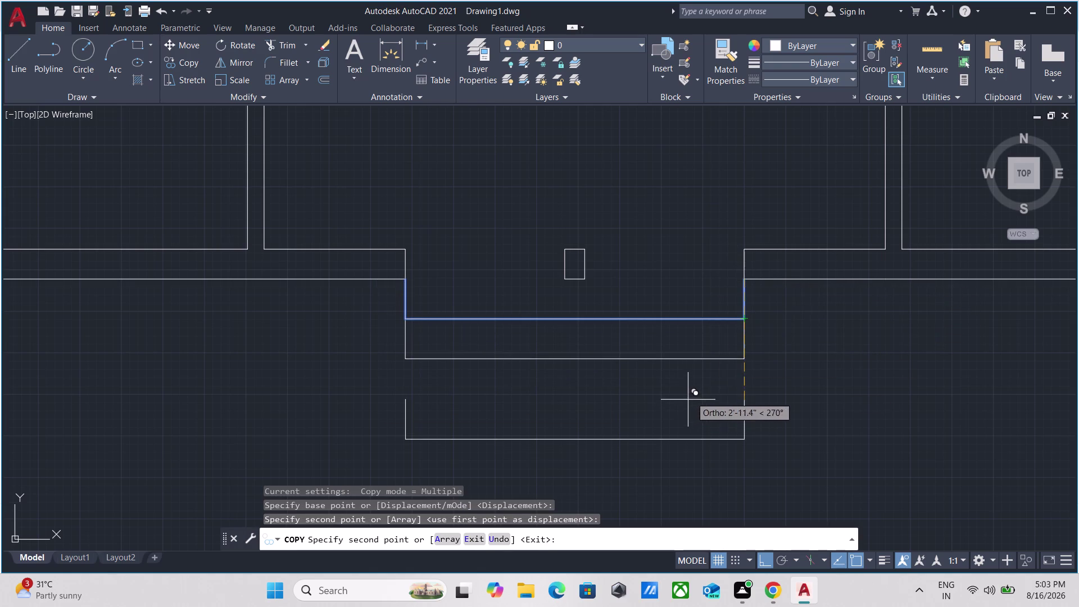
click(744, 359)
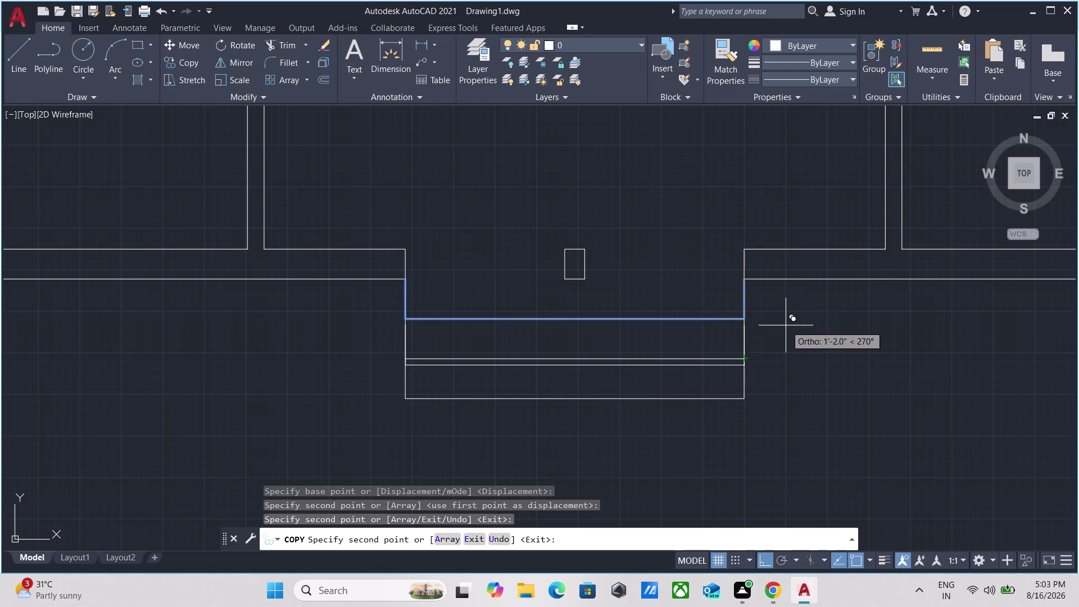
key(Escape)
scroll(up, 3)
scroll(down, 3)
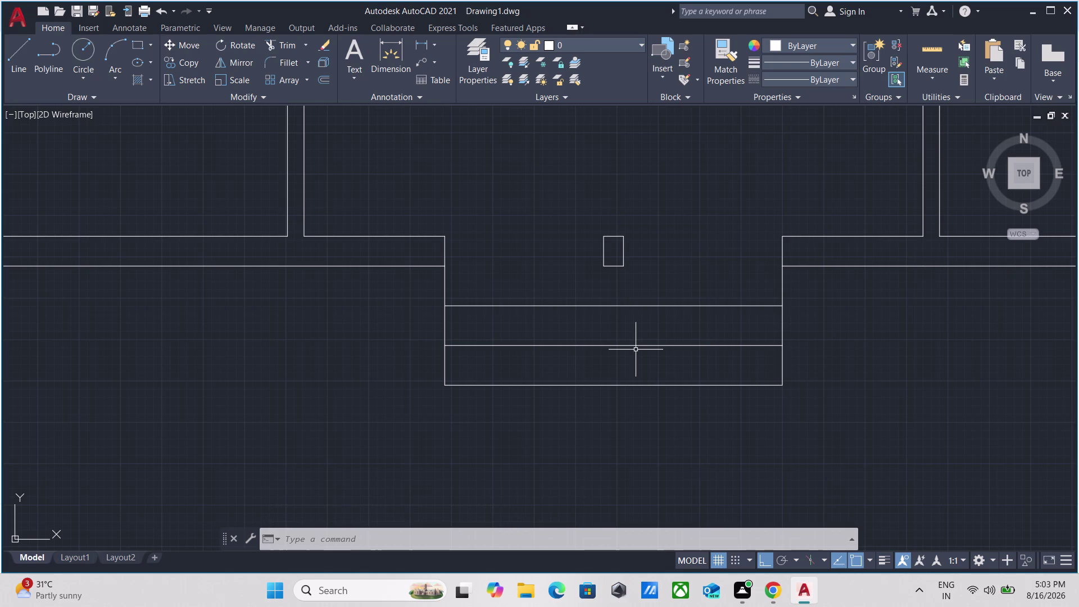
Zoom and pan around the whole floor plan to review it.
scroll(down, 3)
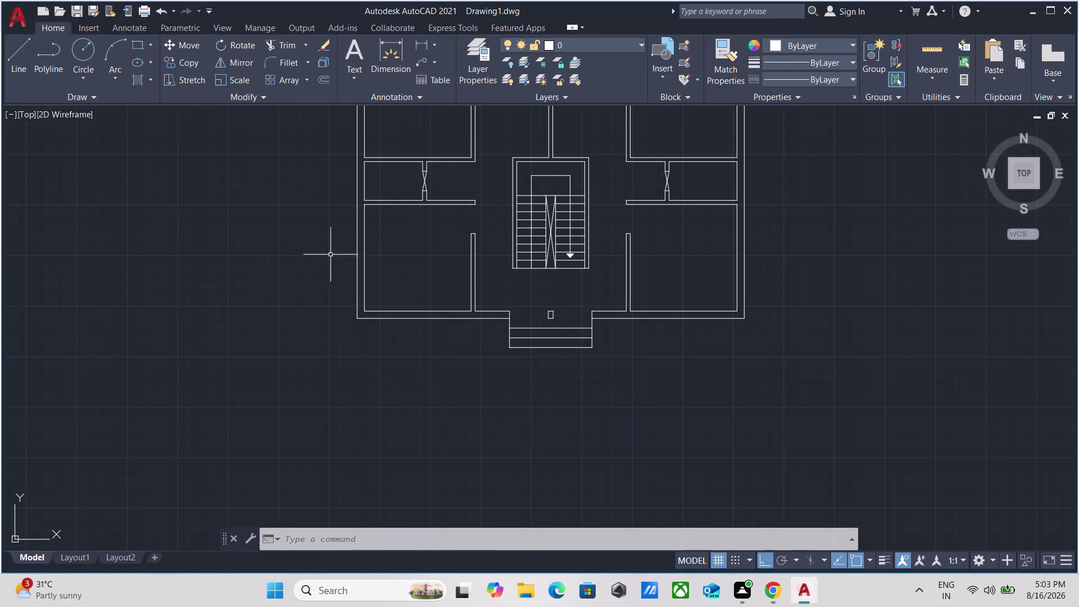
scroll(up, 3)
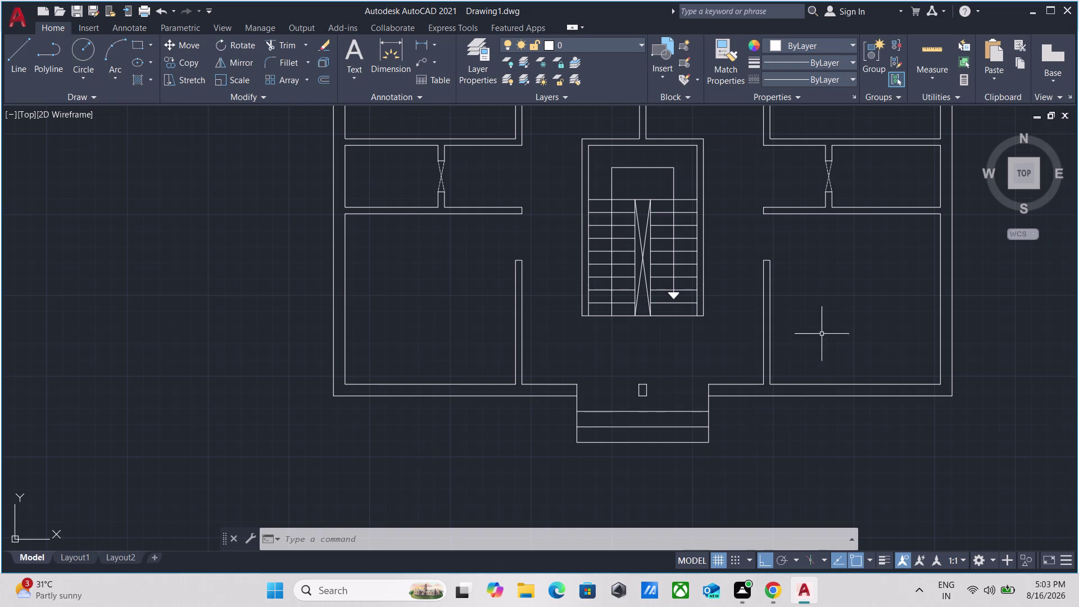
scroll(up, 3)
scroll(down, 3)
middle_drag(684, 350, 549, 421)
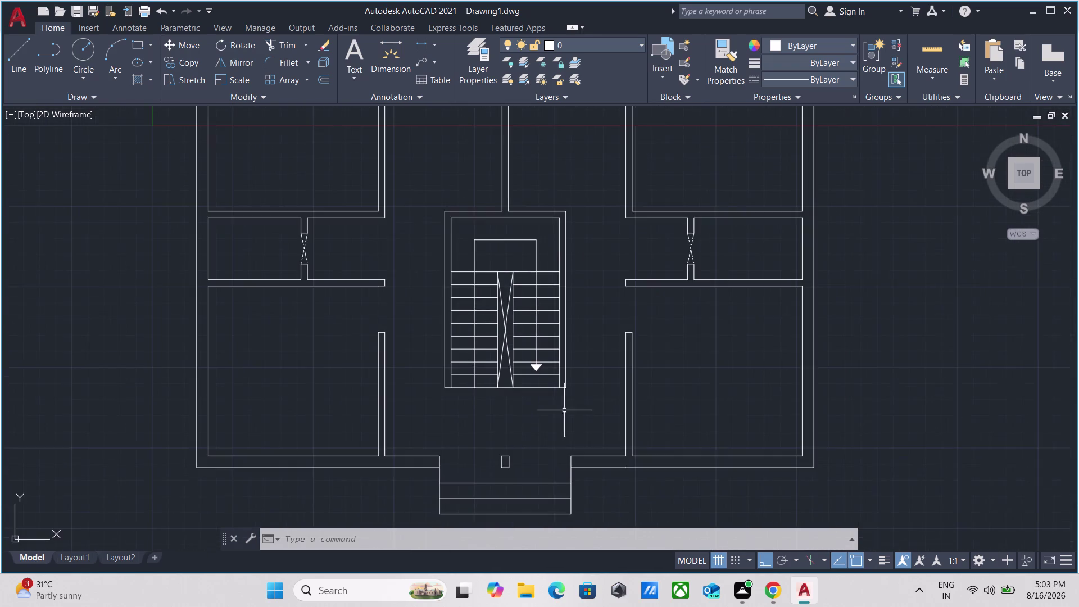
scroll(down, 3)
middle_drag(734, 306, 555, 380)
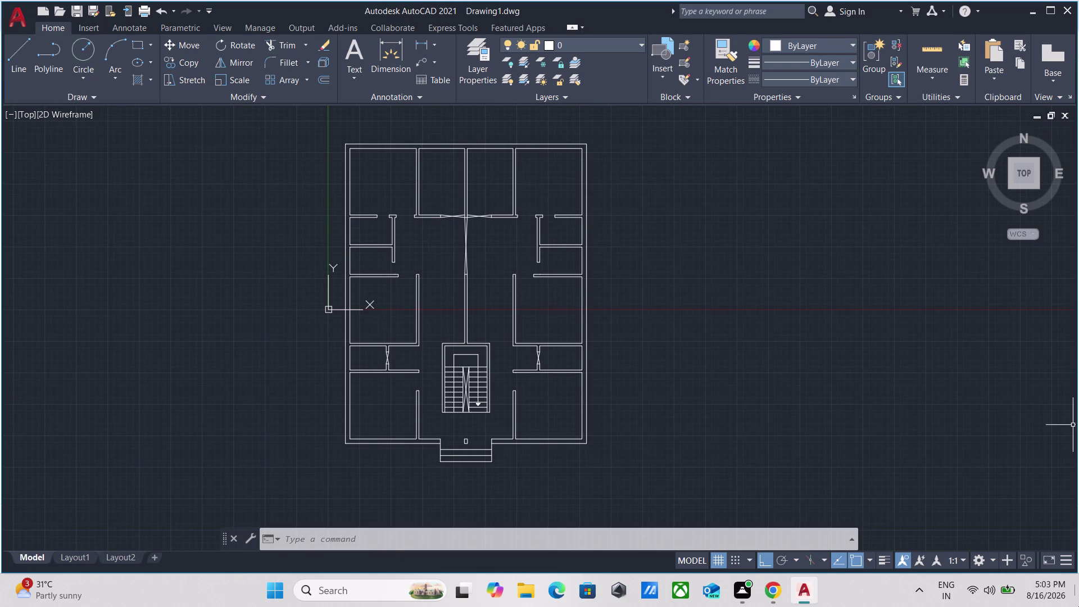
scroll(up, 3)
scroll(up, 3)
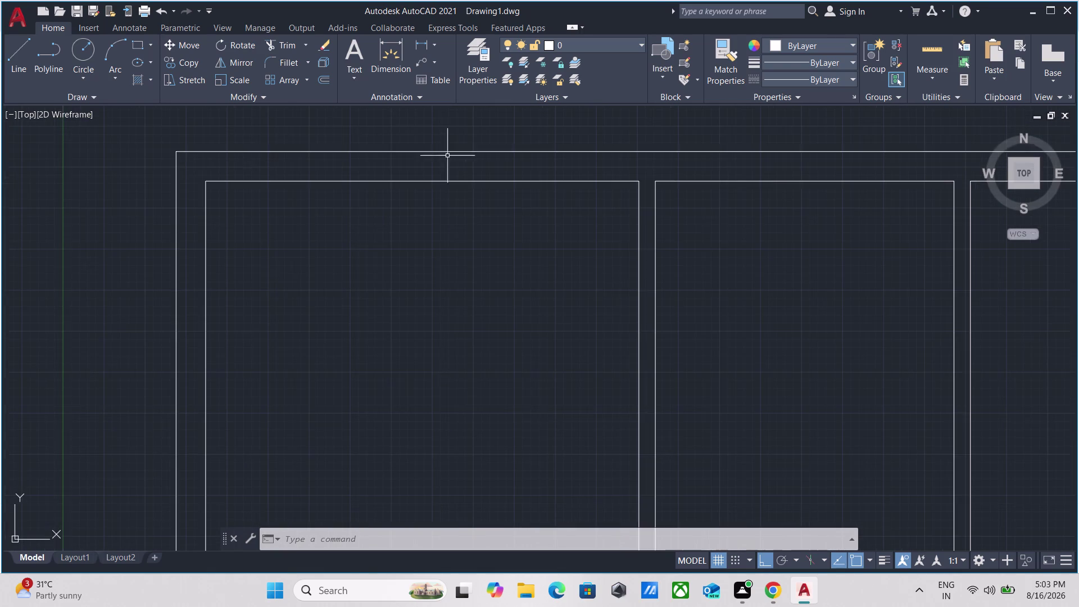
scroll(down, 3)
Cancel the stray selection window at the top wall and start a line near the top-left rooms.
click(434, 199)
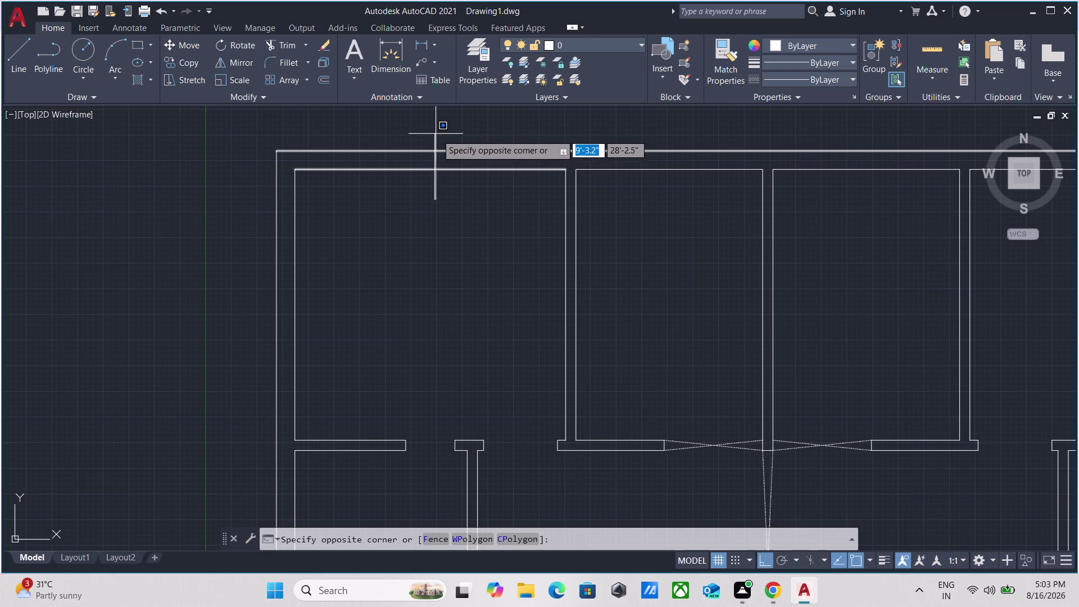
scroll(down, 3)
middle_drag(446, 186, 345, 230)
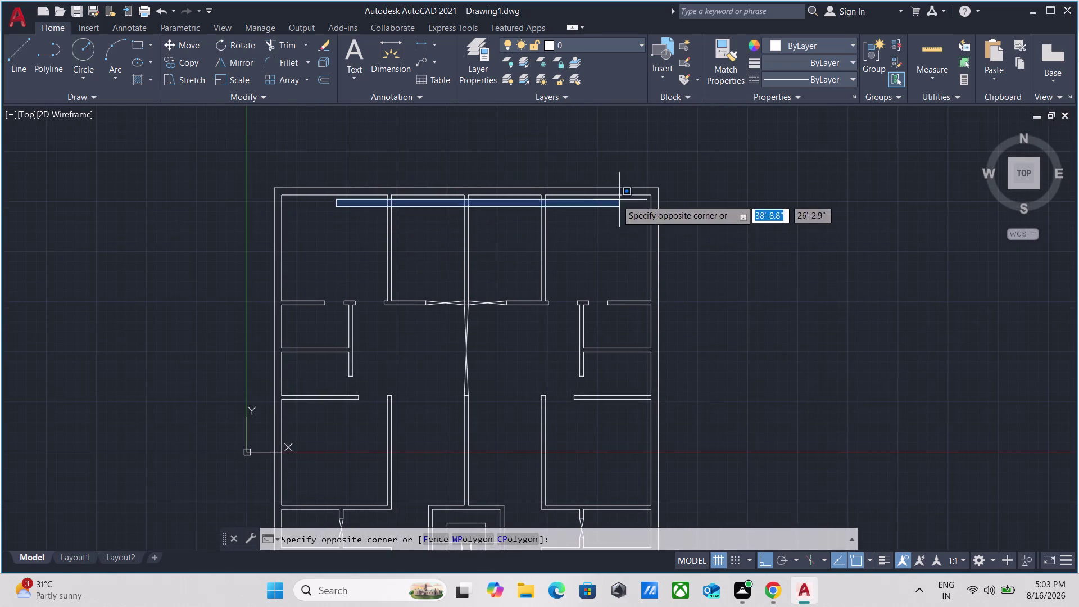
key(Escape)
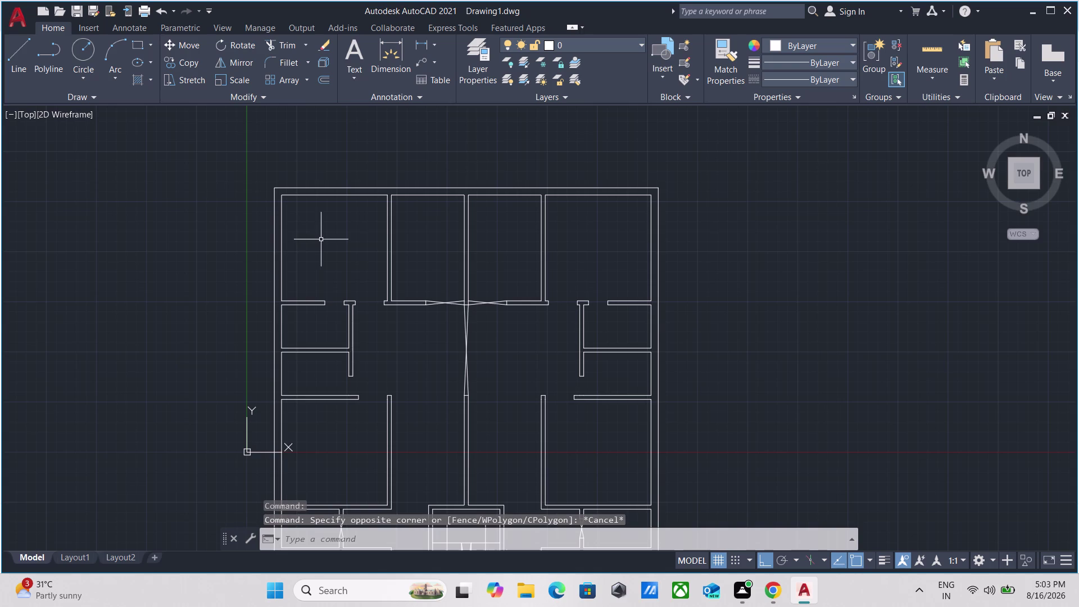
middle_click(320, 239)
middle_drag(325, 222, 328, 239)
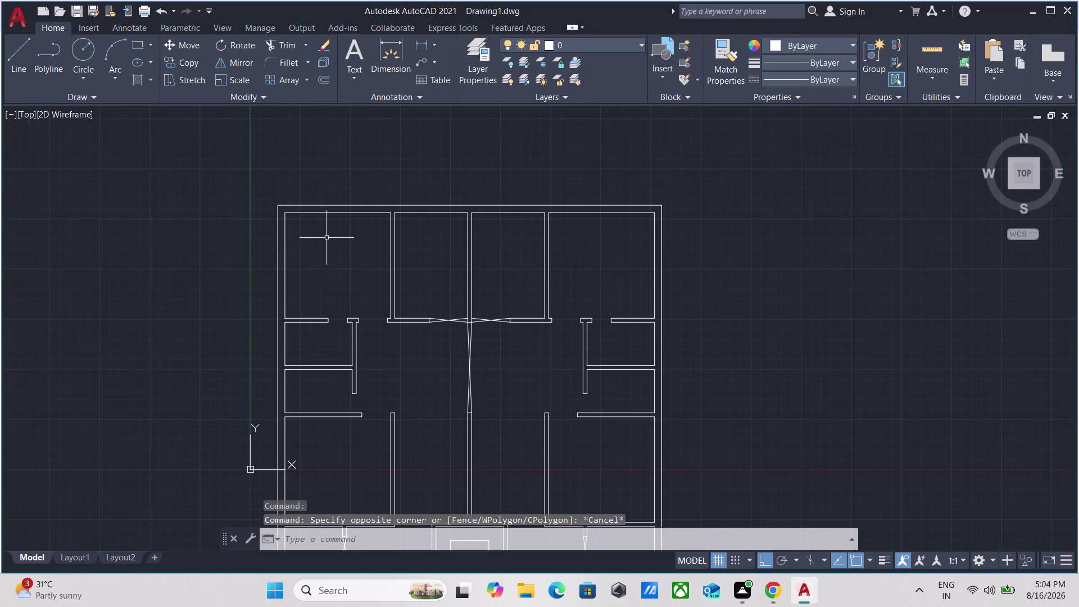
key(l)
key(Return)
scroll(up, 3)
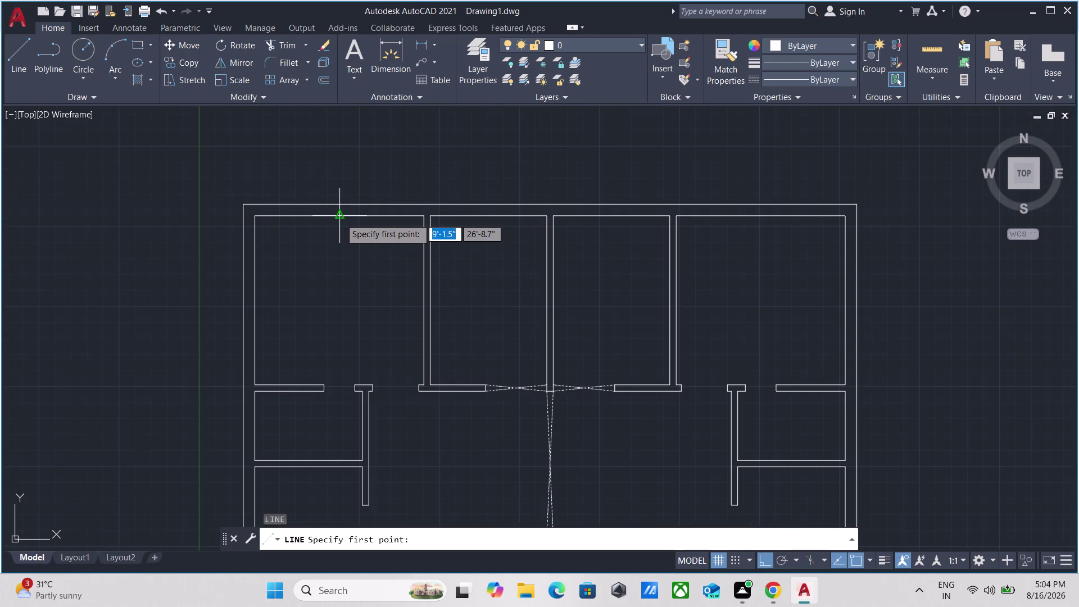
Cancel the line and erase the short stray vertical line between the top wall lines.
scroll(up, 3)
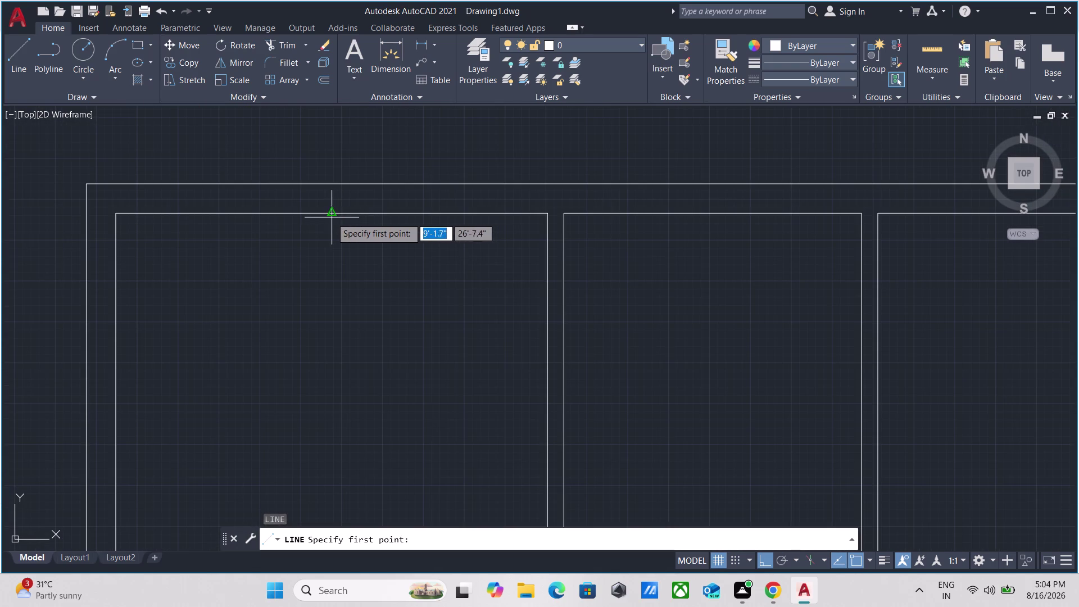
click(332, 212)
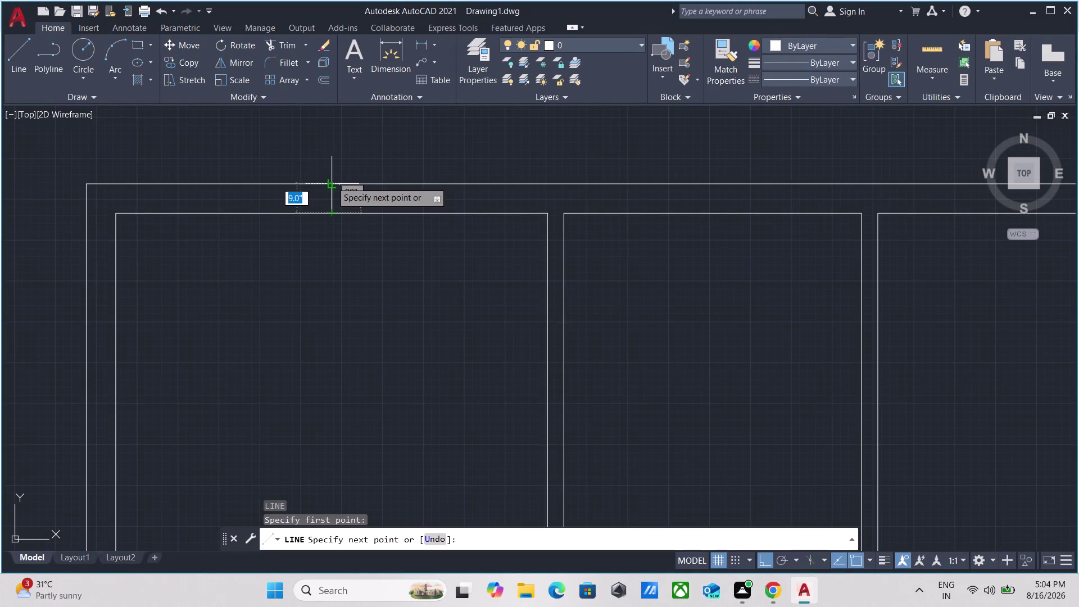
click(331, 181)
key(Escape)
scroll(up, 3)
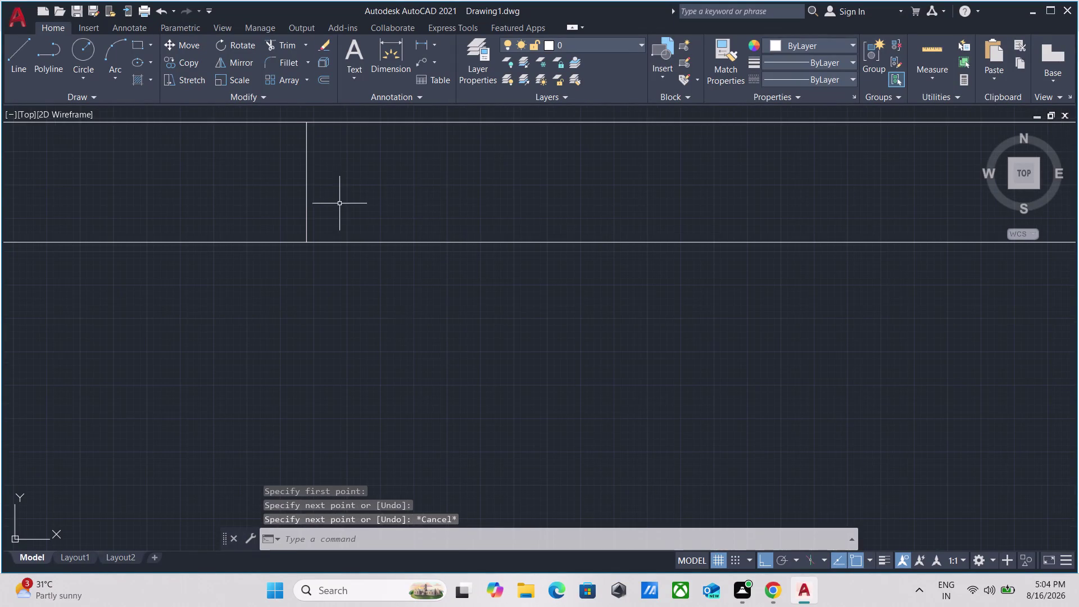
click(343, 203)
click(264, 181)
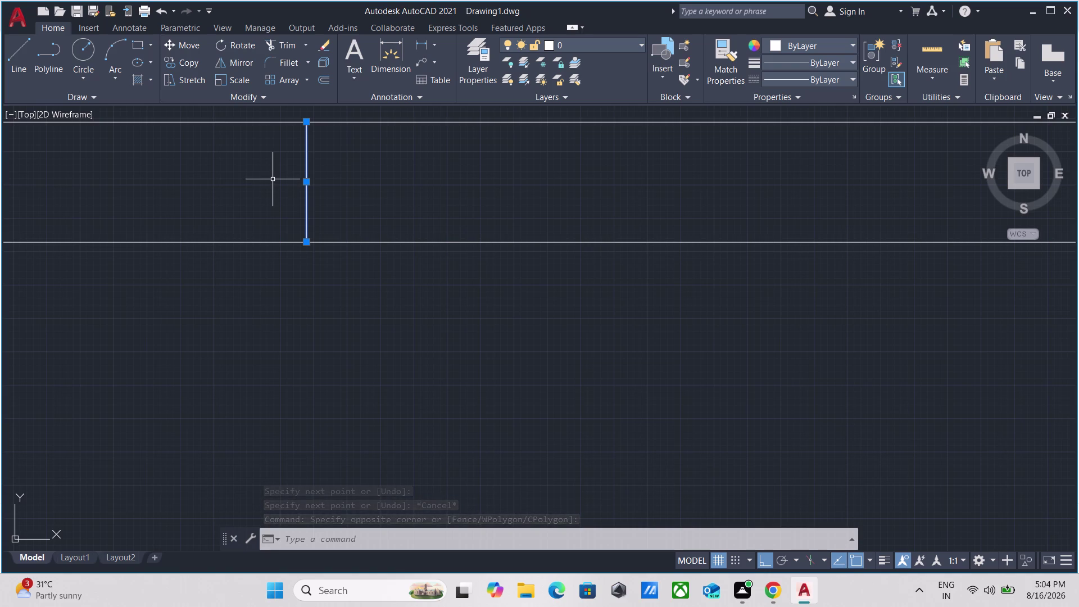
right_click(273, 180)
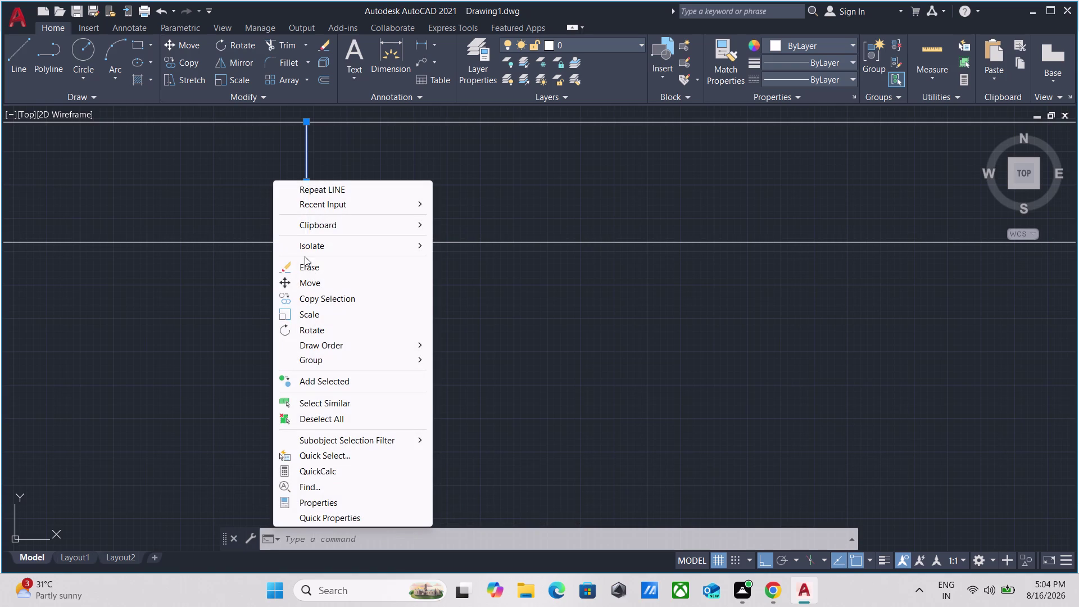
click(334, 269)
Zoom out to the full plan and open the layer properties list.
scroll(down, 3)
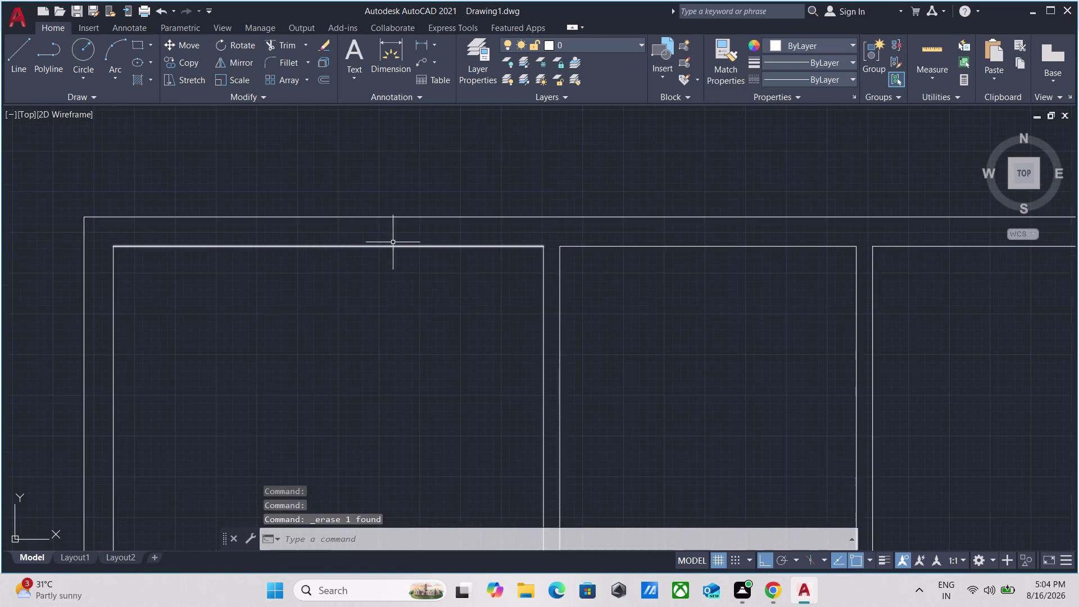
scroll(down, 3)
scroll(down, 3)
scroll(up, 3)
scroll(up, 3)
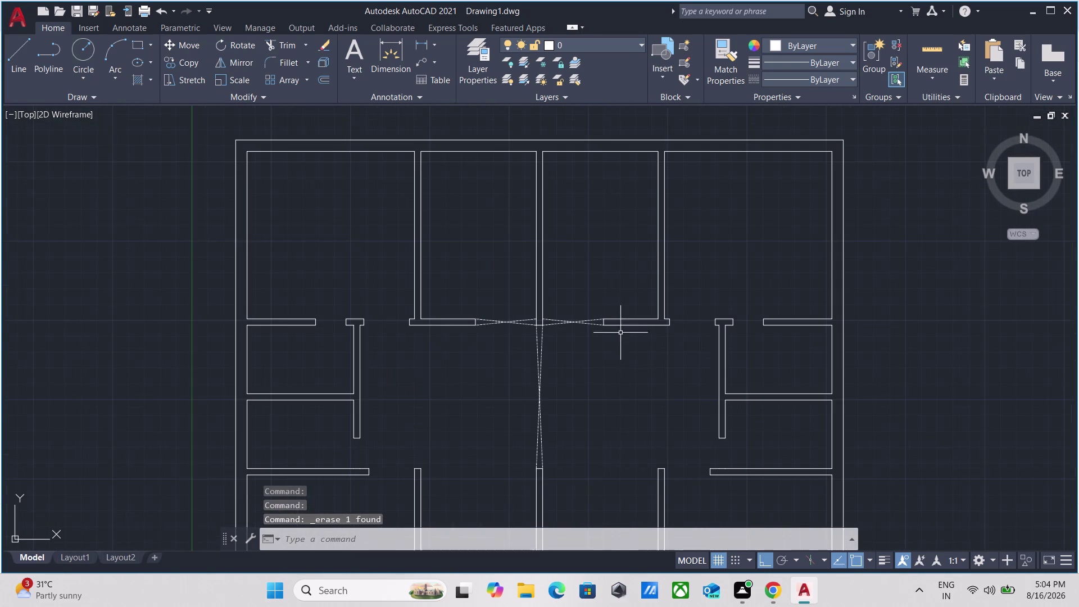
click(478, 65)
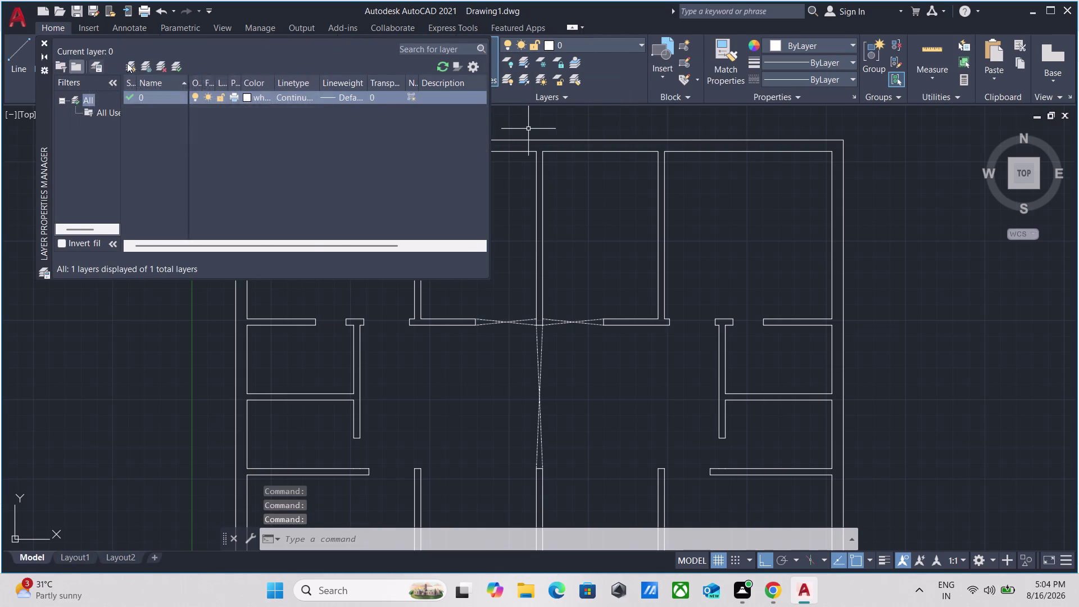
Create two new layers named windows and doors.
click(130, 66)
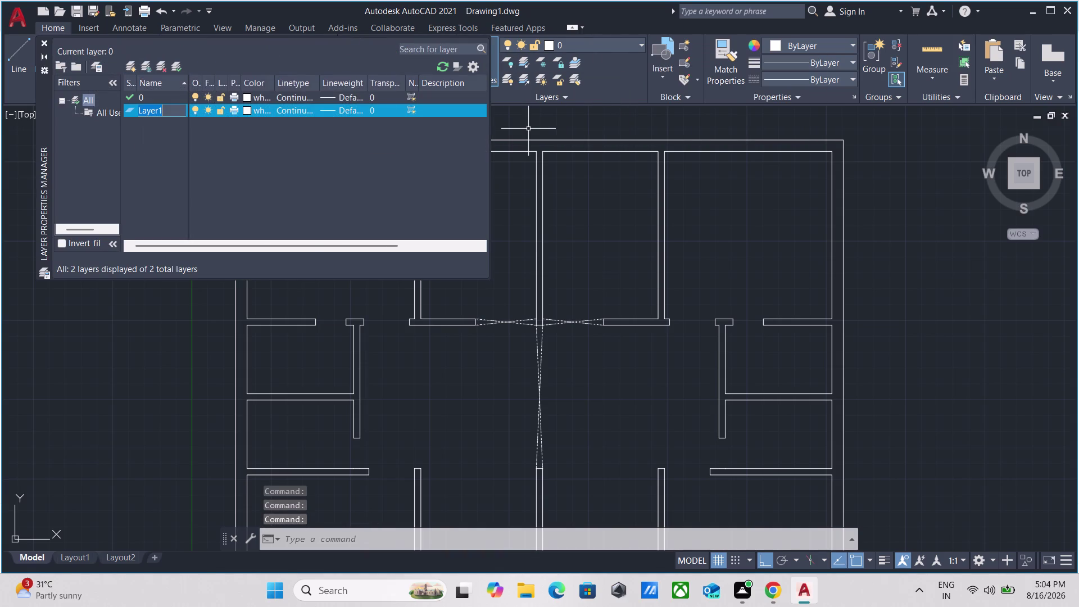
key(BackSpace)
text(wi)
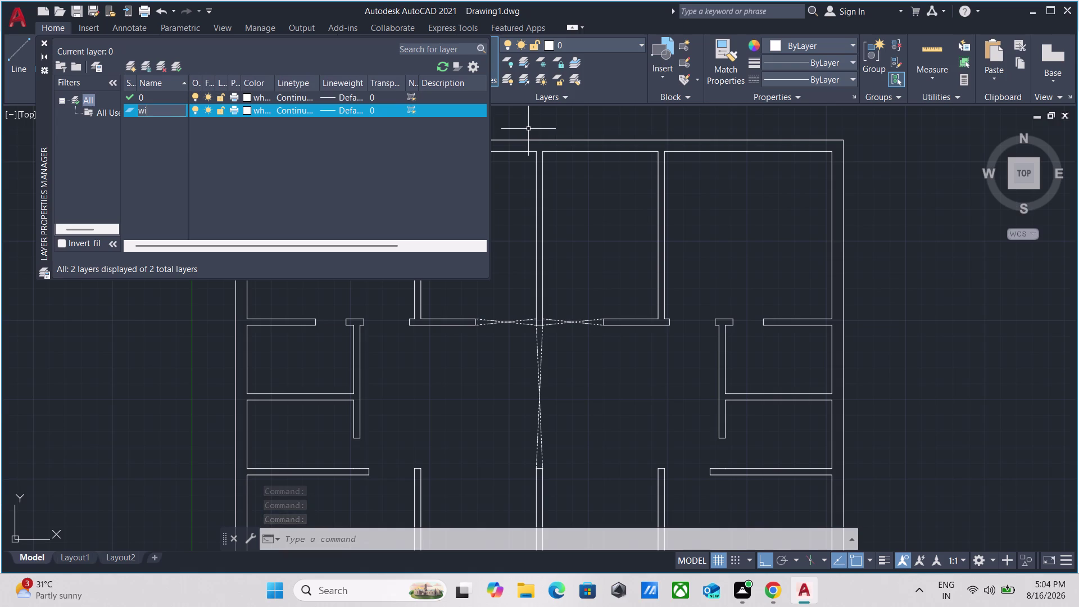
text(ndo)
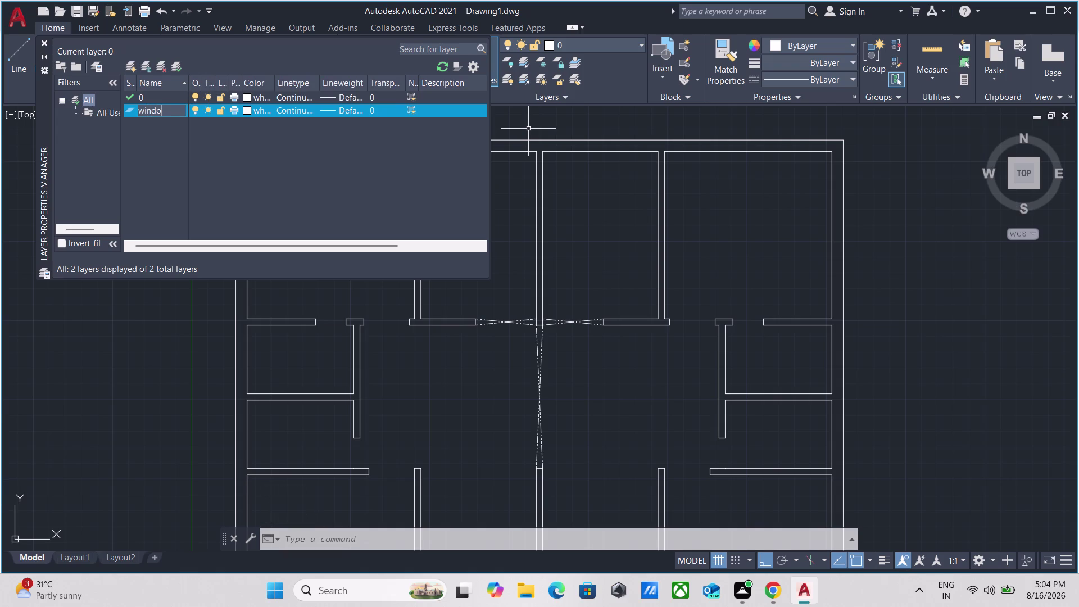
text(ws)
click(131, 64)
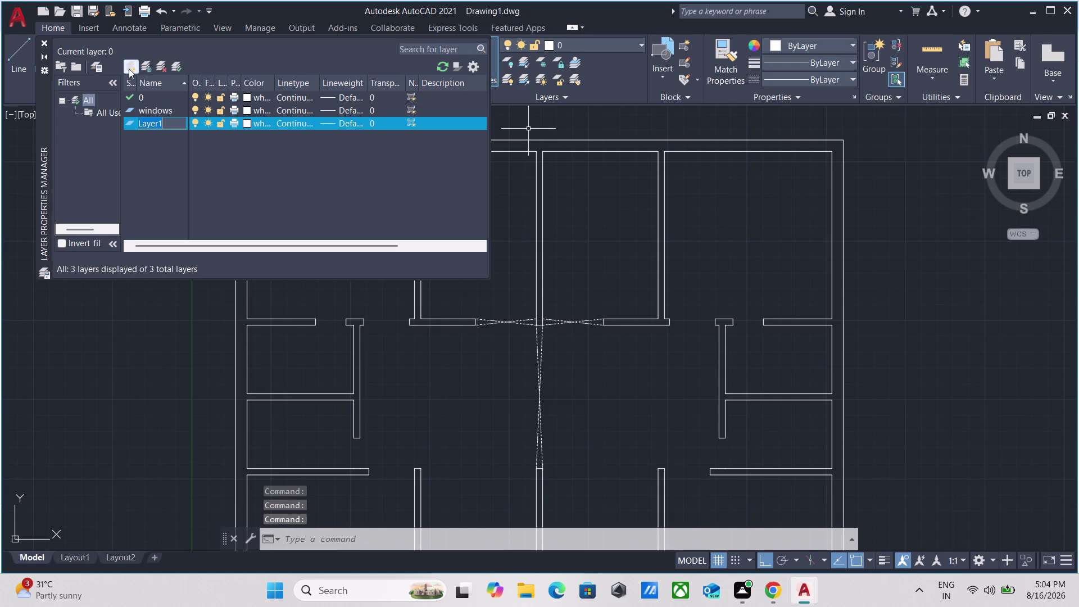
key(BackSpace)
text(doors)
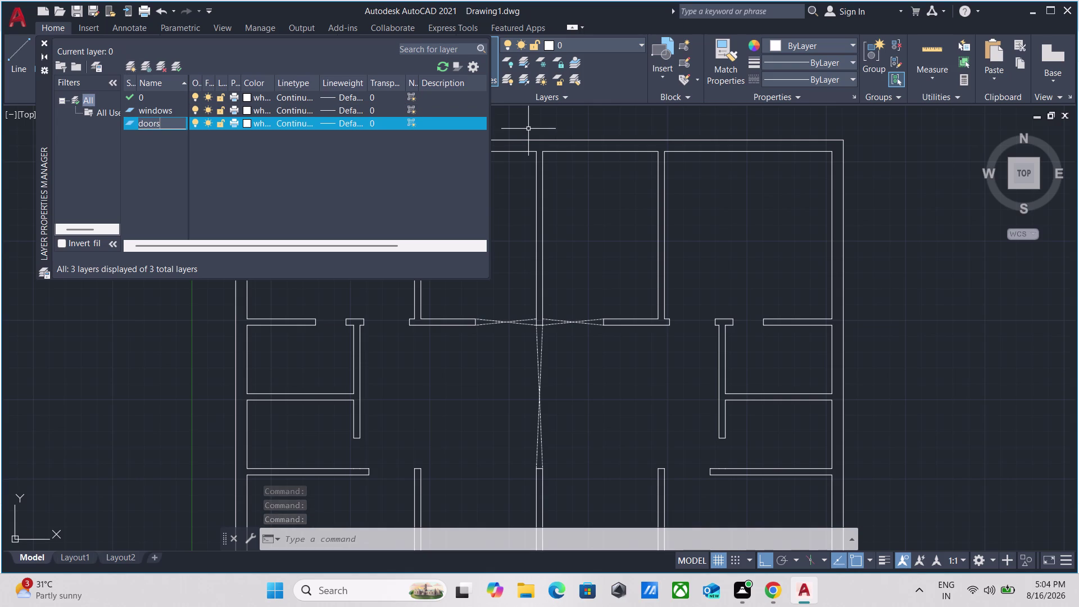
Add two more layers named beds and furniture, then select the doors layer.
click(126, 72)
key(BackSpace)
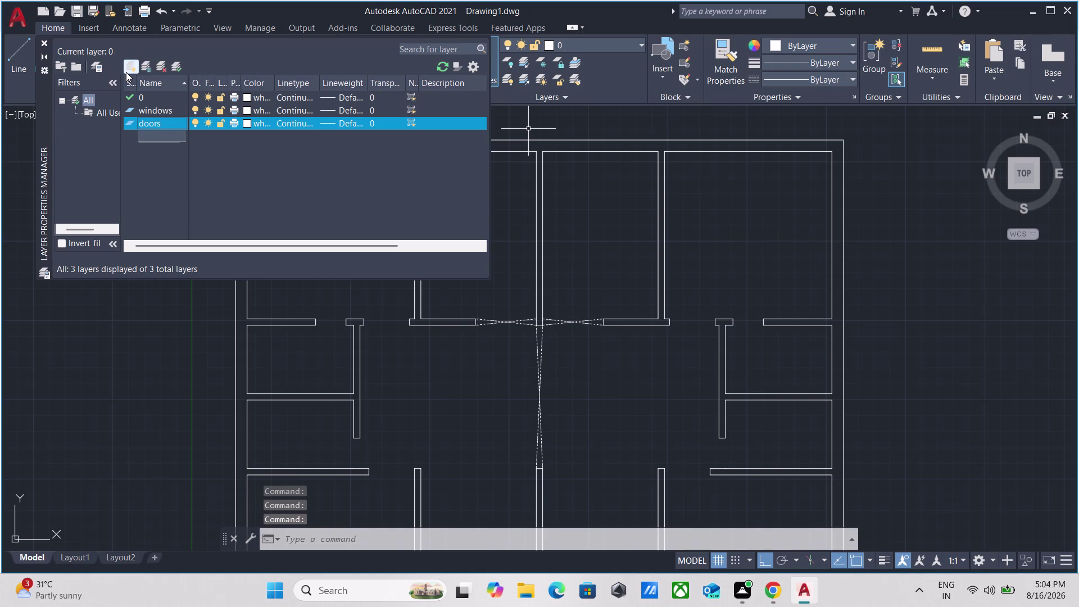
text(beds)
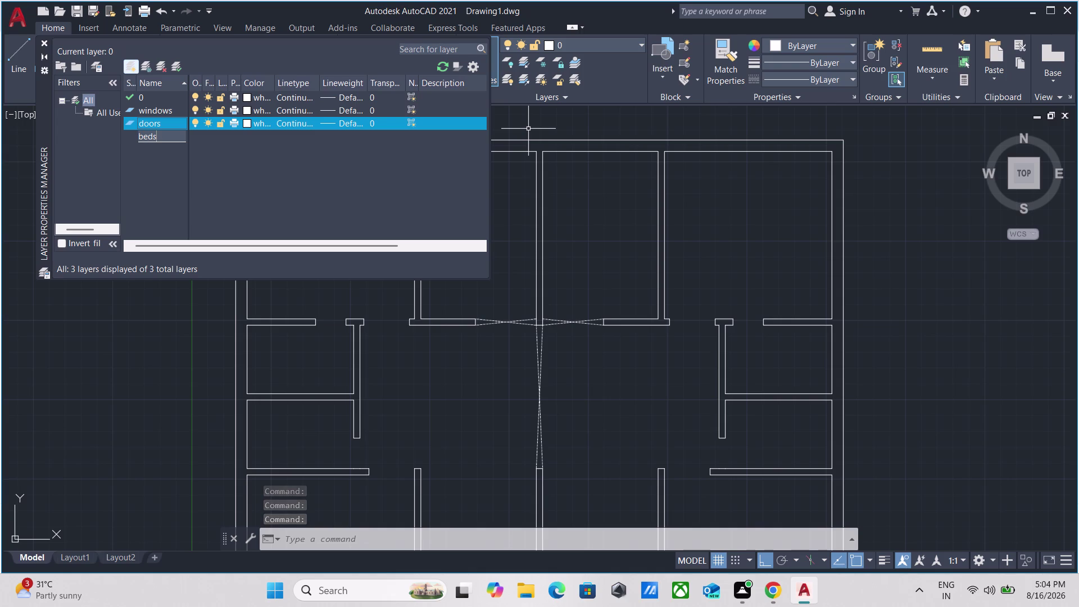
click(131, 66)
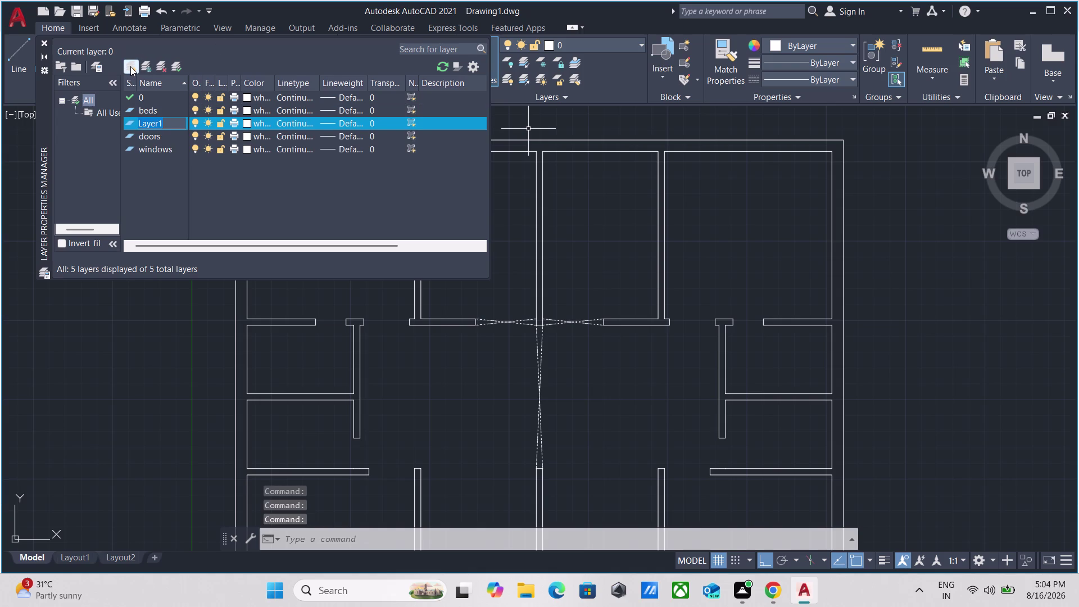
key(BackSpace)
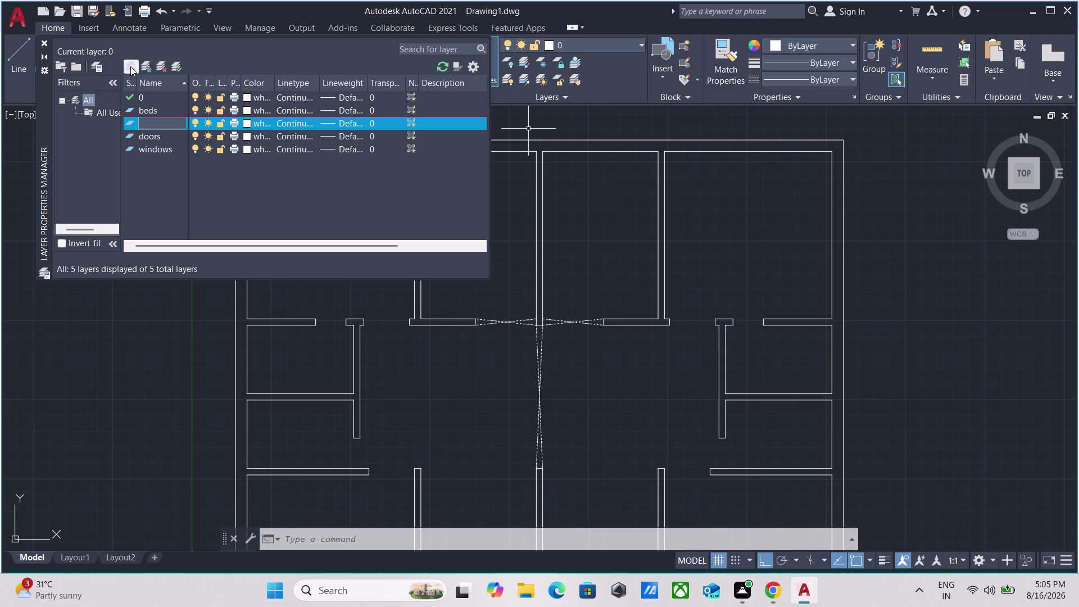
text(fu)
text(r)
text(ni)
text(ture)
click(176, 107)
click(161, 139)
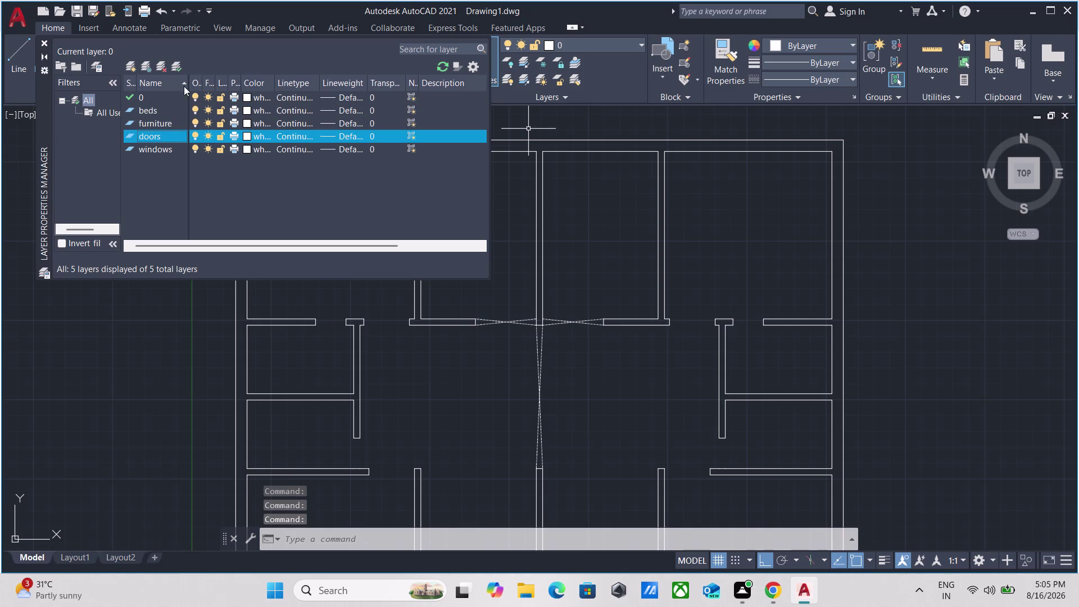
click(173, 68)
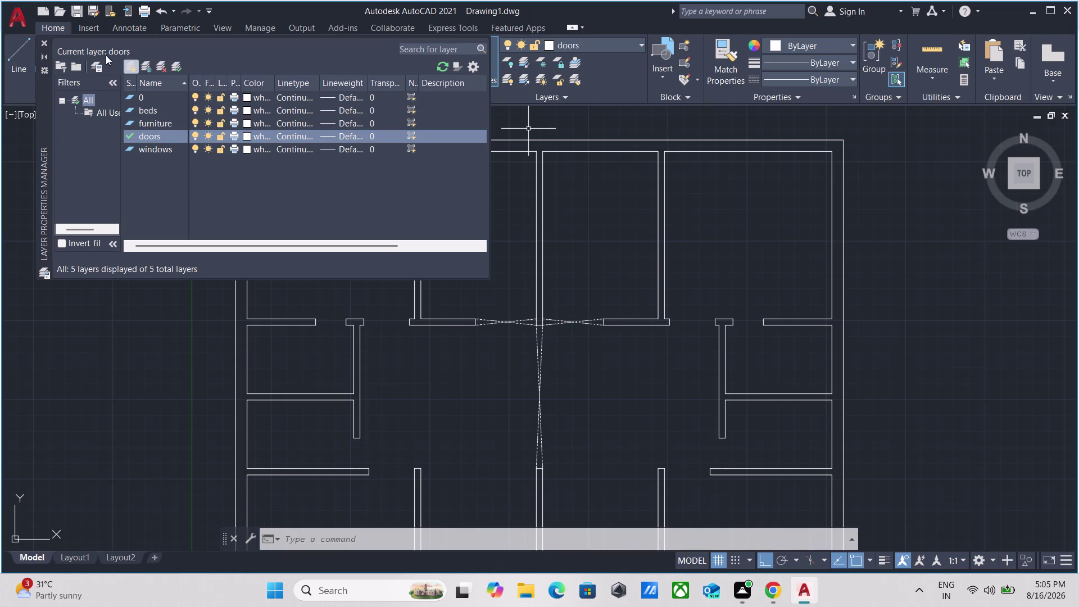
Set doors as the current layer and close the Layer Properties Manager.
click(179, 69)
click(46, 43)
scroll(down, 3)
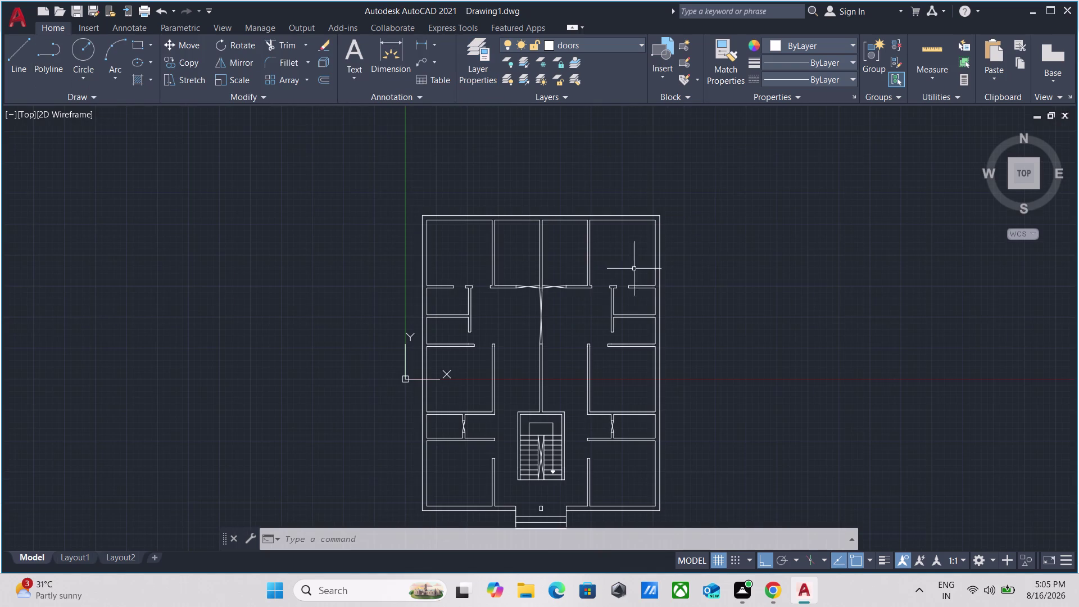
middle_drag(724, 264, 514, 203)
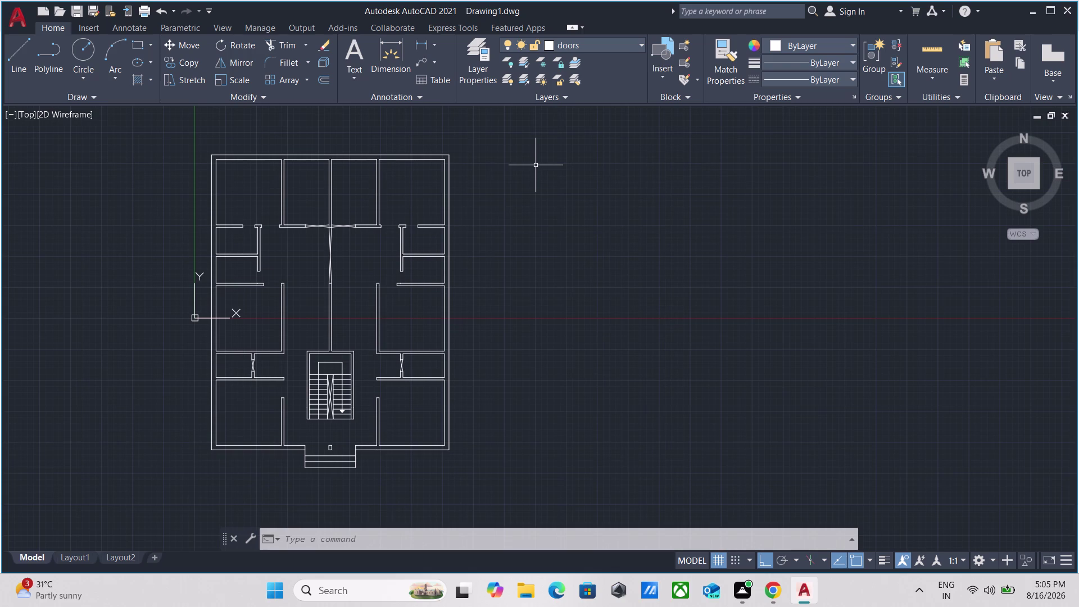
Pan and zoom around the floor plan to bring its lower part into view.
scroll(up, 3)
scroll(up, 3)
middle_drag(547, 296, 552, 303)
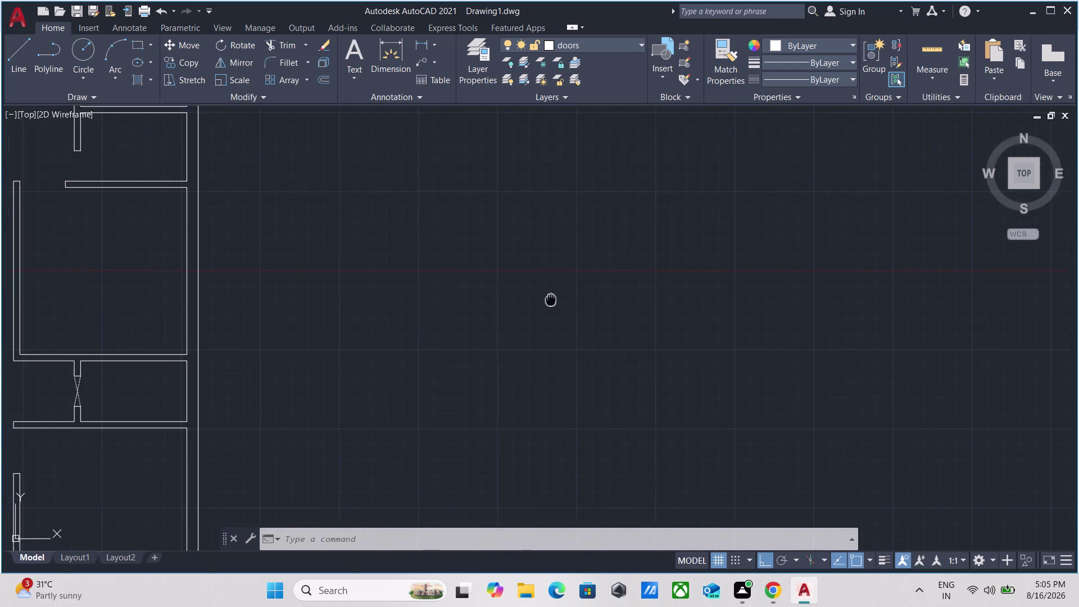
middle_drag(553, 303, 610, 412)
scroll(down, 3)
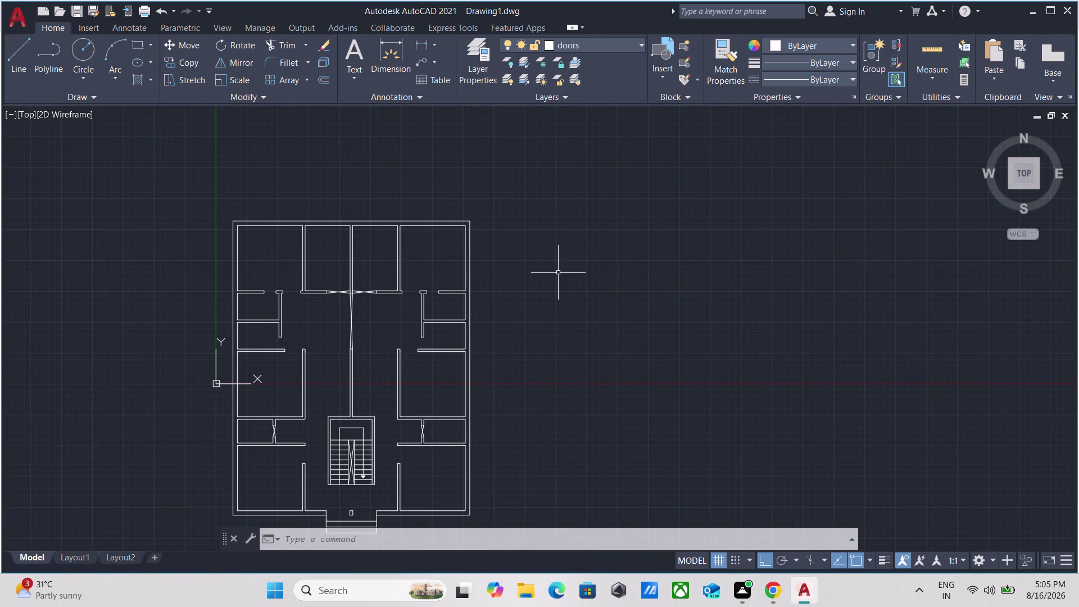
scroll(down, 3)
scroll(up, 3)
scroll(down, 3)
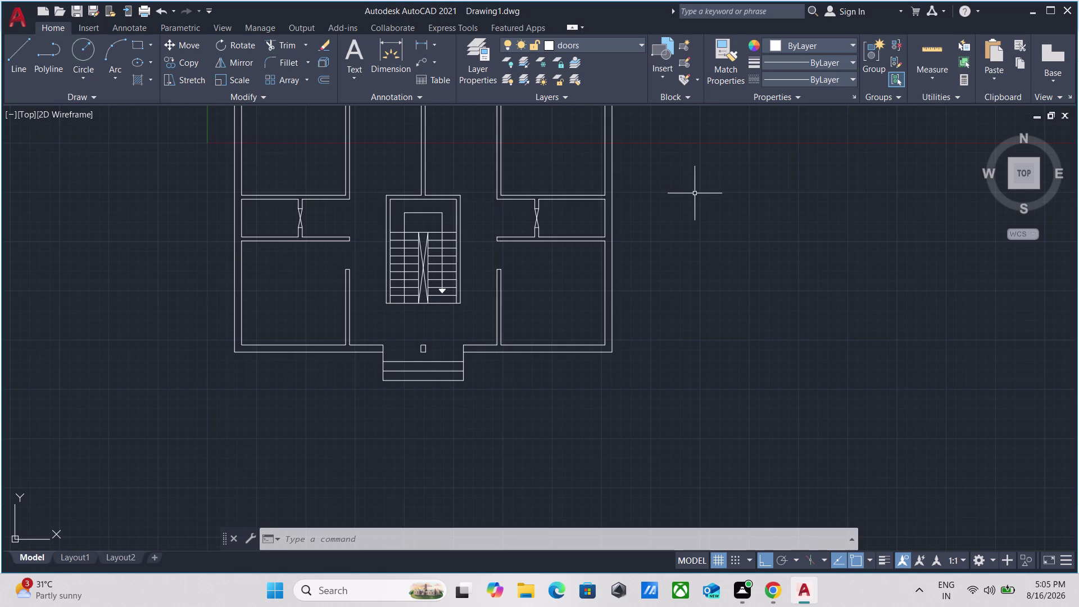
middle_drag(695, 193, 638, 284)
Change the doors layer colour to blue.
click(600, 42)
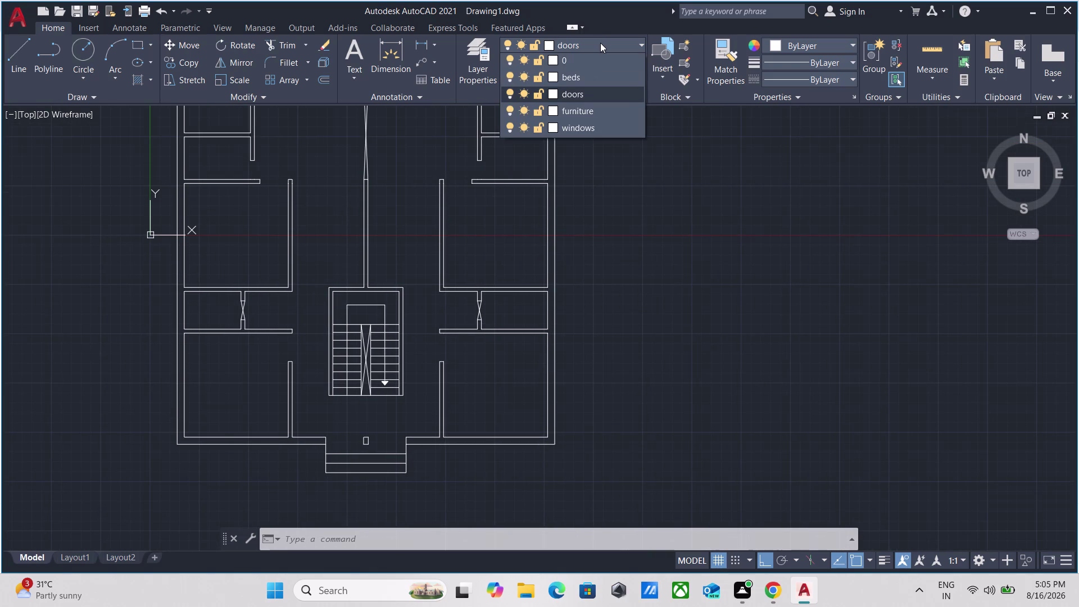
click(557, 95)
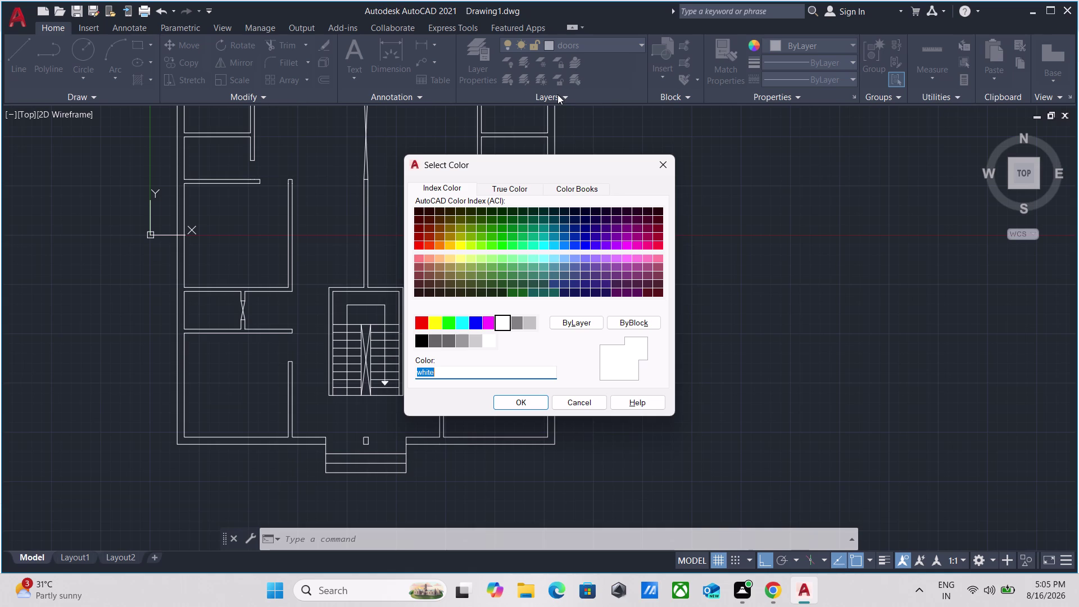
click(589, 244)
click(507, 397)
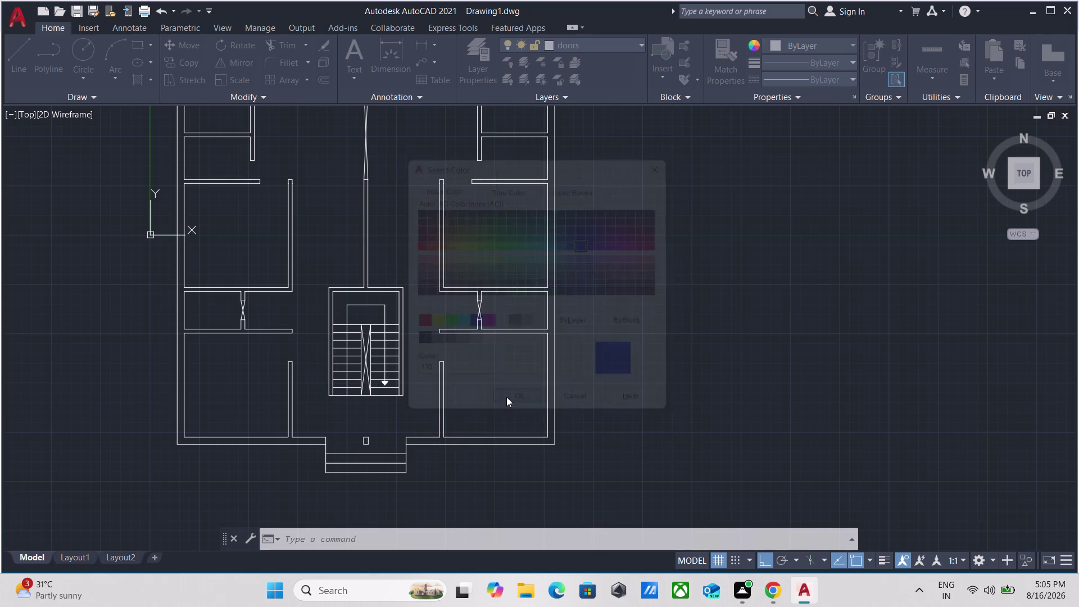
Change the windows layer colour to red.
click(588, 40)
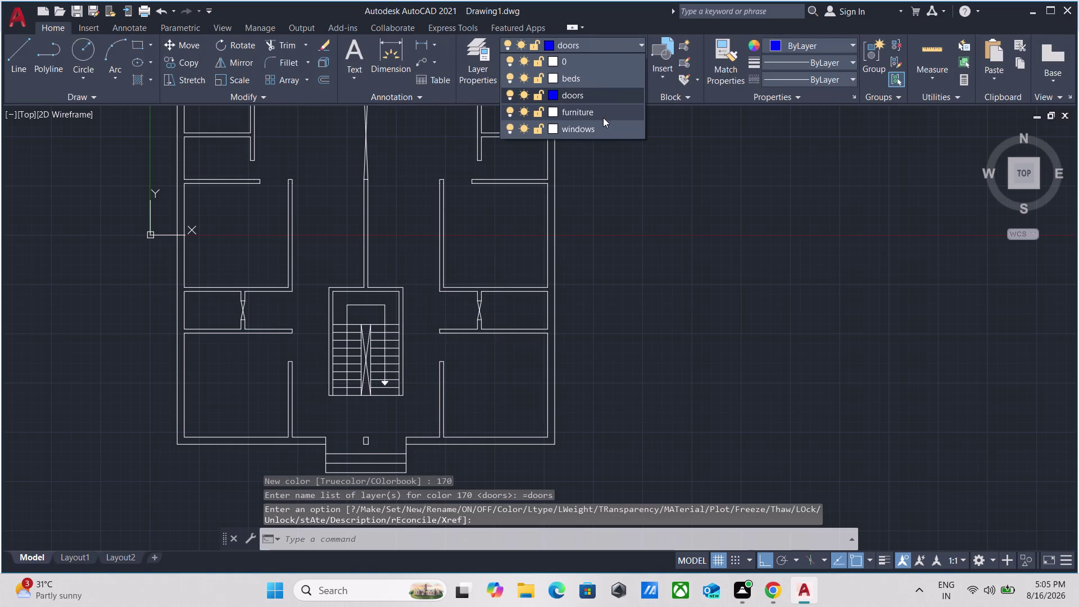
click(547, 128)
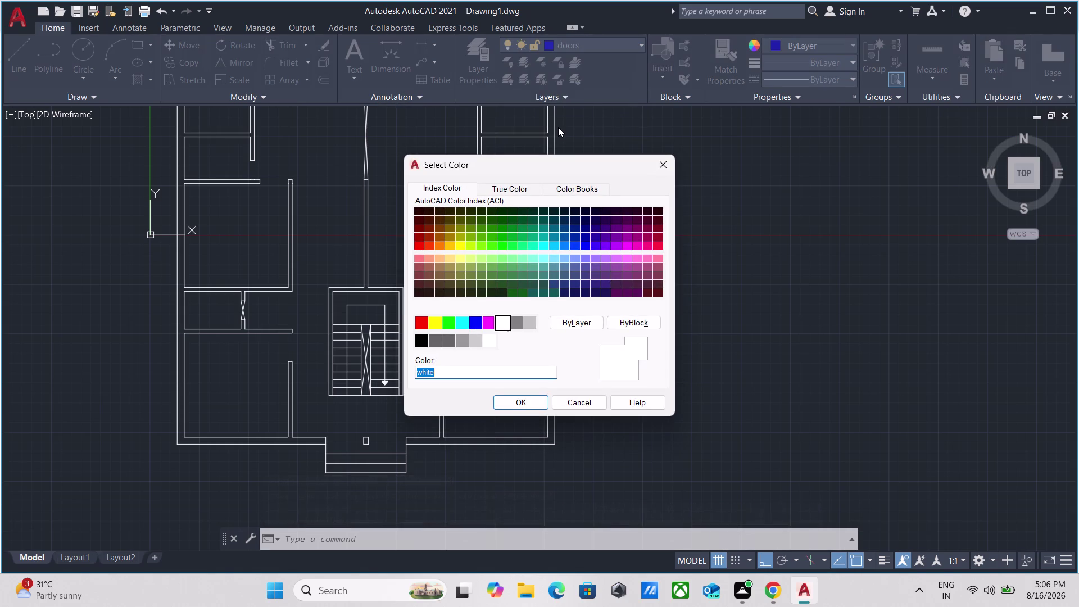
click(422, 321)
click(518, 407)
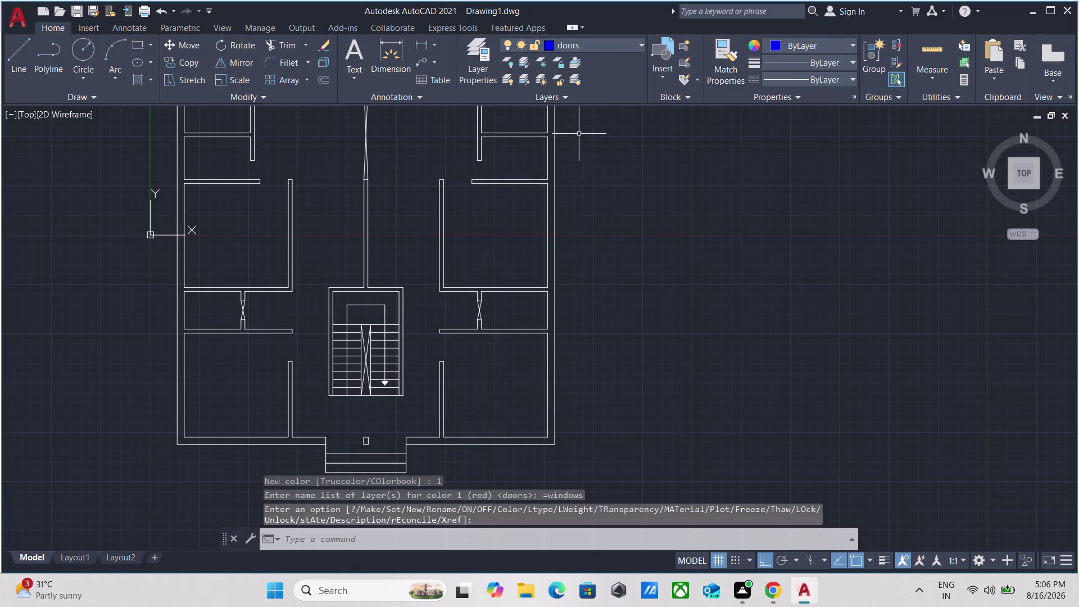
Open the furniture layer's colour picker, then close it without choosing a colour.
click(584, 43)
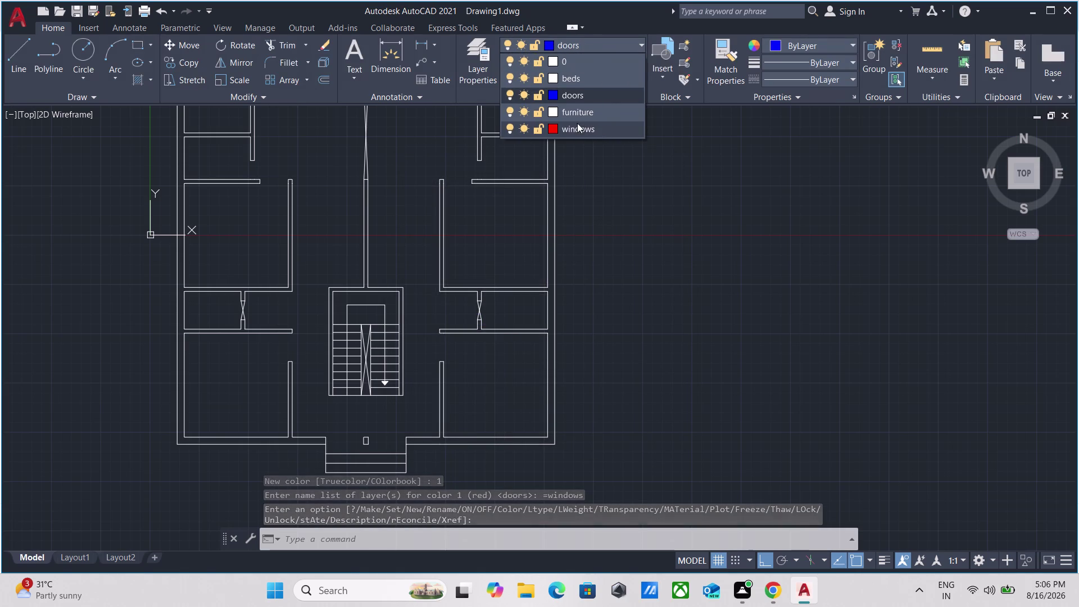
click(548, 115)
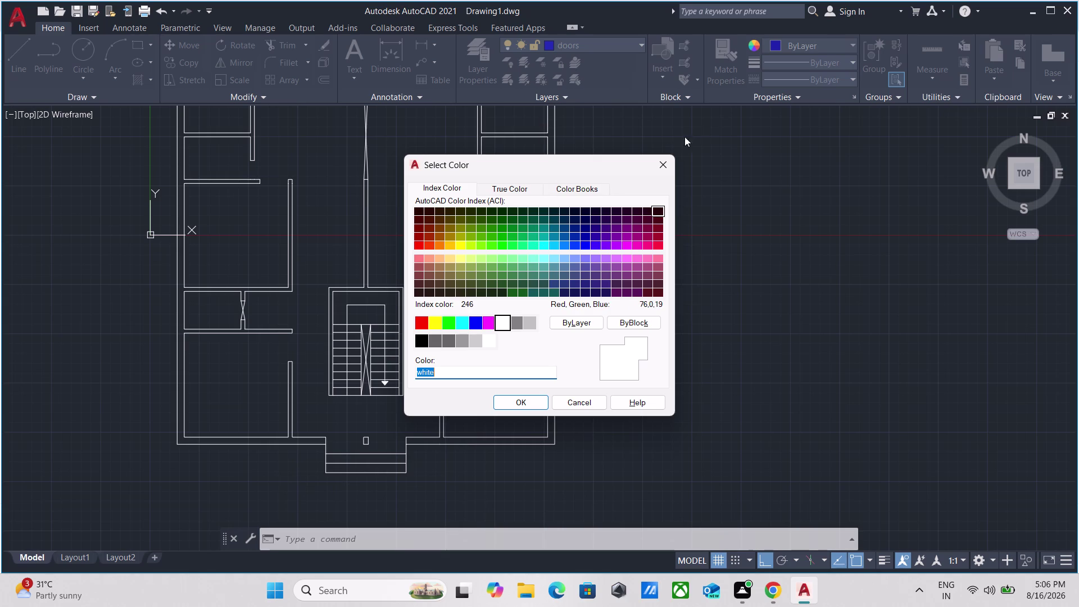
click(669, 164)
click(643, 42)
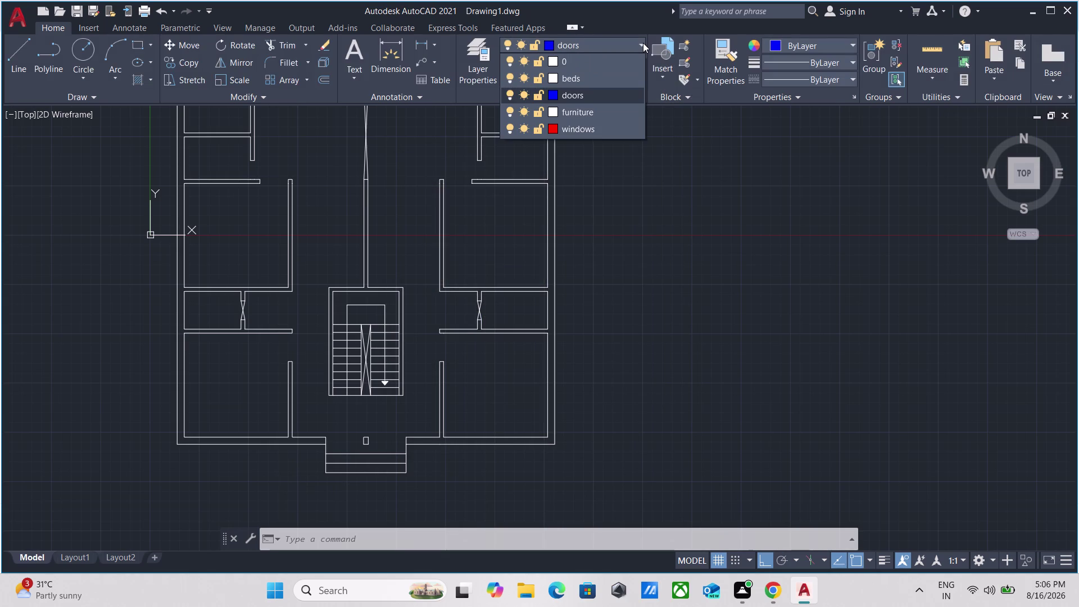
Give the furniture layer colour 50 (yellow).
click(587, 112)
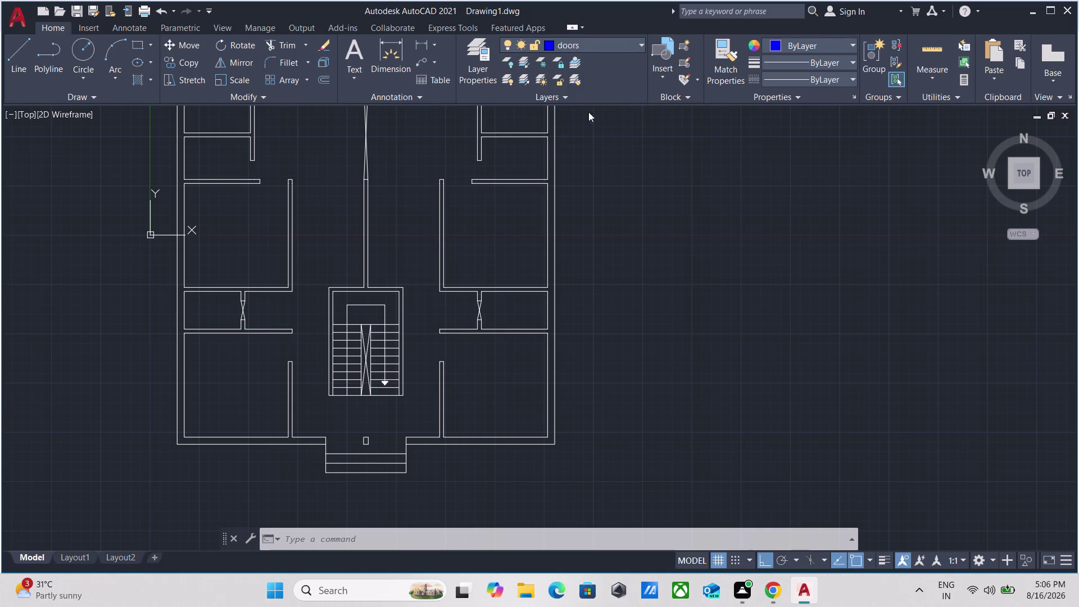
click(551, 44)
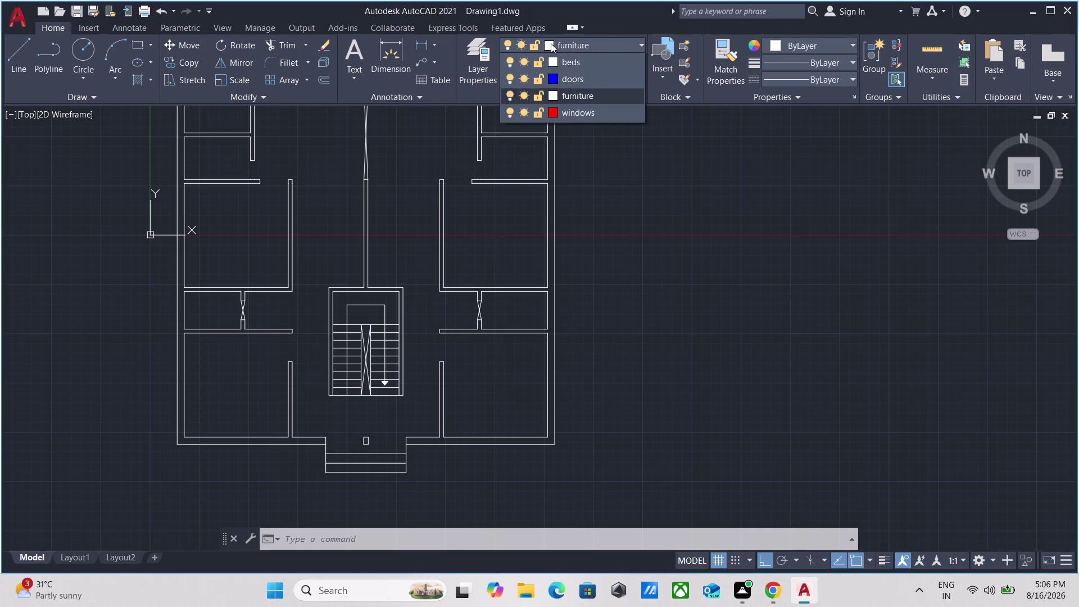
click(553, 112)
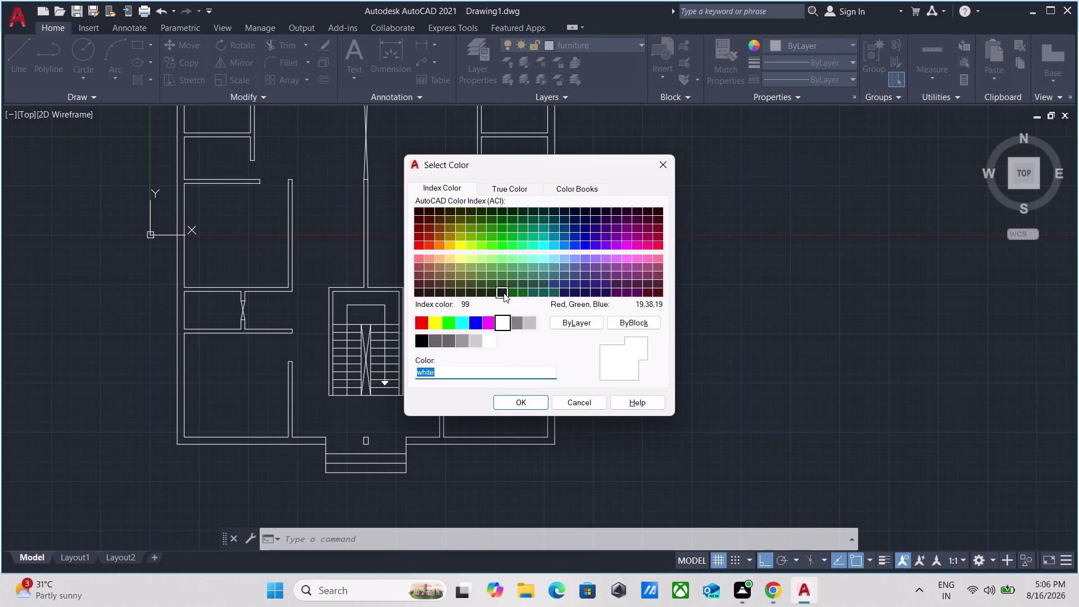
click(461, 246)
click(539, 408)
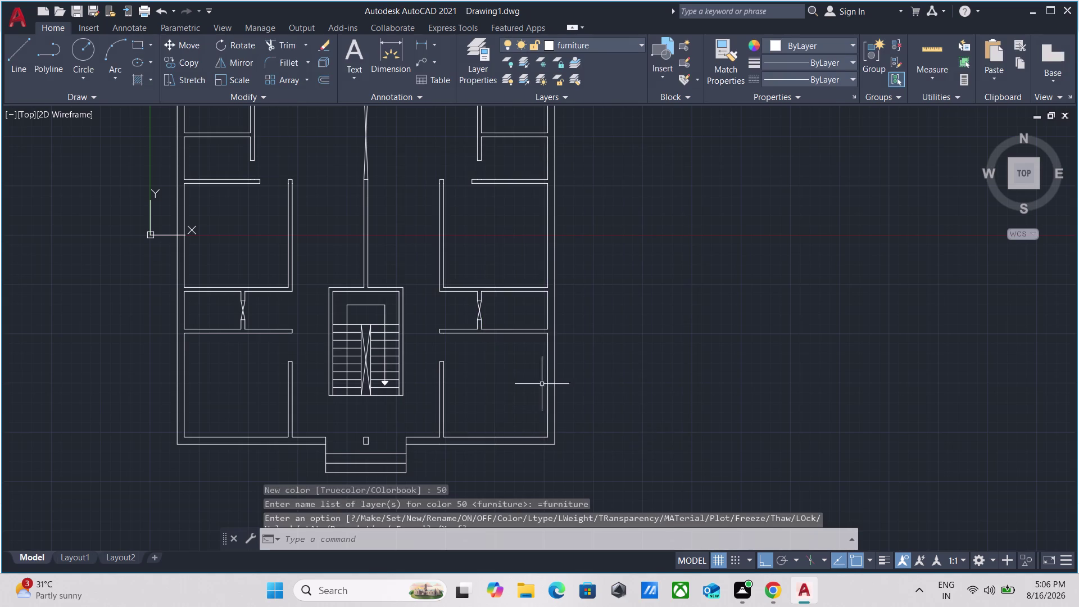
Give the beds layer colour 130 (cyan).
click(610, 42)
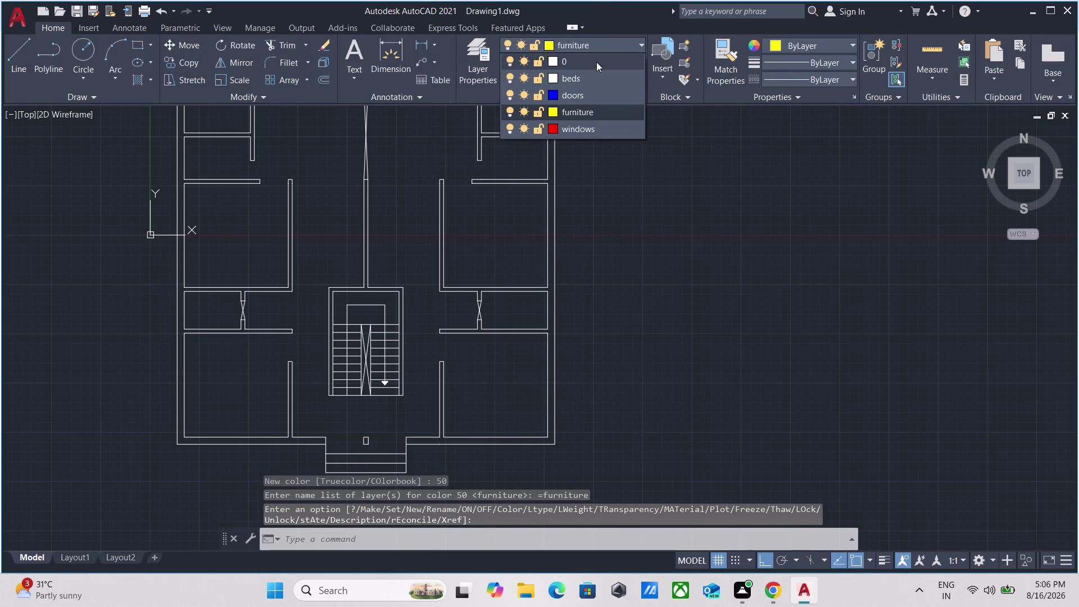
click(551, 79)
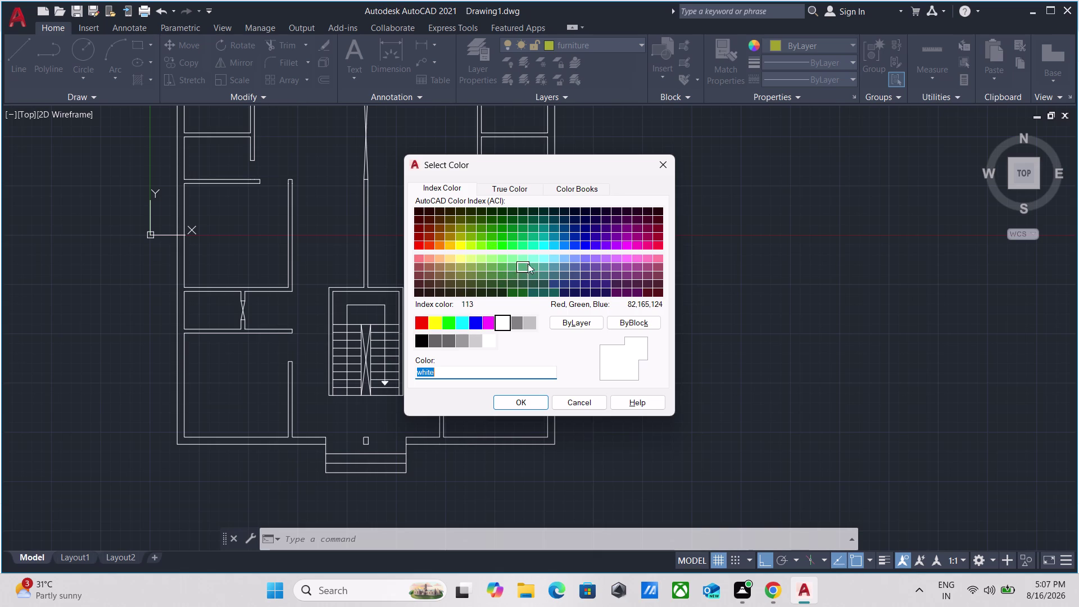
click(545, 243)
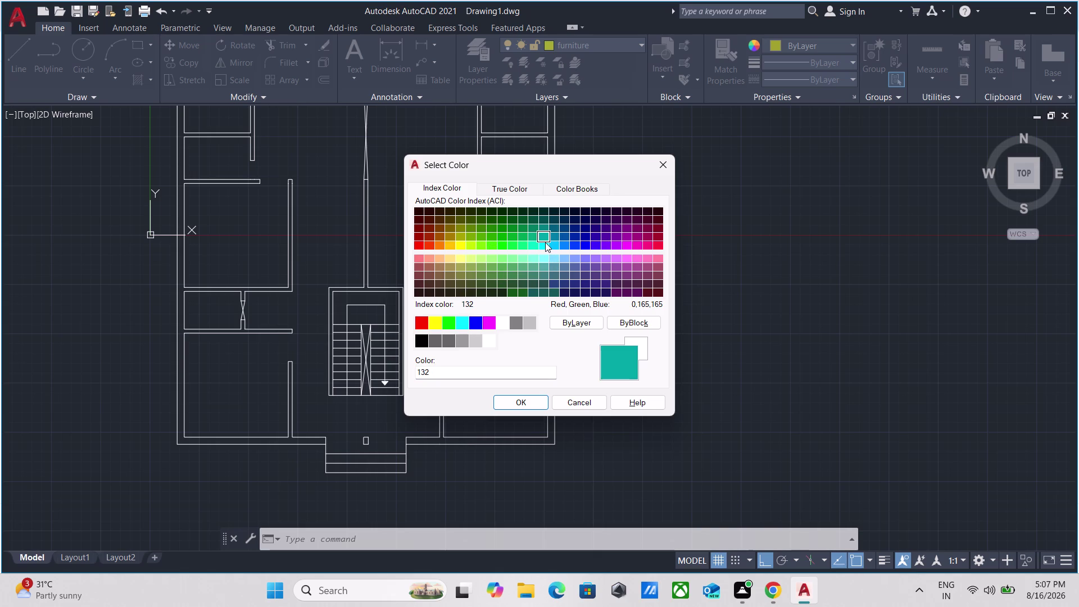
click(548, 246)
click(534, 400)
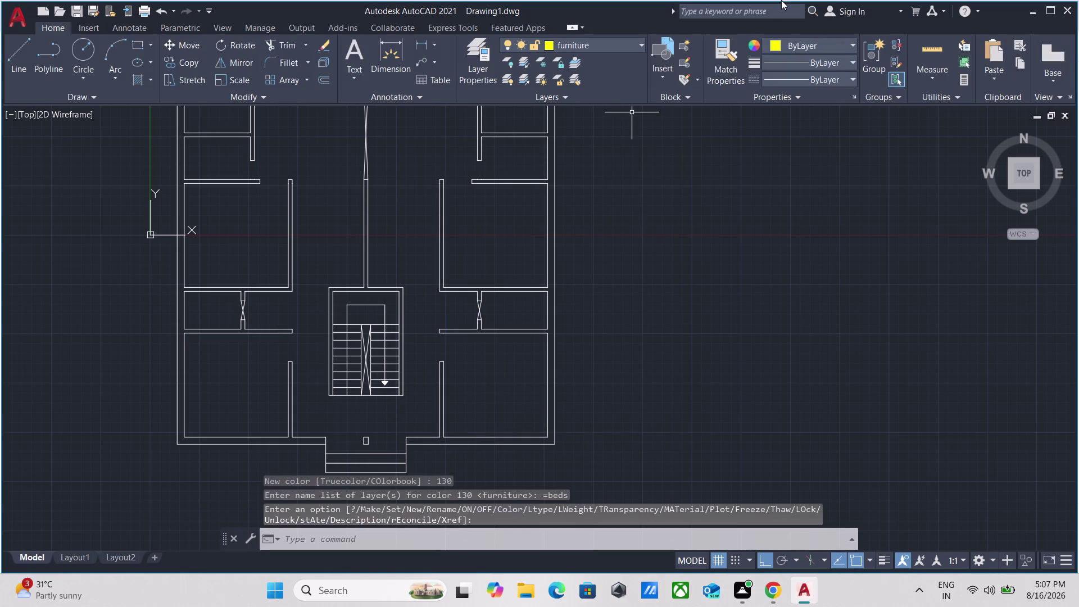
Make Doors the current layer from the Layer dropdown while repositioning the plan view.
scroll(up, 3)
scroll(down, 3)
middle_drag(508, 234, 540, 331)
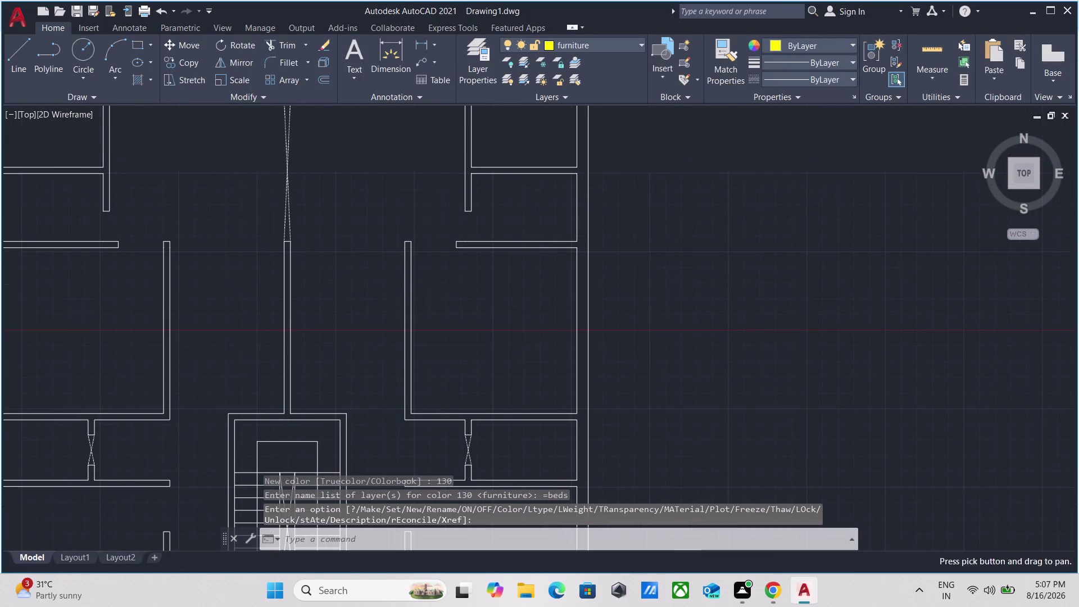
click(606, 44)
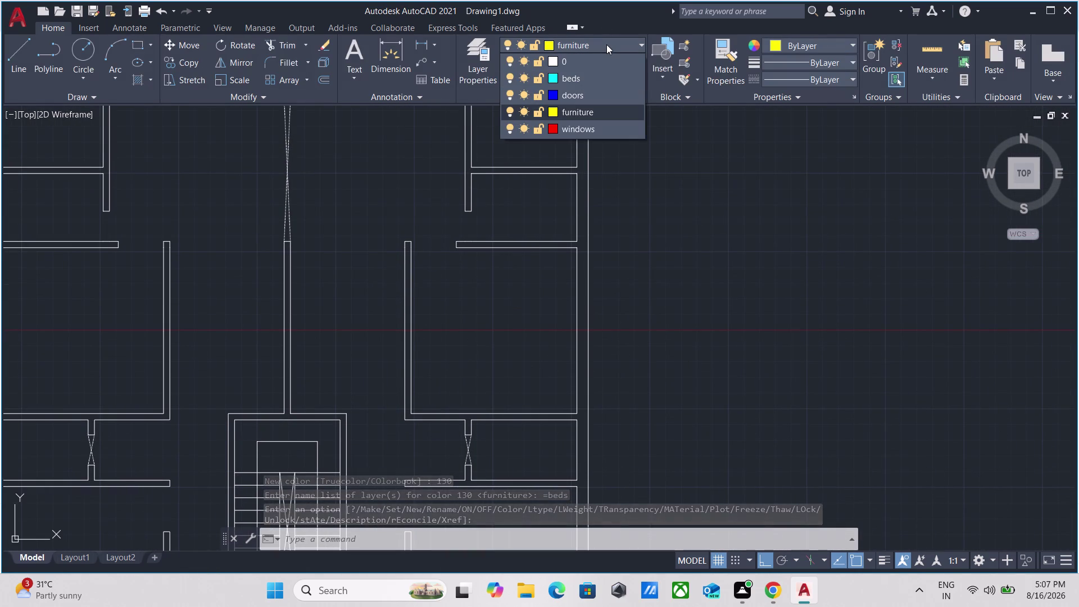
click(571, 96)
scroll(down, 3)
middle_drag(678, 133, 571, 244)
scroll(up, 3)
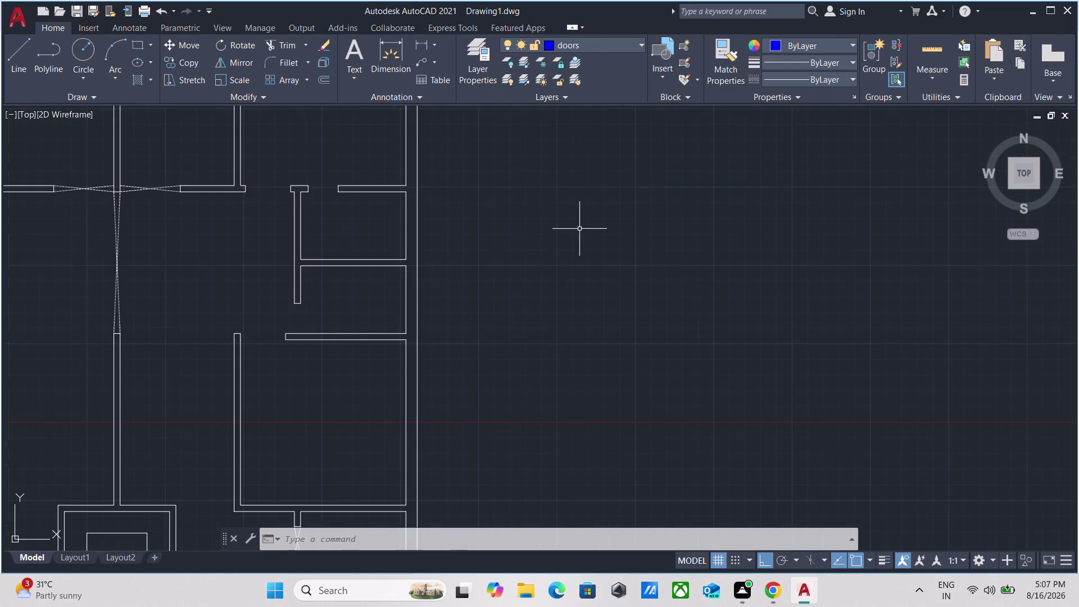
middle_drag(579, 228, 528, 307)
scroll(down, 3)
Open Tool Palettes with TP and place the Door - Imperial block right of the plan.
text(t)
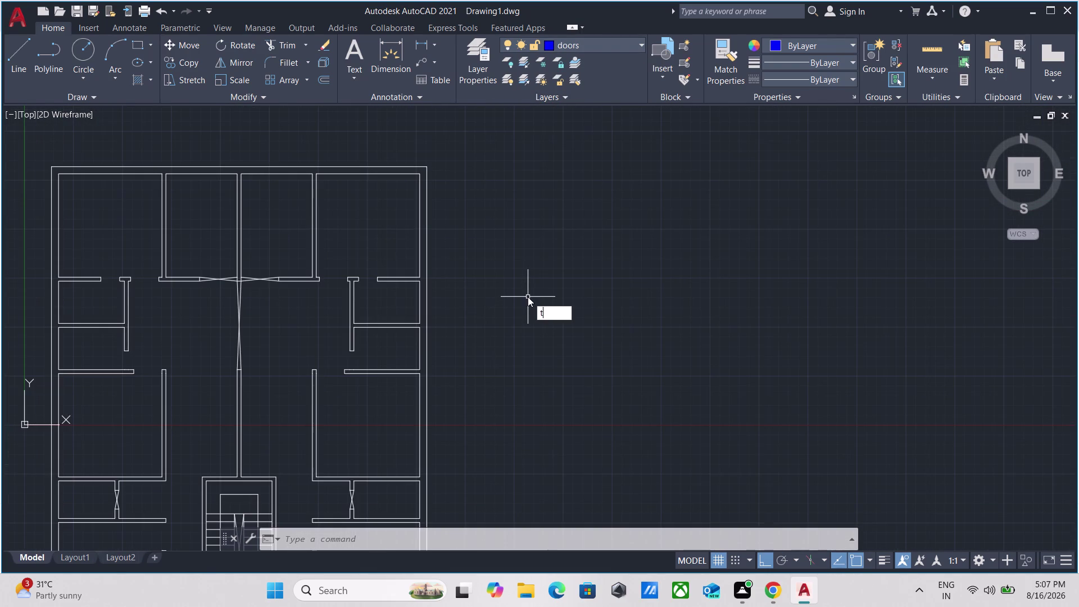
text(p)
key(Return)
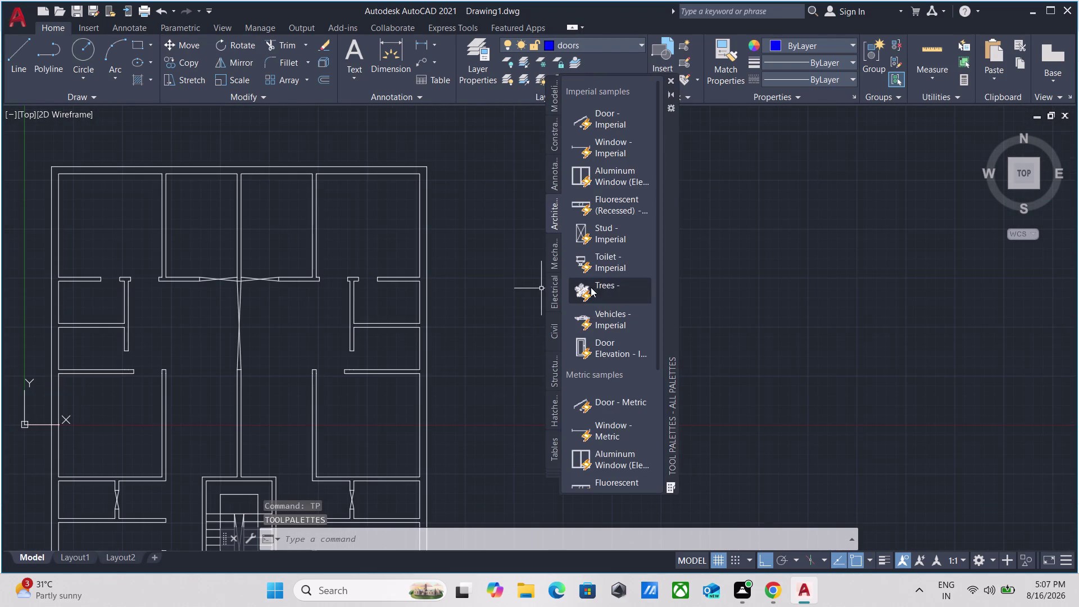
click(617, 113)
click(493, 278)
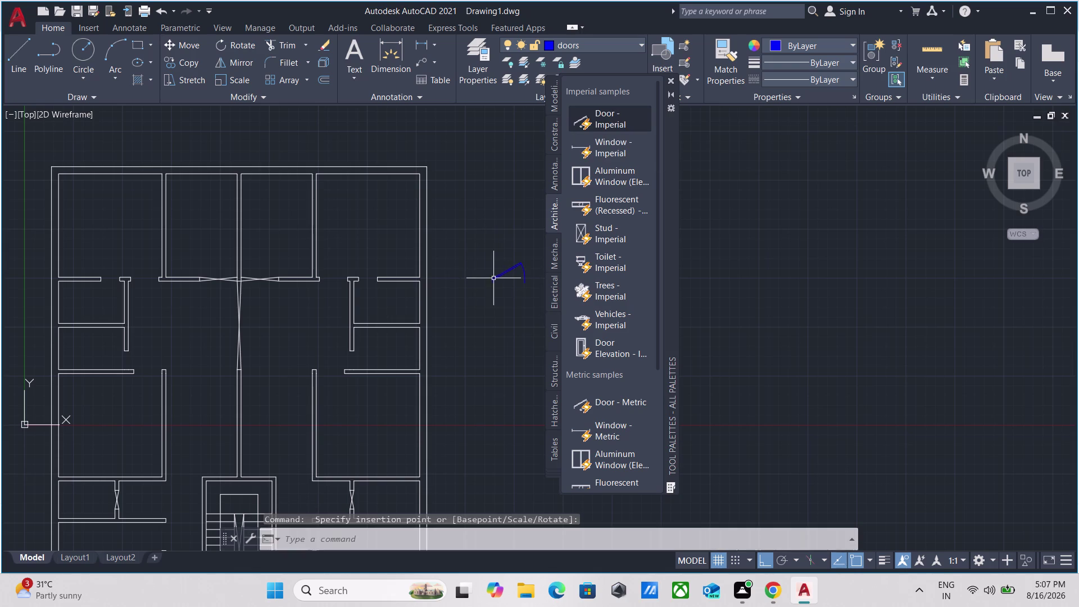
click(671, 79)
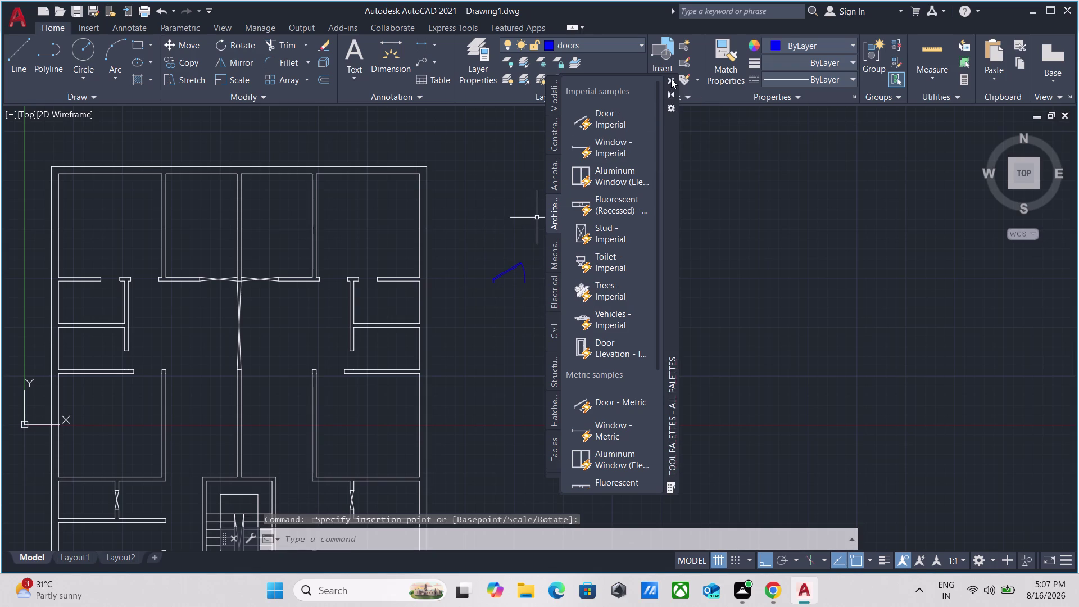
Set the placed imperial door to open at 90° and clear the selection.
scroll(up, 3)
scroll(up, 3)
drag(580, 287, 577, 272)
click(524, 205)
scroll(down, 3)
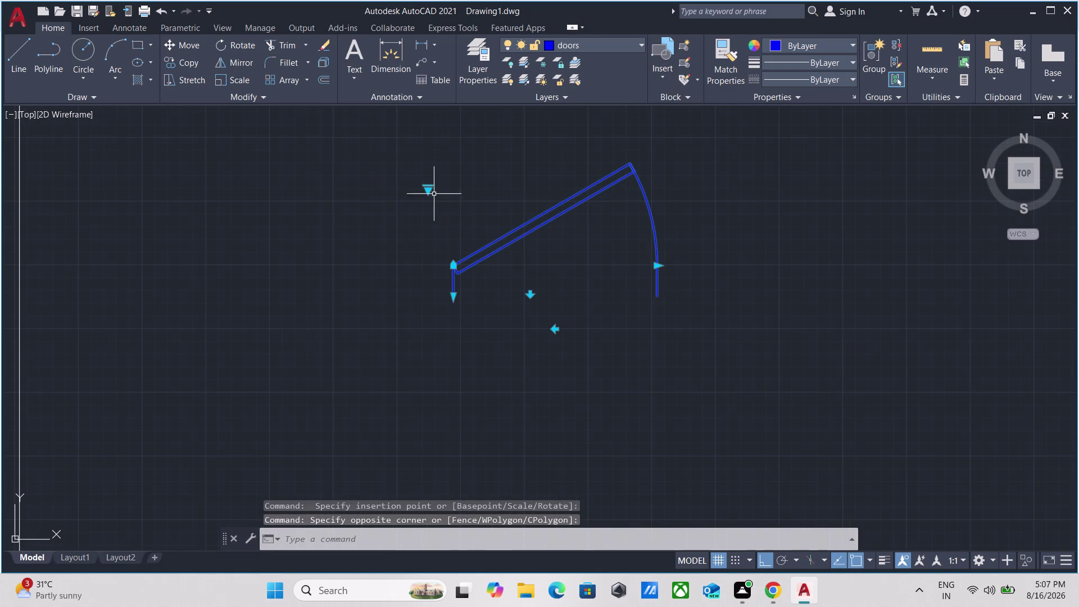
click(427, 191)
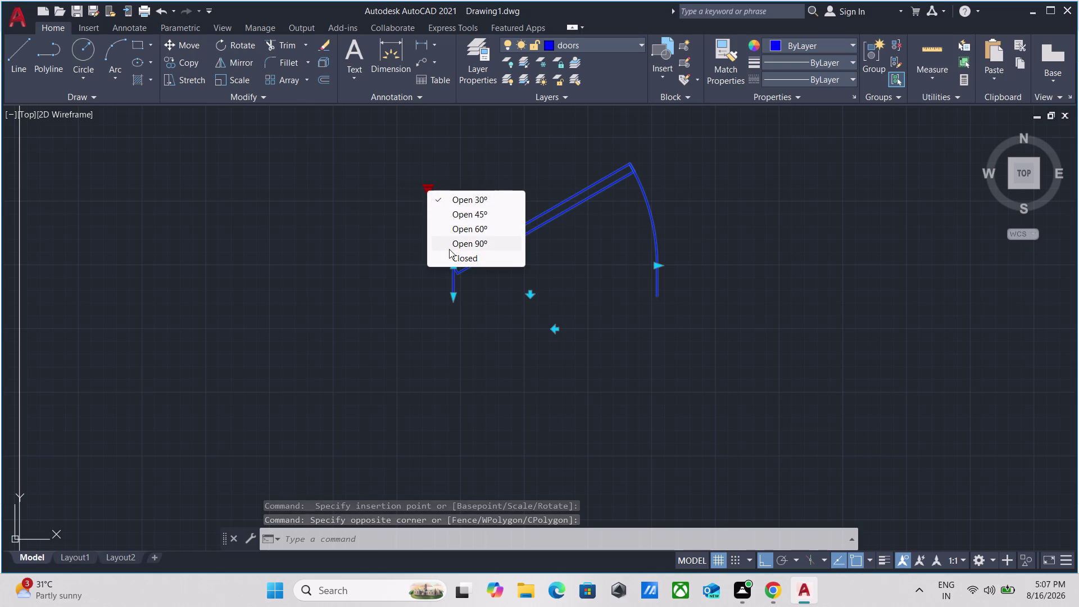
click(449, 247)
scroll(down, 3)
scroll(up, 3)
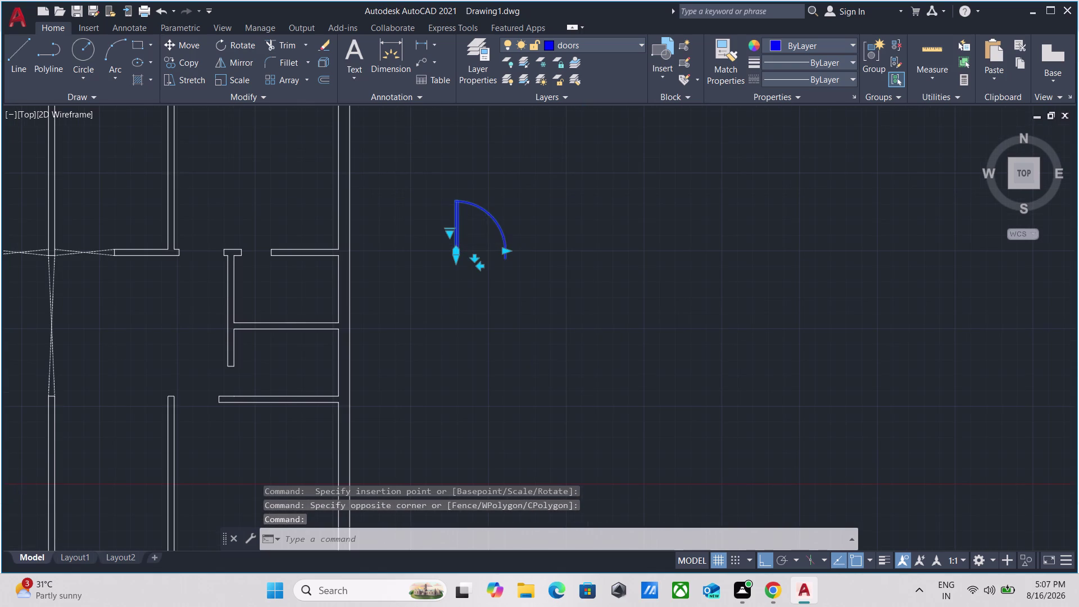
key(Escape)
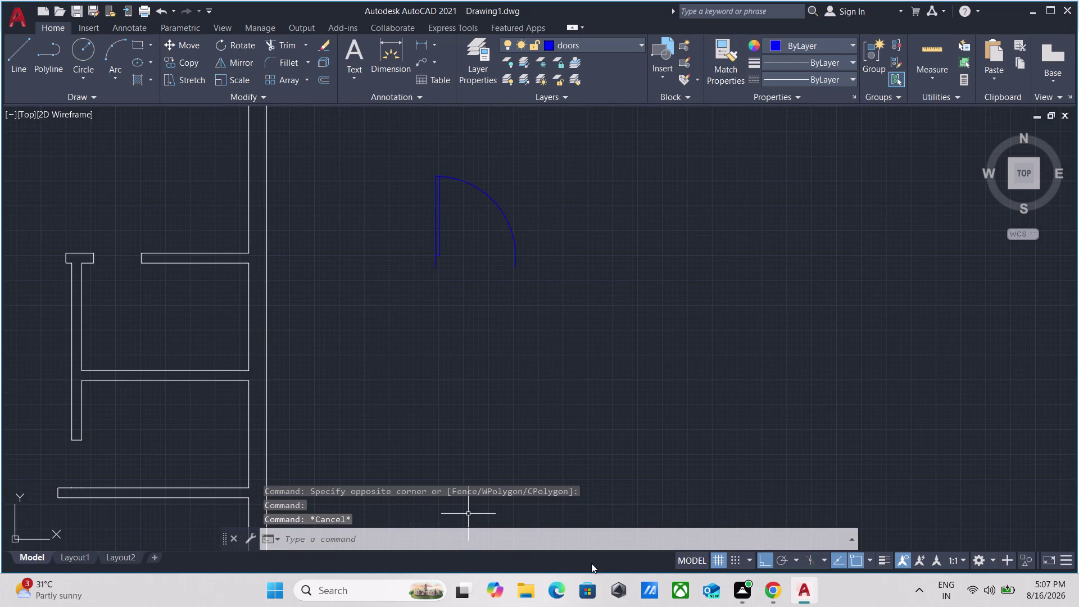
click(524, 586)
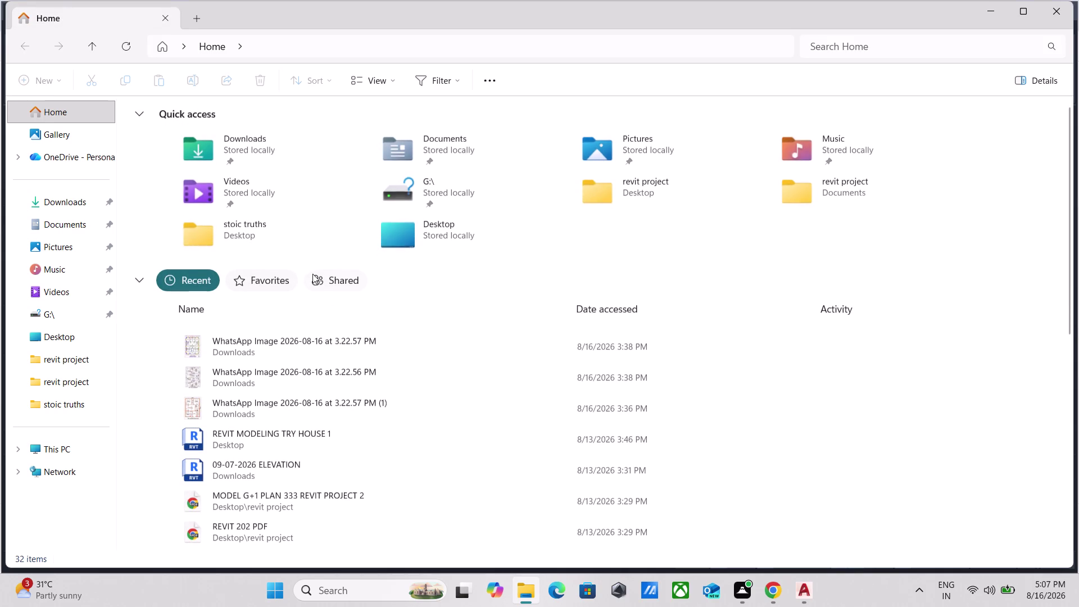
Browse File Explorer's recent files, then switch to the Gallery view.
scroll(down, 3)
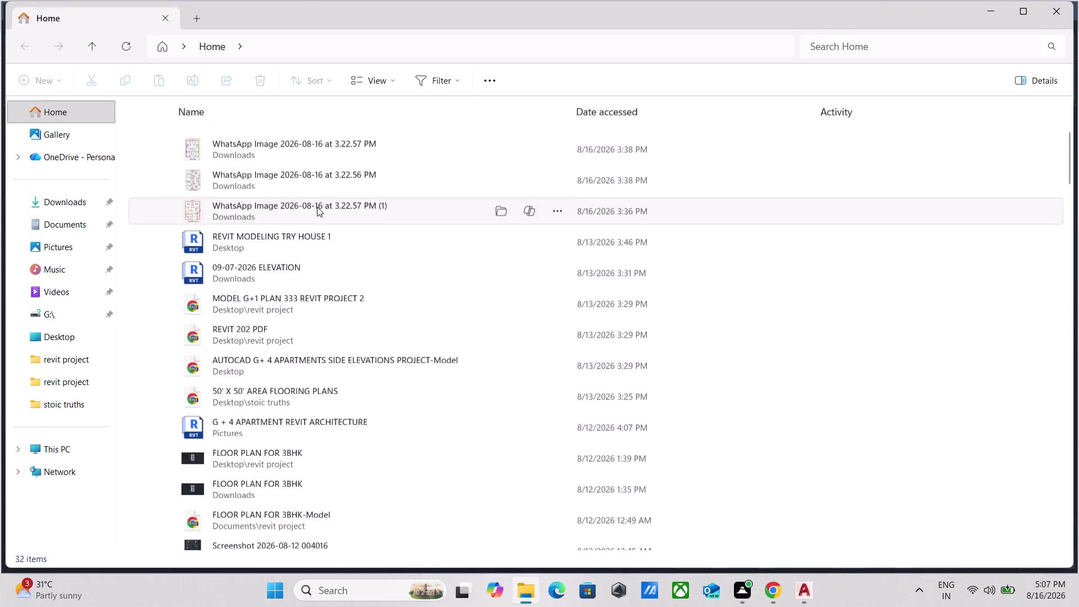
scroll(down, 3)
scroll(up, 3)
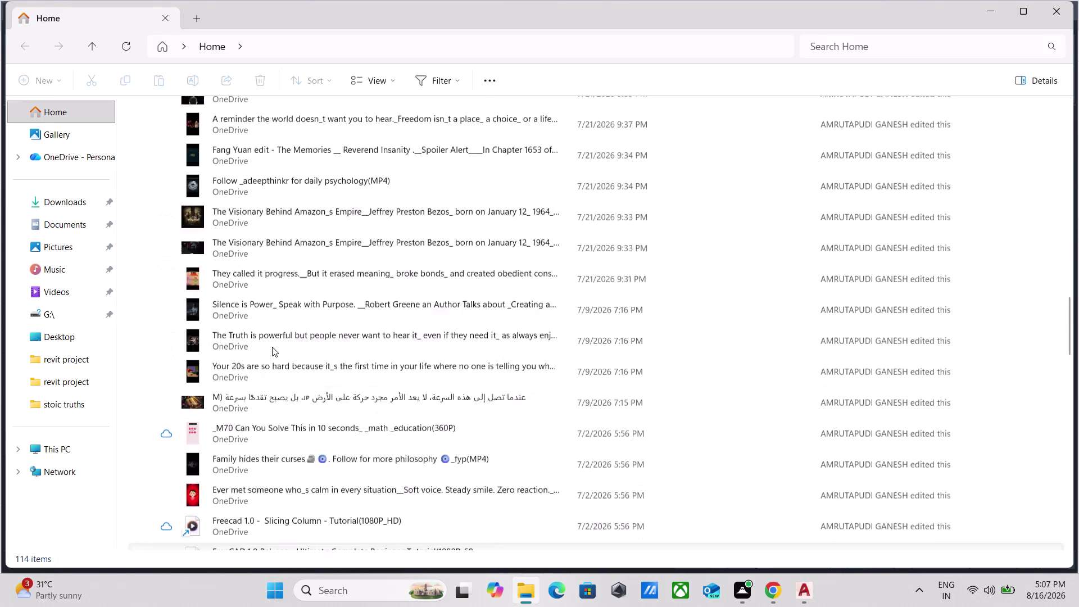
scroll(up, 3)
scroll(up, 3)
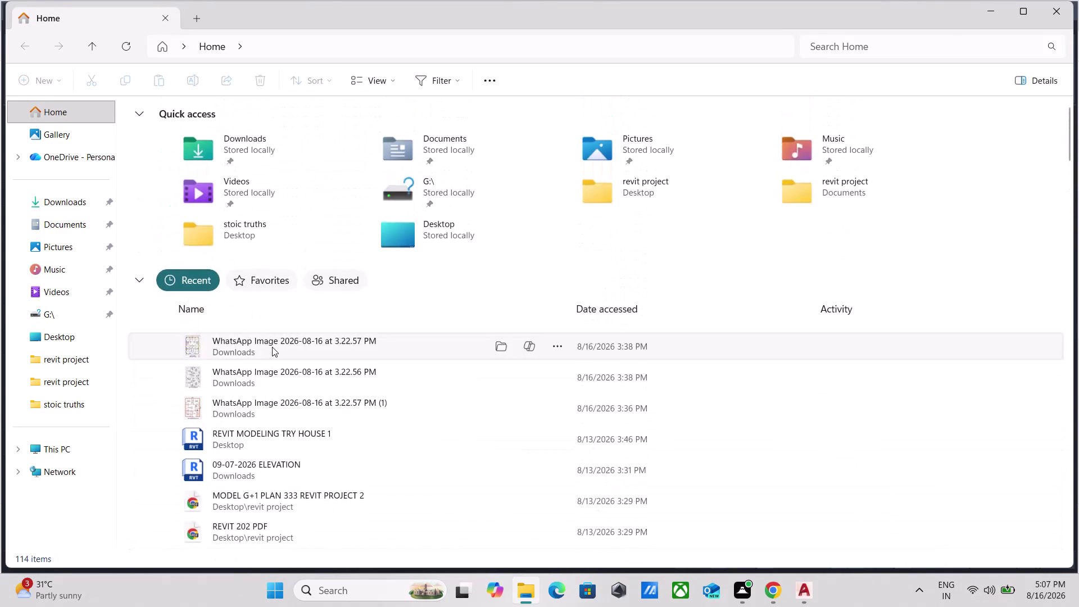
scroll(up, 3)
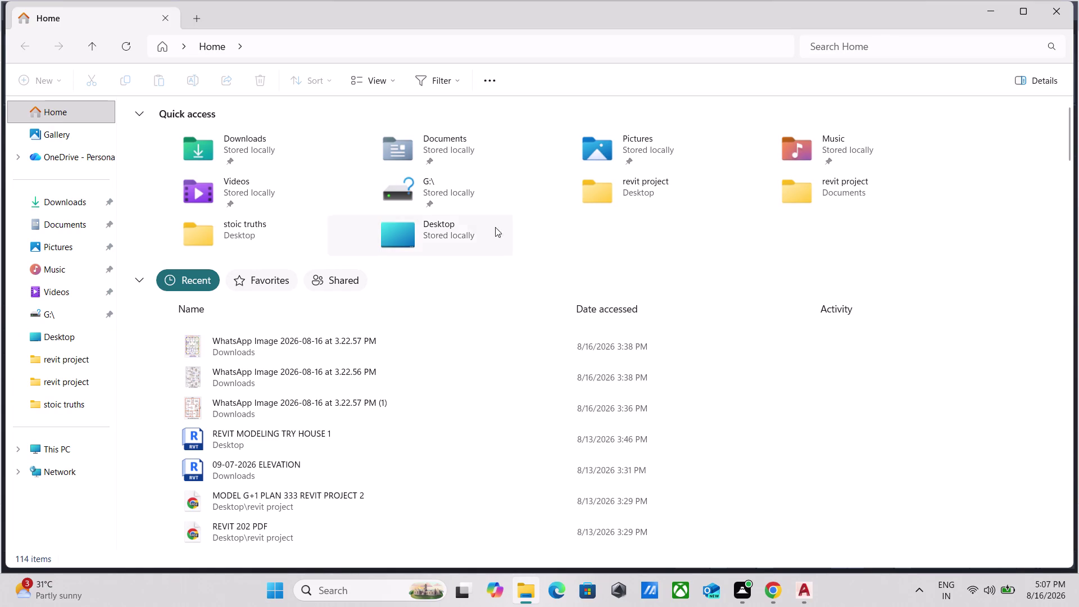
scroll(up, 3)
scroll(up, 3)
scroll(down, 3)
scroll(up, 3)
scroll(up, 3)
click(56, 142)
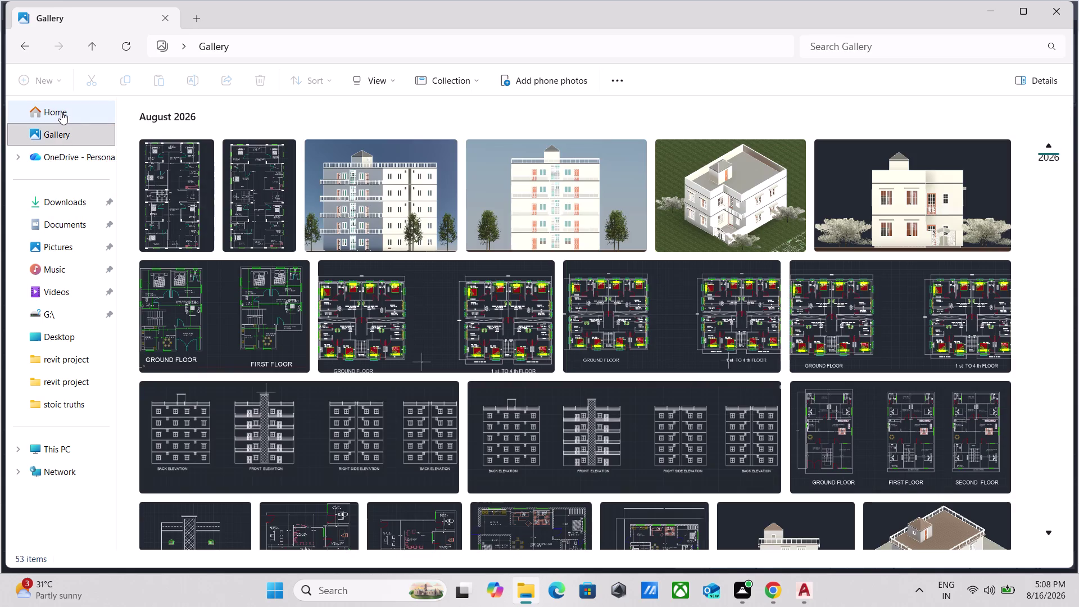
Go to the Downloads folder by way of OneDrive.
scroll(down, 3)
click(60, 160)
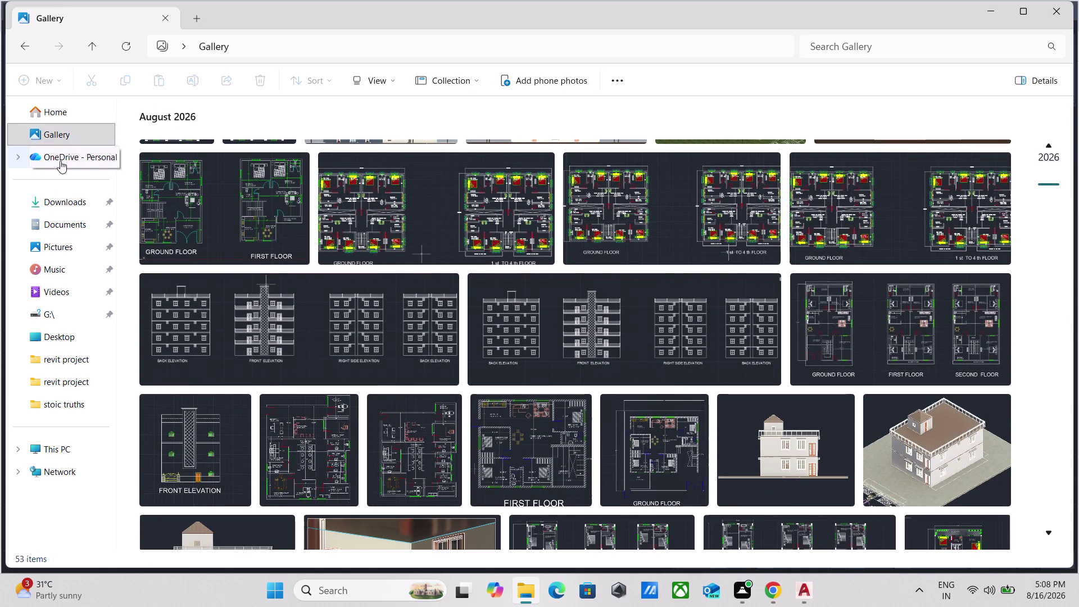
scroll(down, 3)
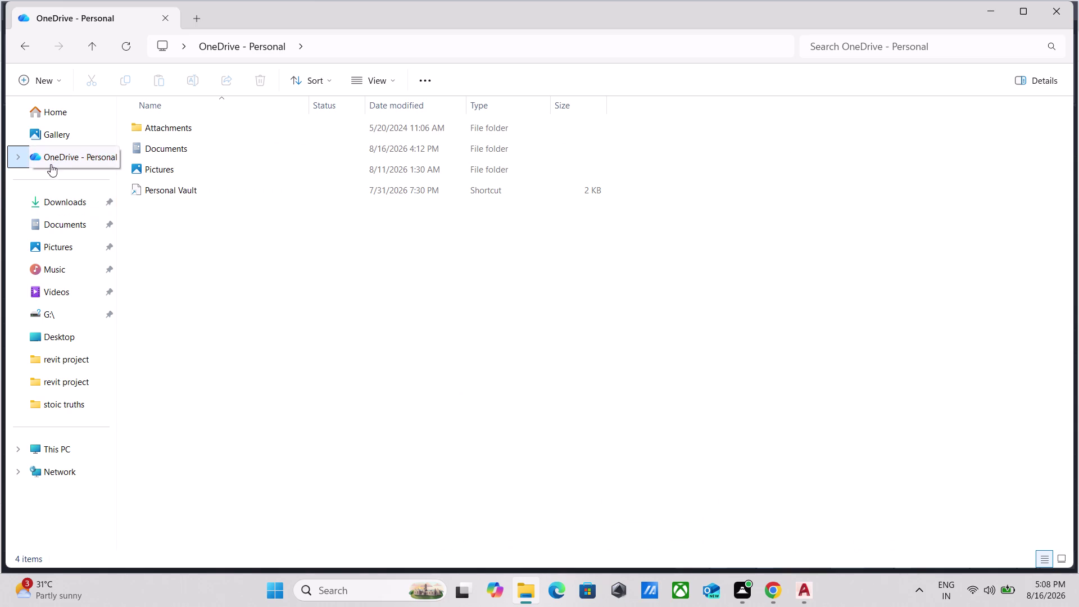
click(51, 208)
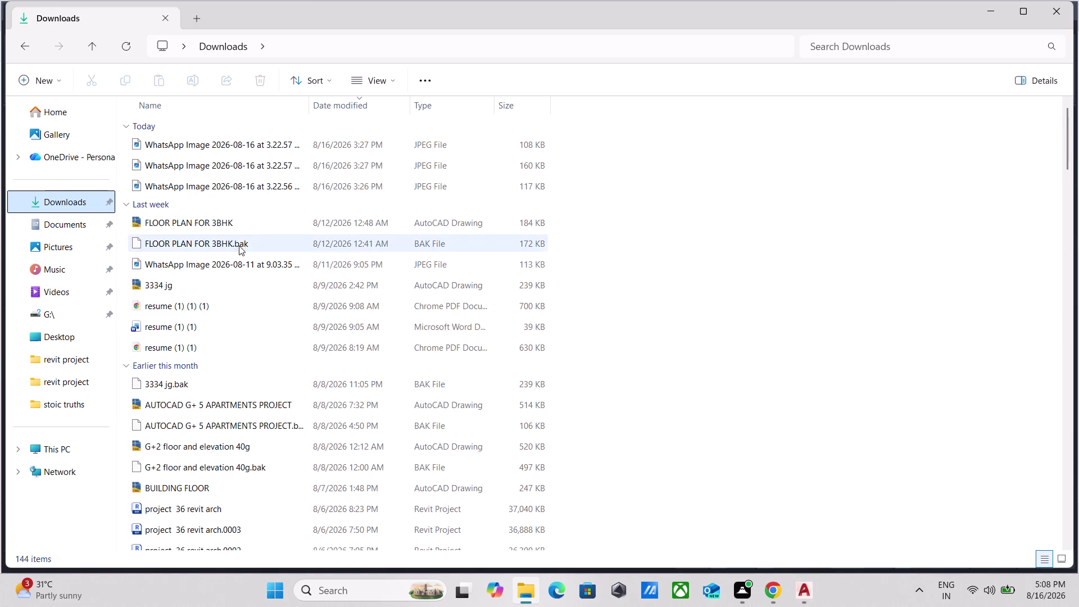
Find Autocad Blocks (2).dwg in Downloads and open it in AutoCAD.
scroll(down, 3)
scroll(down, 3)
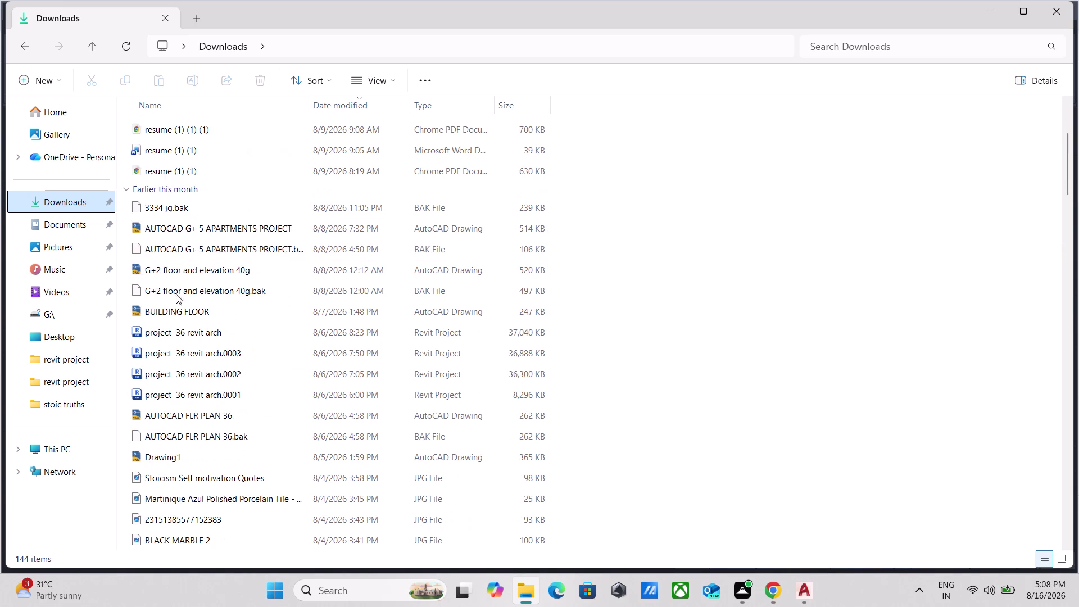
scroll(down, 3)
scroll(down, 3)
scroll(down, 3)
scroll(down, 3)
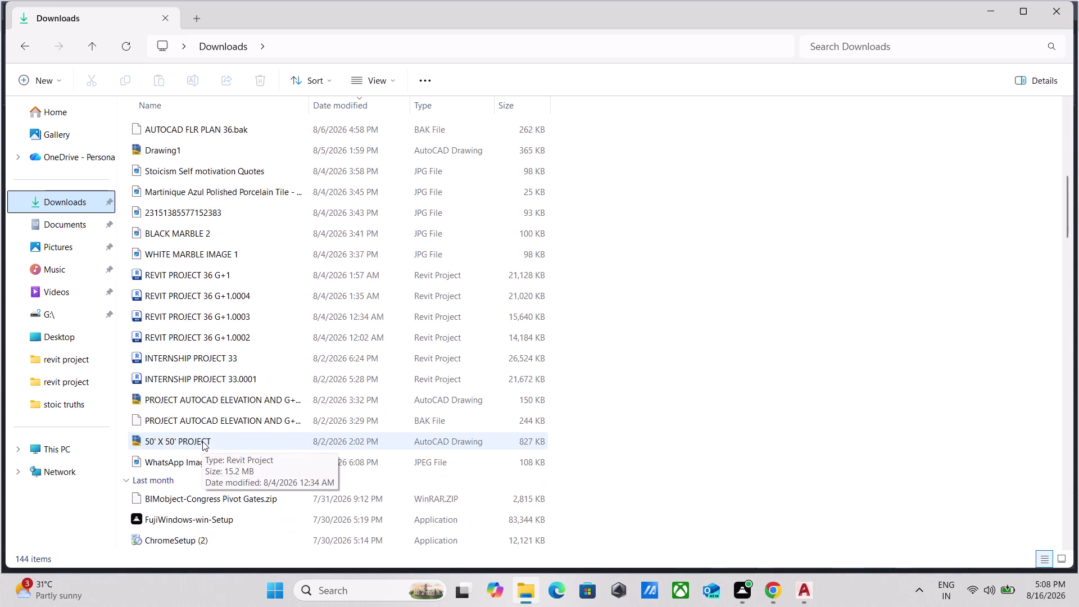
scroll(down, 3)
scroll(down, 3)
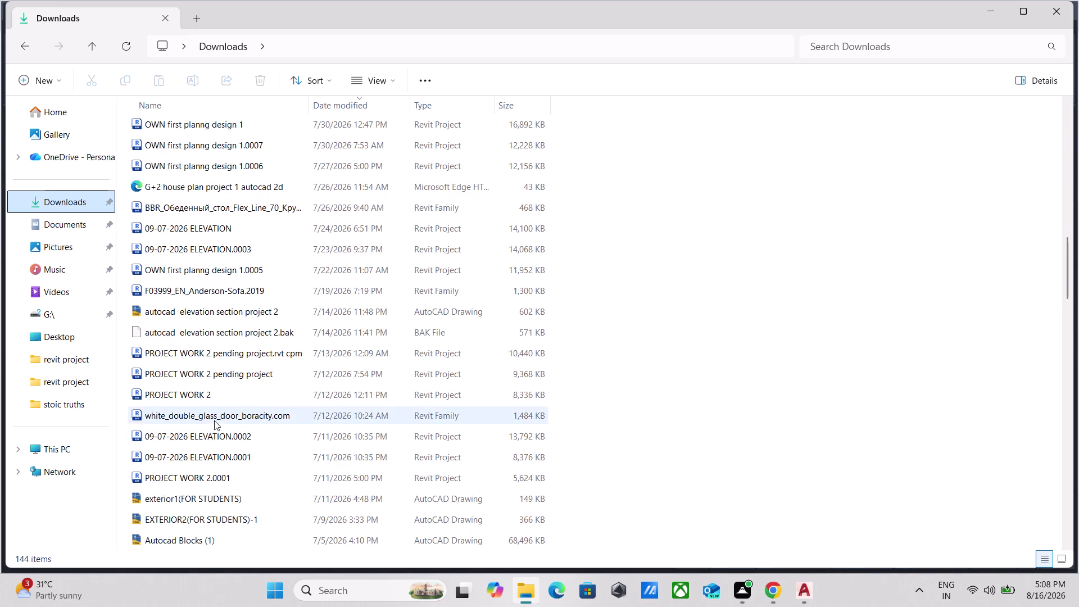
scroll(down, 3)
click(227, 399)
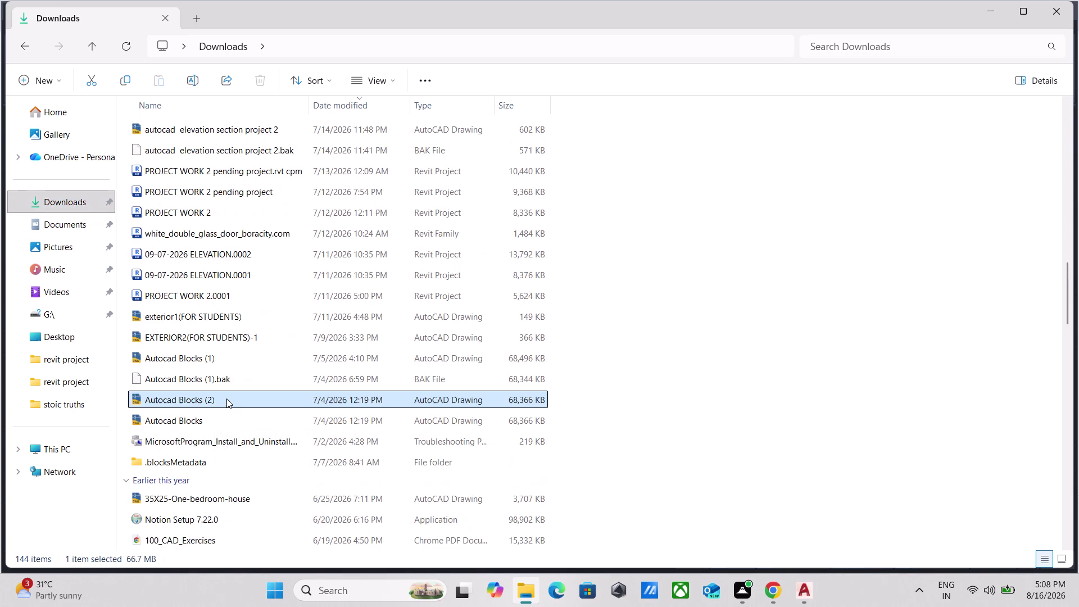
double_click(226, 398)
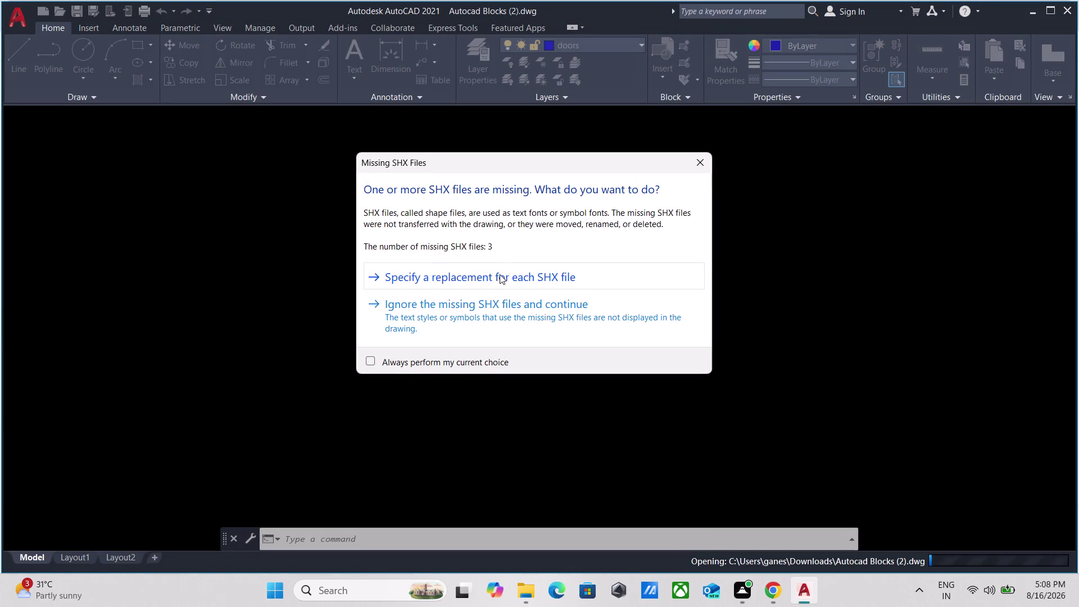
Dismiss the Missing SHX Files warning and ignore the unresolved reference files.
click(482, 305)
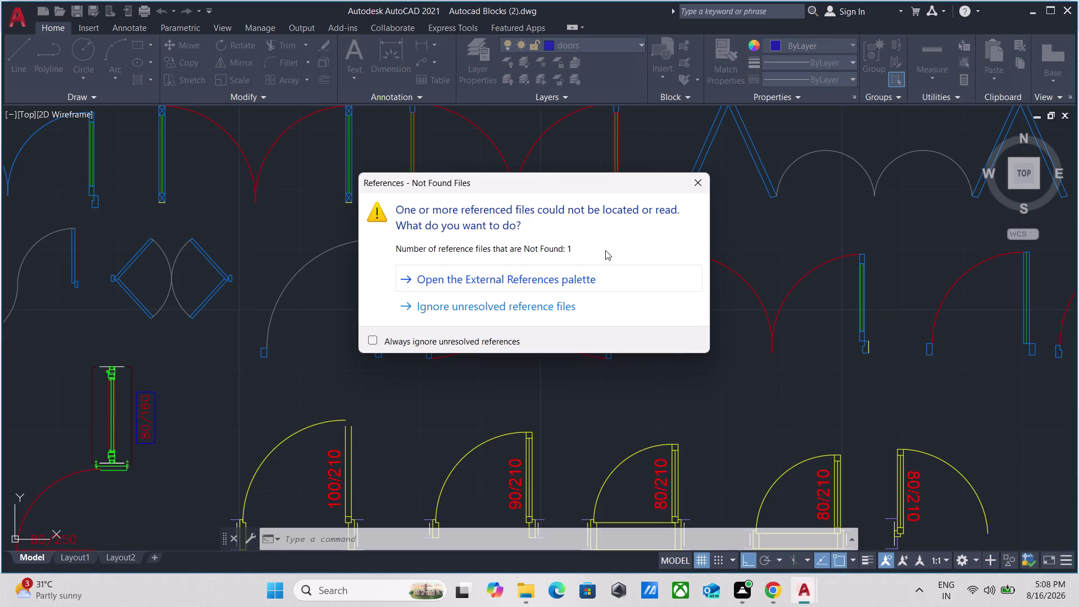
click(481, 302)
scroll(down, 3)
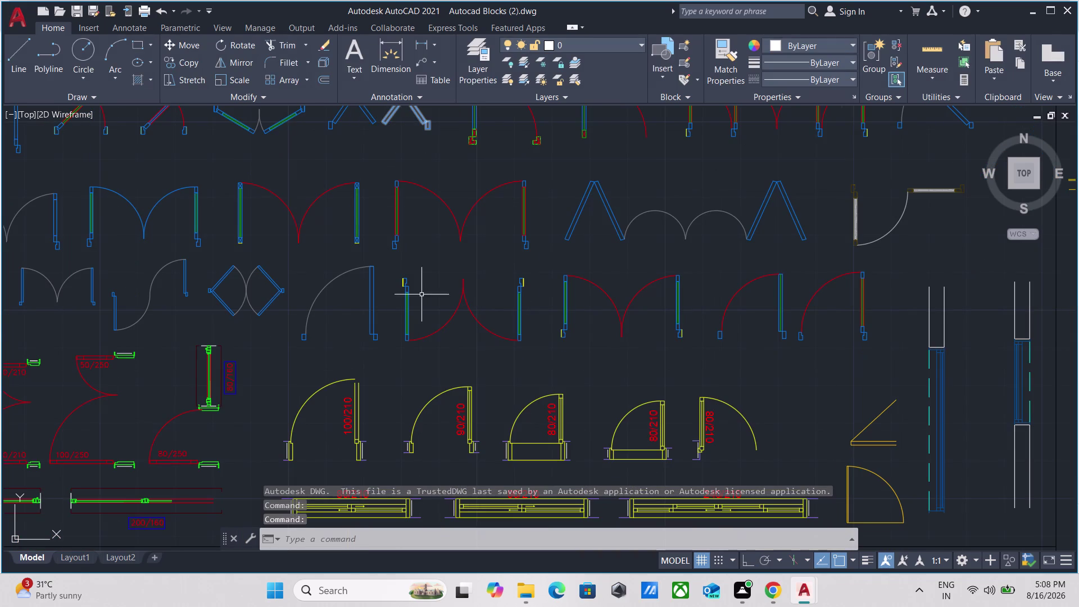
Zoom and pan around the library to survey its swing, sliding and panelled door blocks.
scroll(up, 3)
scroll(down, 3)
middle_drag(430, 297, 443, 402)
scroll(down, 3)
scroll(up, 3)
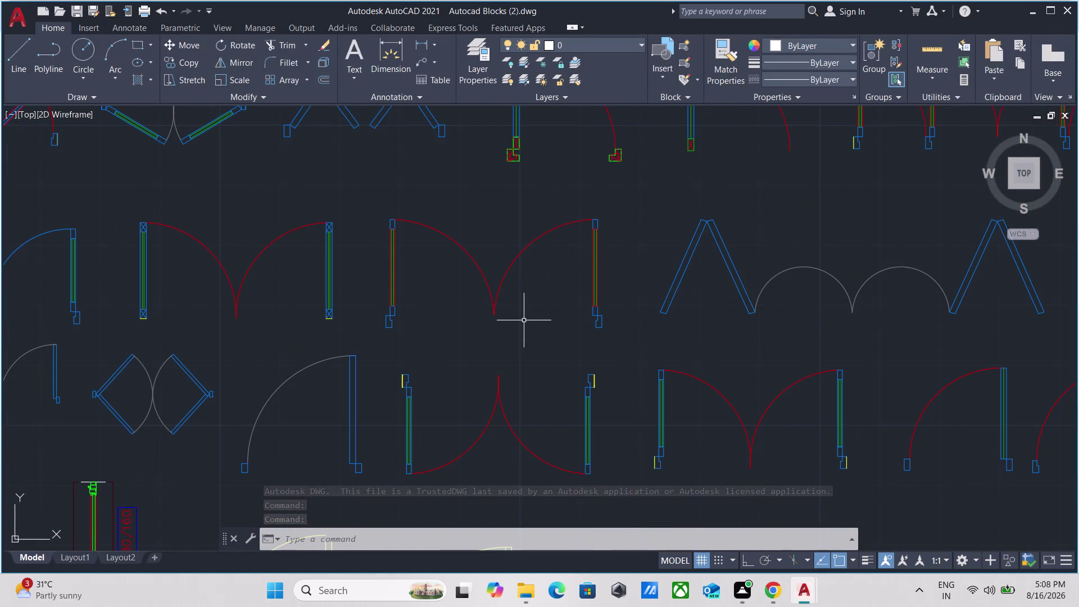
scroll(down, 3)
scroll(up, 3)
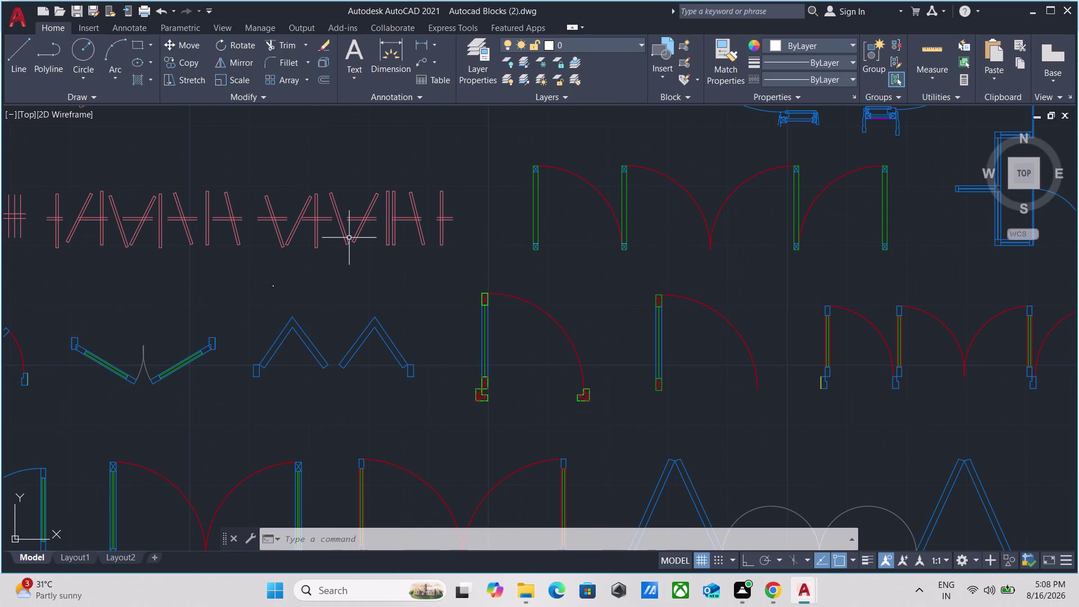
scroll(down, 3)
middle_drag(325, 235, 481, 295)
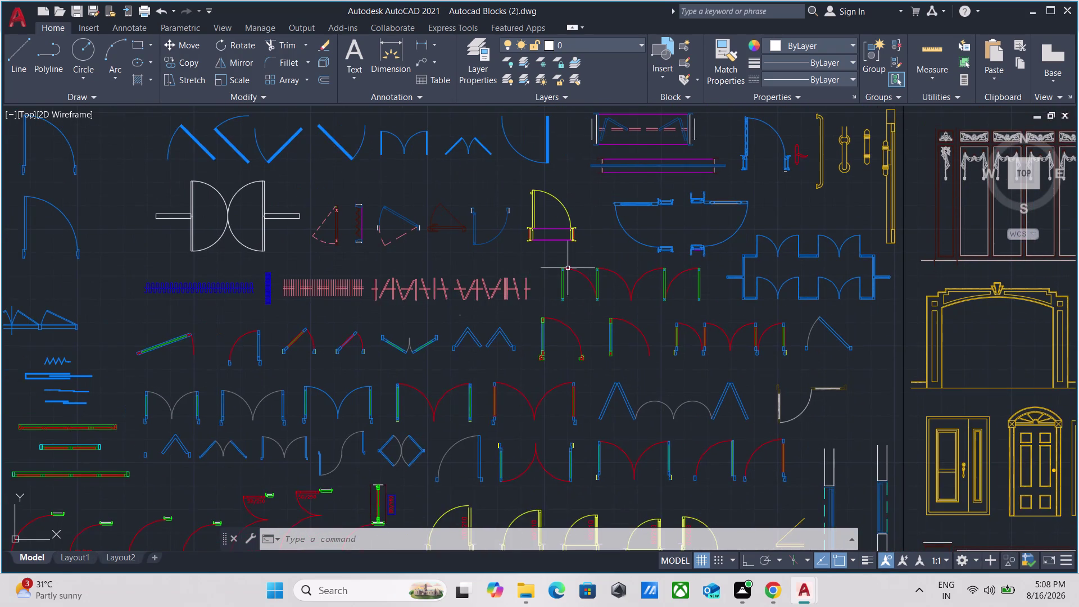
scroll(up, 3)
scroll(down, 3)
scroll(up, 3)
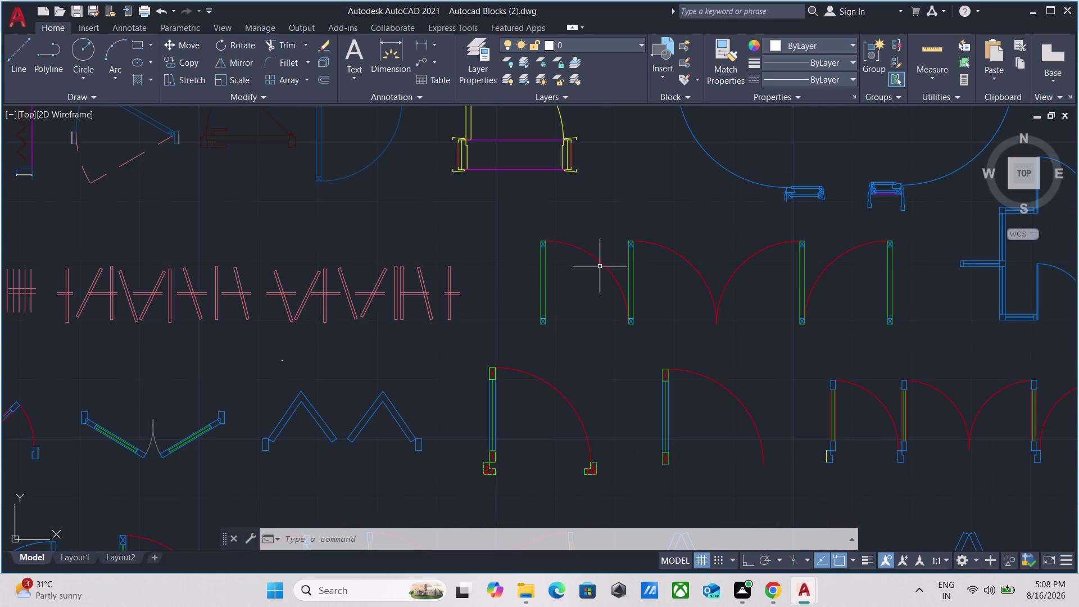
scroll(down, 3)
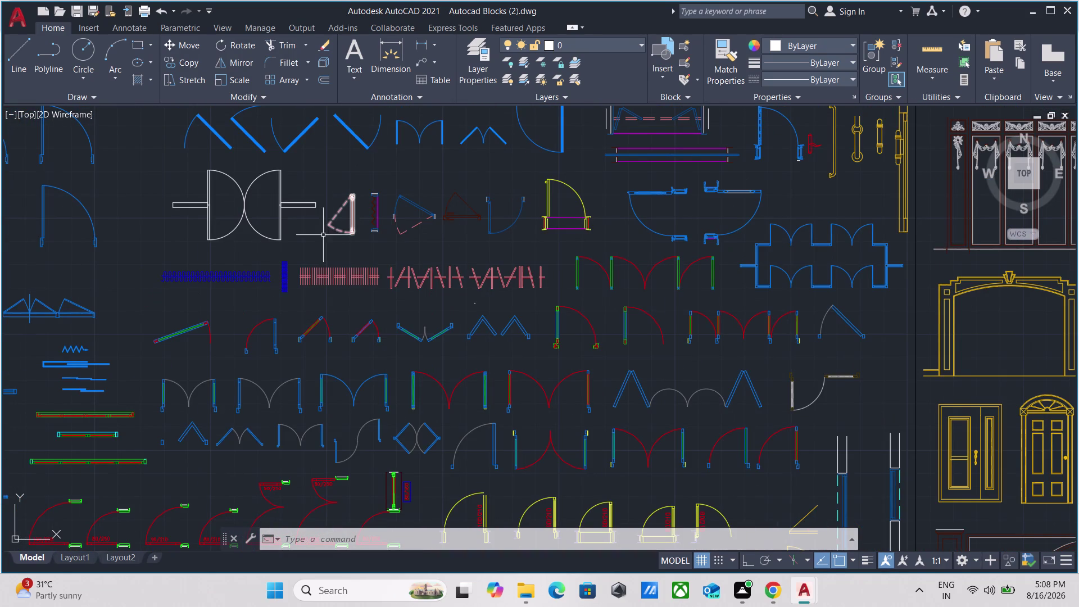
middle_drag(266, 400, 397, 296)
scroll(up, 3)
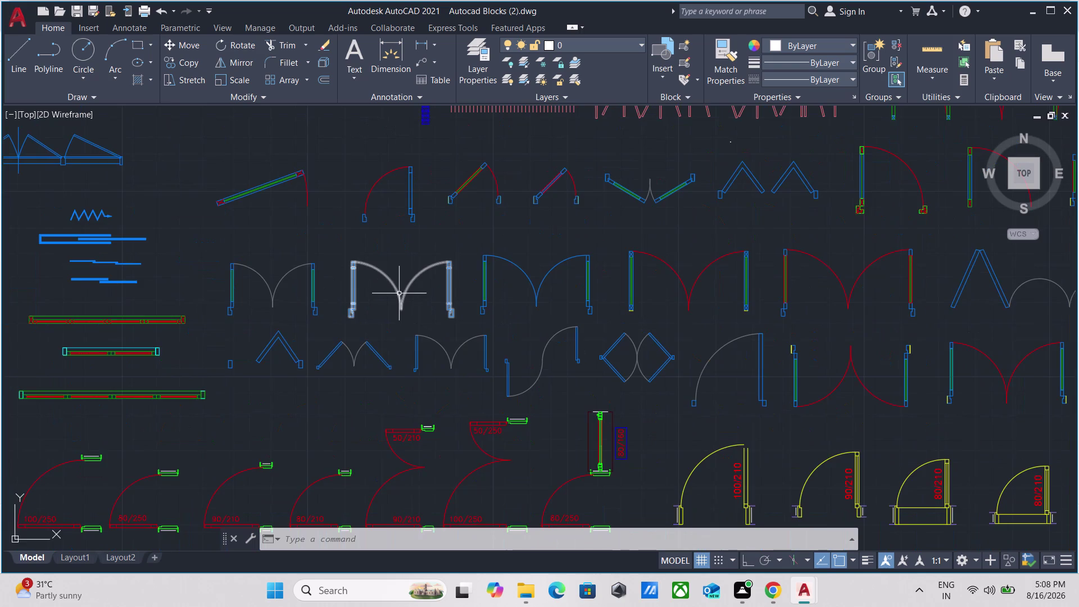
scroll(down, 3)
scroll(up, 3)
scroll(up, 3)
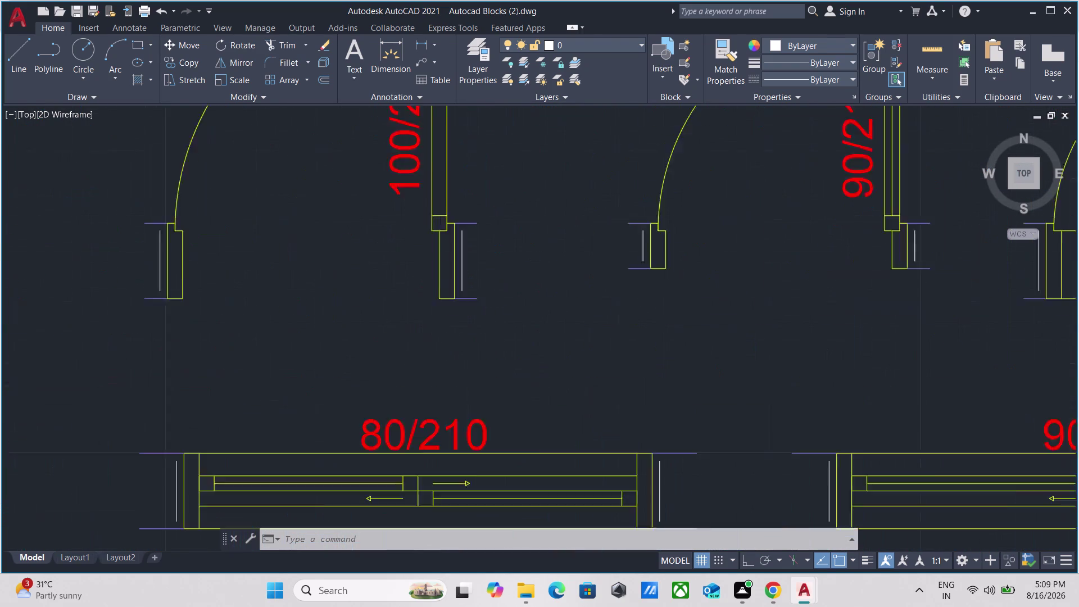
scroll(down, 3)
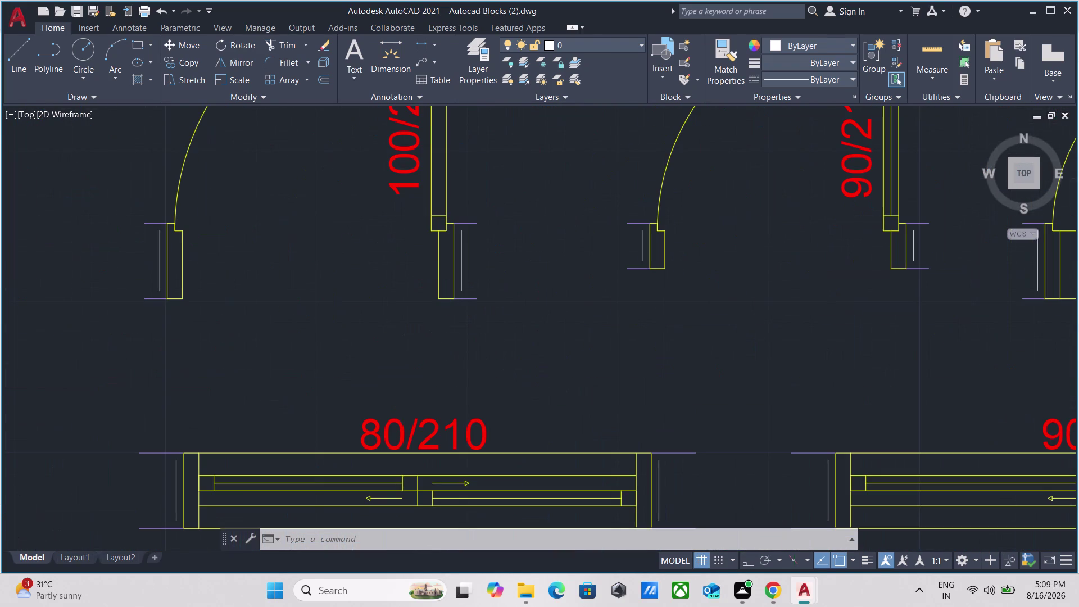
scroll(down, 3)
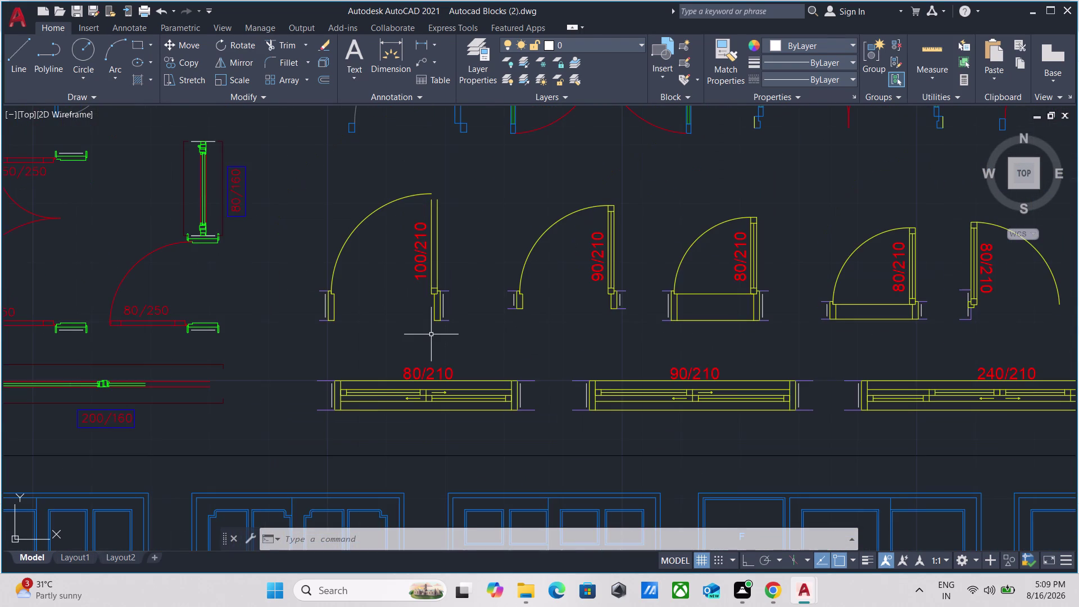
scroll(down, 3)
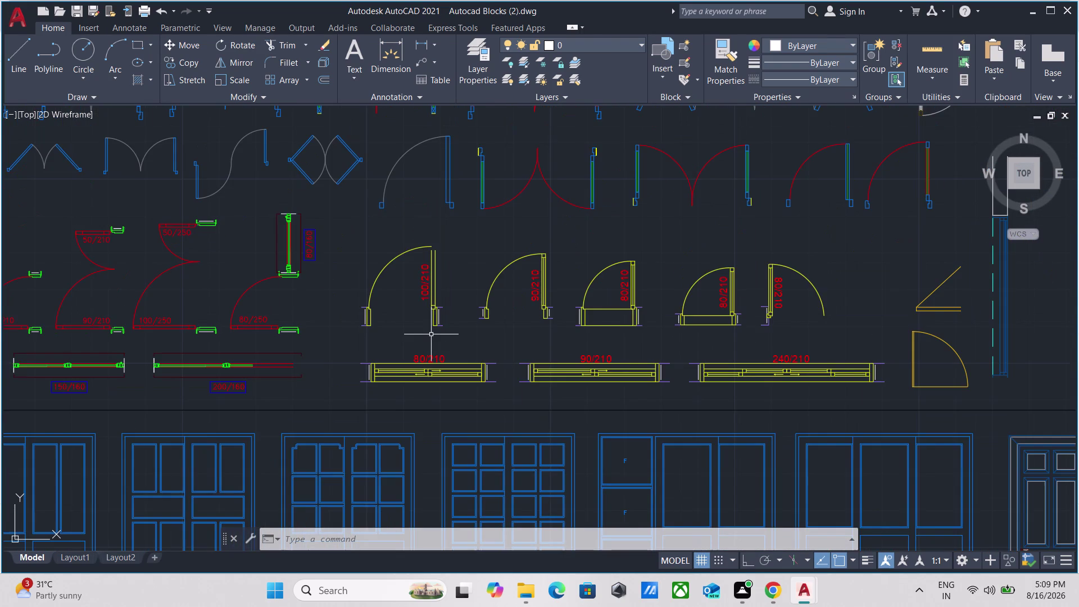
scroll(down, 3)
scroll(up, 3)
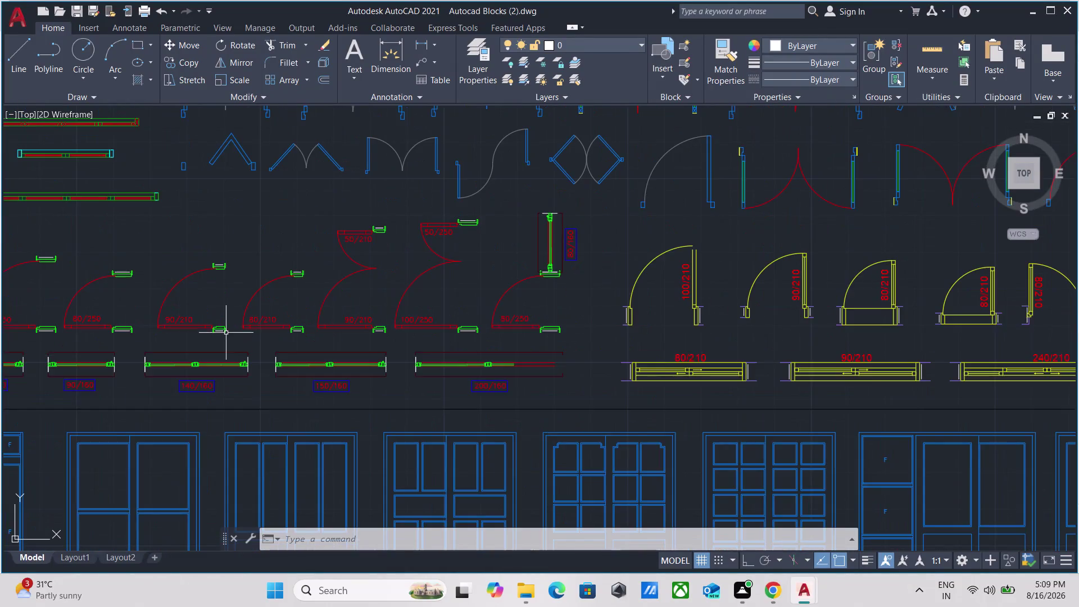
scroll(up, 3)
scroll(down, 3)
Pan to centre the red 100/250 door blocks on screen.
middle_drag(228, 328, 423, 312)
scroll(down, 3)
scroll(up, 3)
scroll(down, 3)
middle_drag(320, 296, 349, 305)
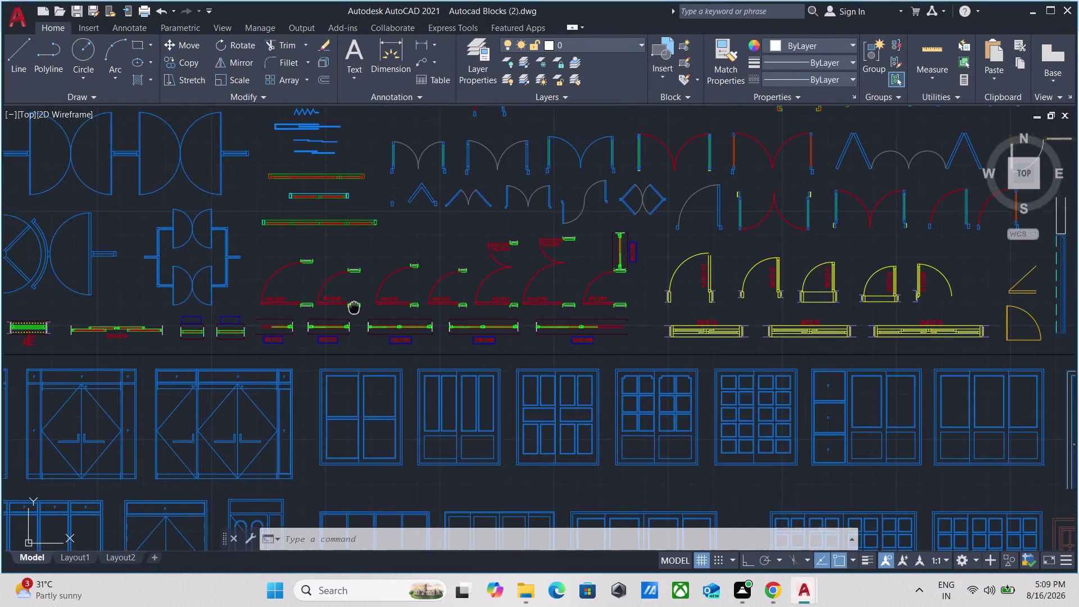
middle_drag(349, 305, 467, 341)
scroll(up, 3)
Window-select the red 100/250 door block and copy it to the clipboard.
click(444, 312)
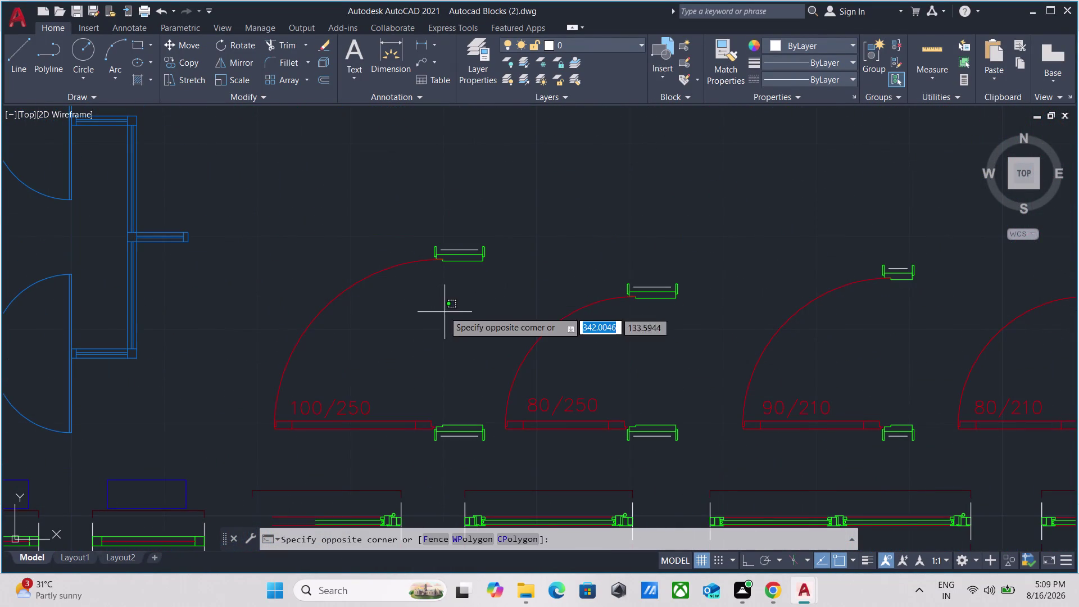
click(362, 216)
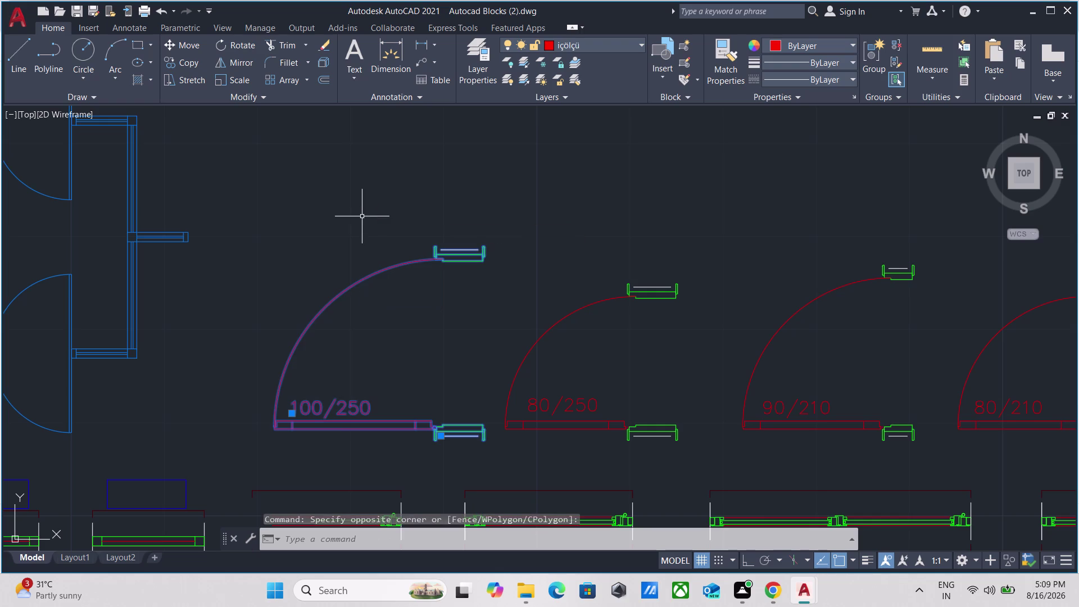
key(ctrl+c)
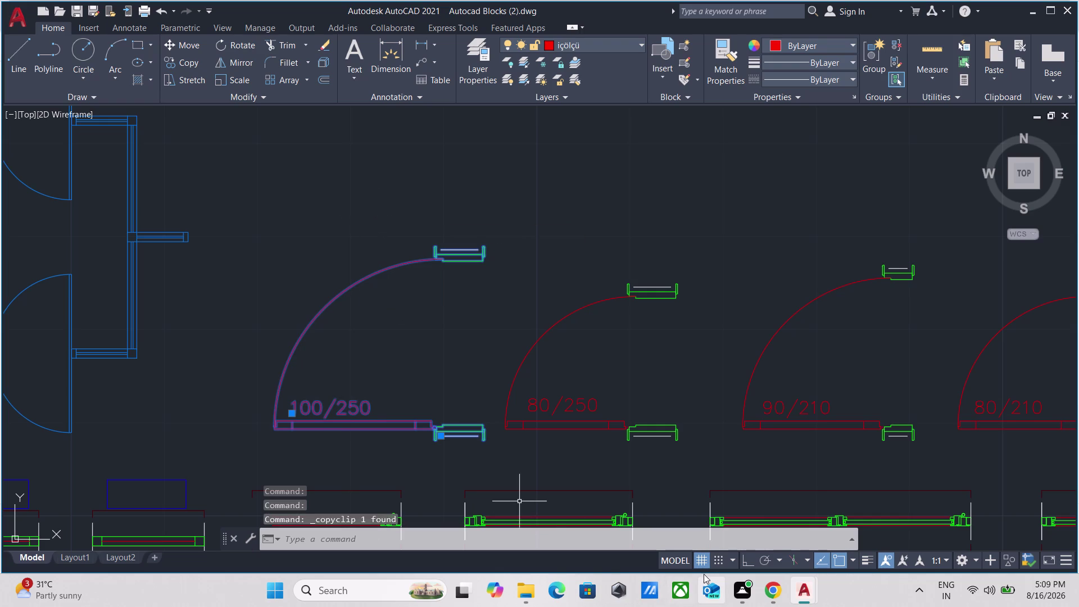
Switch to the Drawing1 floor plan drawing.
click(729, 529)
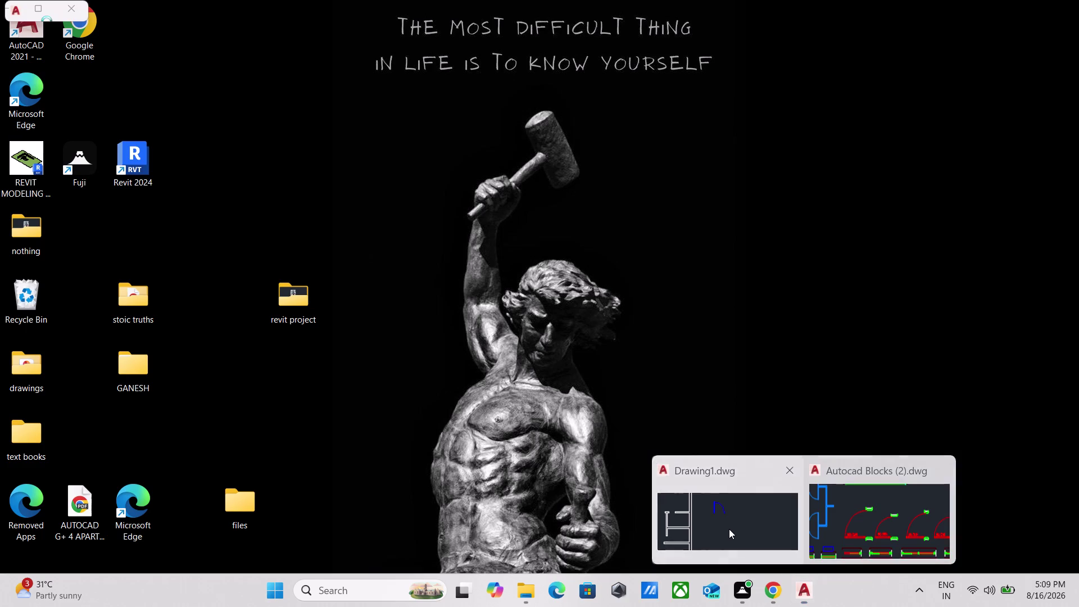
scroll(down, 3)
middle_drag(584, 318, 586, 328)
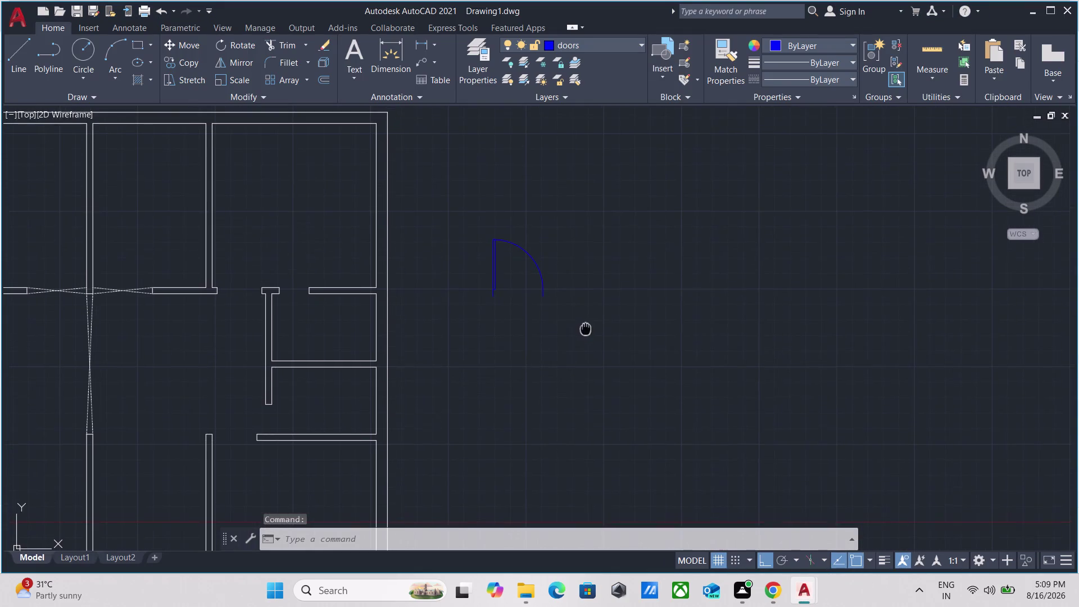
middle_drag(586, 328, 586, 328)
Paste the copied 100/250 door into the Drawing1 floor plan.
key(ctrl+v)
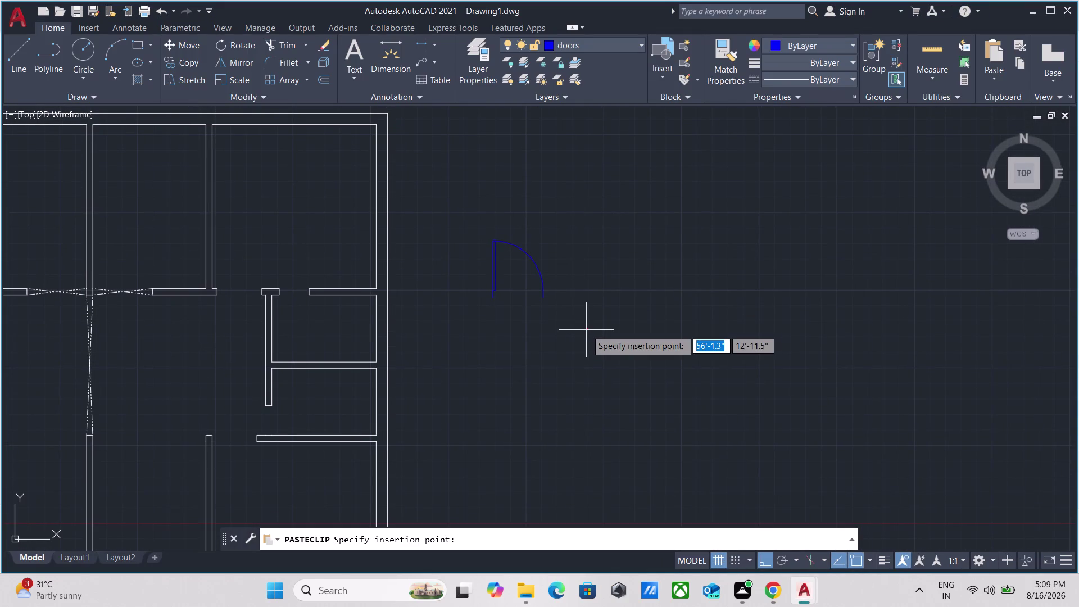
click(591, 277)
scroll(up, 3)
scroll(up, 3)
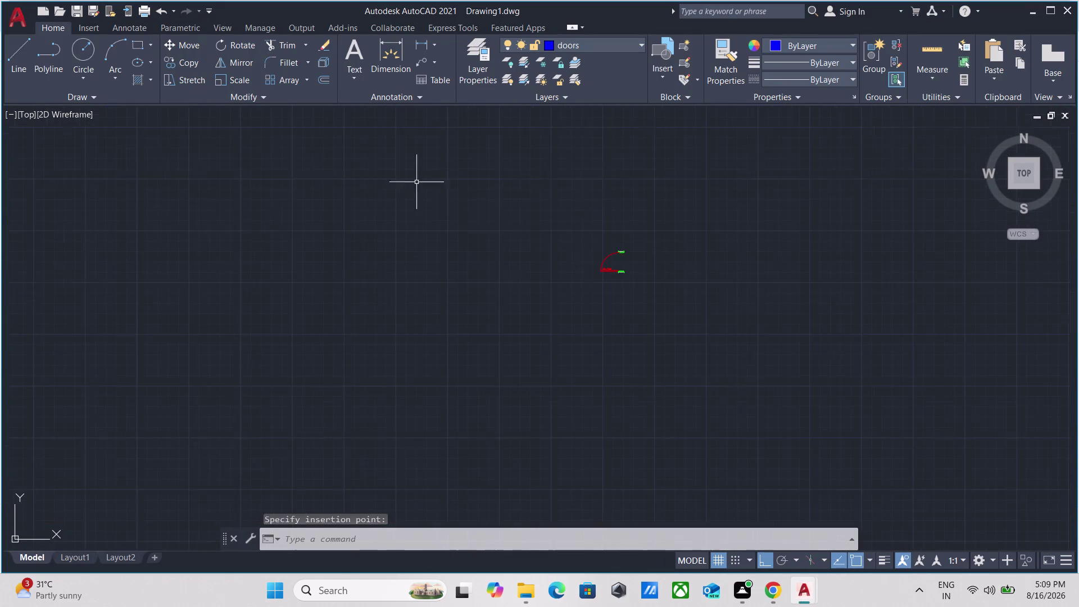
scroll(up, 3)
scroll(up, 3)
Rotate the pasted door upright about its hinge end.
drag(634, 339, 625, 313)
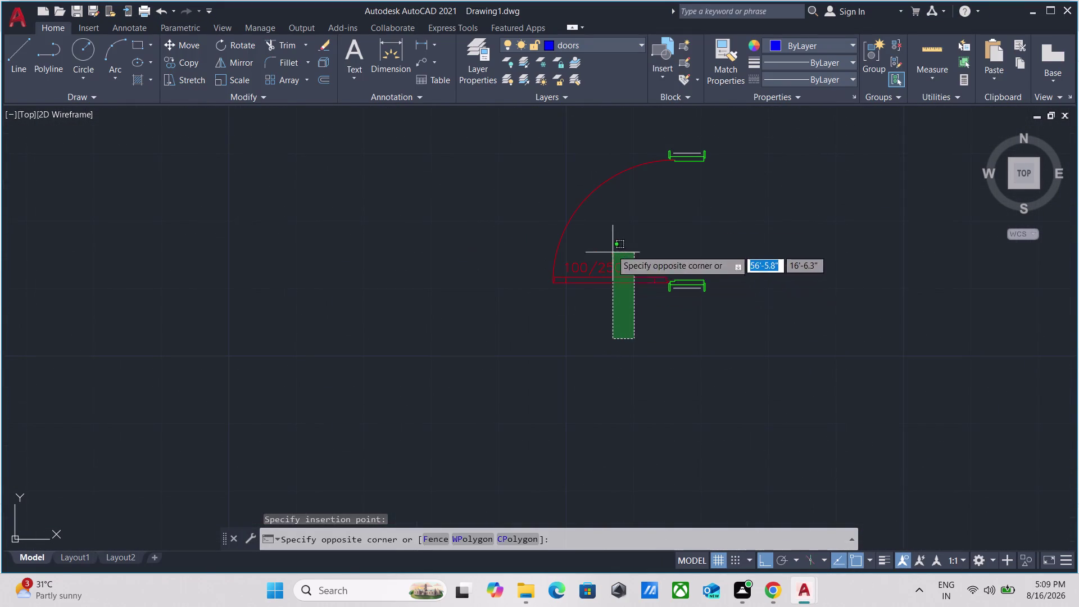
click(587, 218)
text(ro)
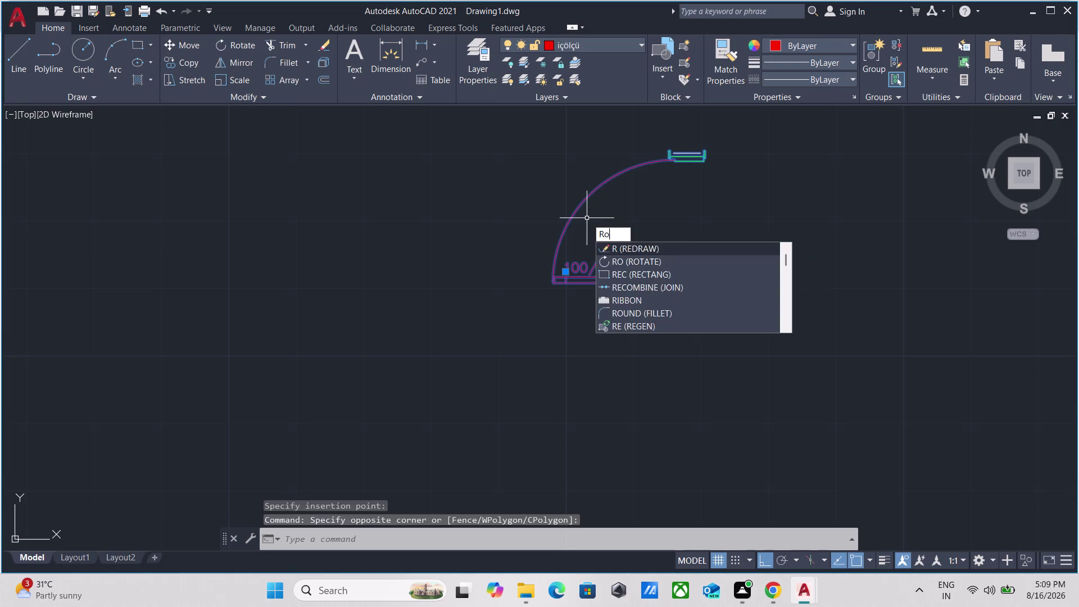
key(Return)
click(703, 285)
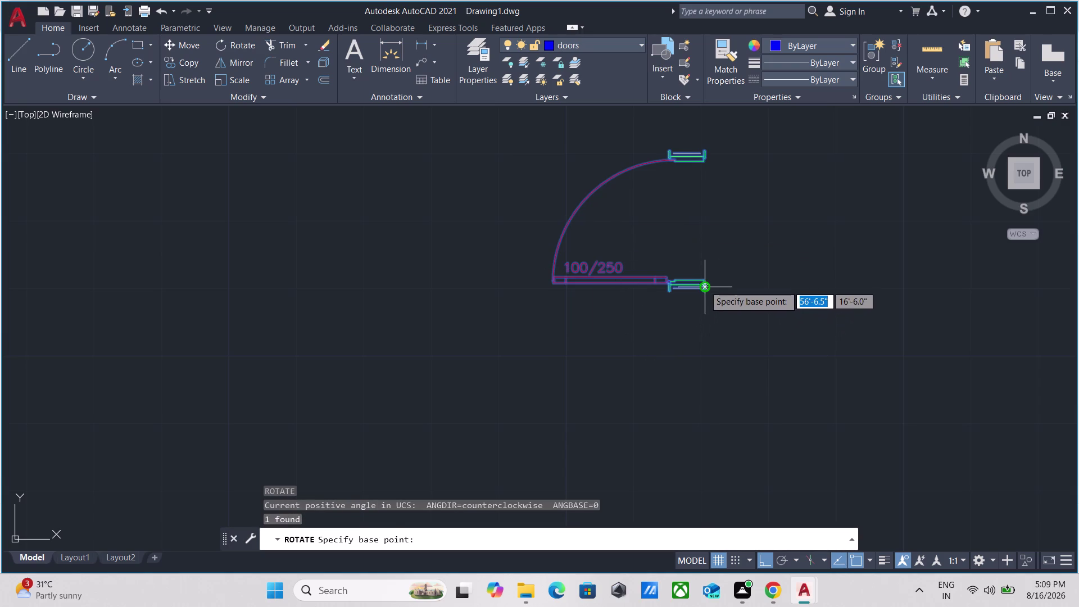
click(700, 406)
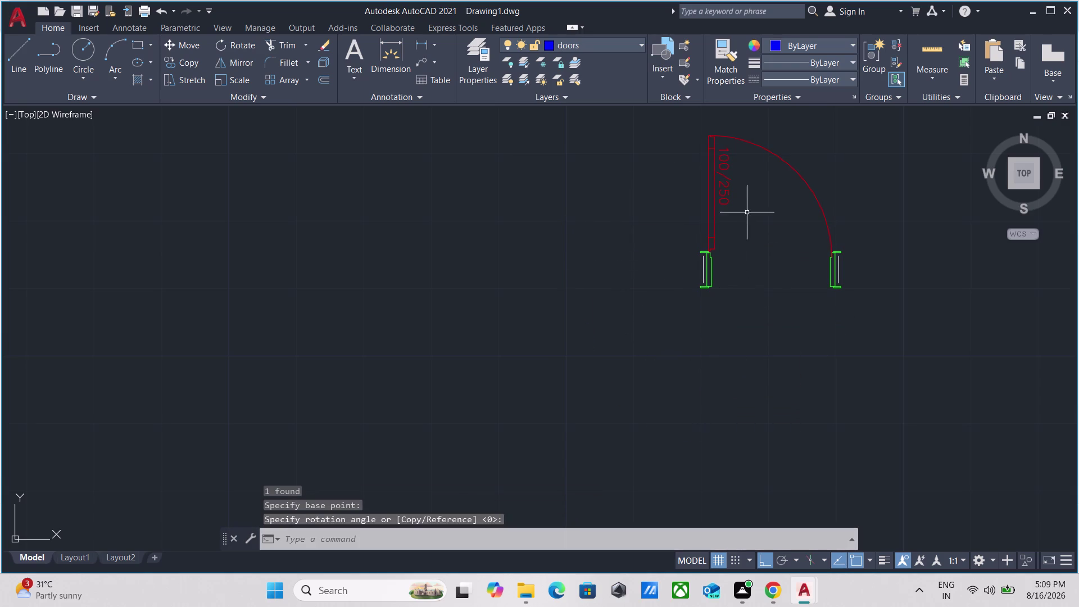
scroll(up, 3)
click(735, 213)
Explode the rotated door block into its pieces.
click(683, 258)
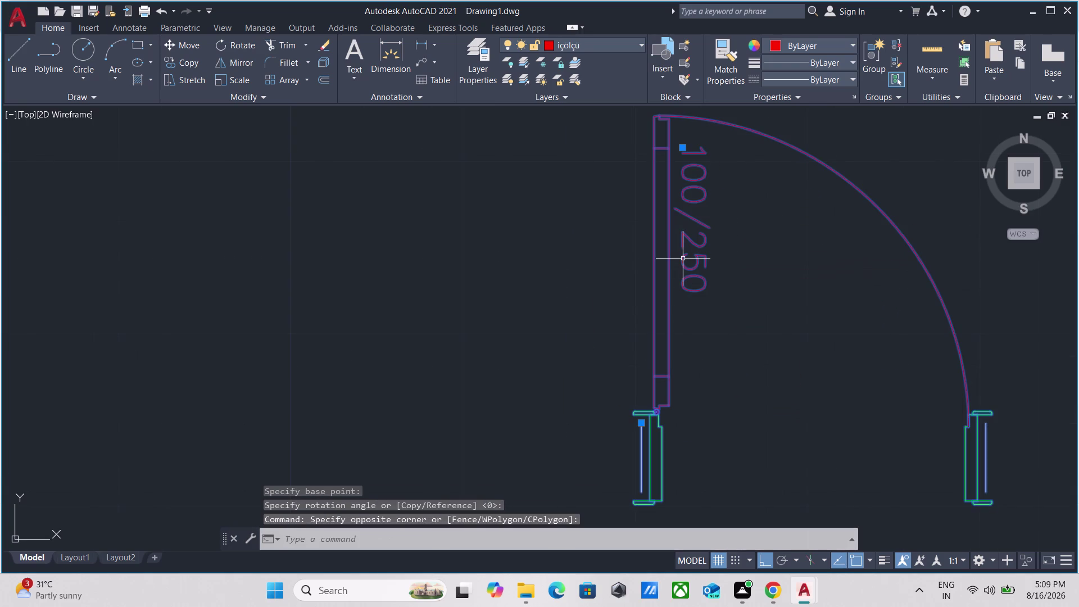
key(x)
key(Return)
Erase the door's 100/250 size label.
drag(711, 310, 710, 304)
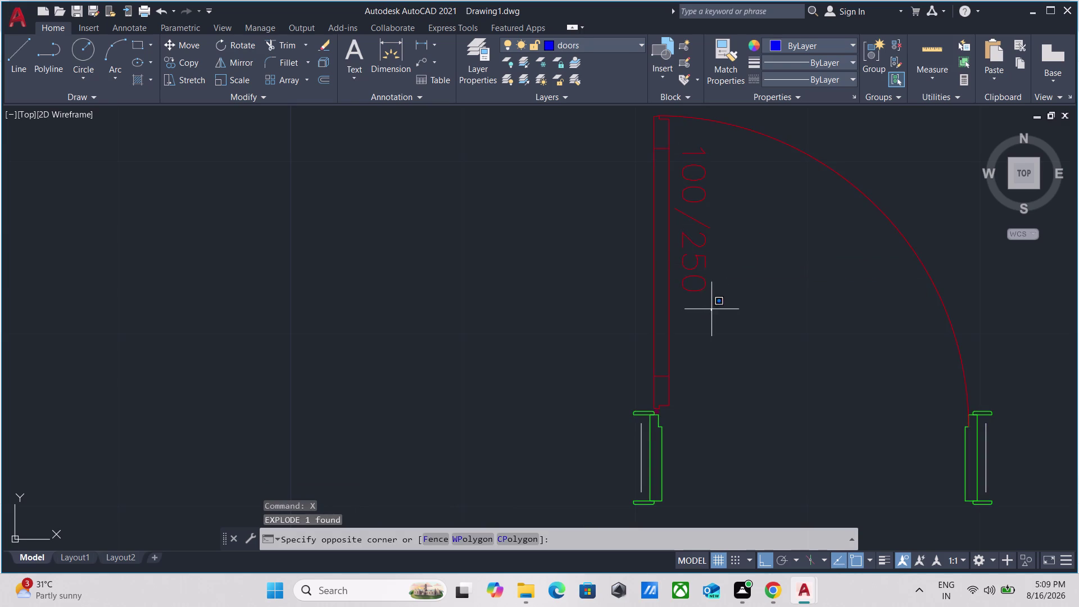
drag(711, 304, 710, 293)
click(696, 170)
right_click(771, 232)
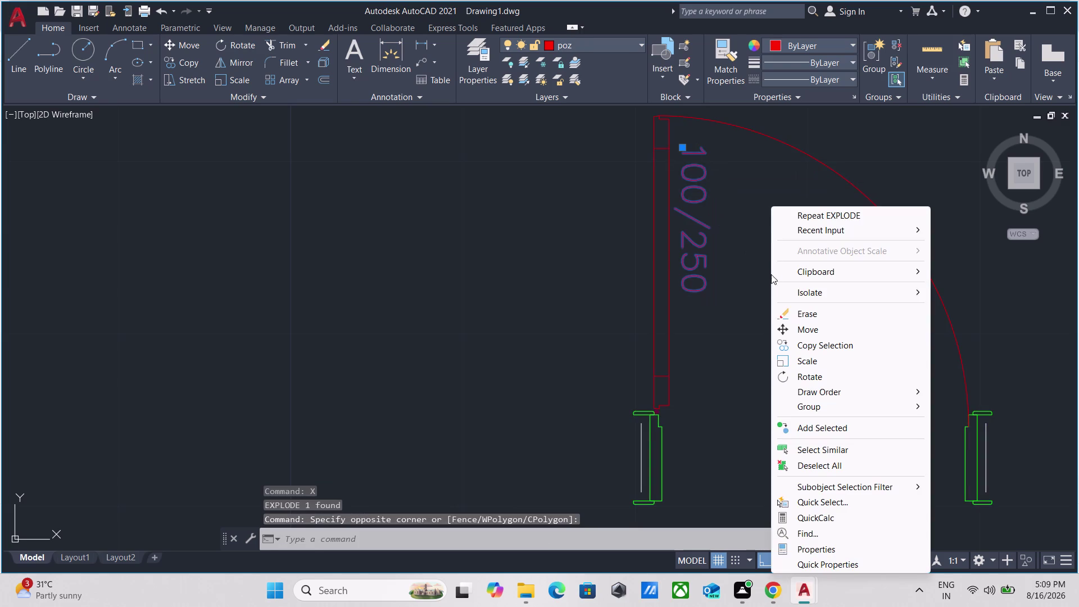
click(811, 312)
scroll(down, 3)
middle_drag(791, 337, 747, 343)
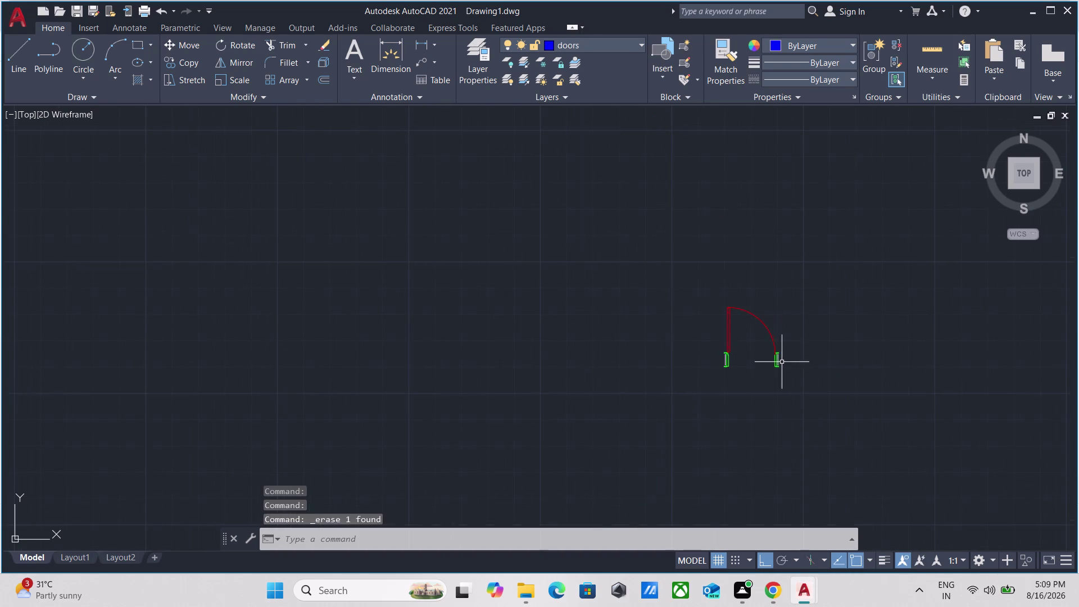
Group the door leaf, swing arc and both jambs into one unnamed group.
click(791, 376)
click(679, 320)
scroll(up, 3)
scroll(up, 3)
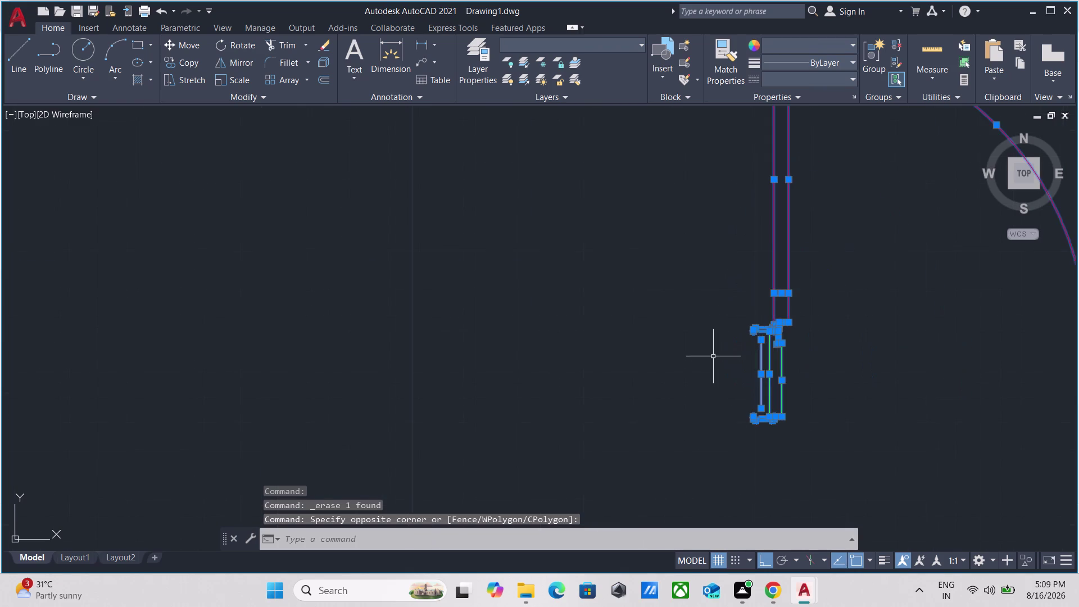
scroll(up, 3)
middle_drag(713, 356, 475, 366)
scroll(down, 3)
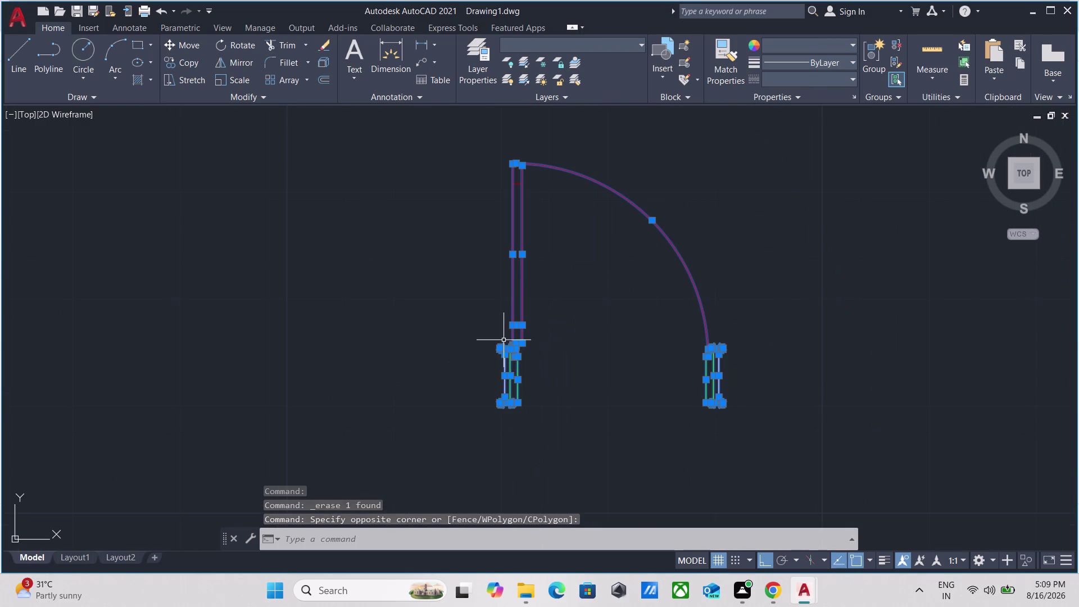
key(g)
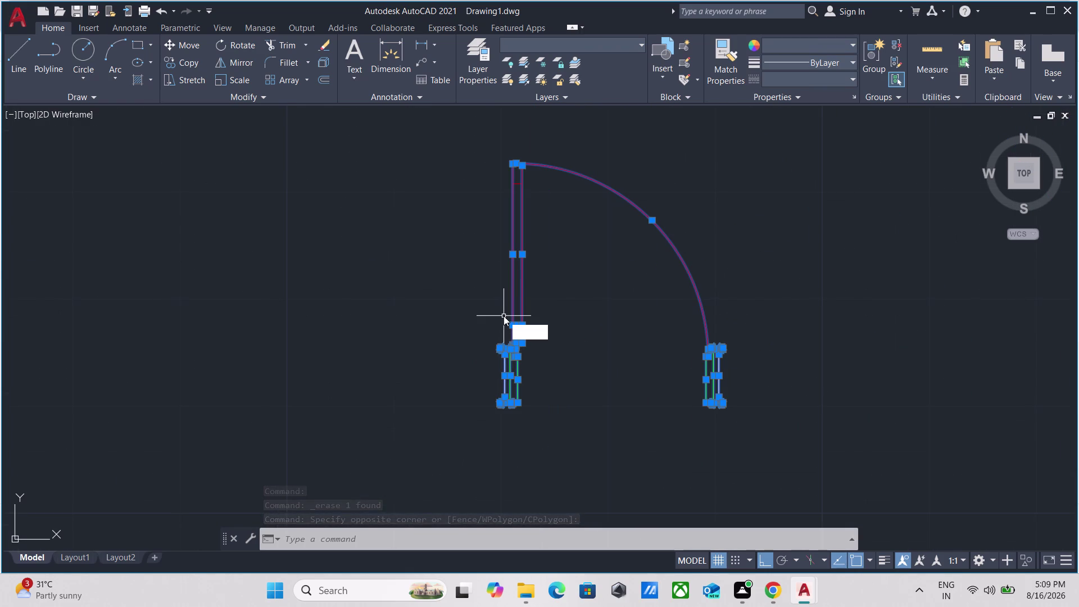
key(Return)
drag(549, 373, 539, 370)
click(469, 314)
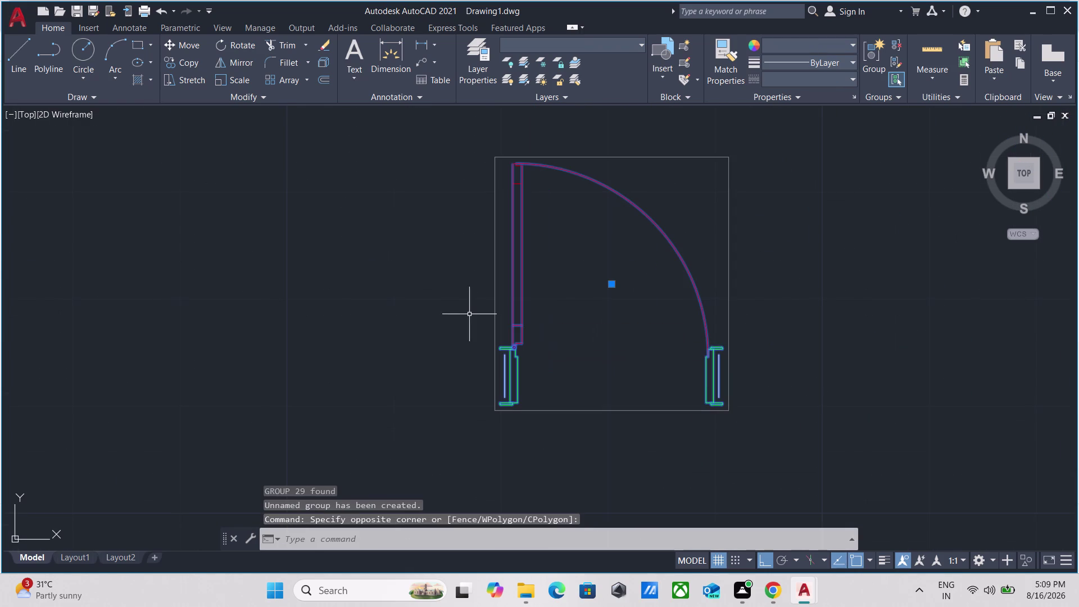
key(Escape)
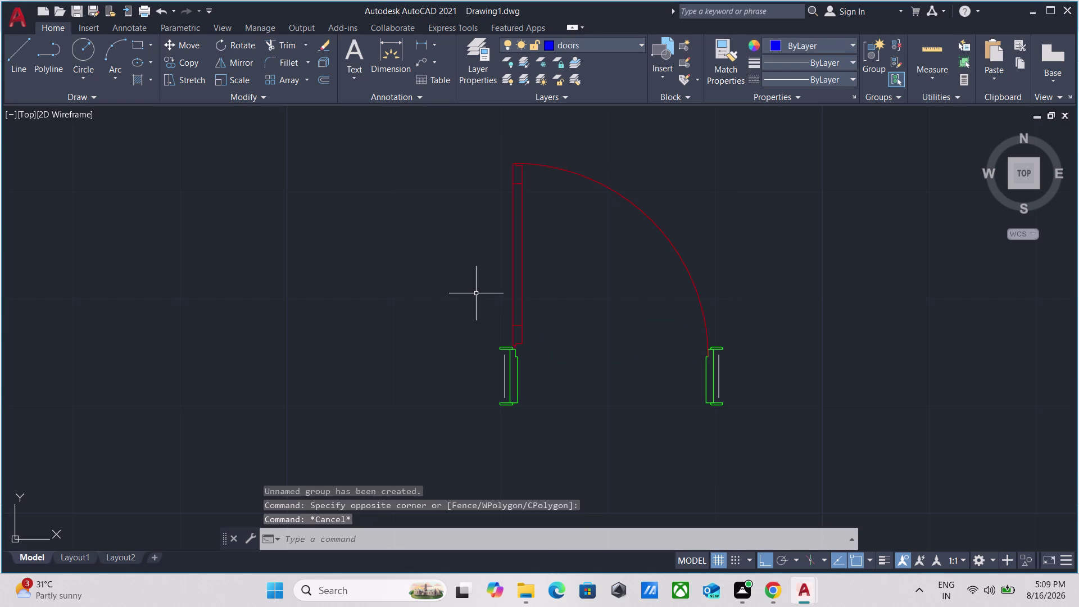
Launch the SCALE command, which awaits object selection.
key(s)
text(ca)
text(le)
key(Return)
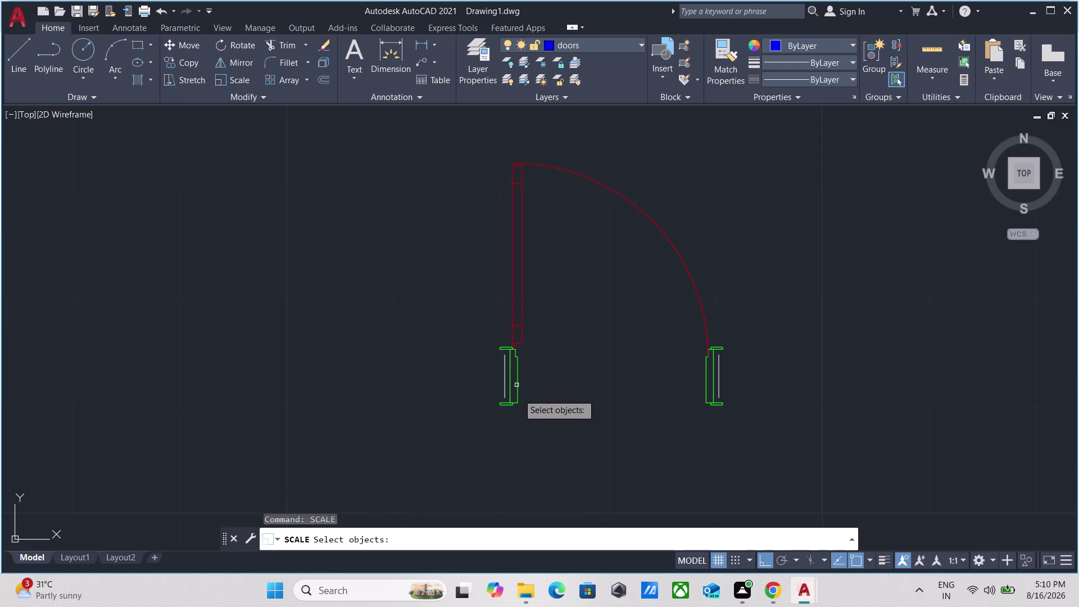
Select the grouped door after abandoning an empty selection attempt.
click(507, 399)
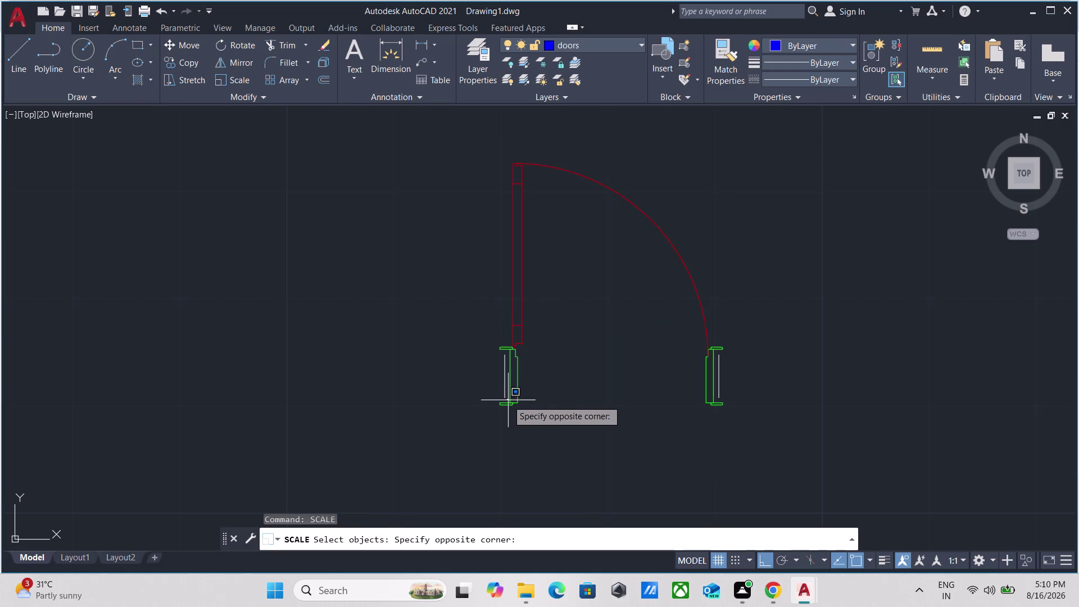
click(509, 389)
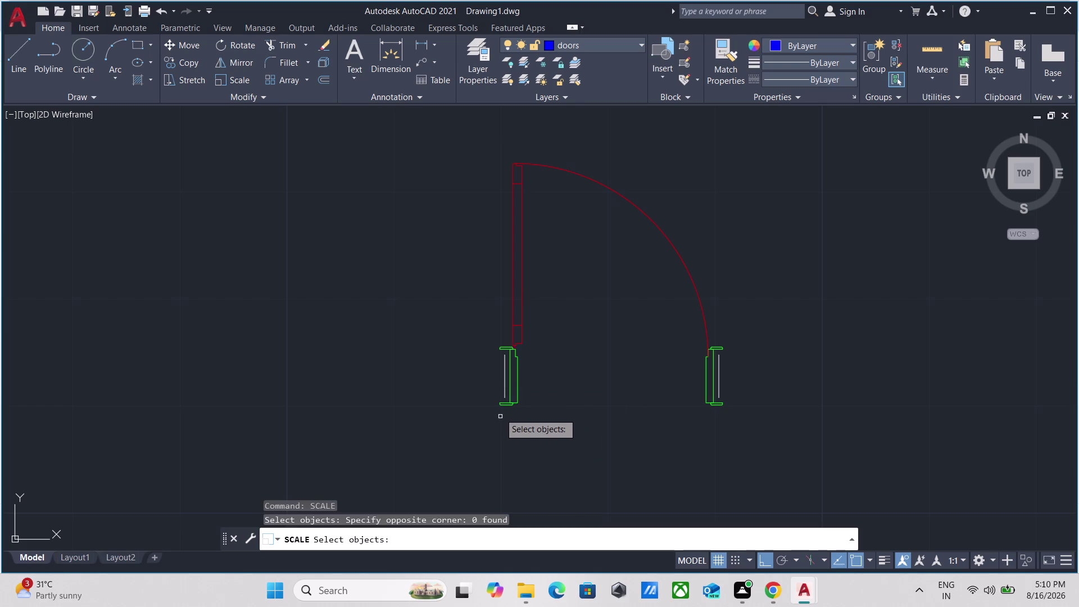
right_click(525, 385)
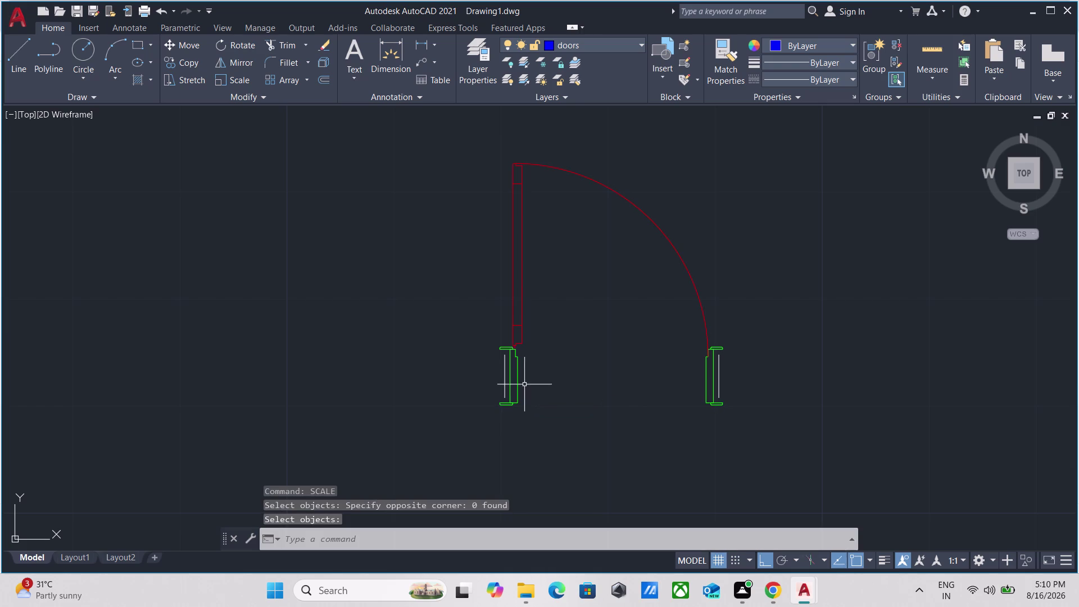
click(511, 392)
key(Escape)
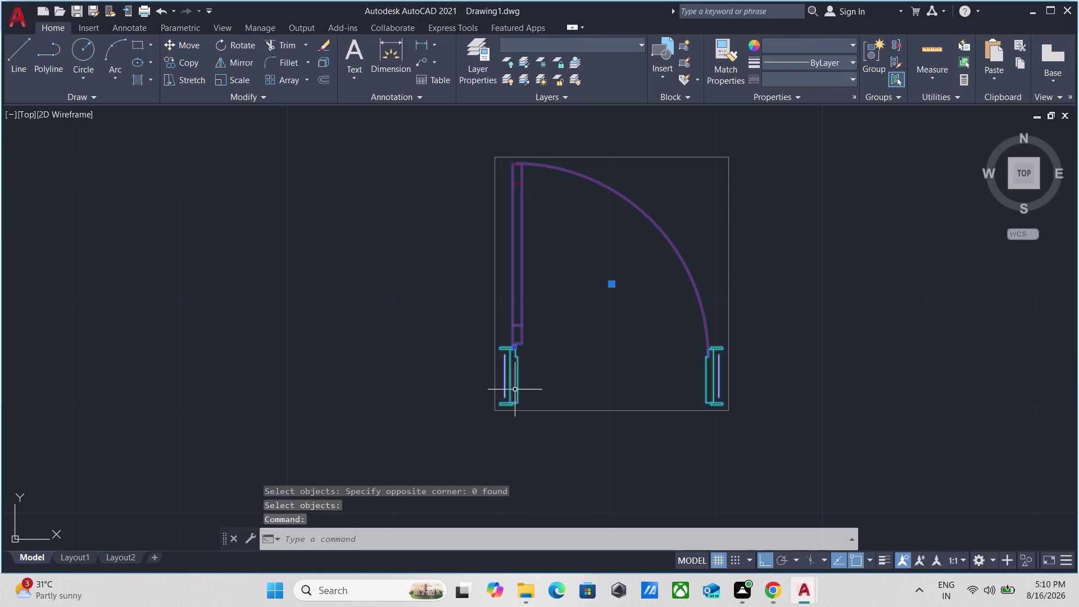
click(574, 419)
click(476, 334)
Run SCALE on the door with the left jamb's bottom as base point, using the Reference option.
text(s)
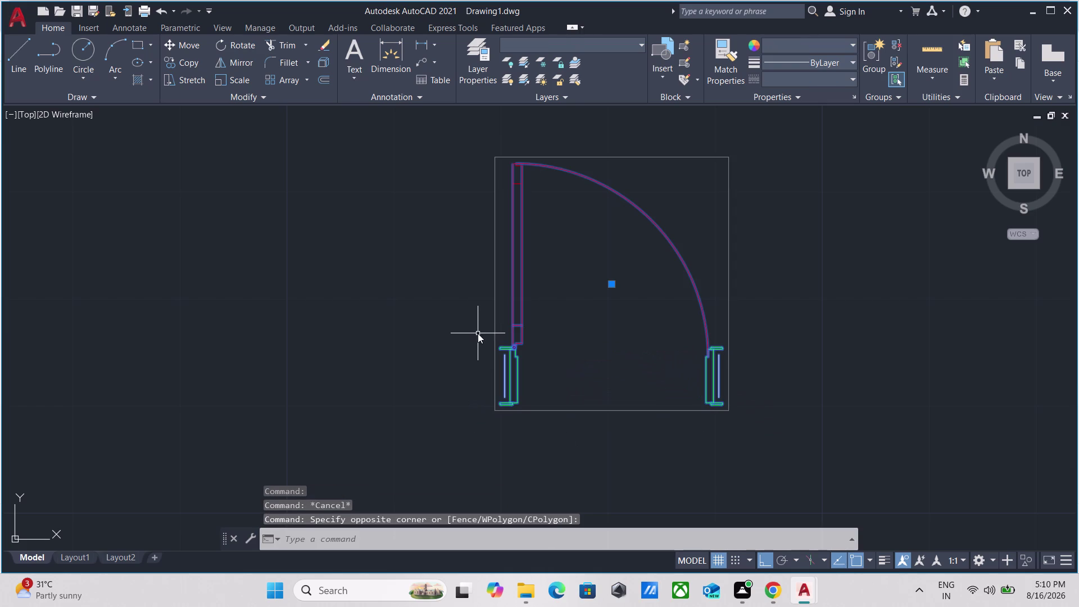
text(ca)
key(l)
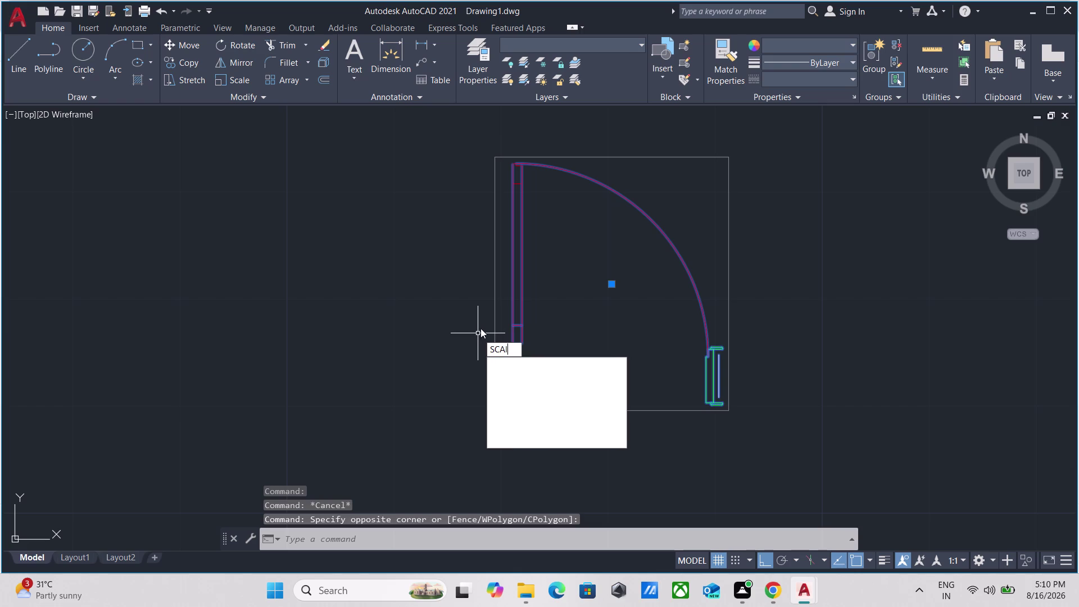
key(e)
key(Return)
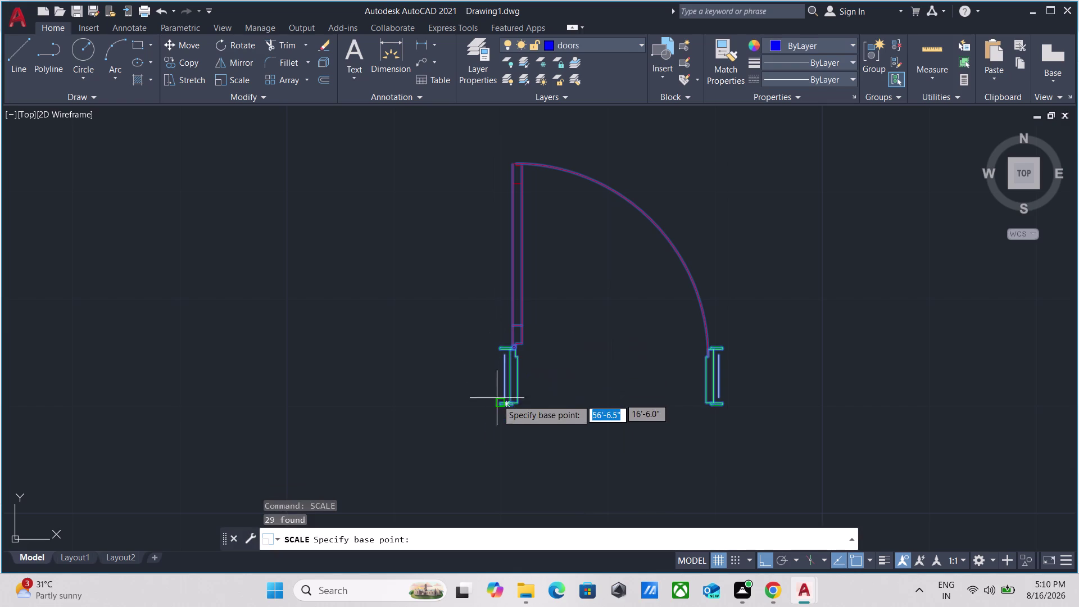
scroll(up, 3)
click(494, 376)
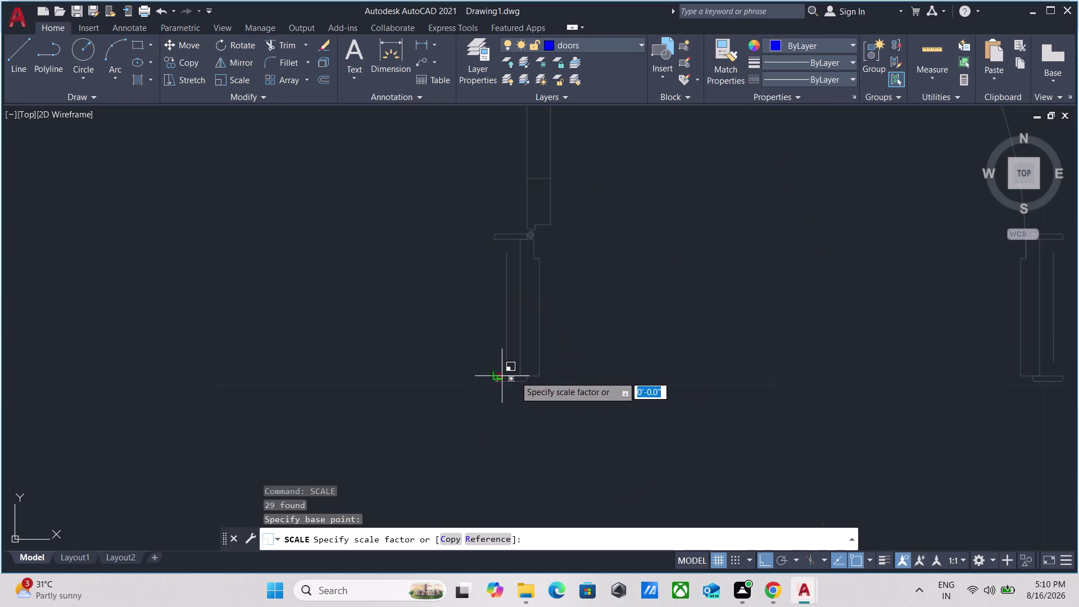
middle_drag(671, 362, 475, 376)
scroll(down, 3)
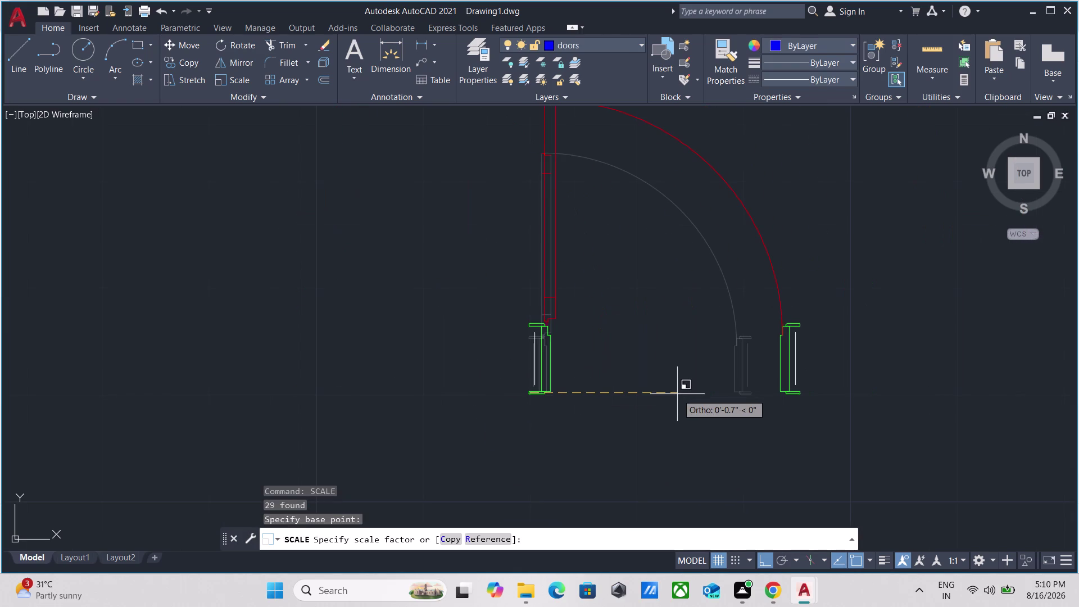
key(r)
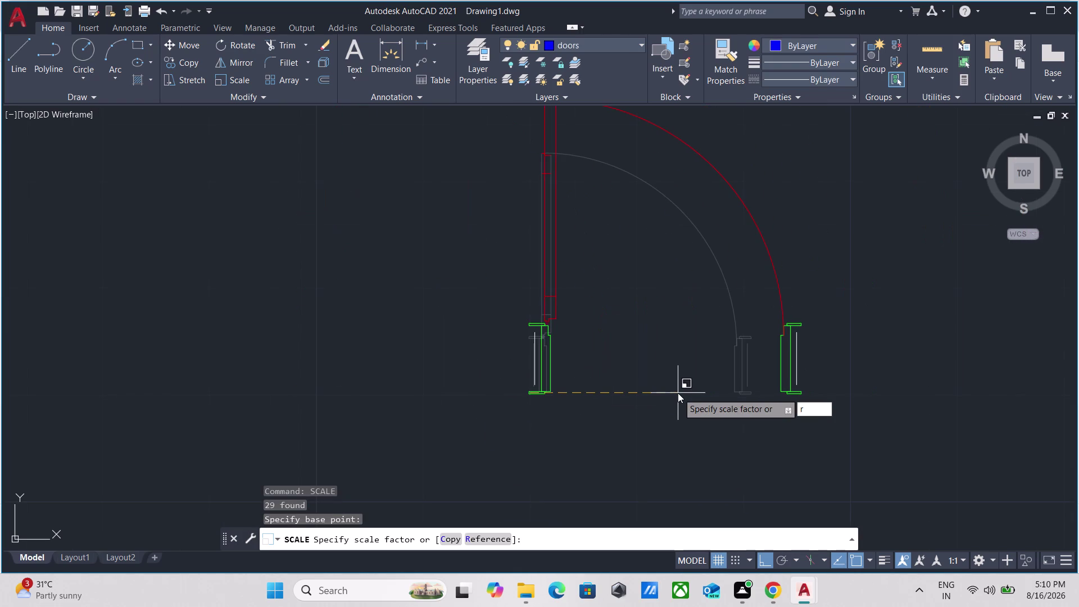
key(Return)
Pick both jambs as the reference length and scale the opening to 3'.
scroll(up, 3)
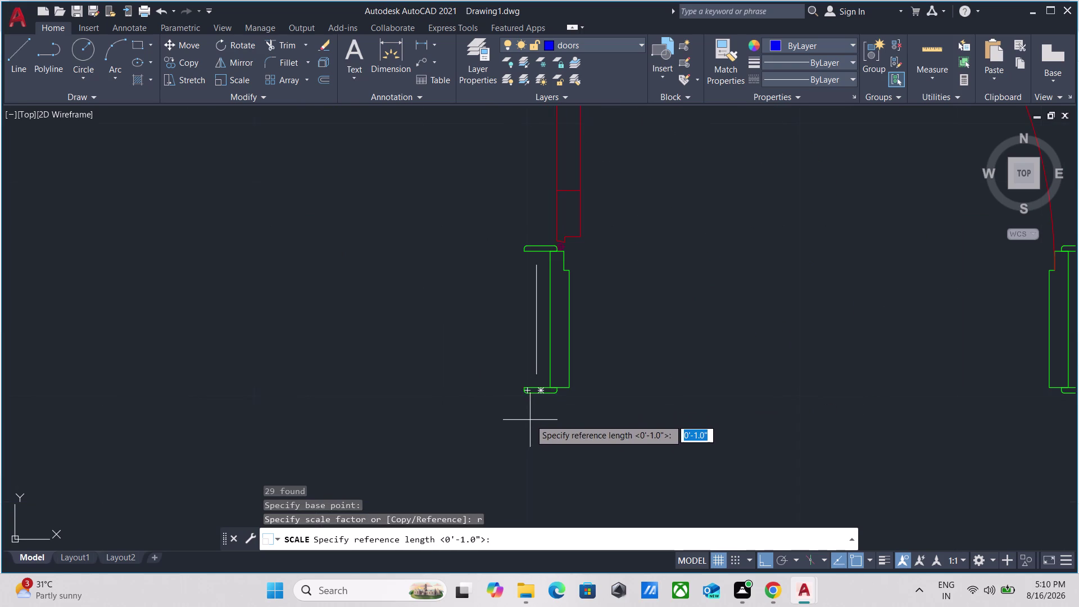
click(527, 394)
middle_drag(722, 362, 665, 364)
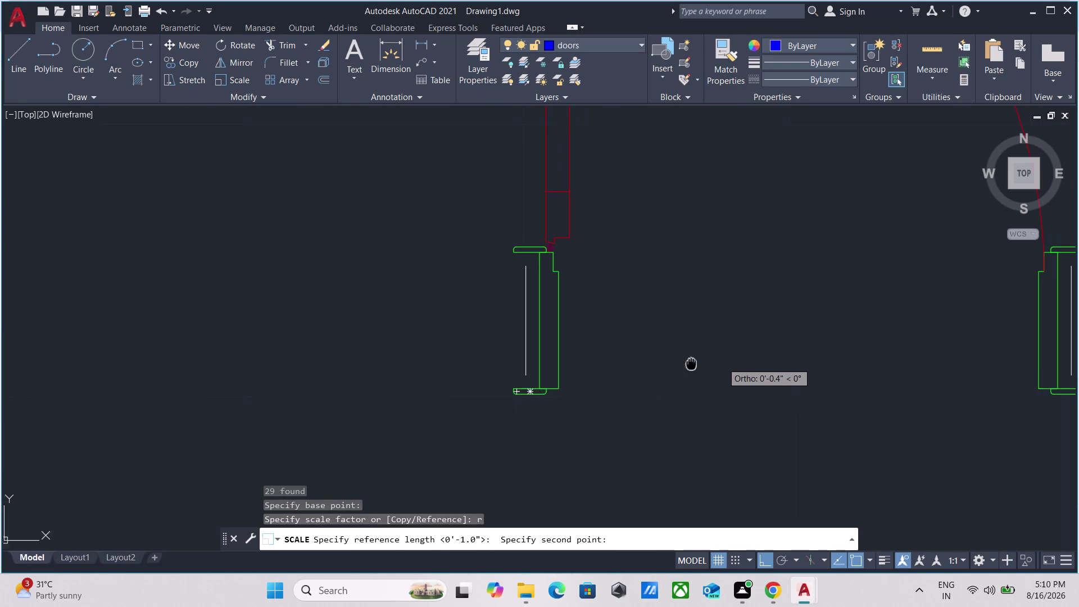
middle_drag(665, 364, 360, 317)
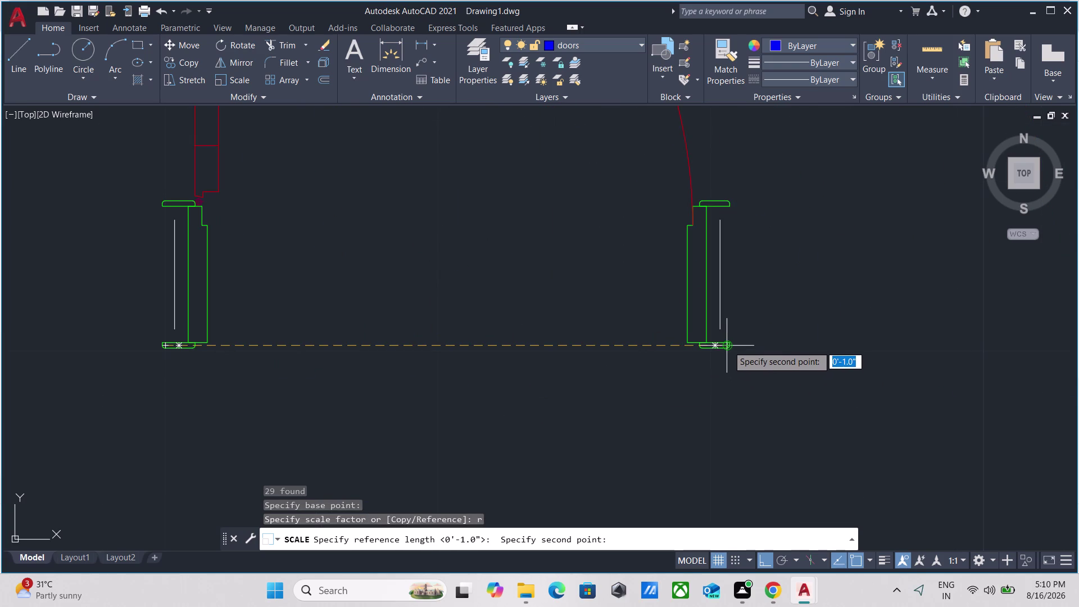
scroll(up, 3)
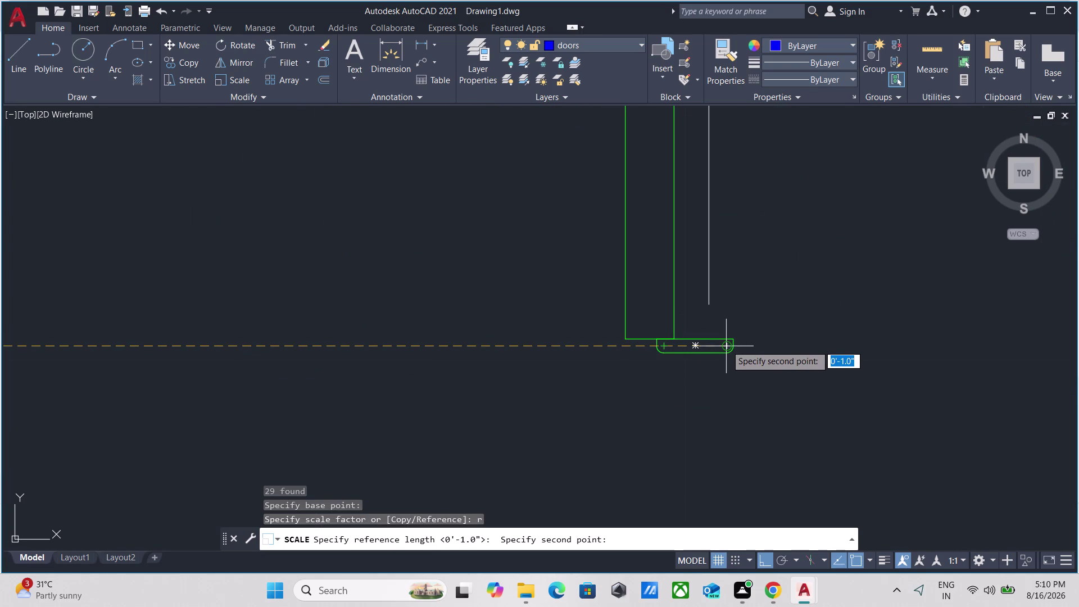
click(726, 345)
scroll(down, 3)
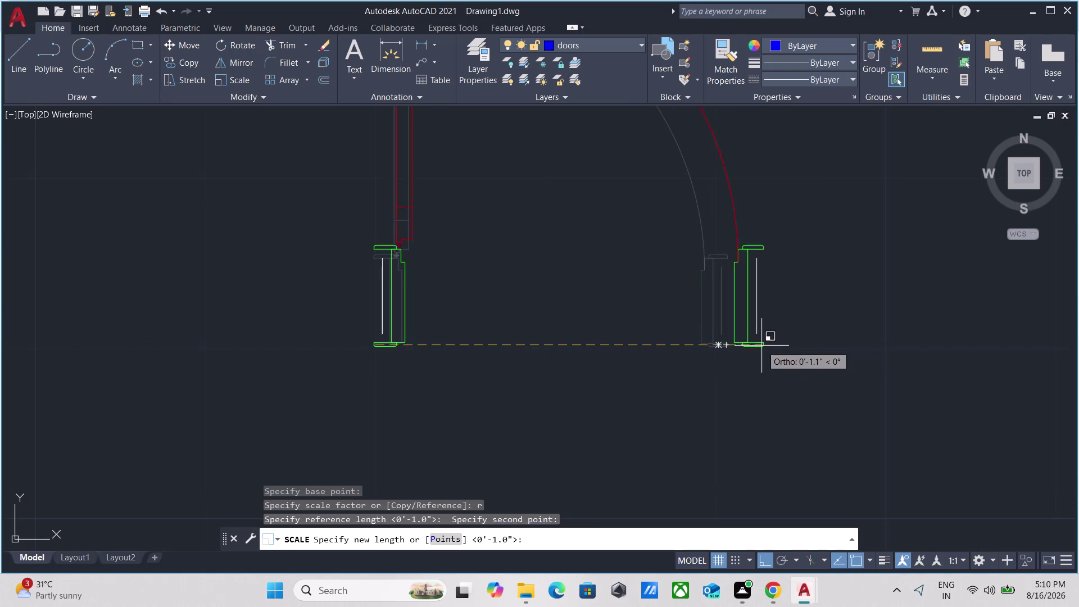
scroll(down, 3)
middle_drag(811, 331, 620, 383)
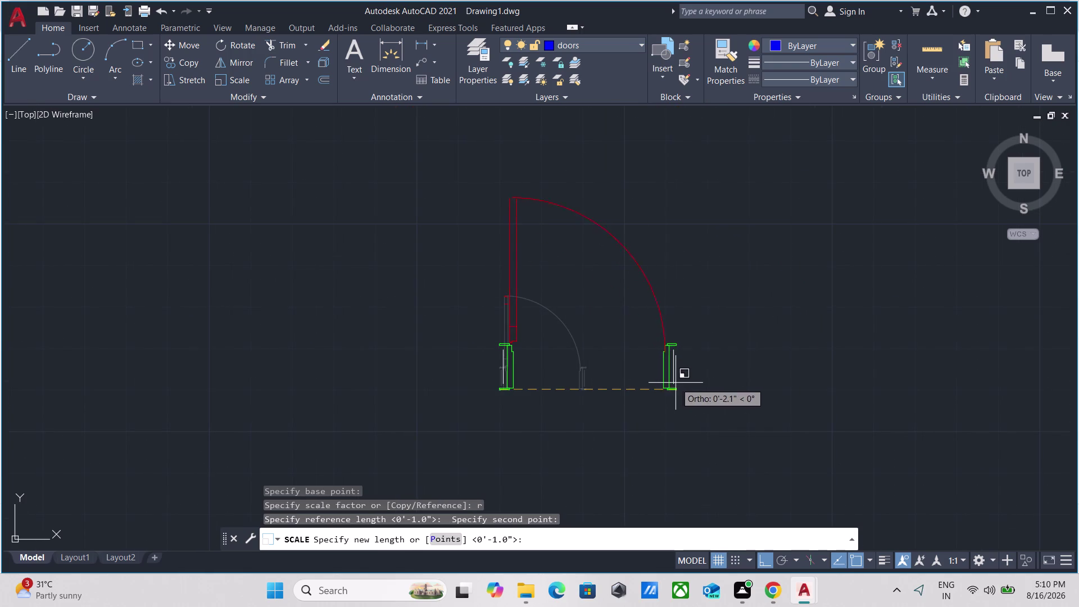
scroll(up, 3)
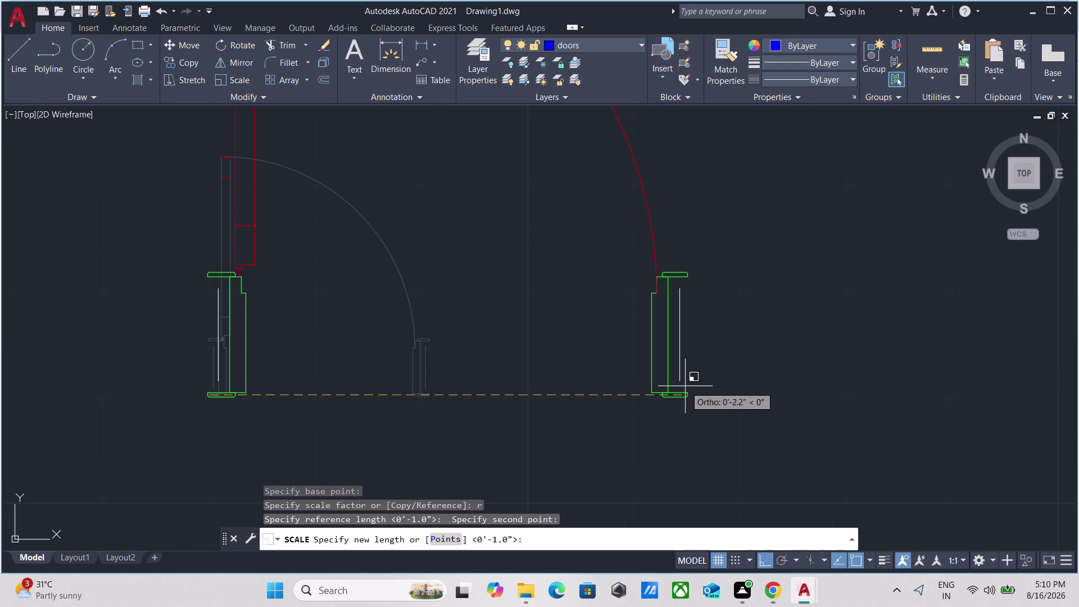
key(3)
key(apostrophe)
key(Return)
scroll(down, 3)
scroll(down, 3)
scroll(down, 3)
scroll(up, 3)
scroll(up, 3)
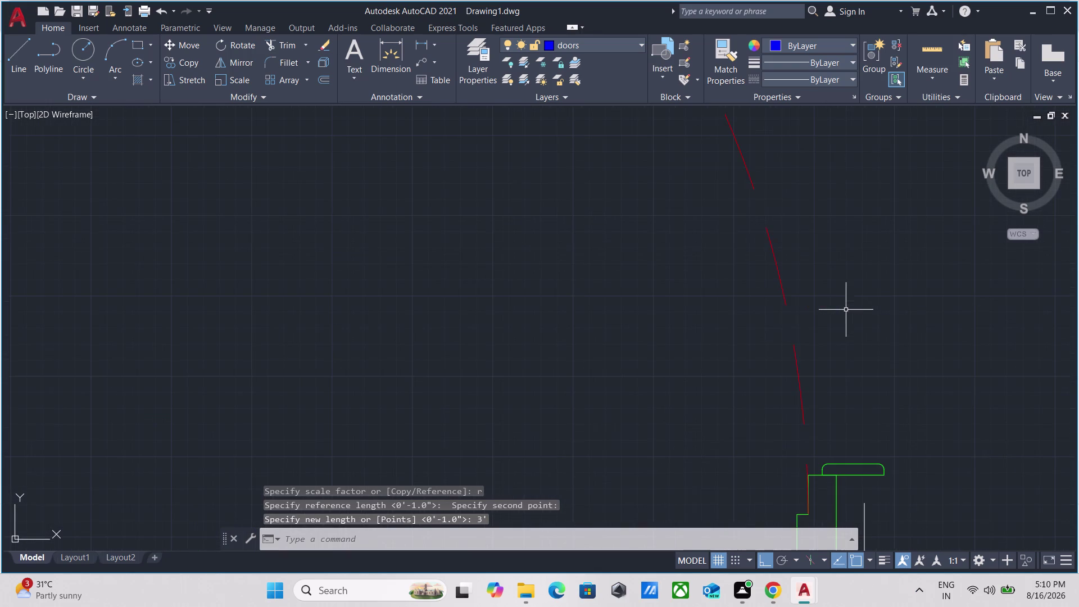
Select the resized door group and cancel a stray leftover command.
scroll(down, 3)
scroll(down, 3)
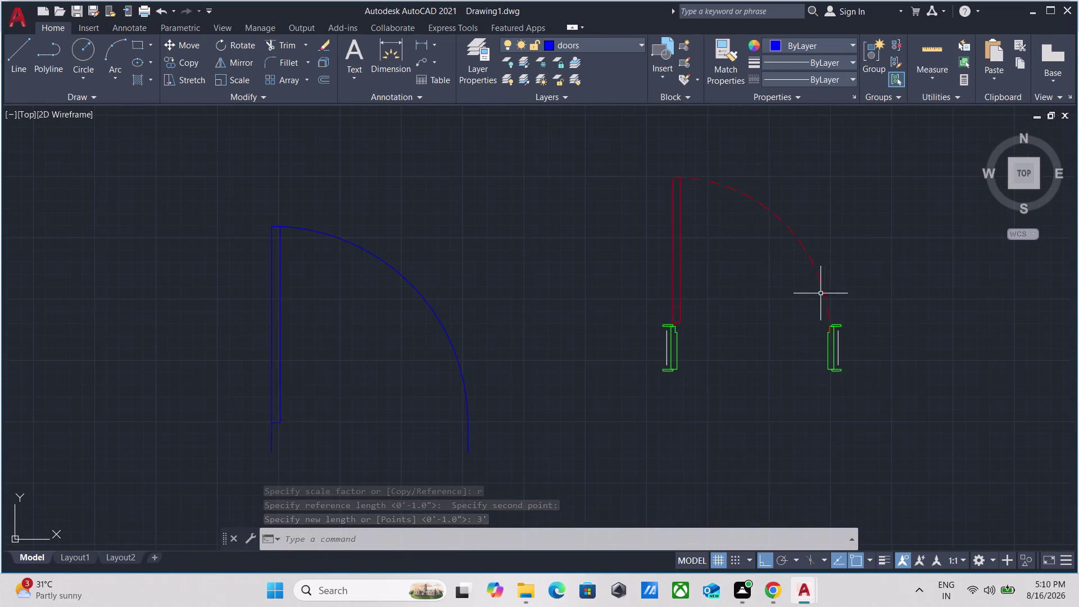
scroll(down, 3)
scroll(up, 3)
scroll(down, 3)
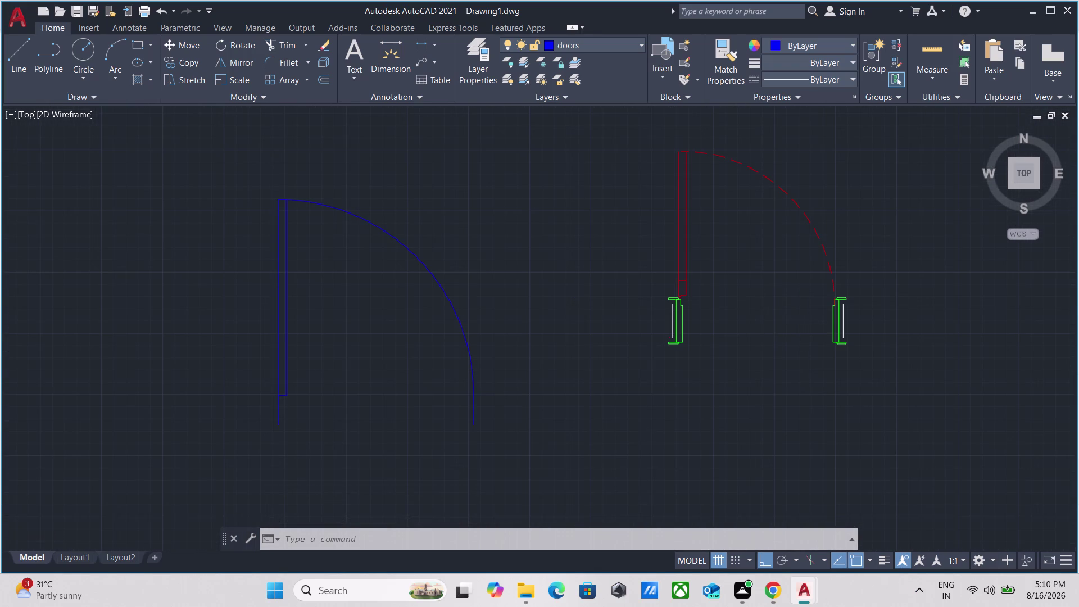
middle_drag(761, 319, 696, 372)
drag(758, 285, 726, 315)
click(684, 331)
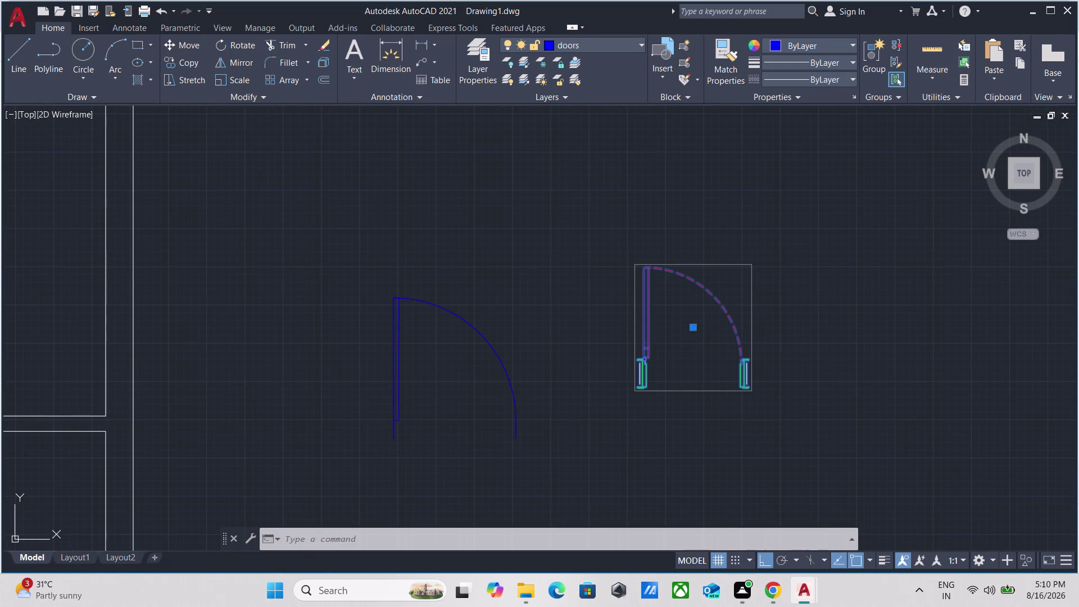
scroll(up, 3)
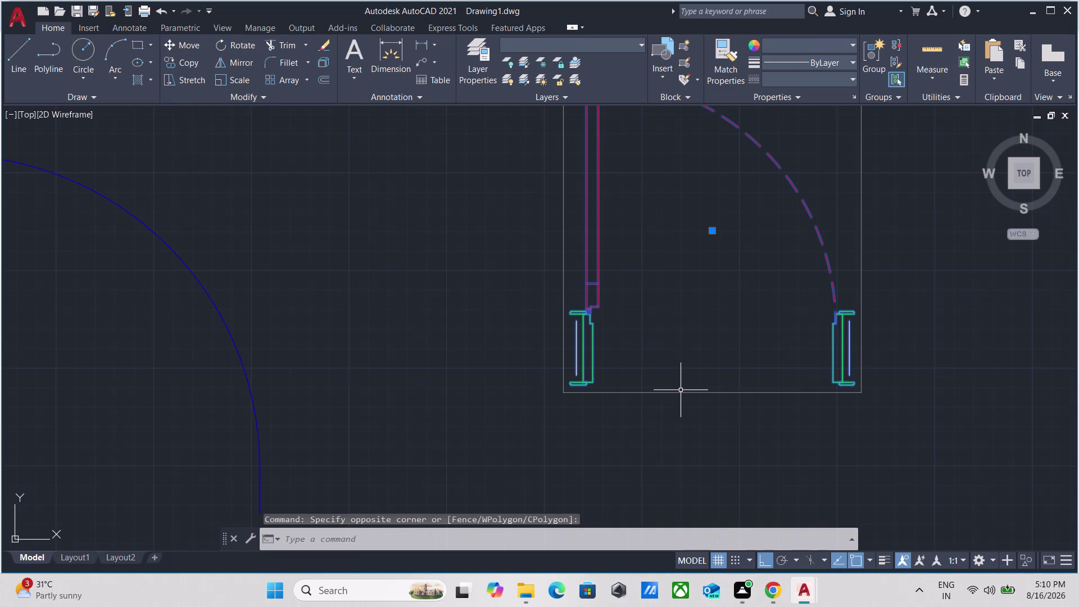
scroll(down, 3)
middle_drag(682, 389, 695, 412)
key(c)
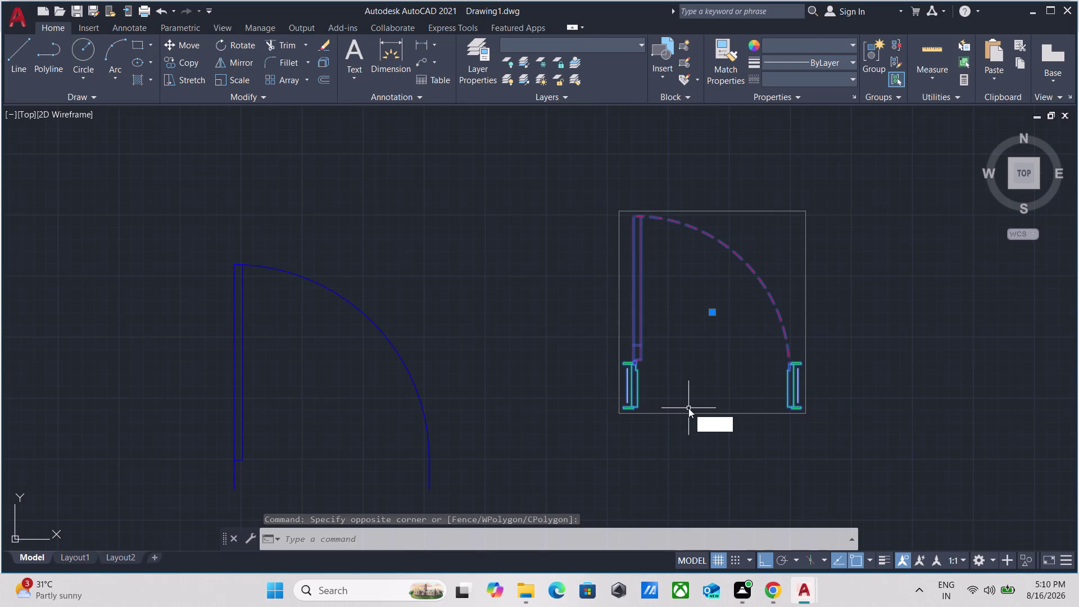
key(Escape)
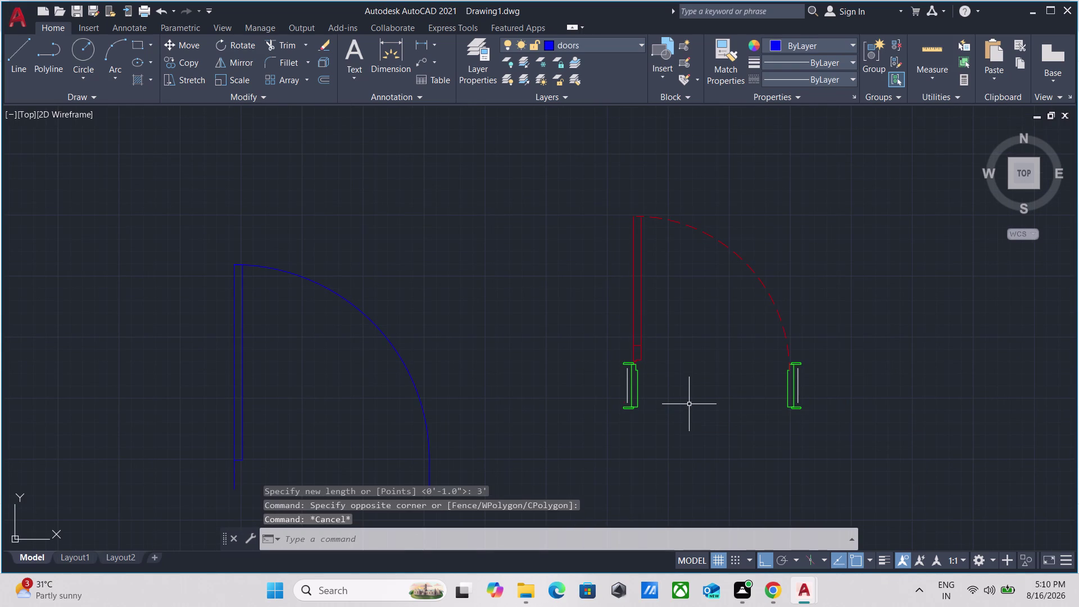
middle_drag(689, 403, 699, 417)
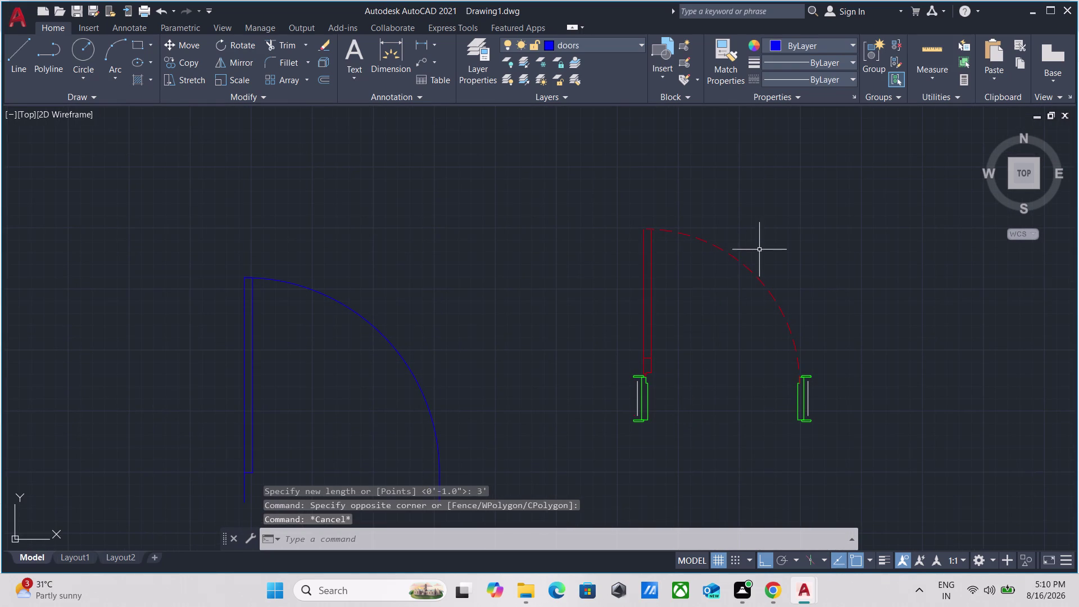
Select the dashed-swing door and copy it from a jamb-corner base point.
drag(759, 250, 739, 269)
click(687, 290)
text(c)
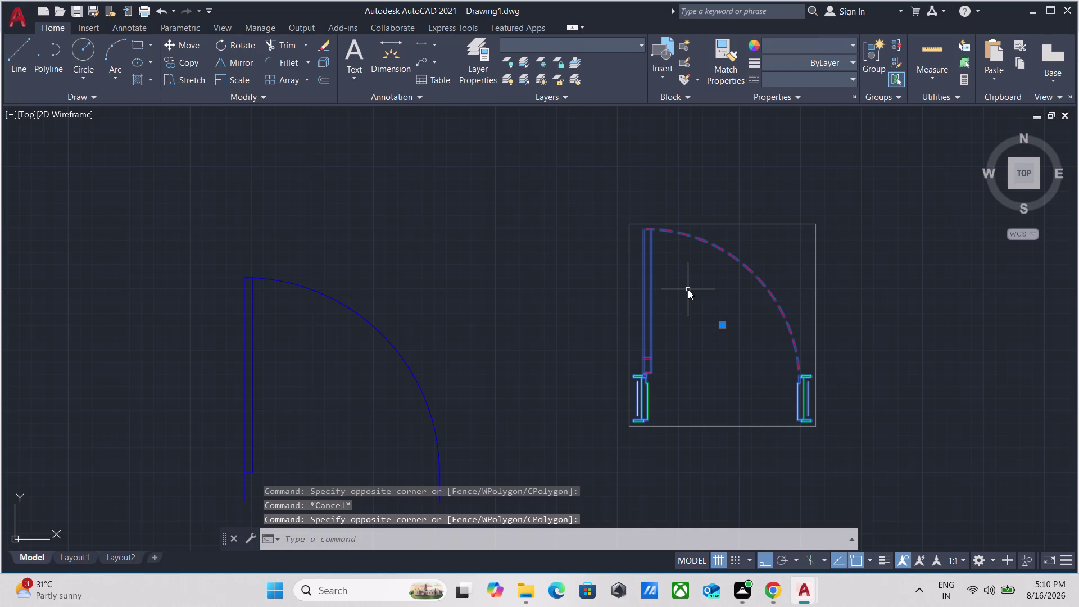
text(o)
key(Return)
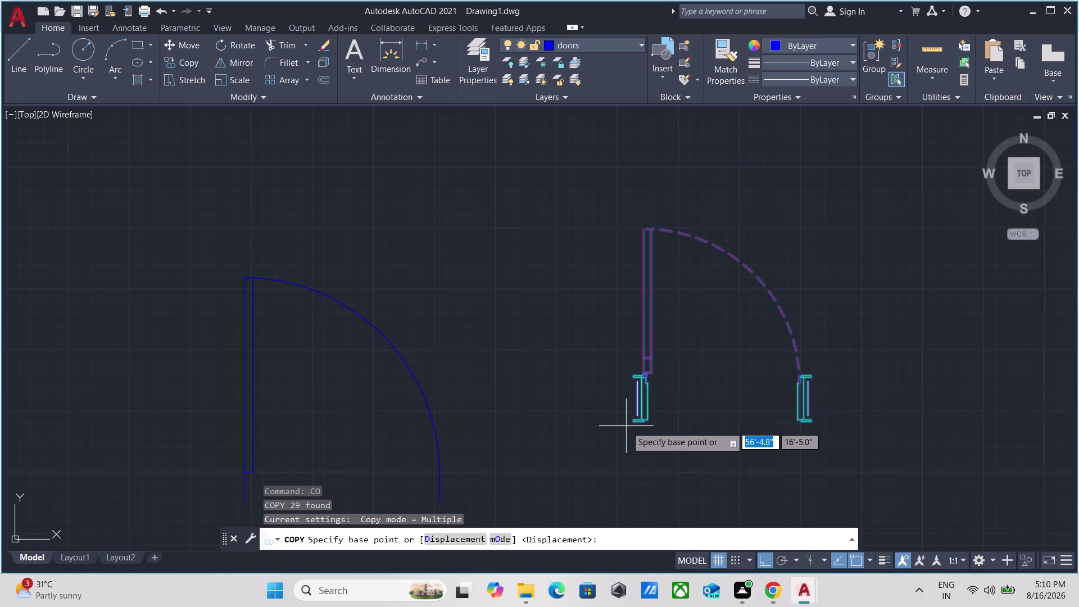
scroll(up, 3)
scroll(up, 3)
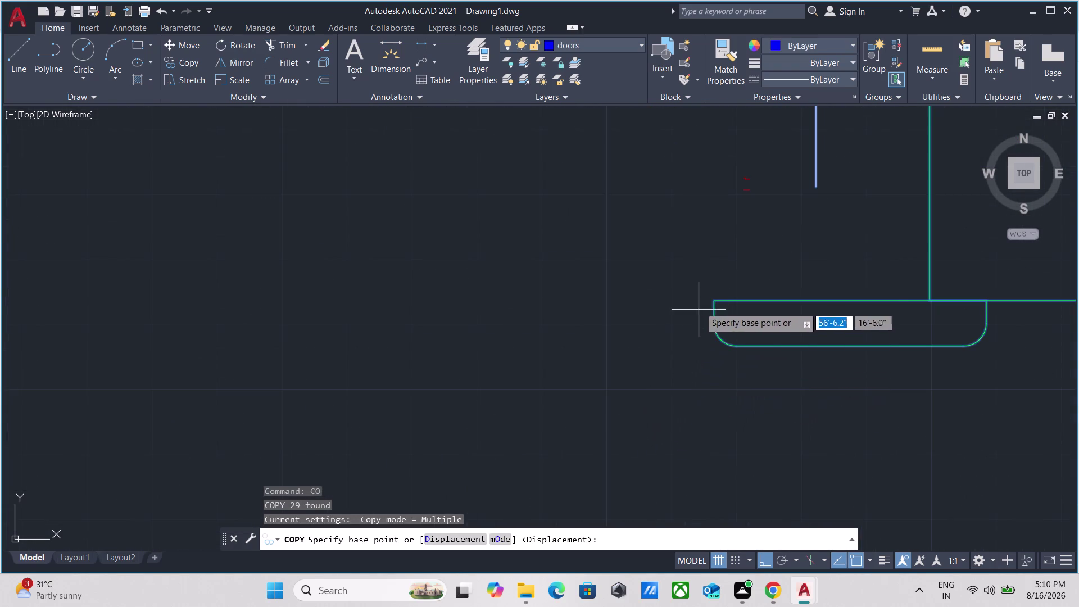
click(711, 301)
scroll(down, 3)
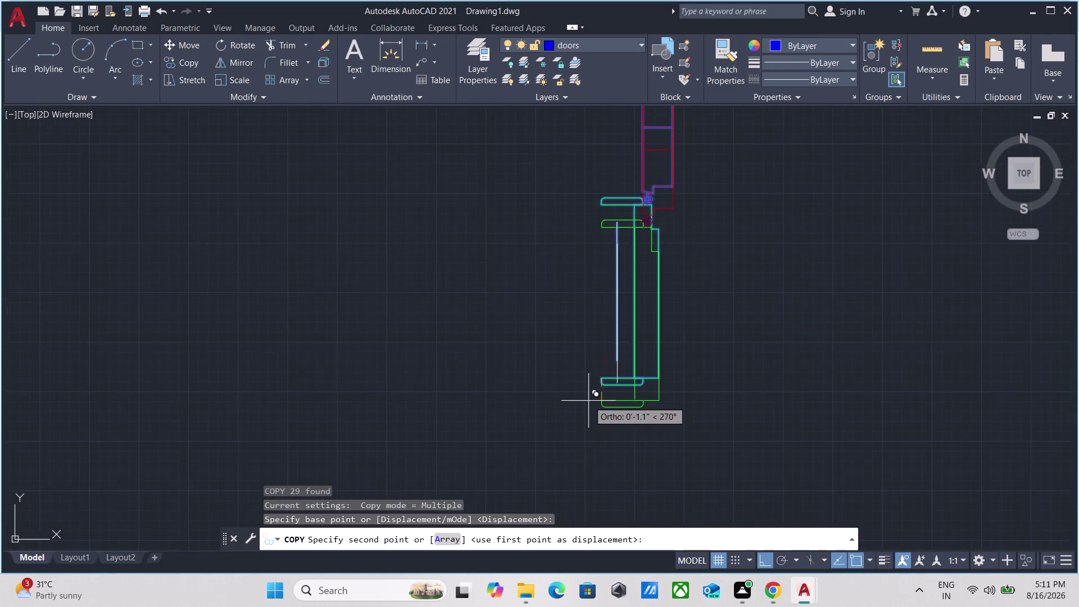
scroll(down, 3)
With Ortho off, drop the door copy below the others and select it.
key(F8)
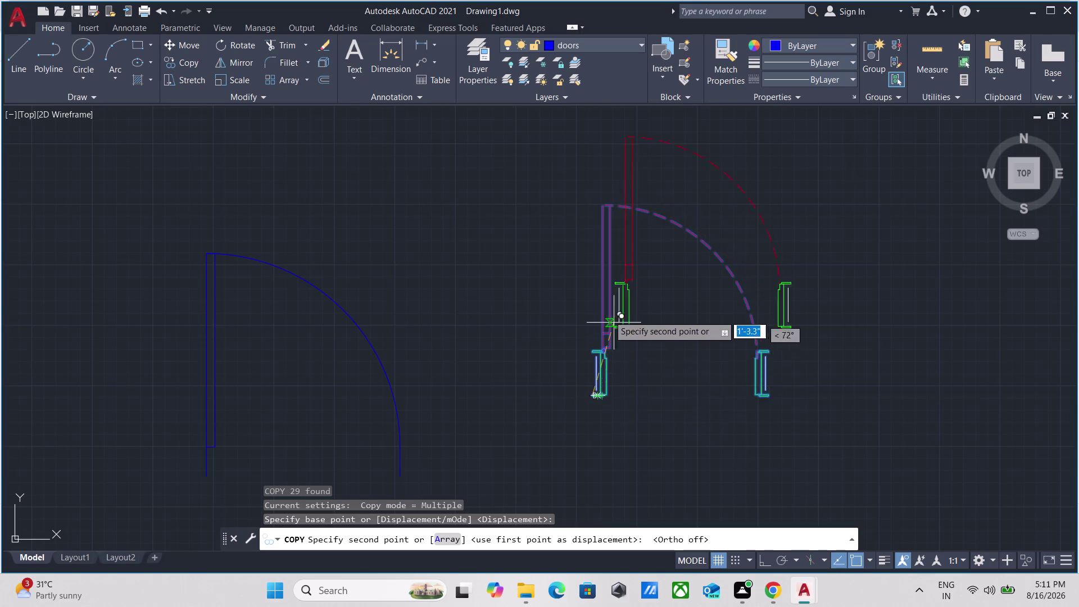
scroll(down, 3)
middle_drag(344, 380, 549, 306)
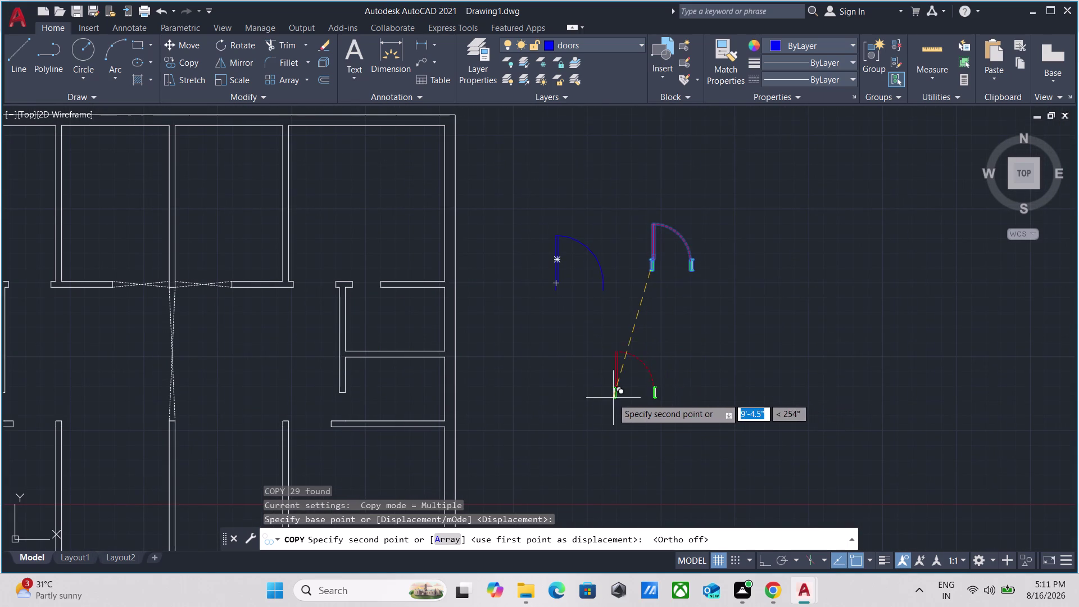
click(587, 376)
key(Escape)
drag(682, 395, 579, 368)
click(526, 353)
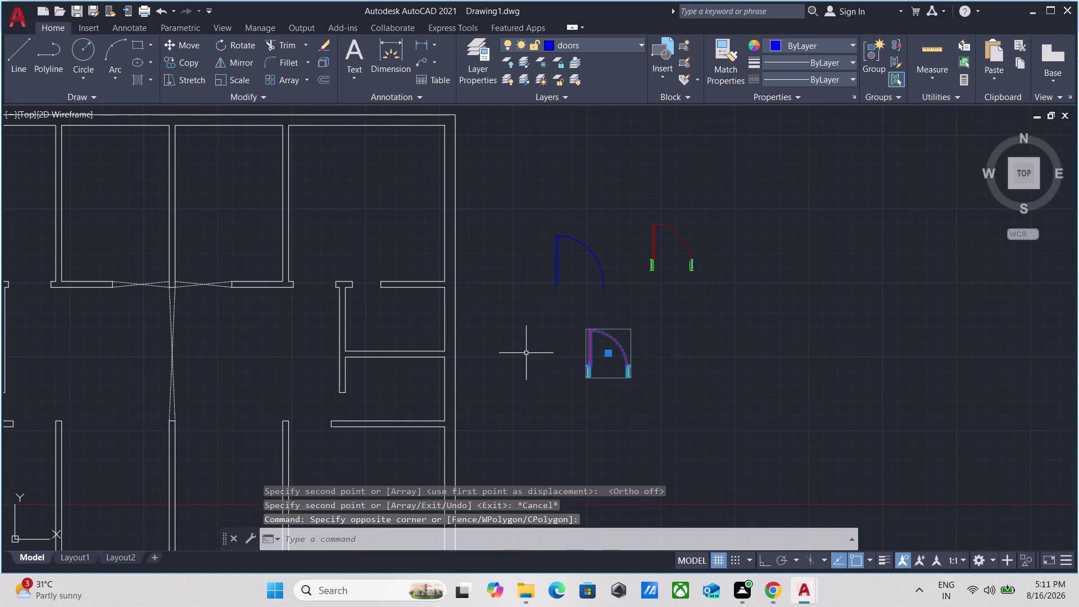
scroll(up, 3)
scroll(up, 3)
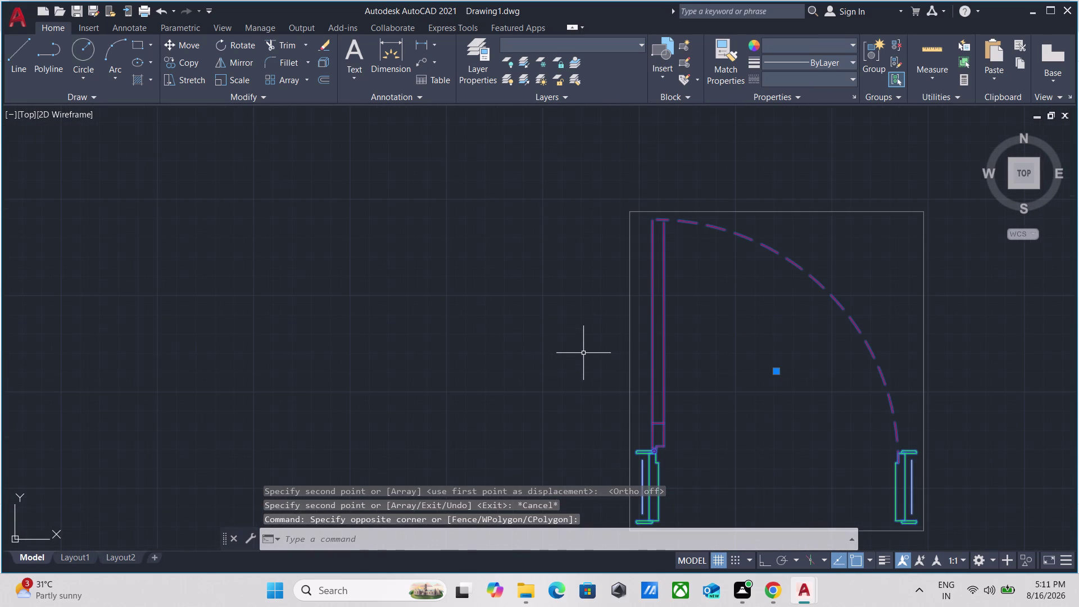
Rotate the copied door 270 degrees about its jamb corner so it lies horizontally.
key(r)
key(o)
key(Return)
scroll(up, 3)
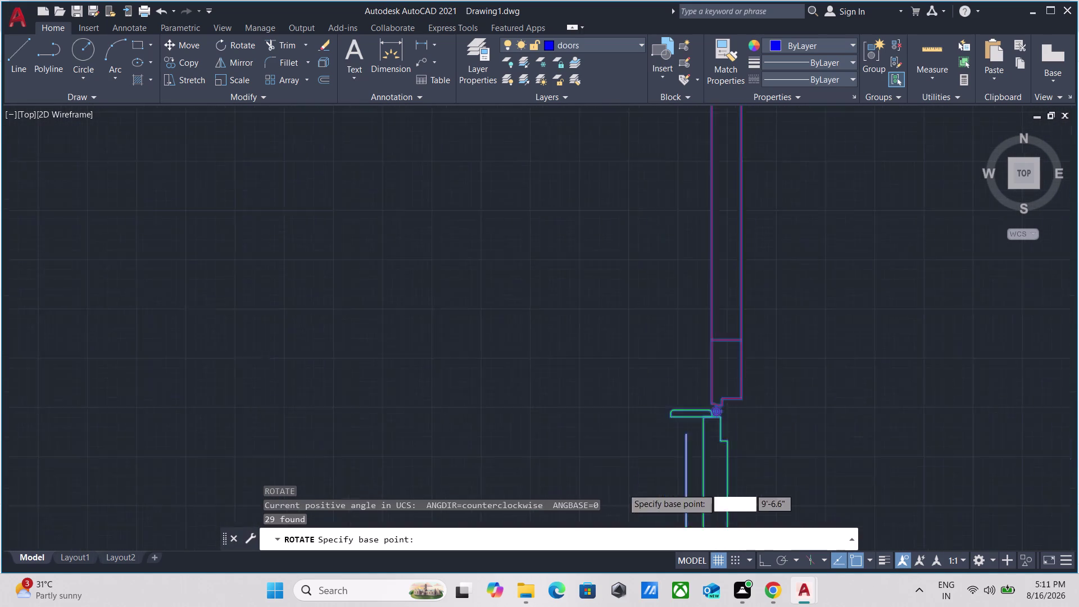
scroll(down, 3)
middle_drag(617, 430, 408, 218)
click(460, 357)
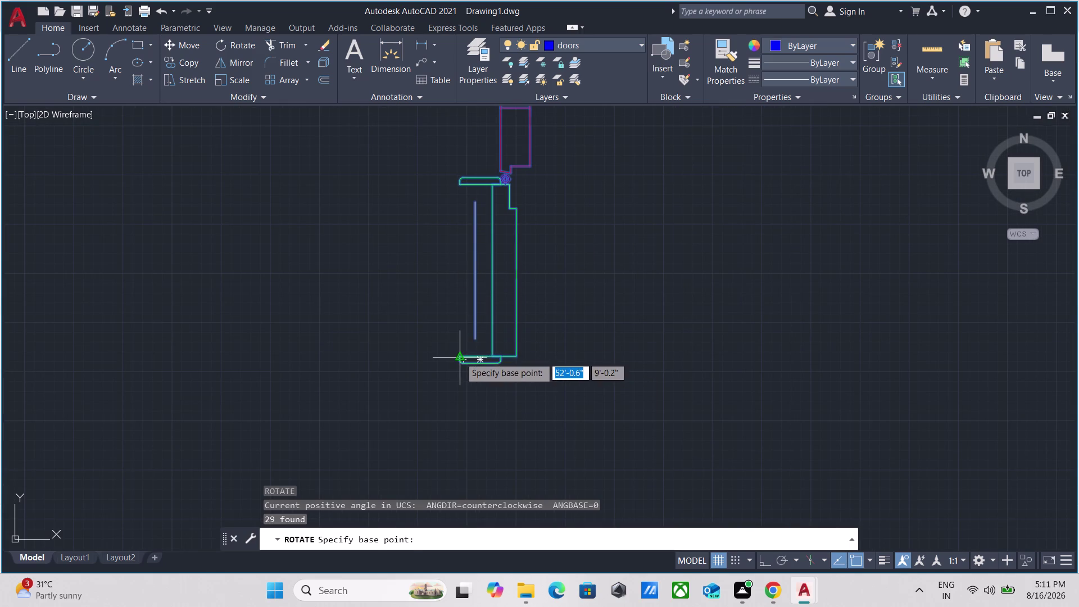
key(F8)
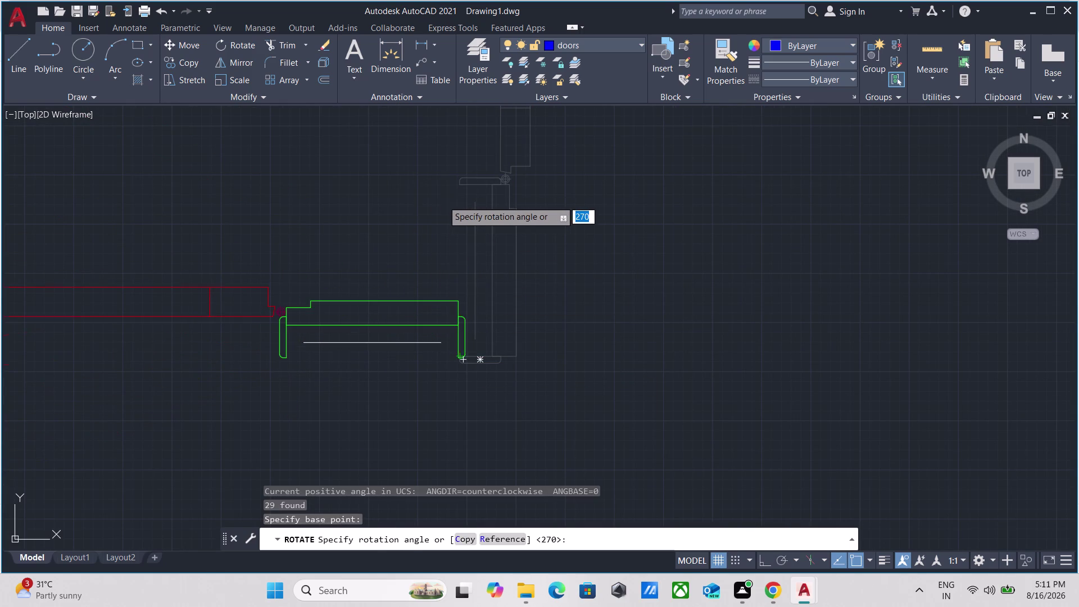
scroll(down, 3)
middle_drag(461, 162, 562, 198)
scroll(down, 3)
middle_drag(557, 155, 554, 316)
click(553, 268)
Select the rotated door, begin copying it from its jamb, then cancel the copy.
drag(626, 435, 619, 419)
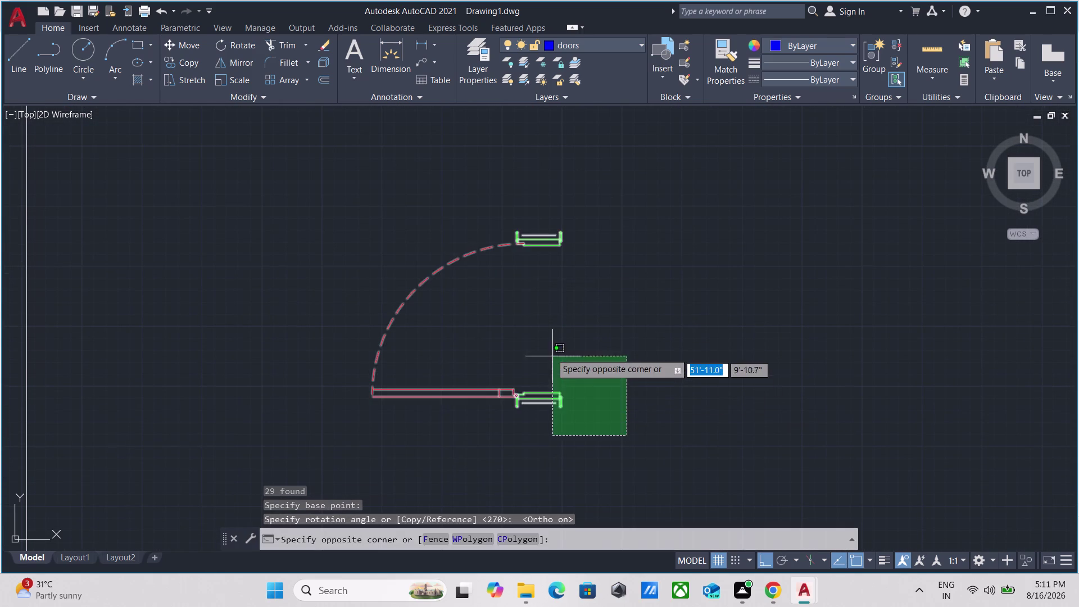
click(550, 351)
text(co)
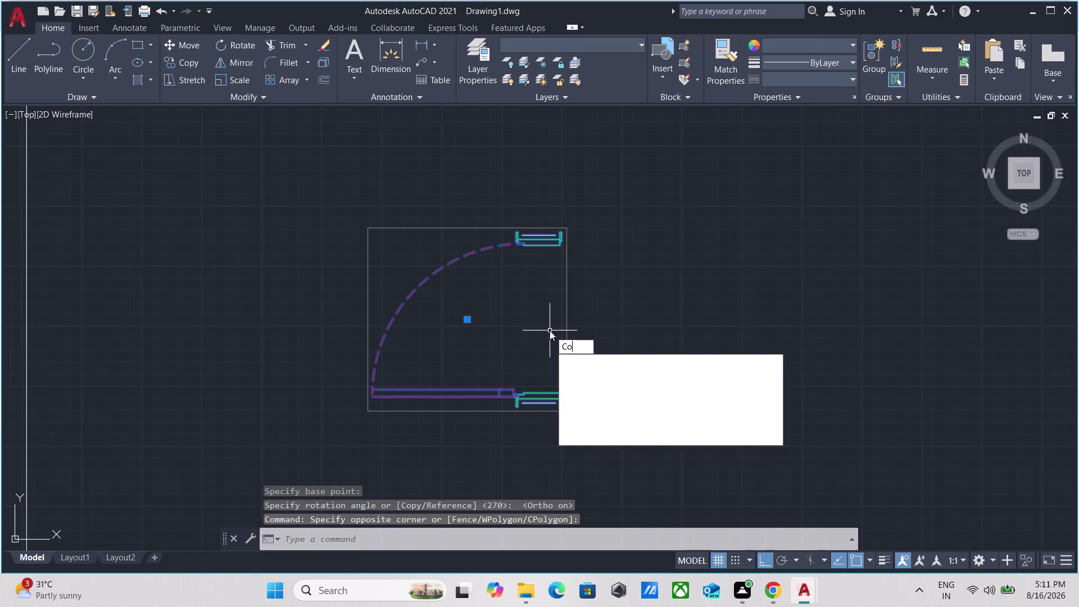
key(Return)
scroll(up, 3)
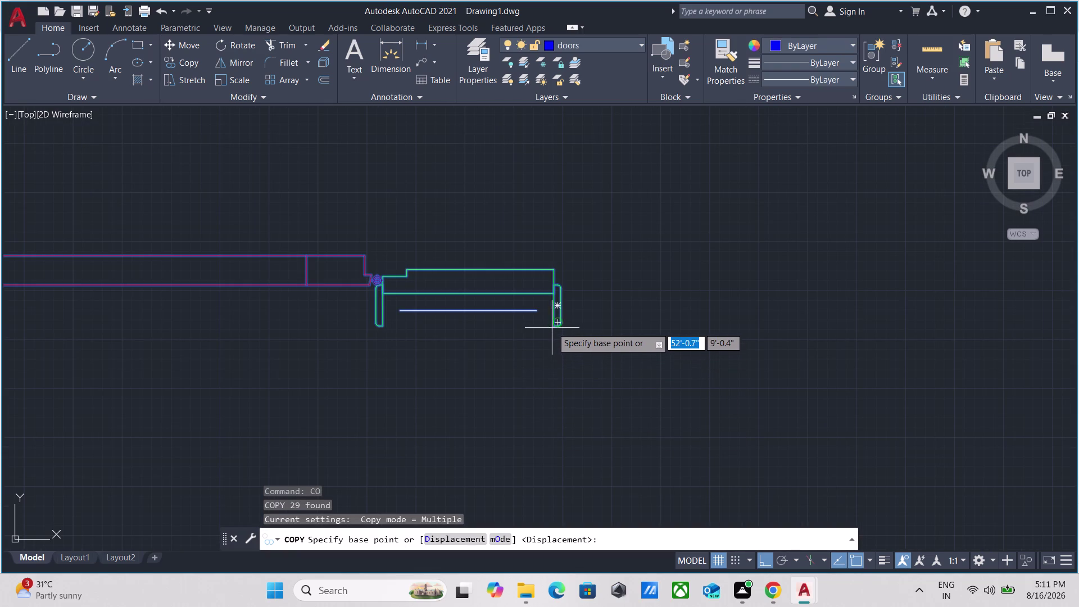
click(552, 327)
scroll(down, 3)
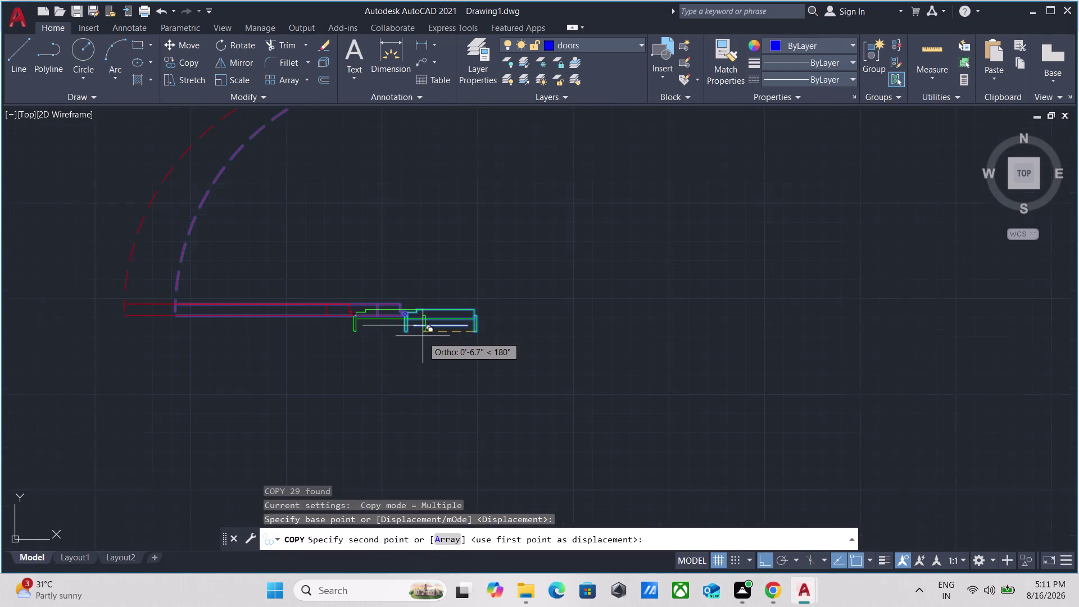
key(F8)
scroll(down, 3)
scroll(down, 3)
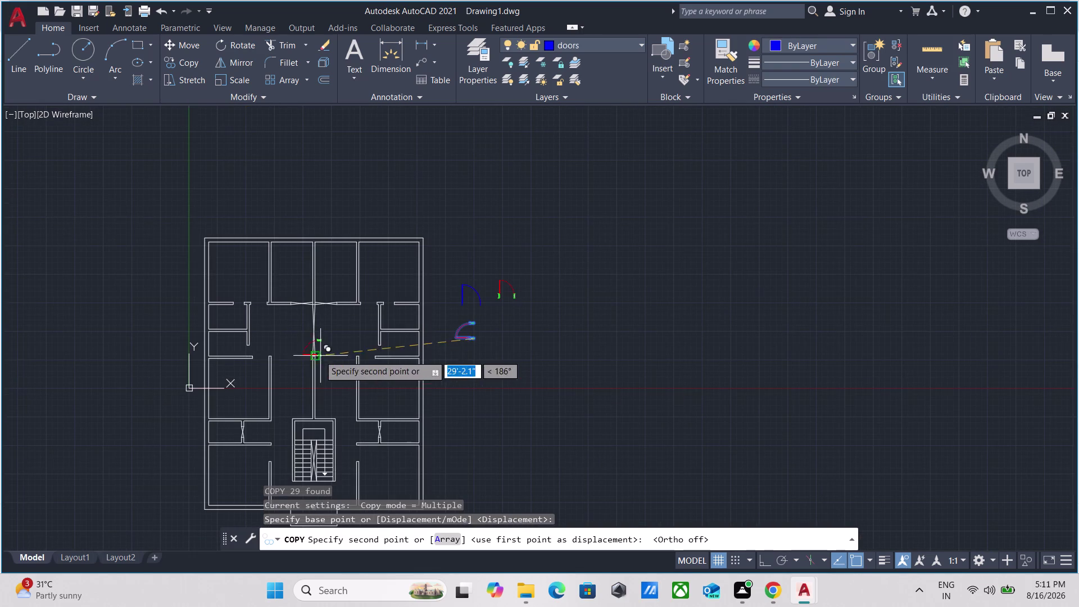
scroll(up, 3)
scroll(down, 3)
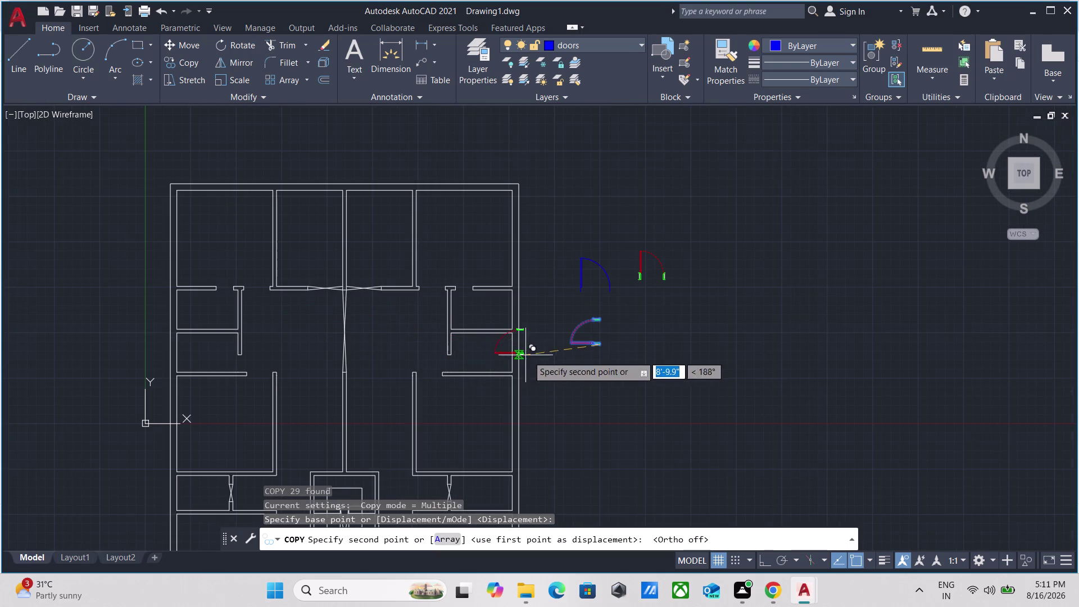
scroll(up, 3)
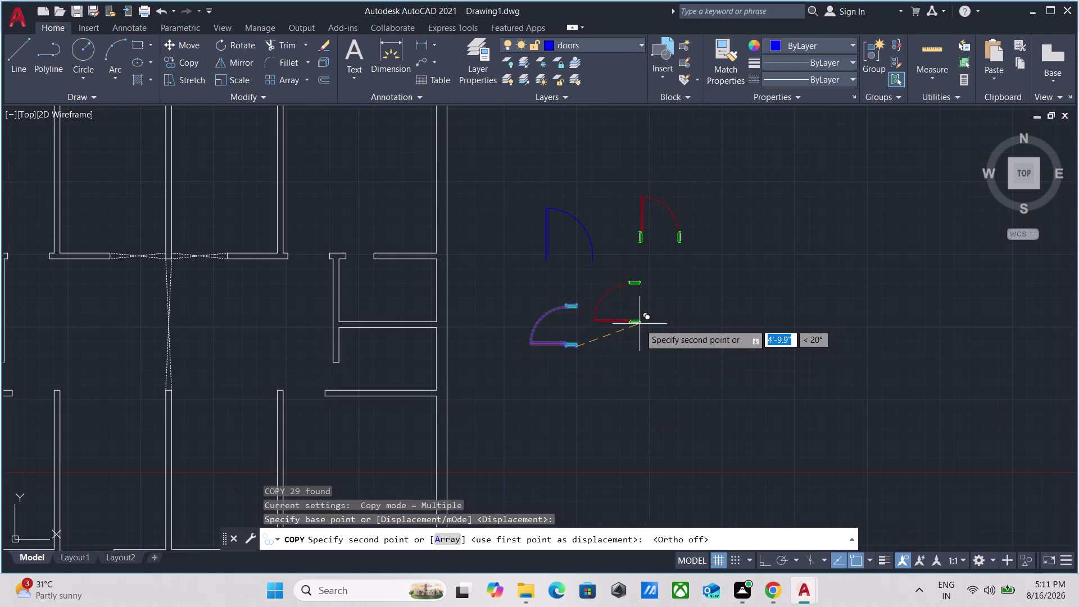
key(Escape)
Select the upright red door and pan to it.
drag(727, 256, 723, 258)
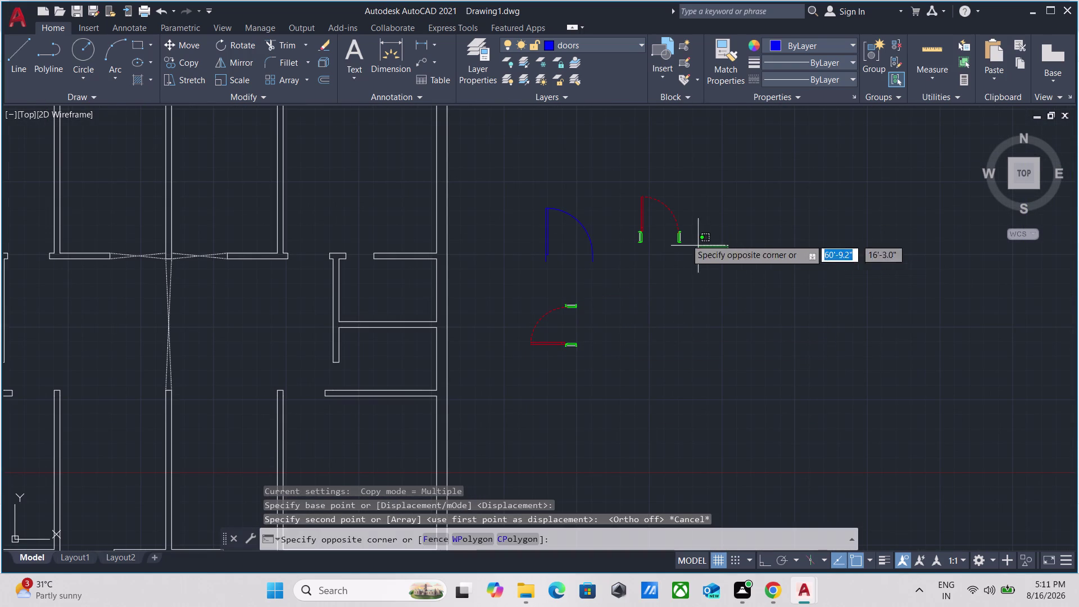
click(599, 218)
scroll(up, 3)
middle_drag(620, 253, 607, 329)
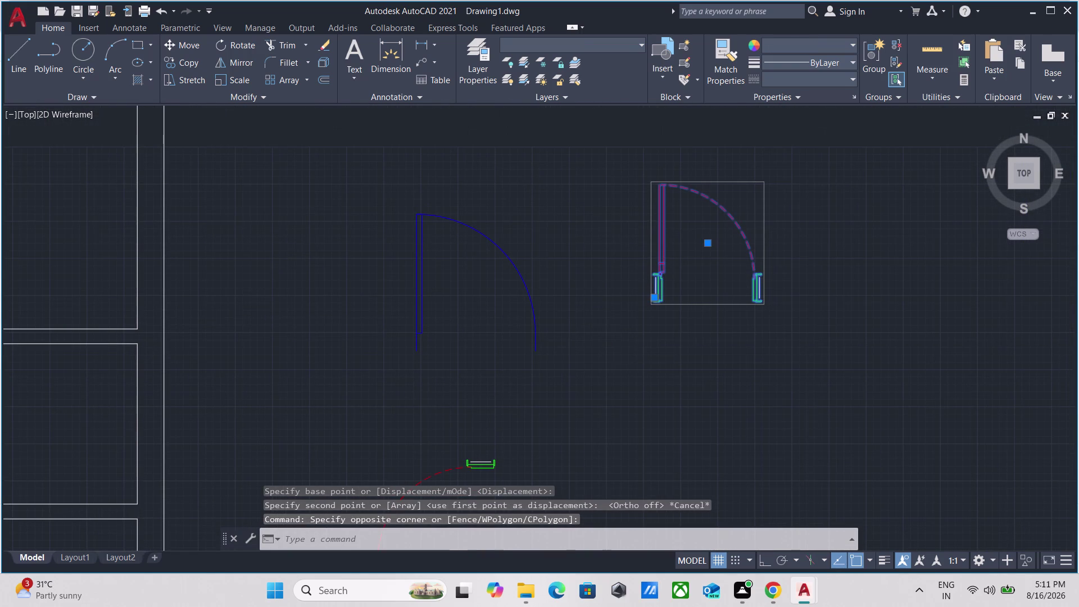
Start copying the red door with its jamb corner as the base point.
key(c)
key(o)
key(Return)
scroll(up, 3)
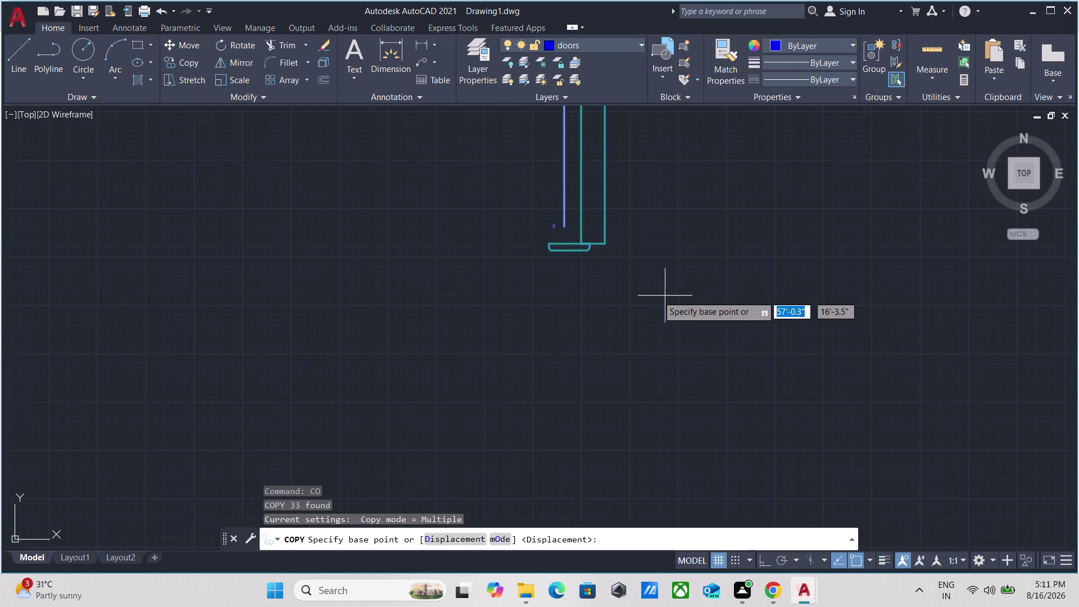
scroll(up, 3)
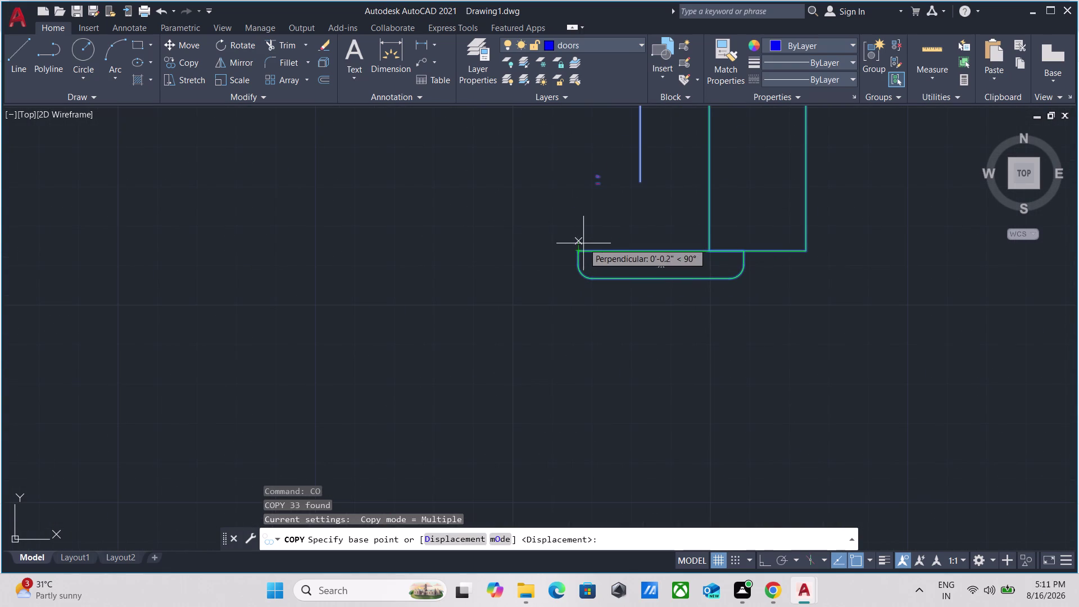
scroll(down, 3)
scroll(down, 3)
scroll(up, 3)
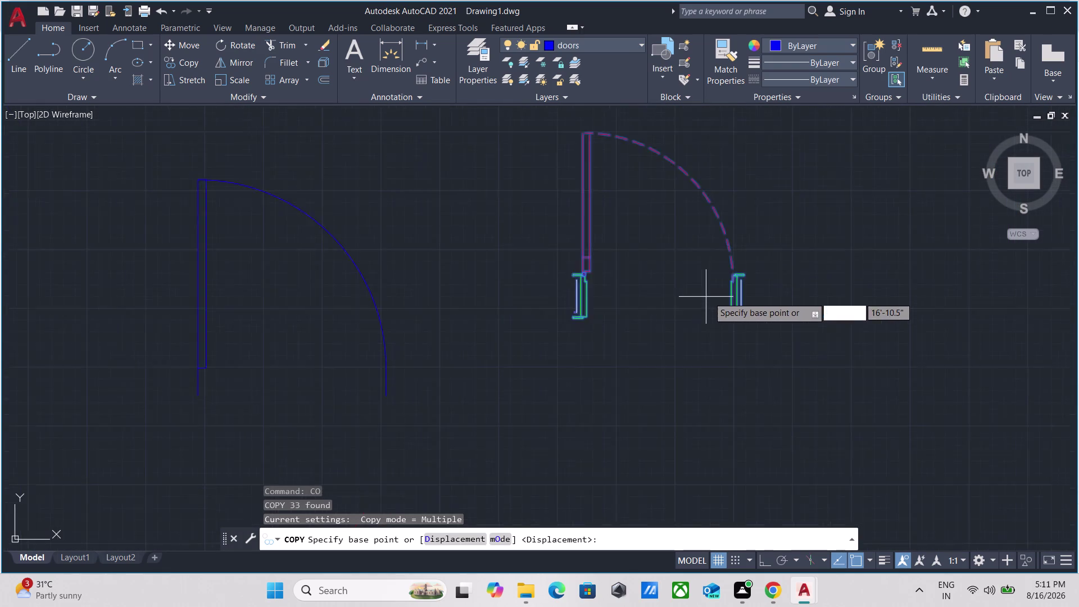
scroll(up, 3)
scroll(up, 3)
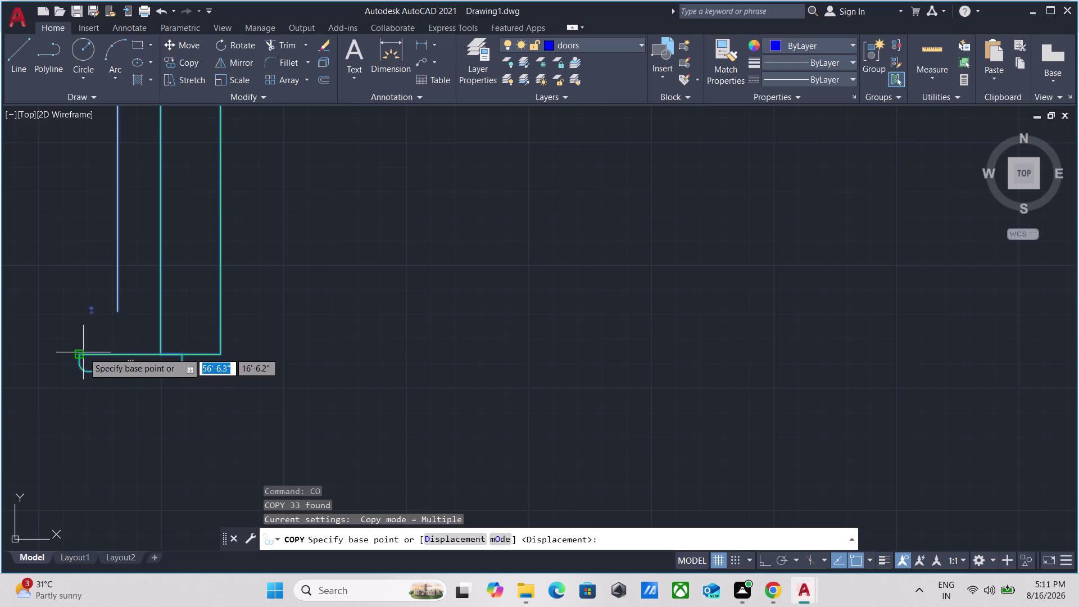
click(83, 352)
Place a door copy in the first wall opening of the floor plan.
scroll(down, 3)
scroll(down, 3)
scroll(down, 3)
scroll(down, 3)
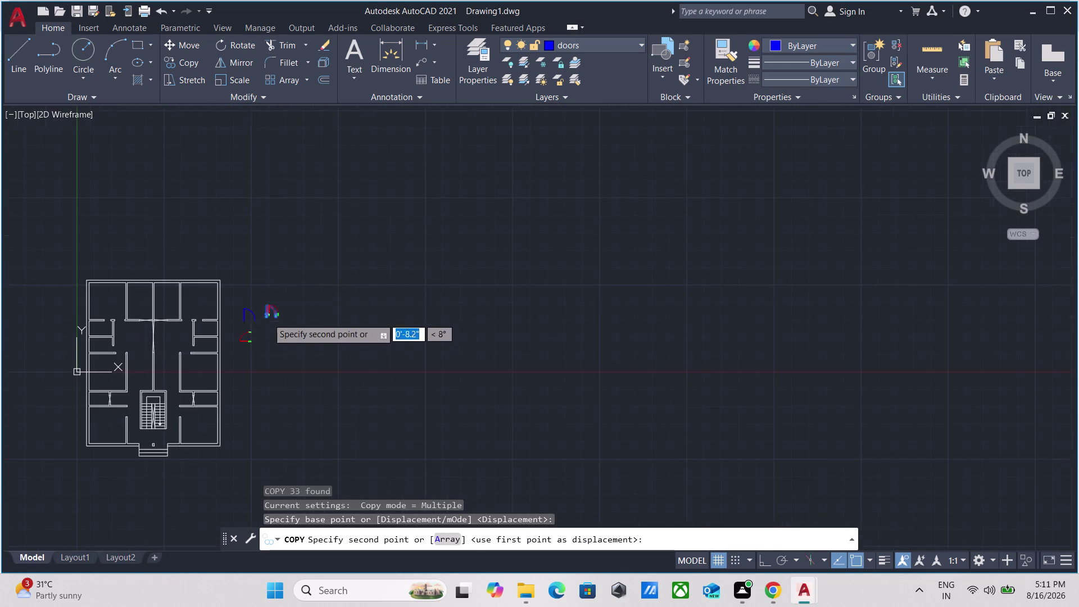
middle_drag(267, 323, 429, 364)
scroll(up, 3)
scroll(up, 3)
scroll(up, 3)
middle_drag(323, 320, 352, 469)
scroll(up, 3)
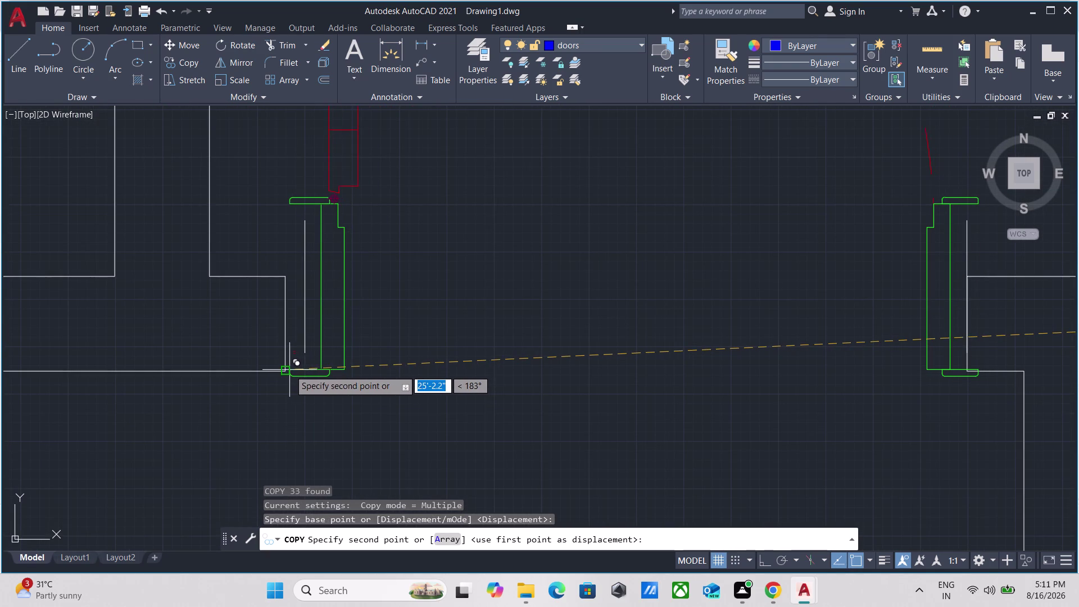
scroll(down, 3)
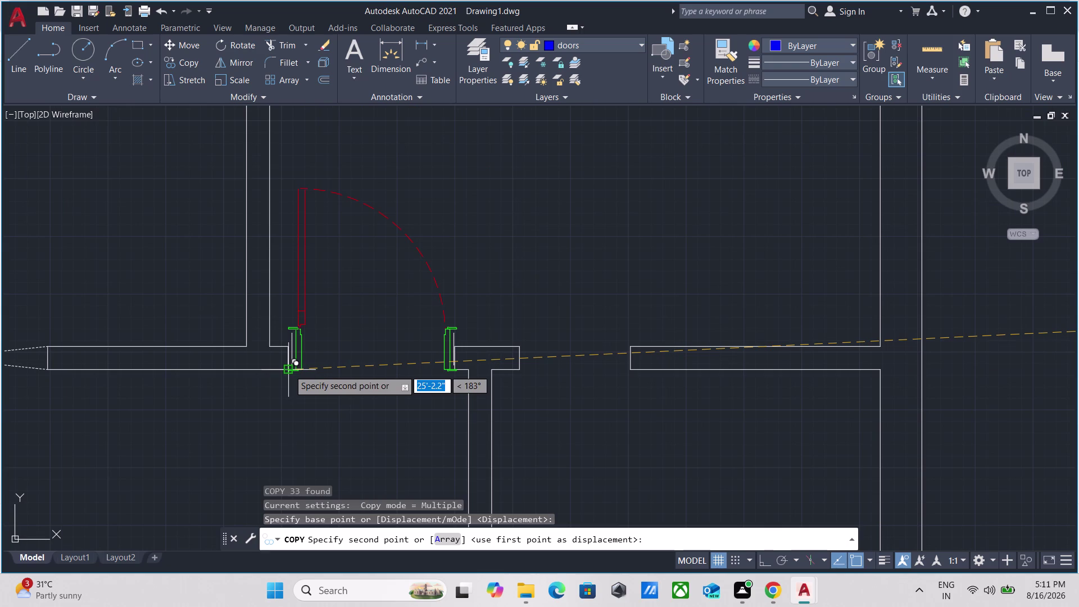
scroll(down, 3)
scroll(up, 3)
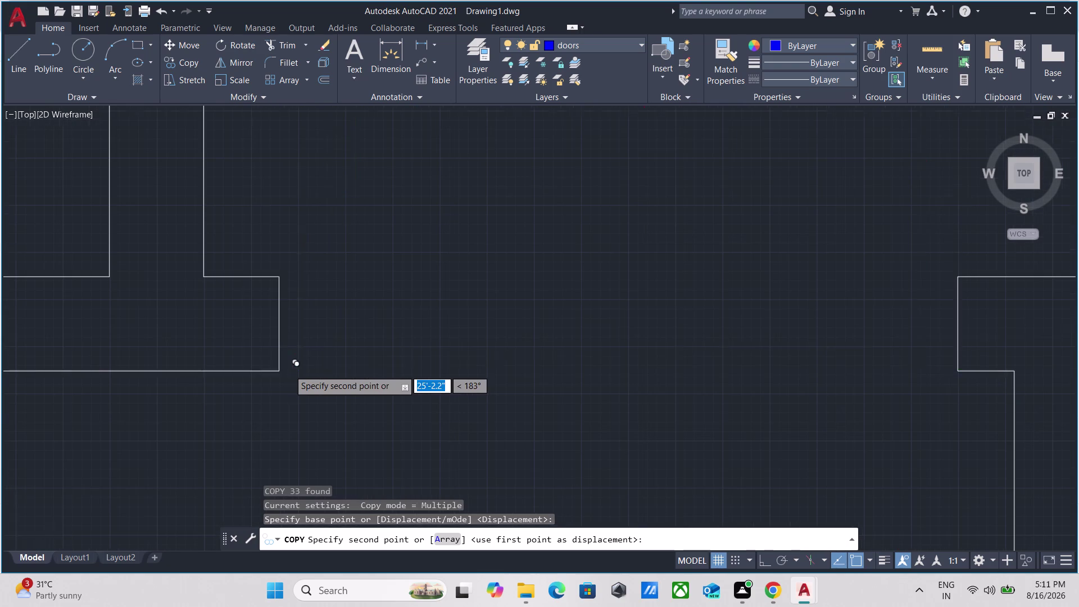
scroll(up, 3)
click(279, 369)
Pan and zoom toward the next wall opening while the multiple copy continues.
scroll(down, 3)
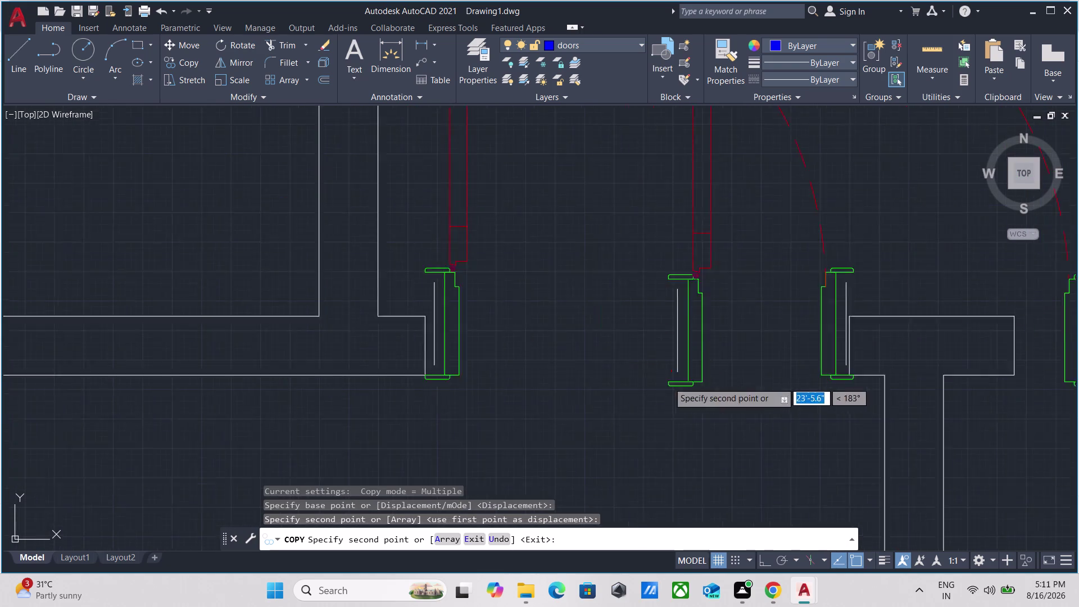
scroll(down, 3)
scroll(up, 3)
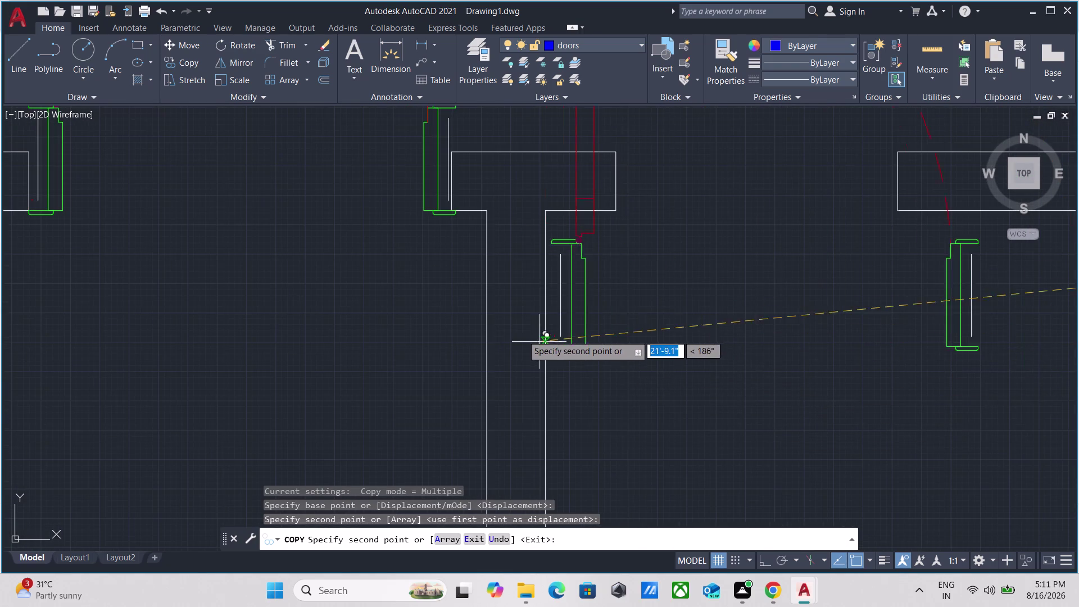
scroll(up, 3)
scroll(down, 3)
middle_drag(709, 340, 687, 448)
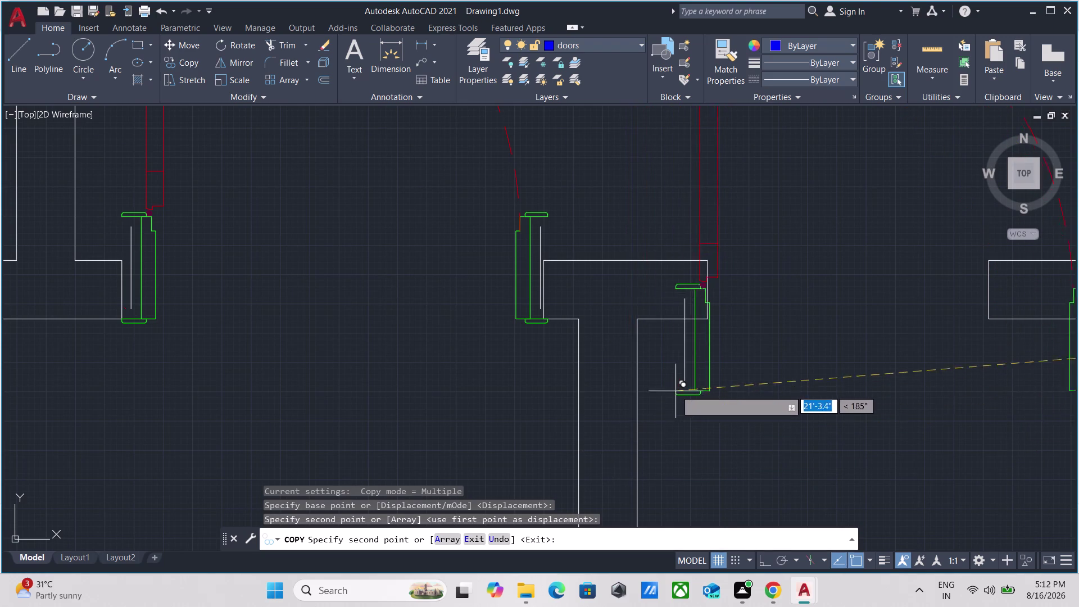
scroll(down, 3)
scroll(down, 3)
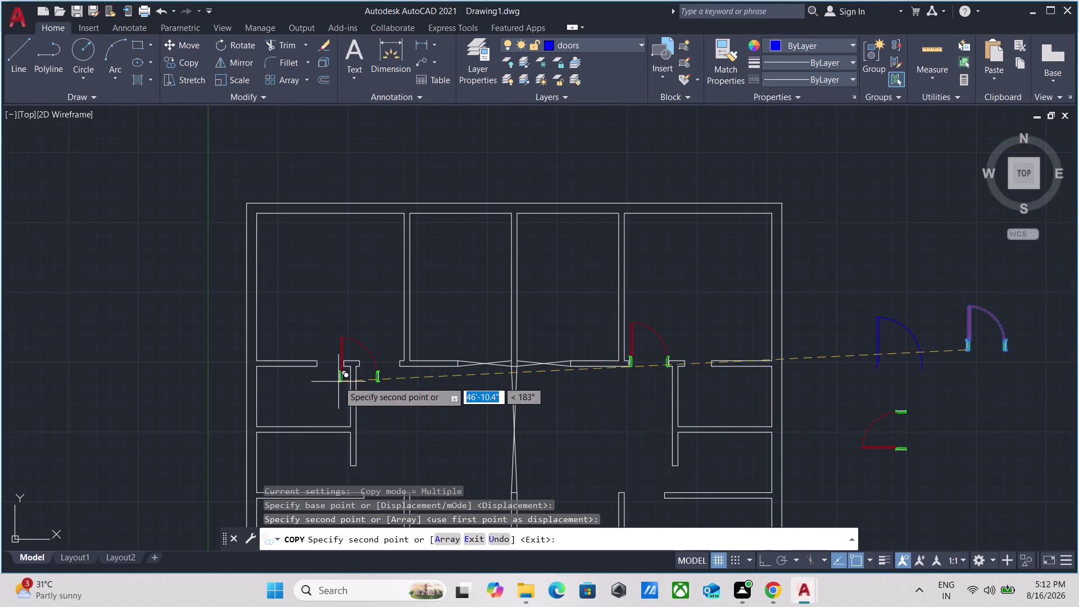
scroll(up, 3)
scroll(up, 3)
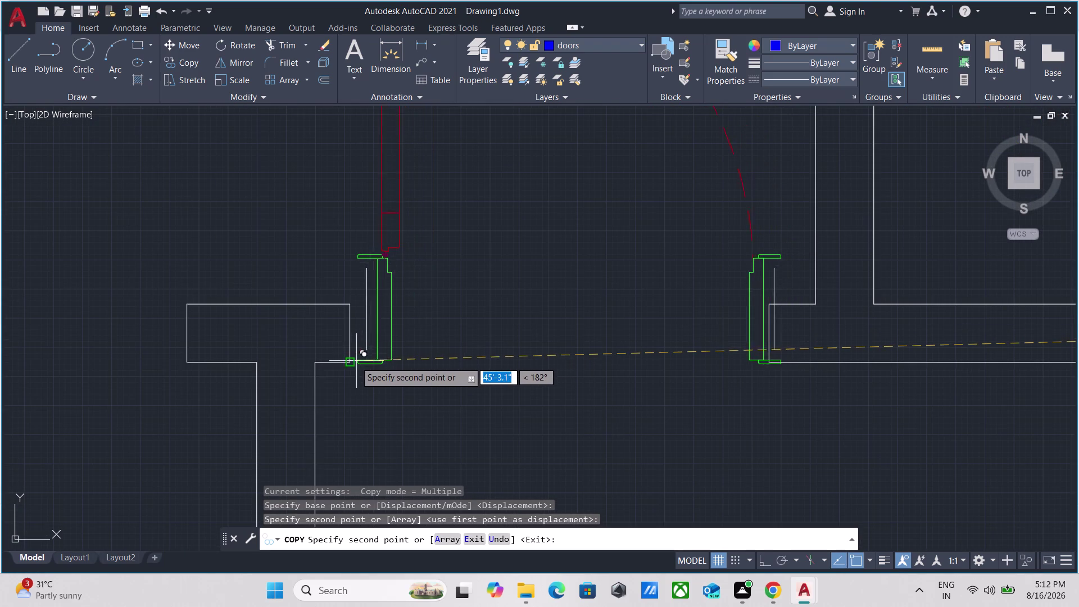
scroll(down, 3)
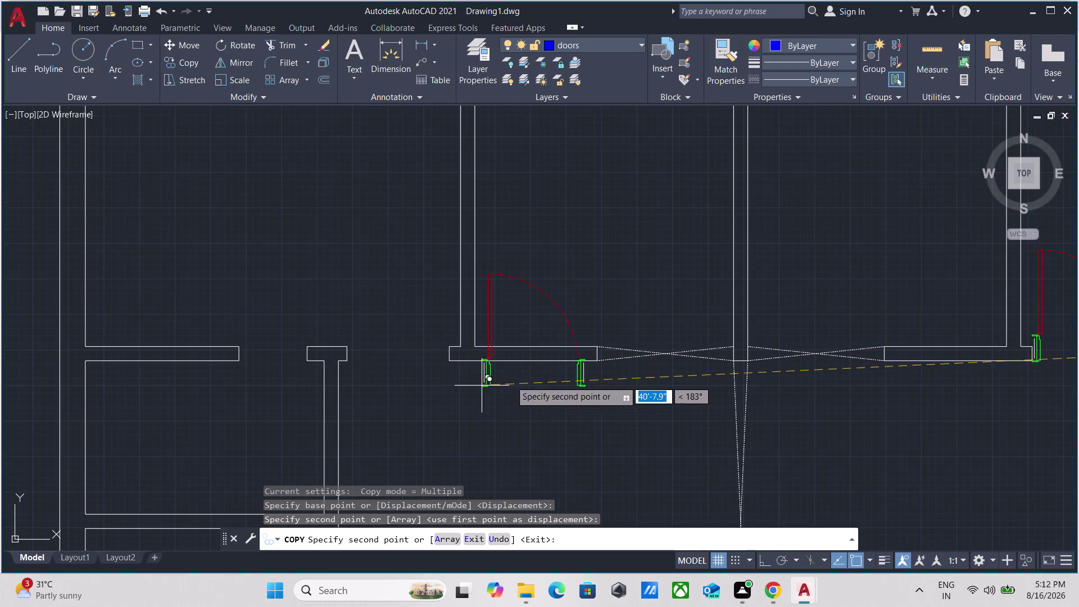
End the door COPY and zoom in on another door opening.
key(Escape)
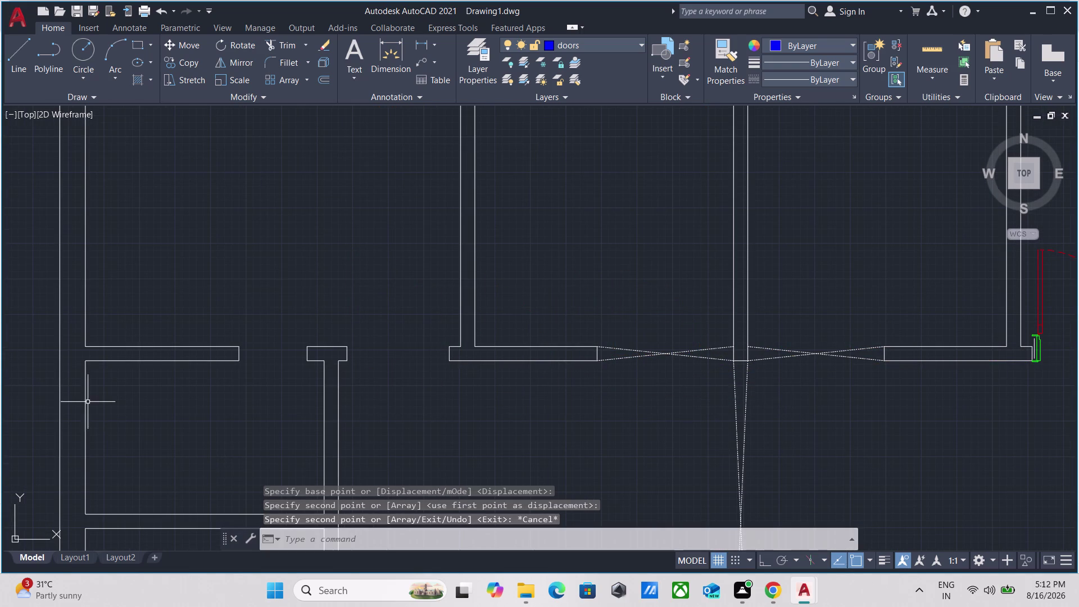
scroll(down, 3)
middle_drag(610, 397, 303, 383)
scroll(up, 3)
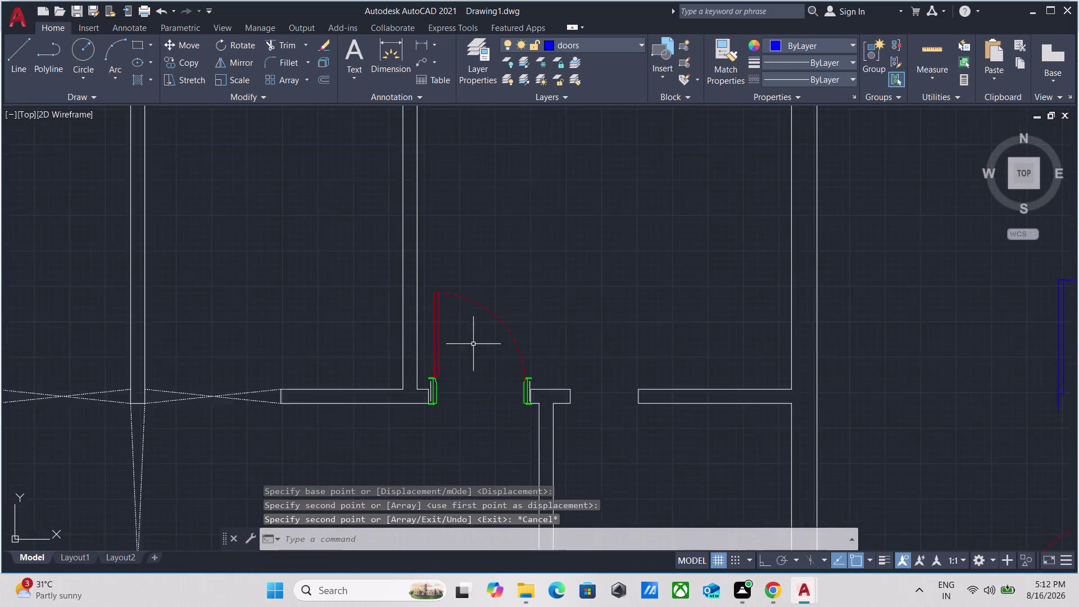
scroll(up, 3)
middle_drag(317, 443, 347, 338)
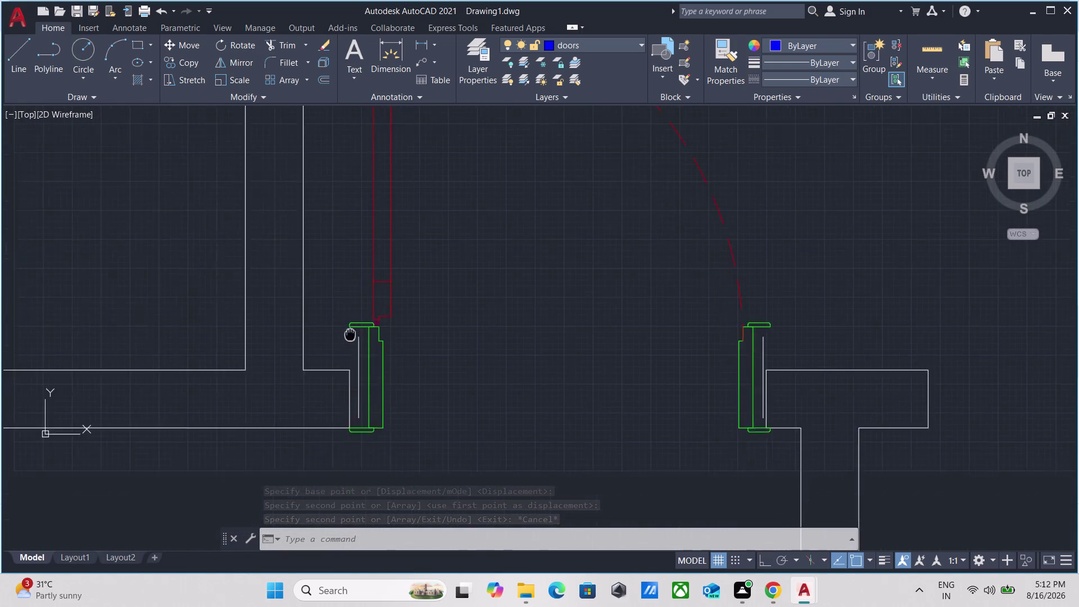
scroll(up, 3)
Start selecting the door frame at the opening, then cancel that unfinished selection.
click(410, 362)
click(354, 337)
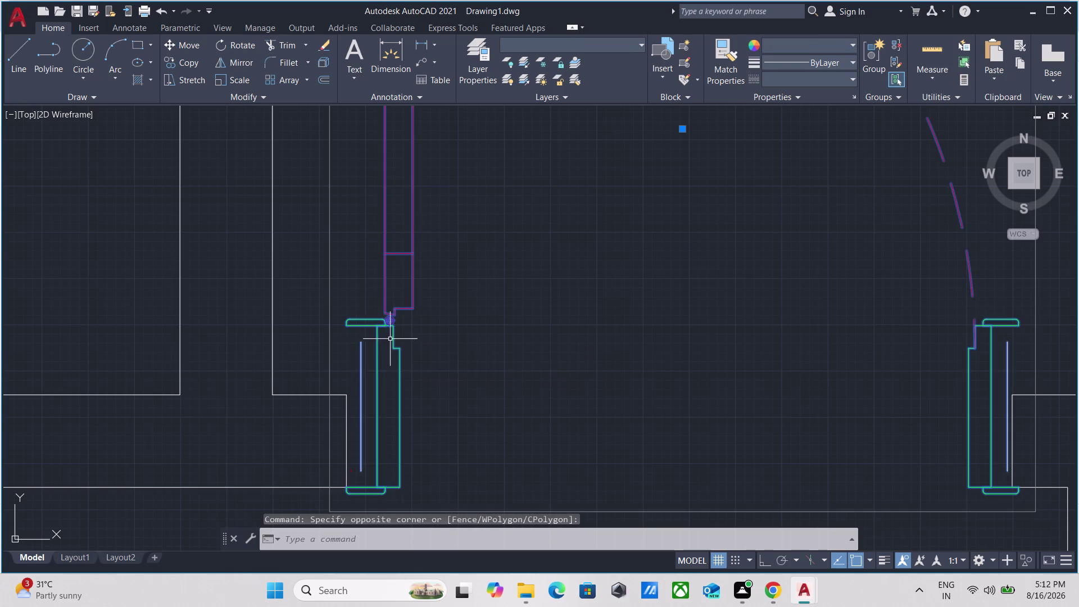
scroll(down, 3)
scroll(up, 3)
scroll(up, 3)
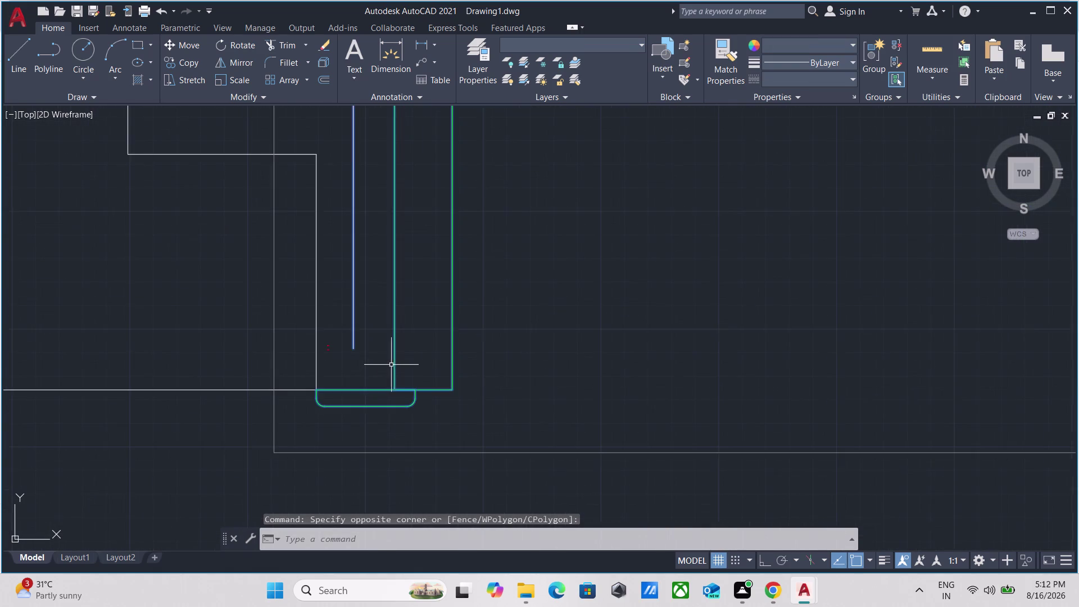
scroll(down, 3)
scroll(down, 3)
middle_drag(463, 356, 444, 375)
key(Escape)
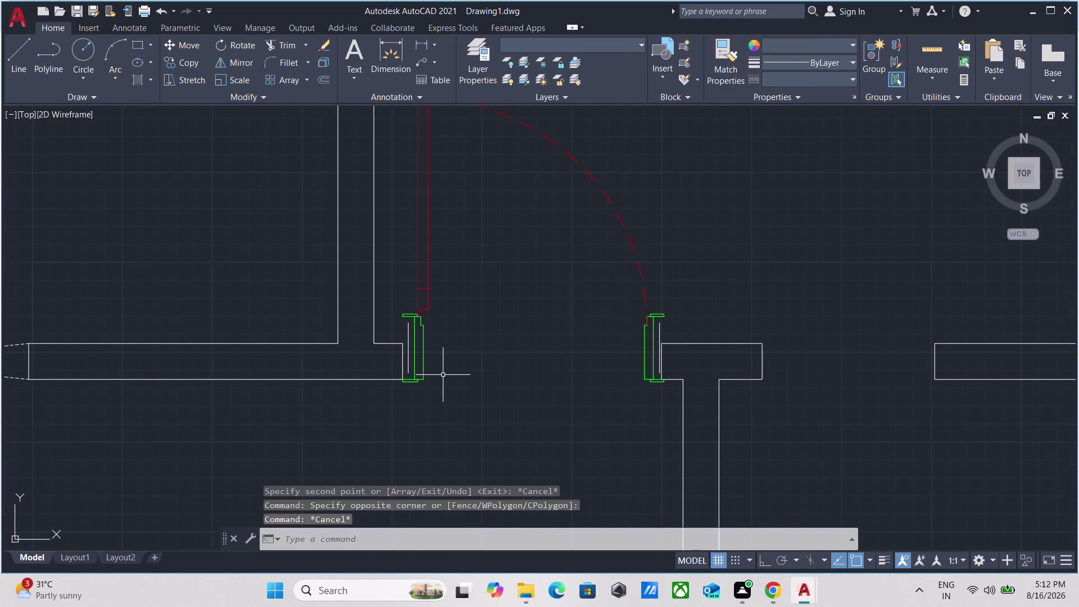
Window-select the copied door sitting in the wall opening.
scroll(down, 3)
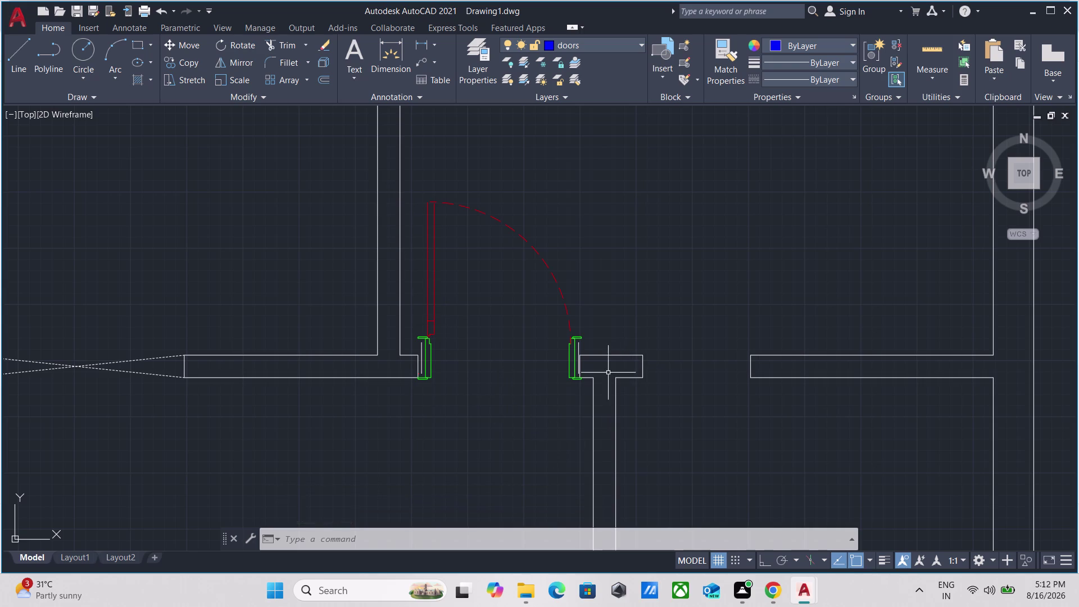
scroll(up, 3)
scroll(up, 3)
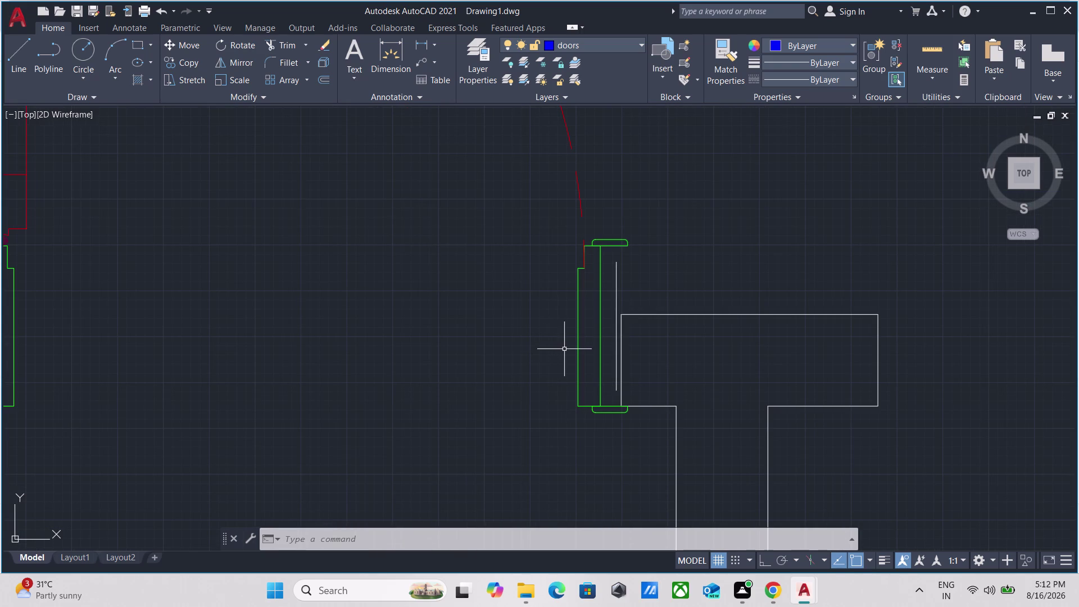
scroll(up, 3)
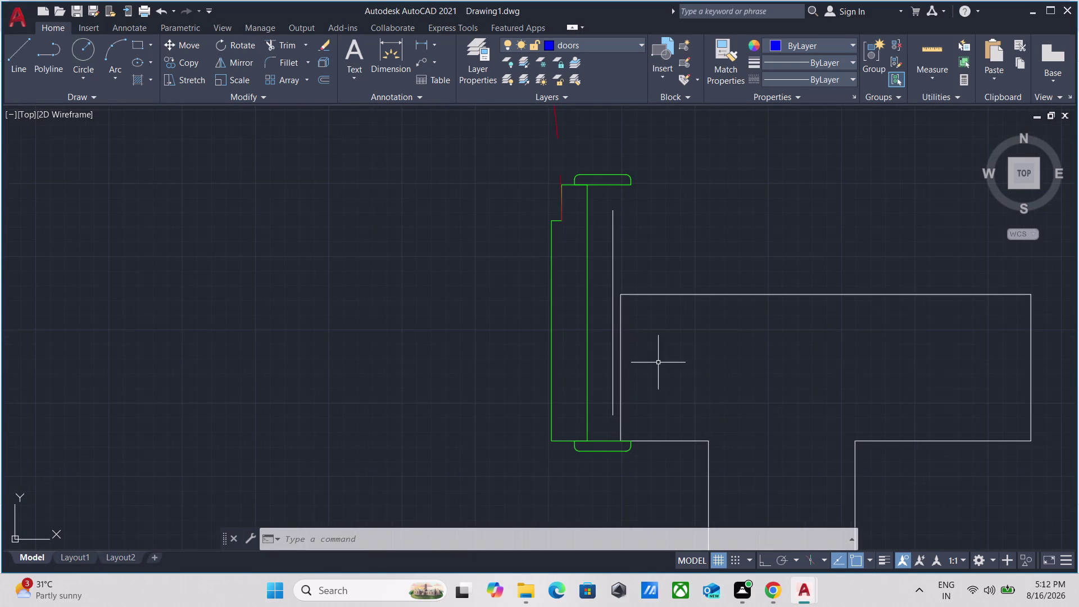
scroll(down, 3)
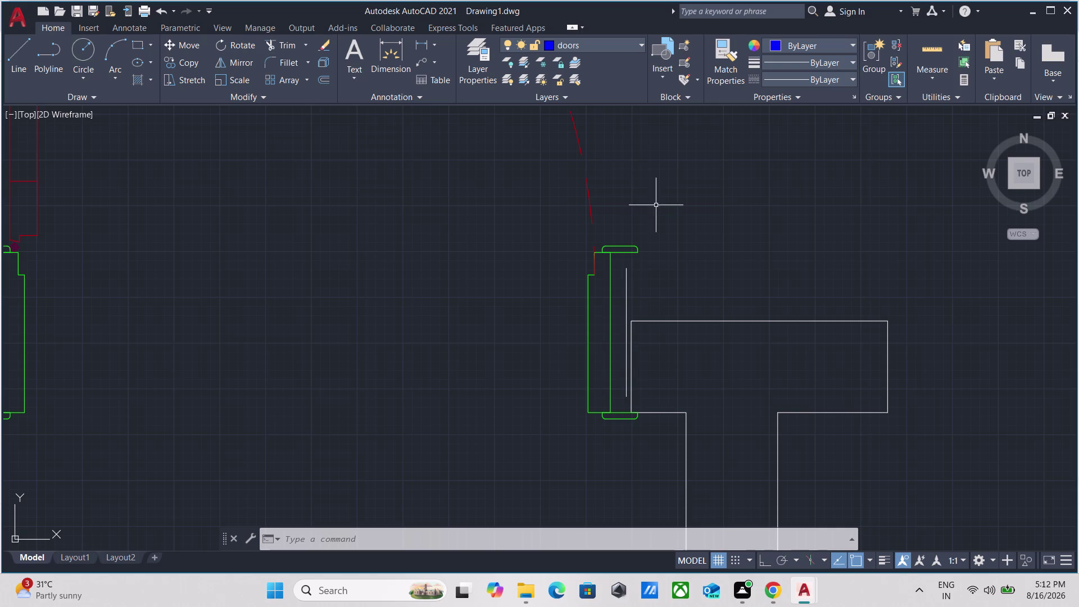
drag(656, 205, 624, 251)
click(558, 310)
Ungroup the selected door at the opening with UNGROUP.
scroll(down, 3)
middle_drag(436, 275, 434, 291)
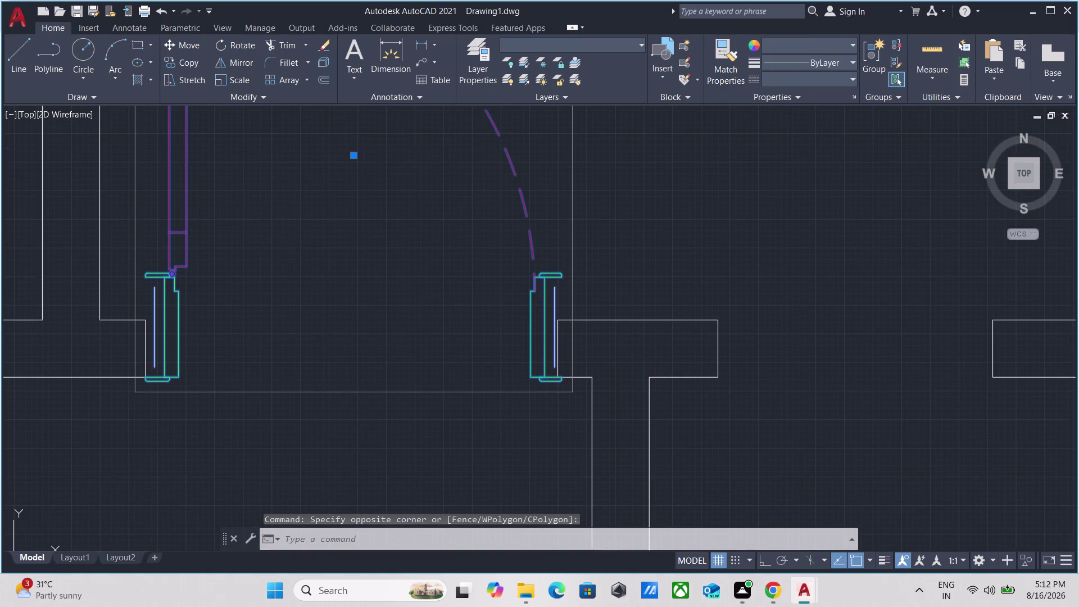
text(un)
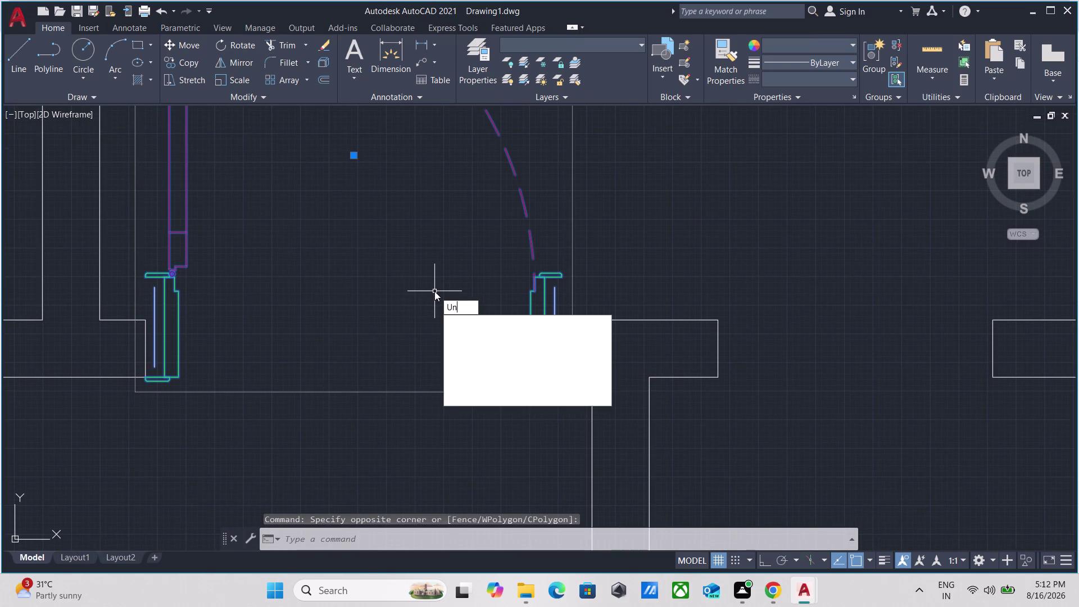
key(g)
key(Return)
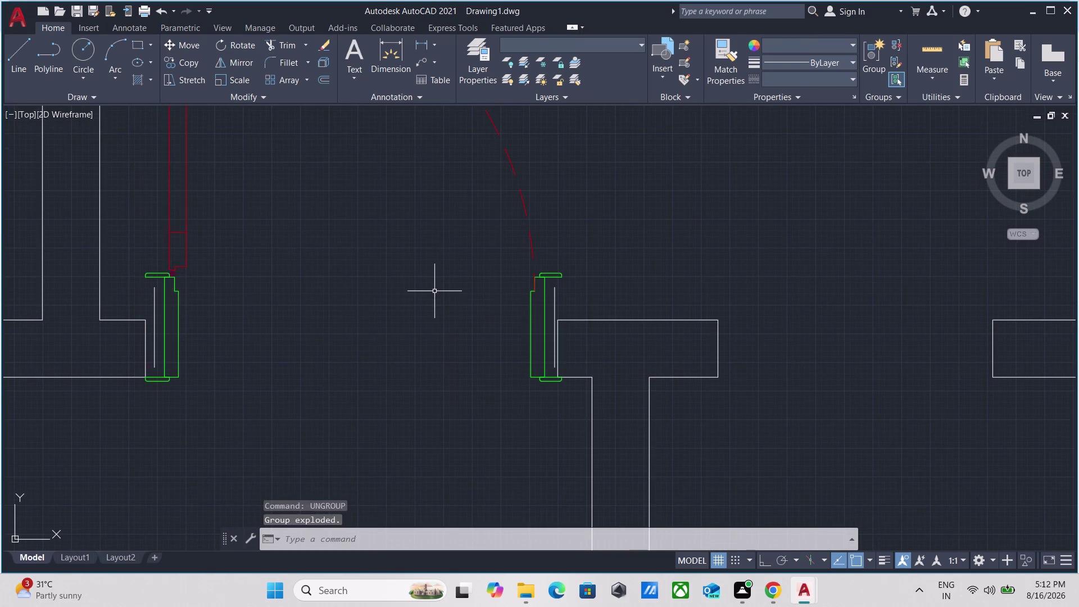
Select the left jamb lines, then clear that selection.
click(197, 308)
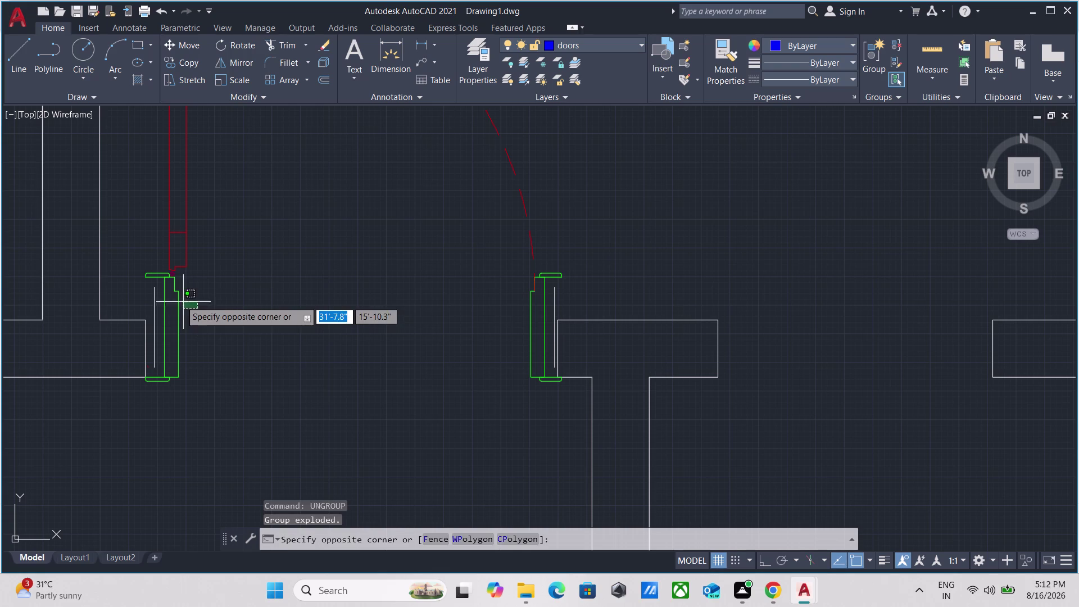
click(150, 288)
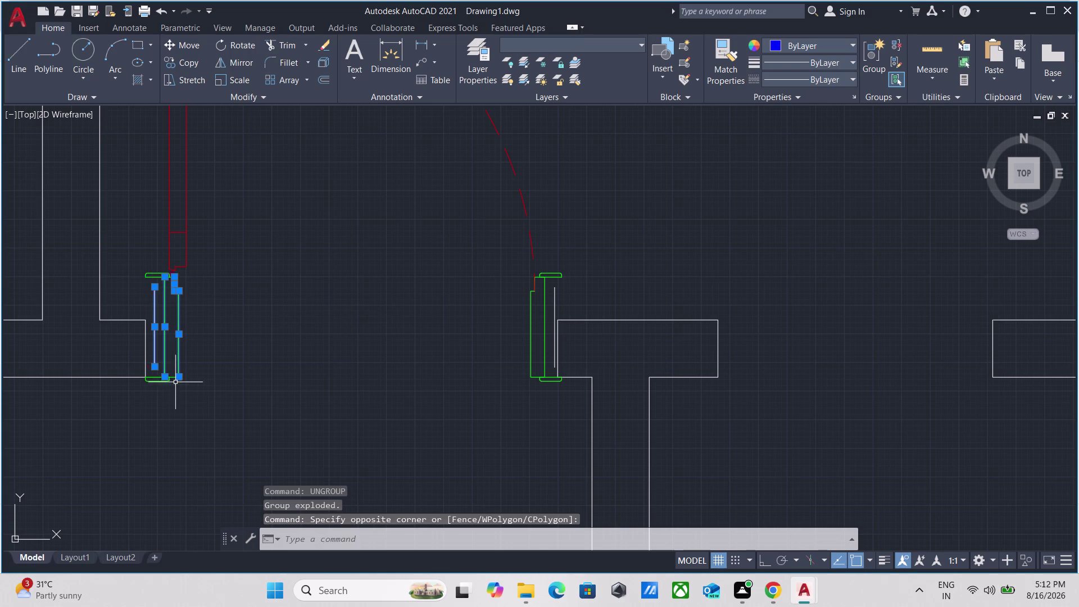
click(172, 405)
click(156, 362)
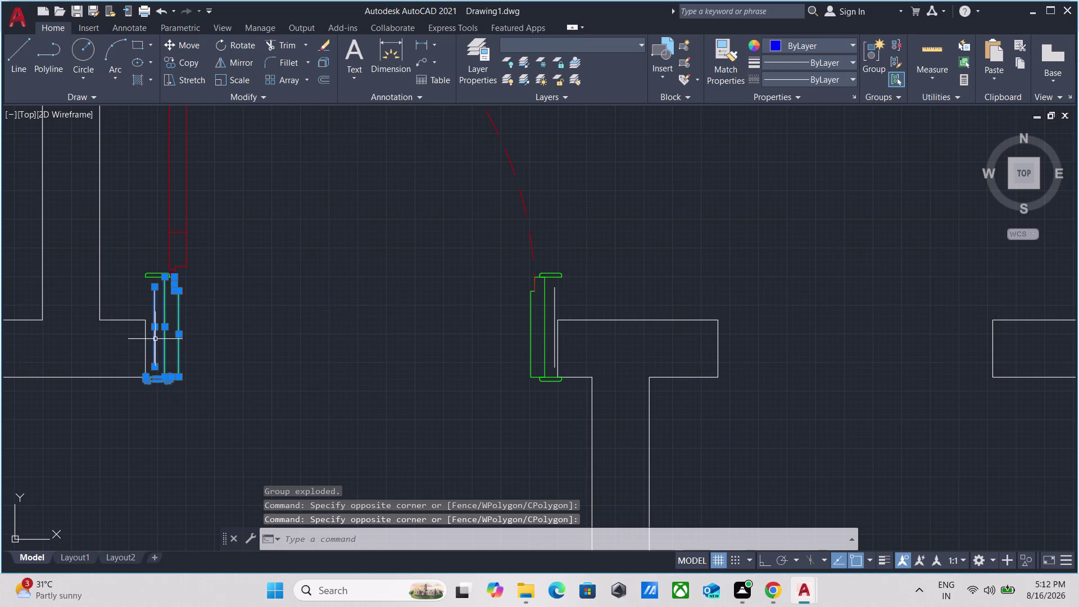
key(Escape)
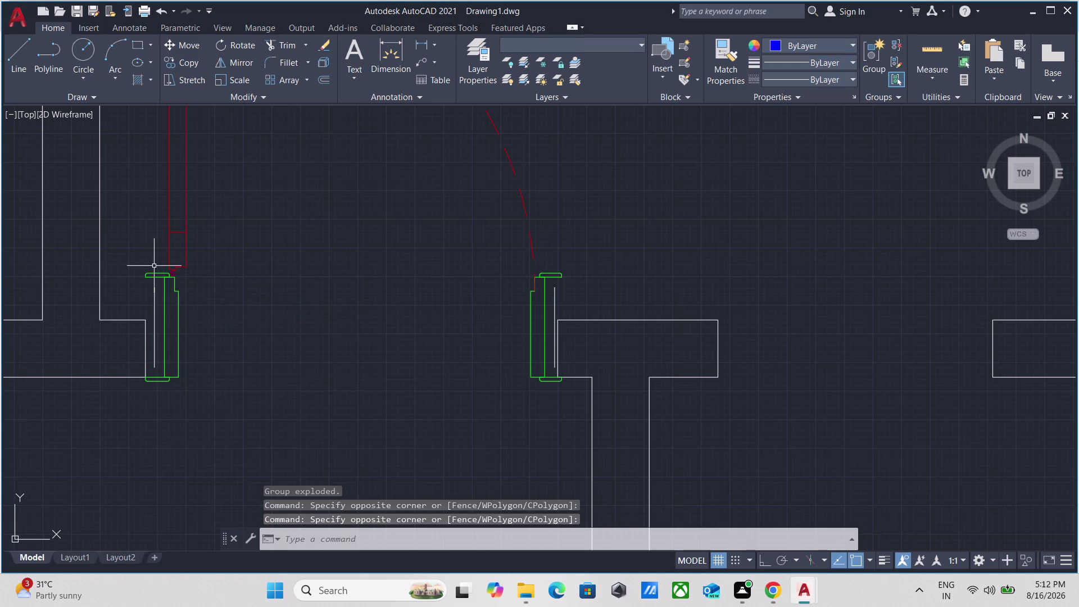
Crossing-select the jamb's upper end and the inner frame line.
scroll(up, 3)
click(245, 316)
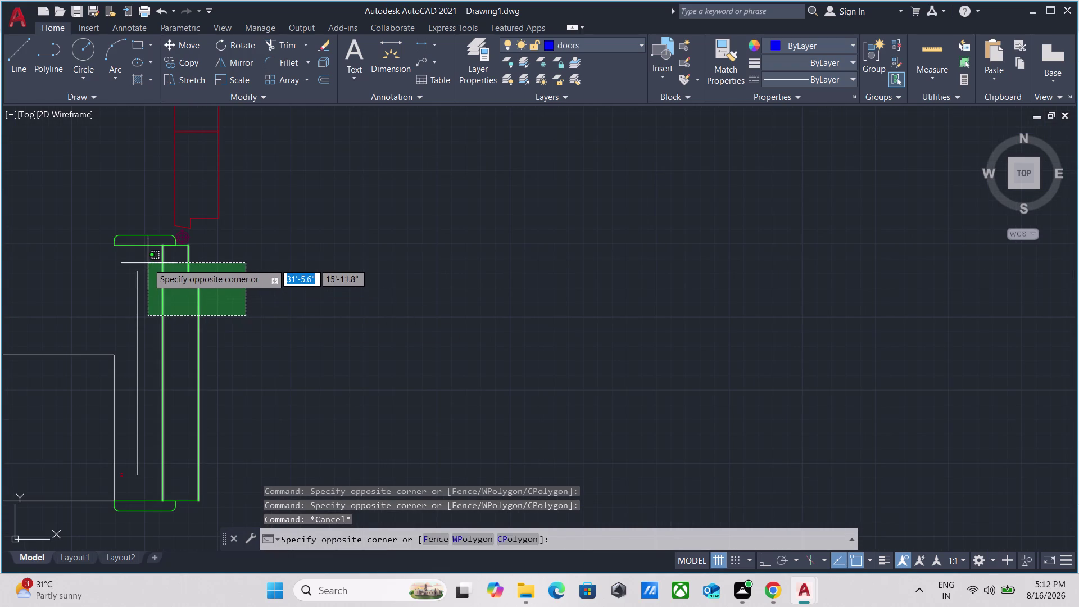
click(147, 263)
click(153, 195)
click(93, 271)
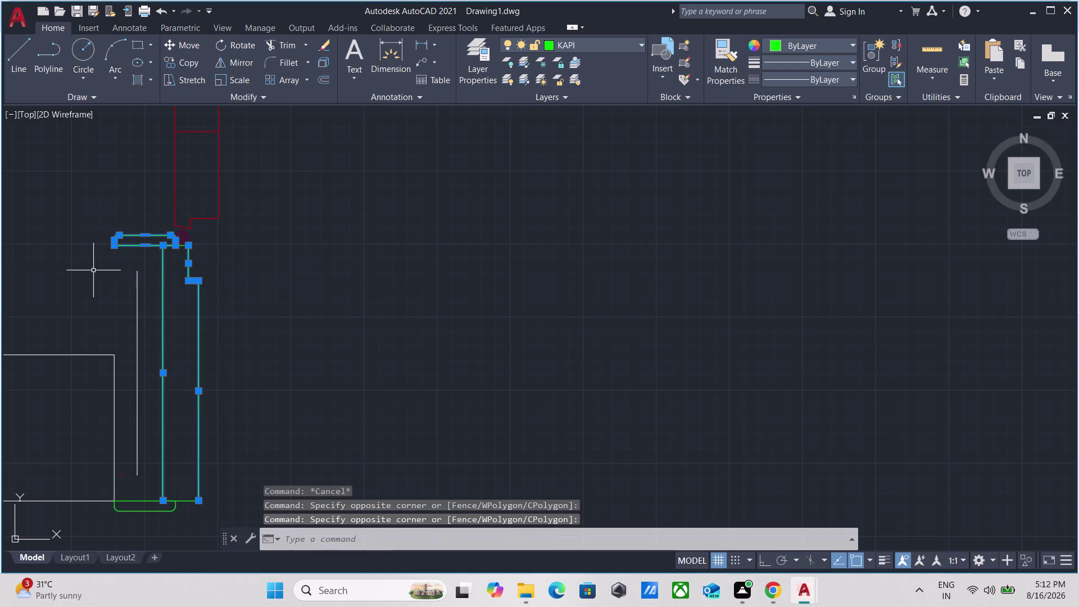
click(149, 295)
click(133, 287)
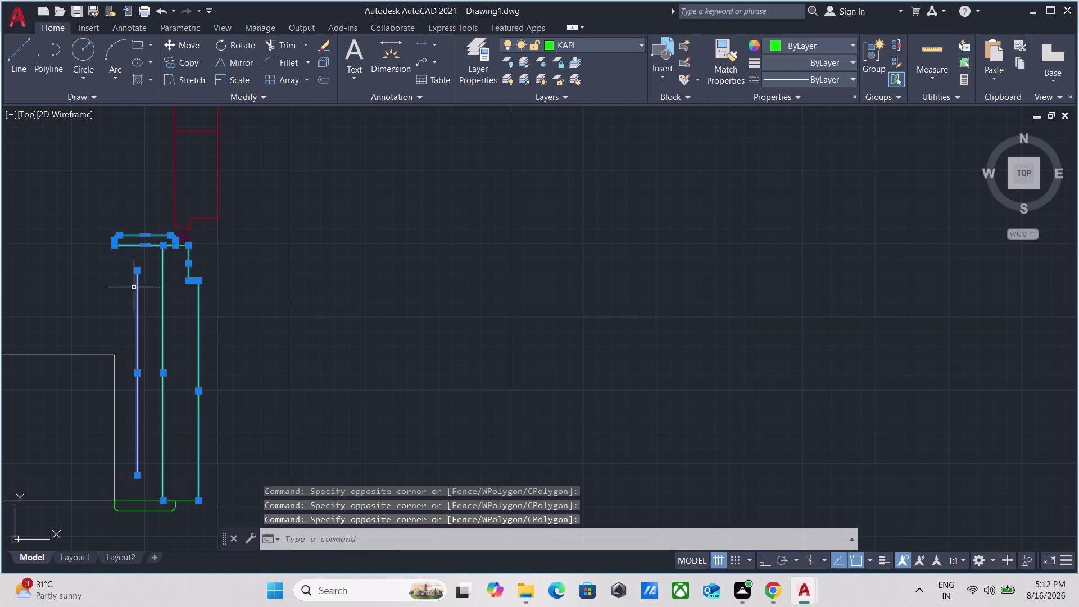
Start STRETCH on the six selected door frame objects.
text(st)
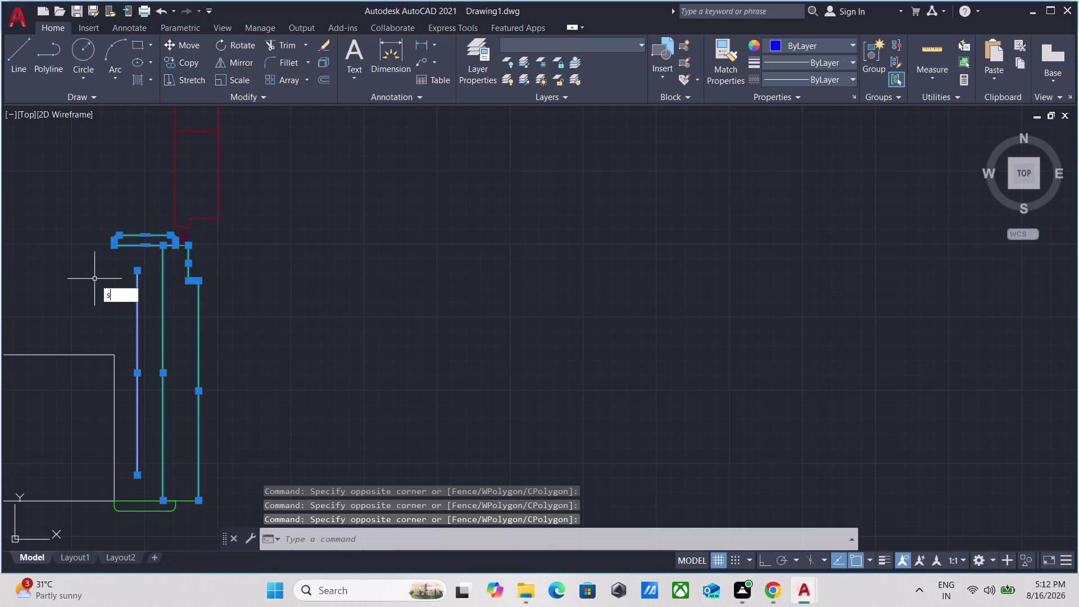
text(r)
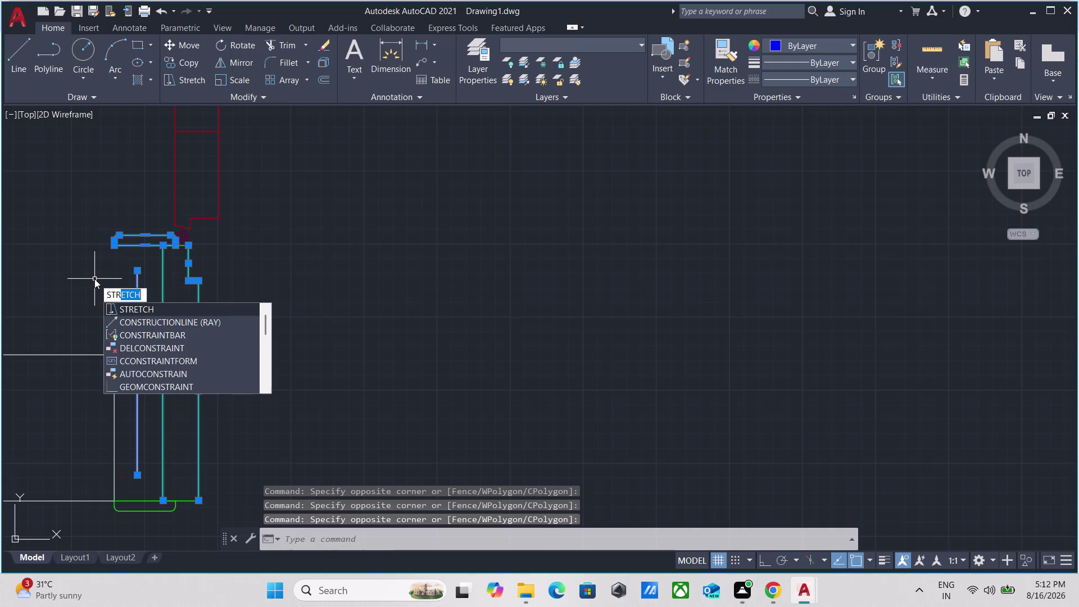
key(Return)
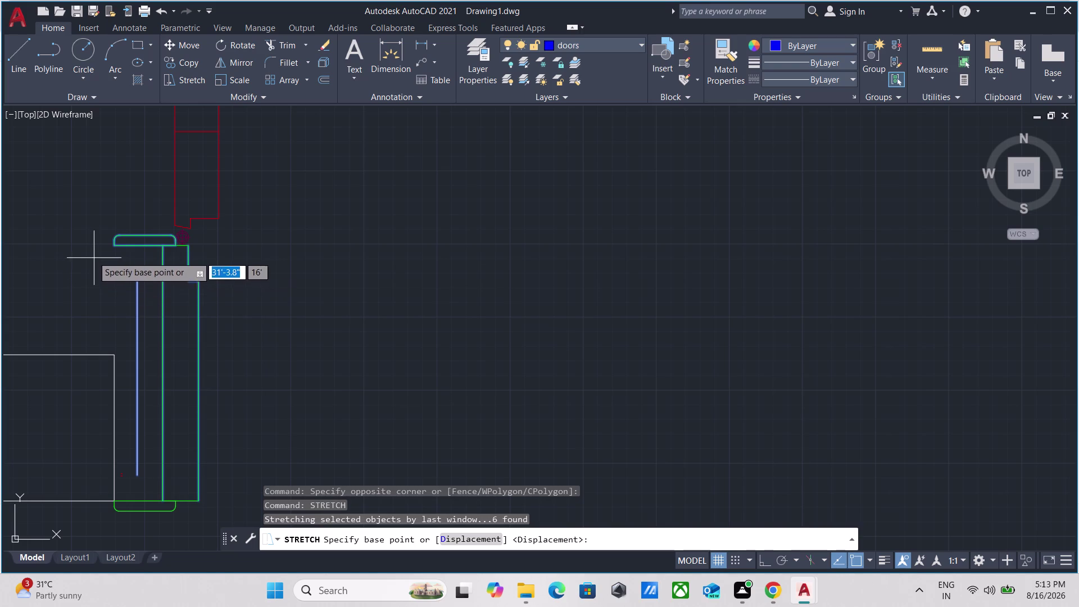
click(112, 235)
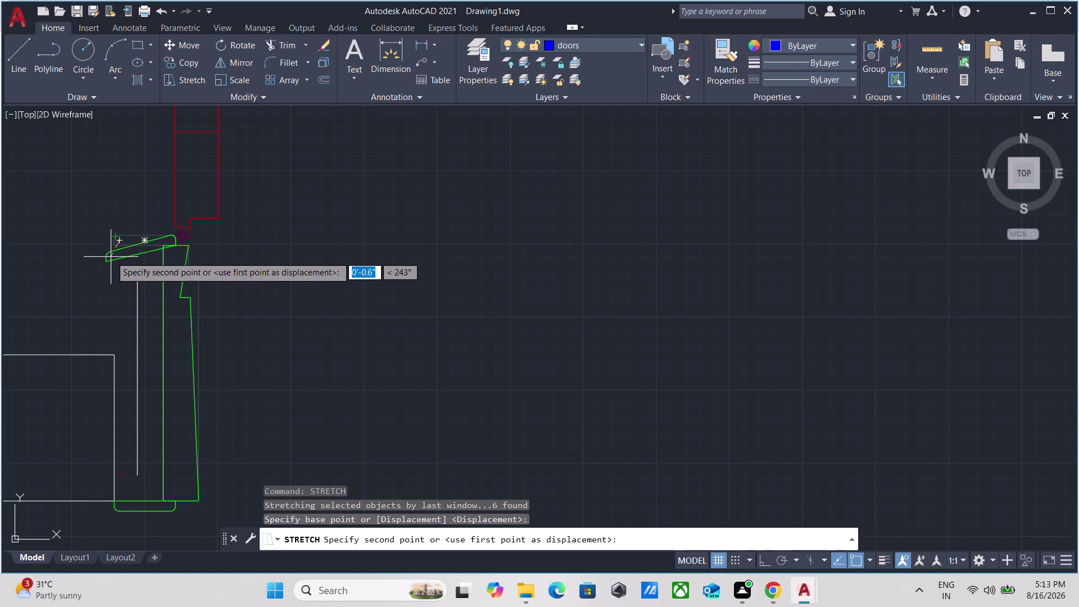
key(Escape)
drag(130, 216, 127, 229)
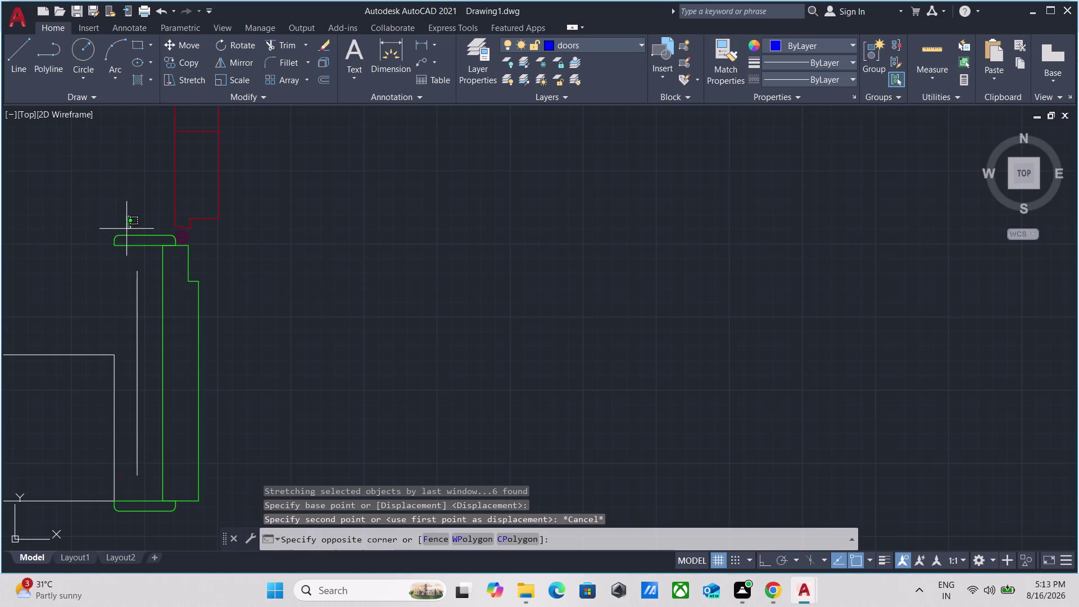
click(77, 270)
key(Escape)
scroll(down, 3)
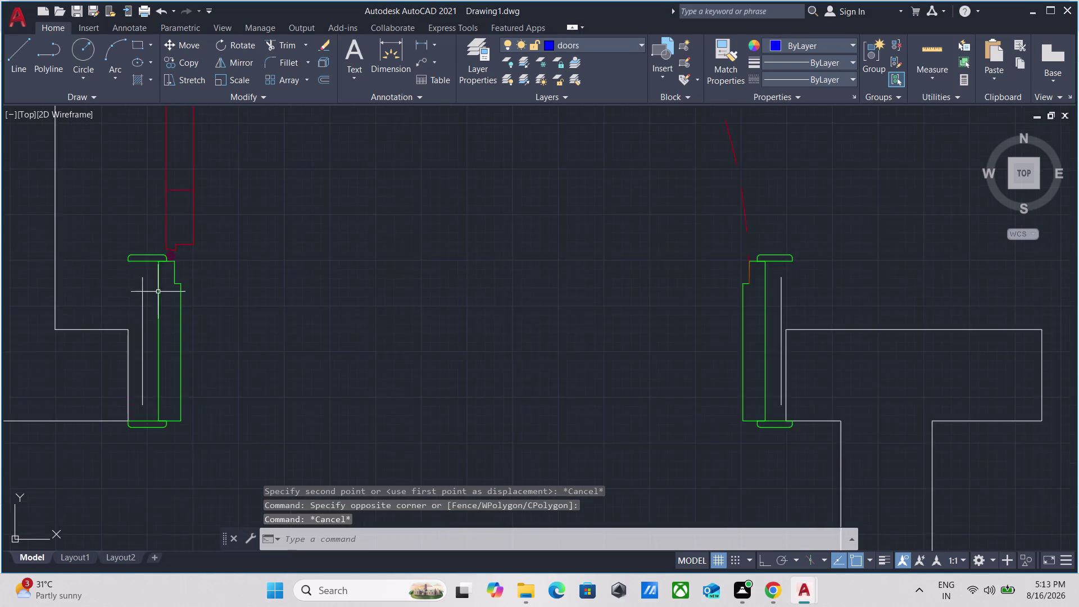
scroll(down, 3)
scroll(down, 3)
scroll(up, 3)
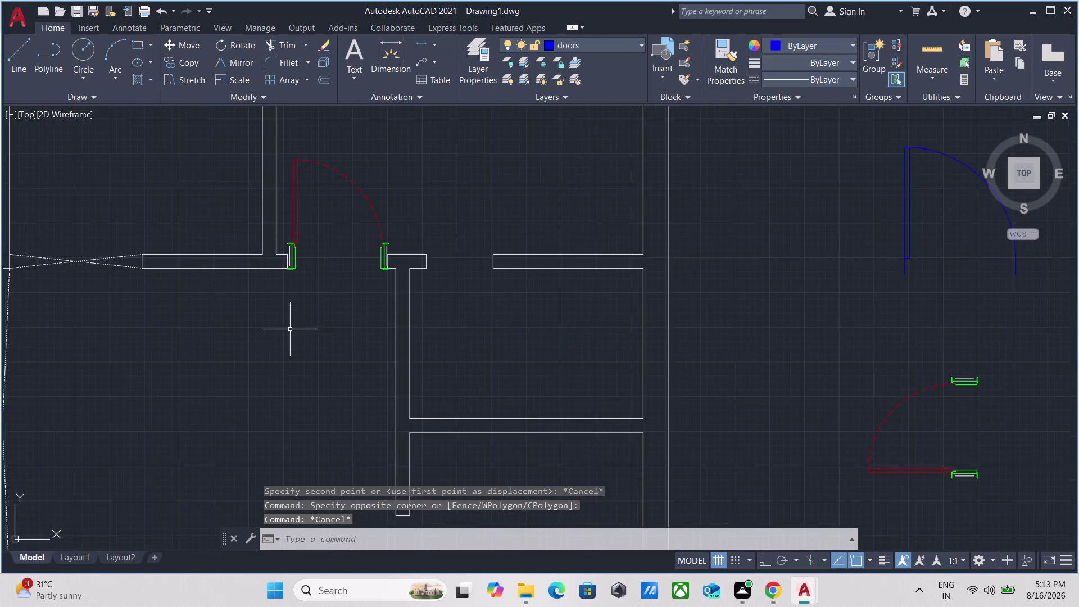
scroll(up, 3)
scroll(up, 3)
middle_drag(297, 240, 274, 394)
scroll(down, 3)
middle_drag(240, 278, 227, 514)
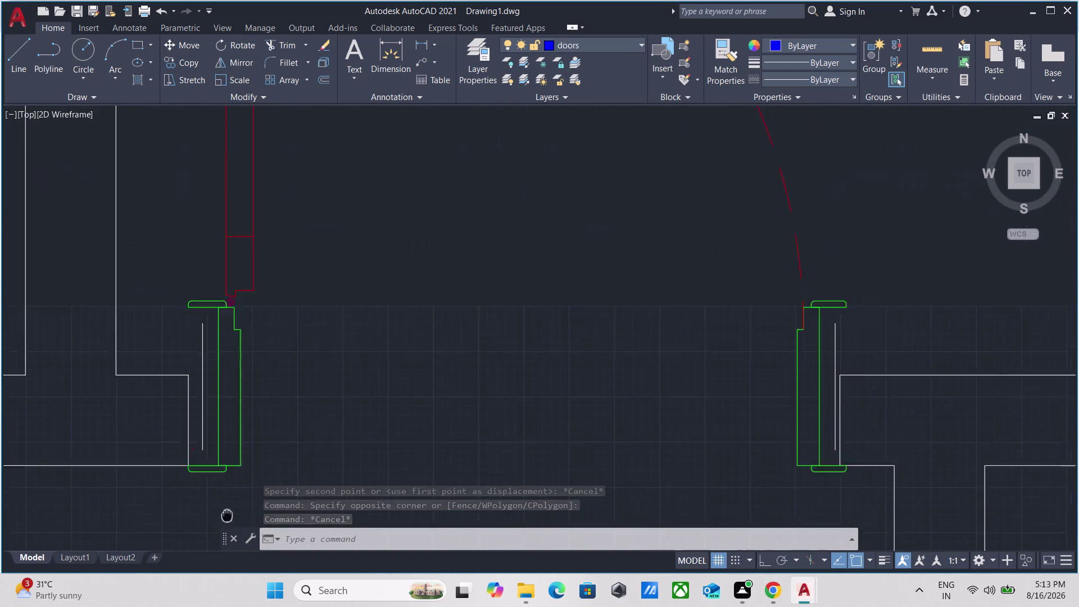
middle_drag(227, 514, 227, 539)
scroll(down, 3)
scroll(down, 3)
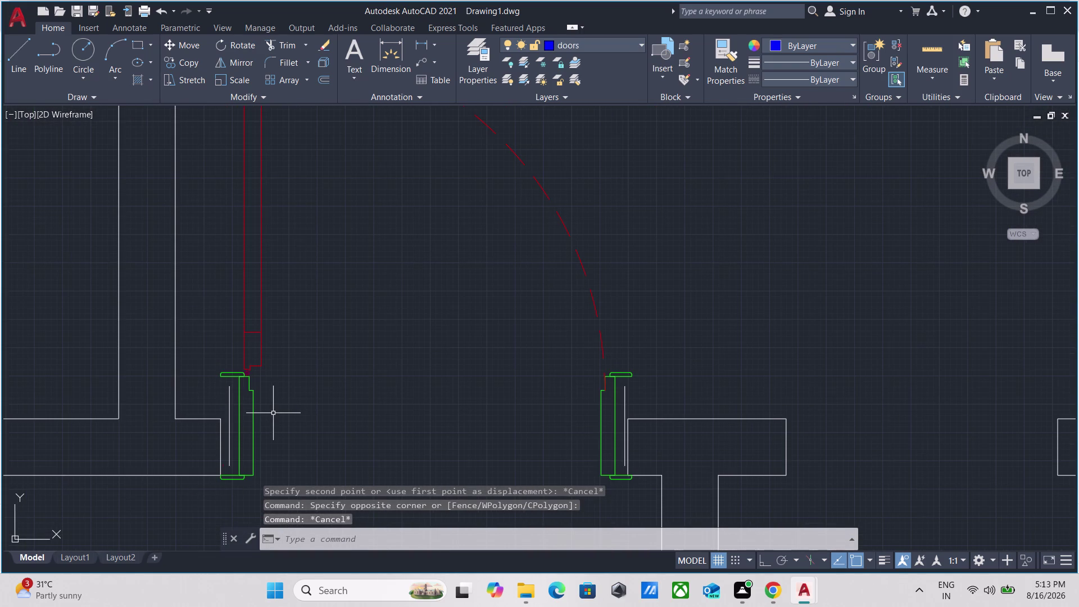
scroll(down, 3)
scroll(up, 3)
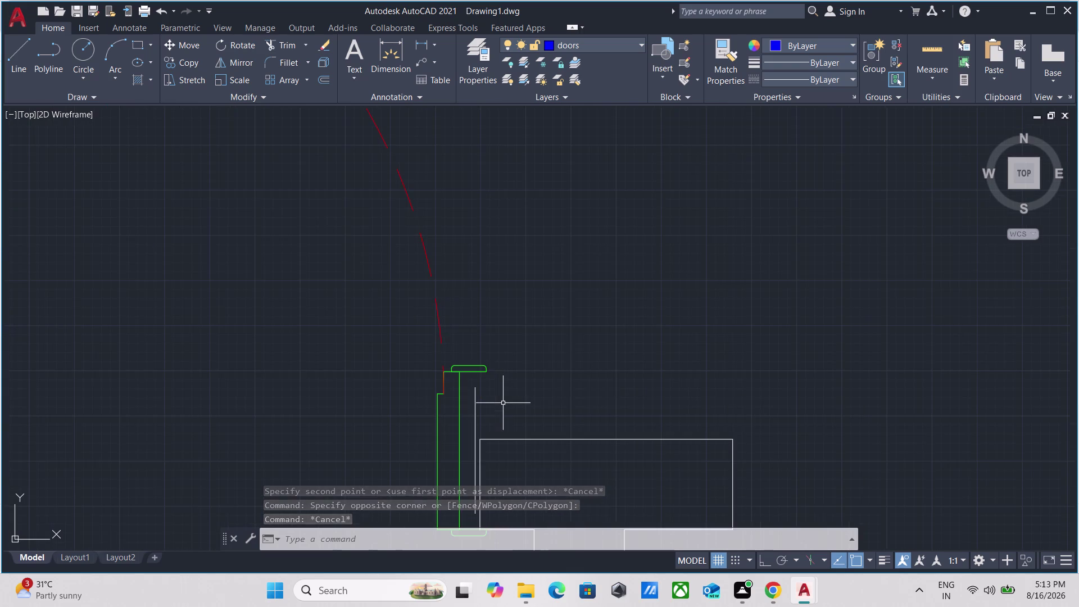
scroll(up, 3)
middle_drag(493, 411, 481, 389)
click(480, 388)
click(388, 370)
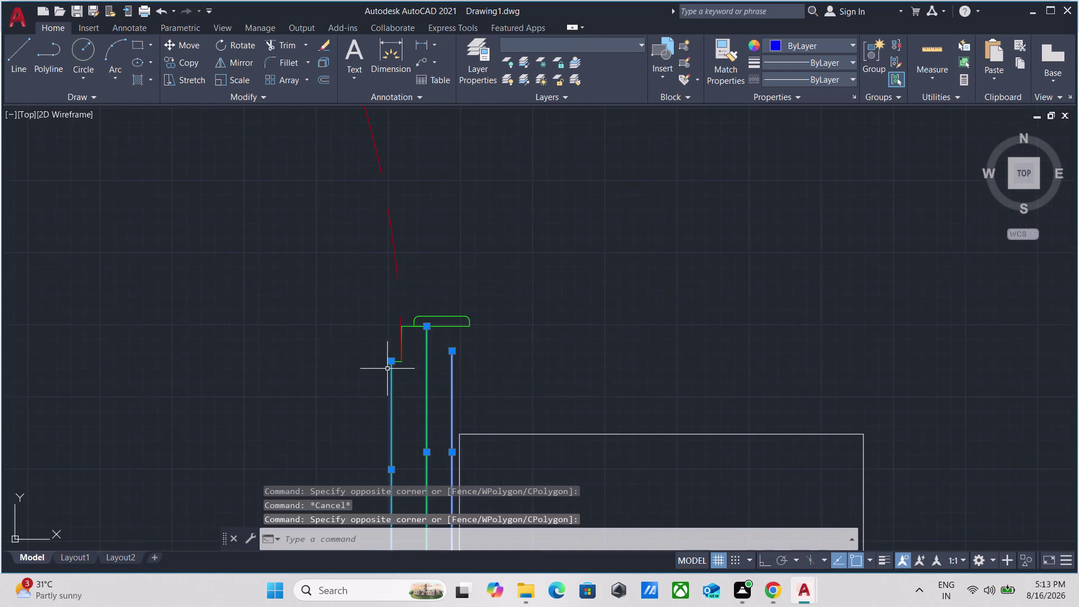
scroll(down, 3)
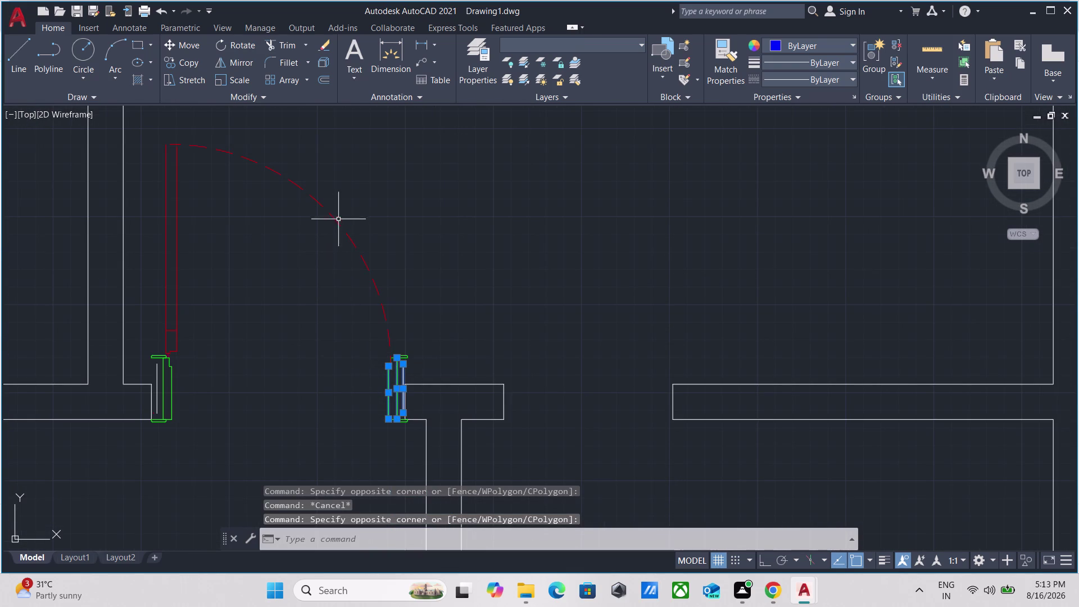
click(344, 179)
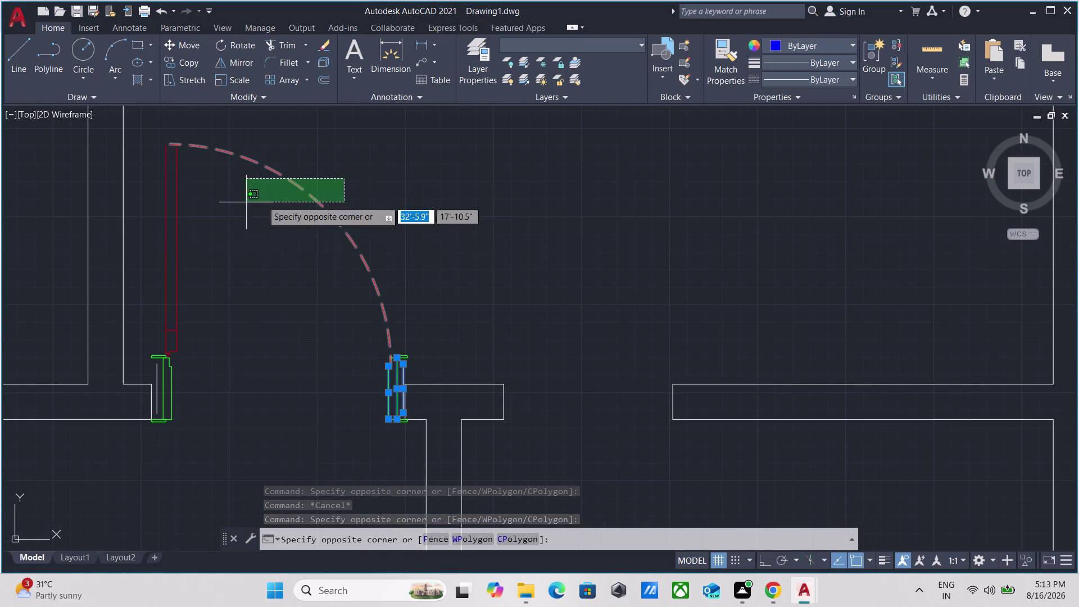
scroll(down, 3)
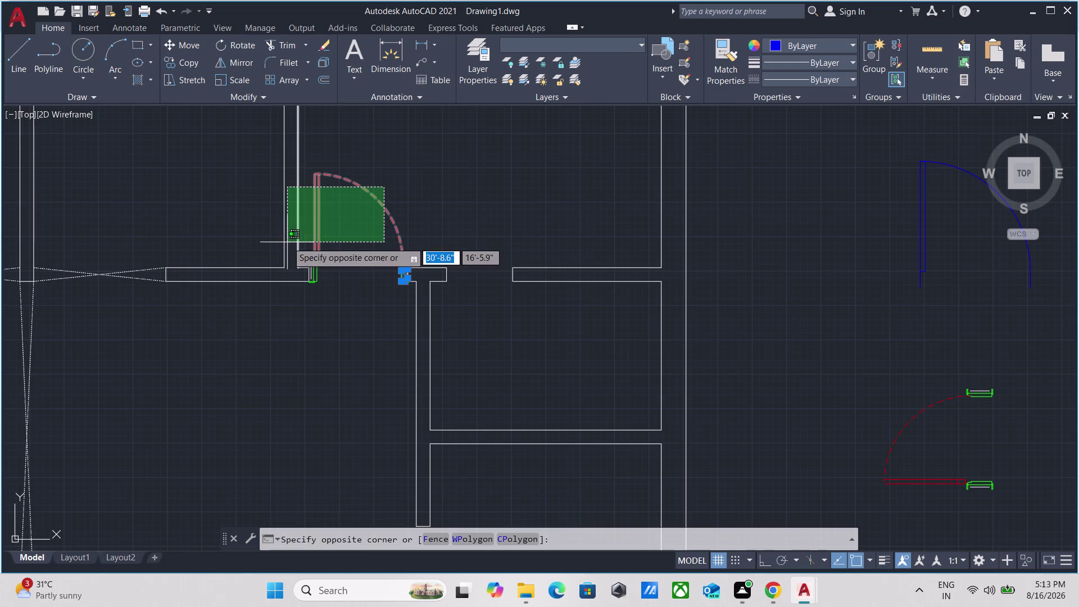
key(Escape)
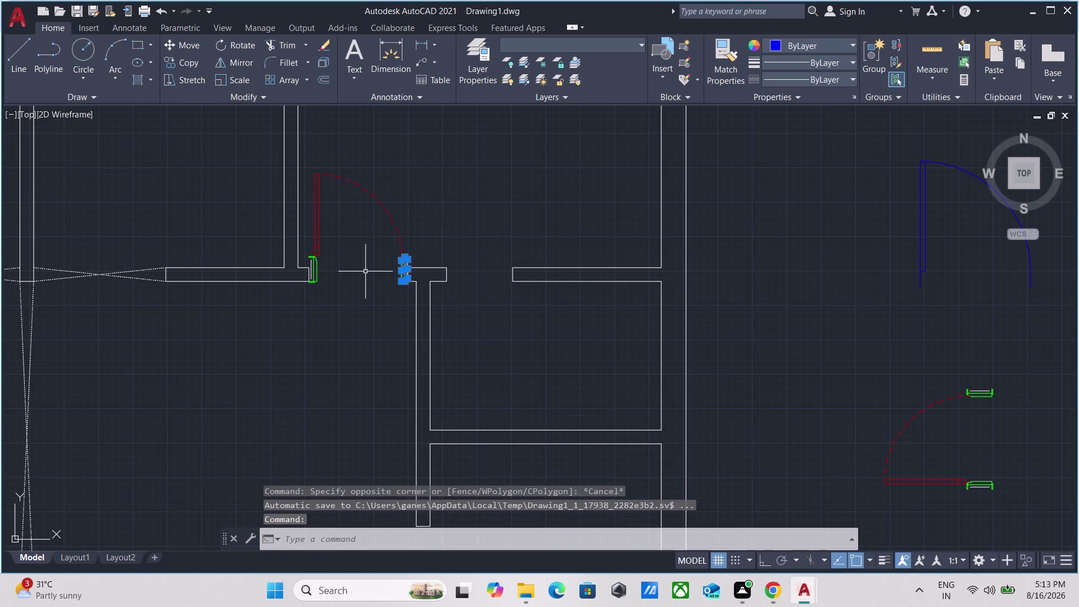
scroll(up, 3)
scroll(up, 3)
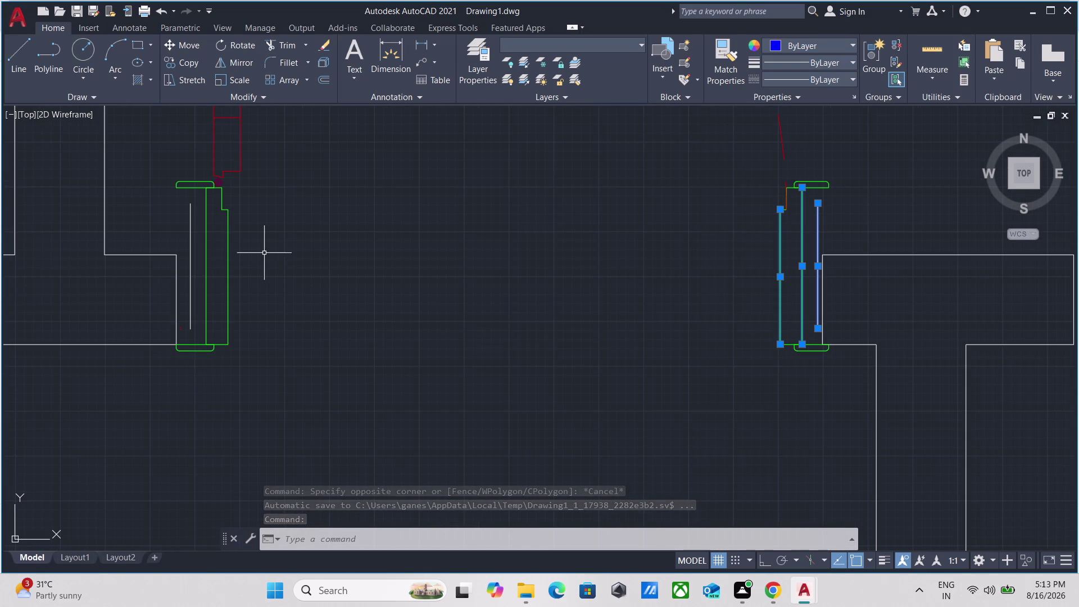
click(283, 254)
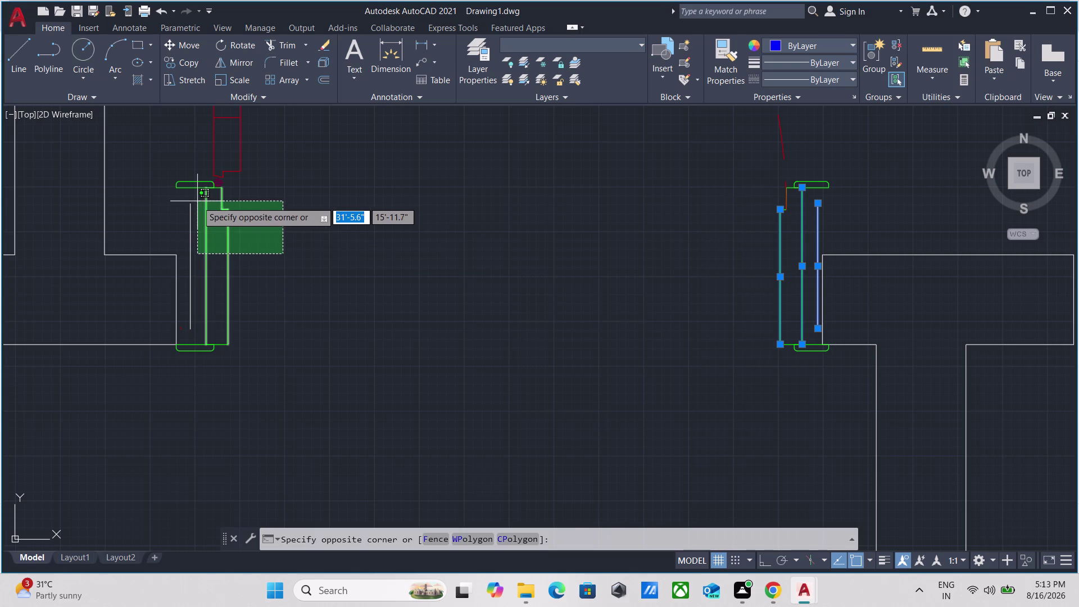
click(197, 201)
scroll(up, 3)
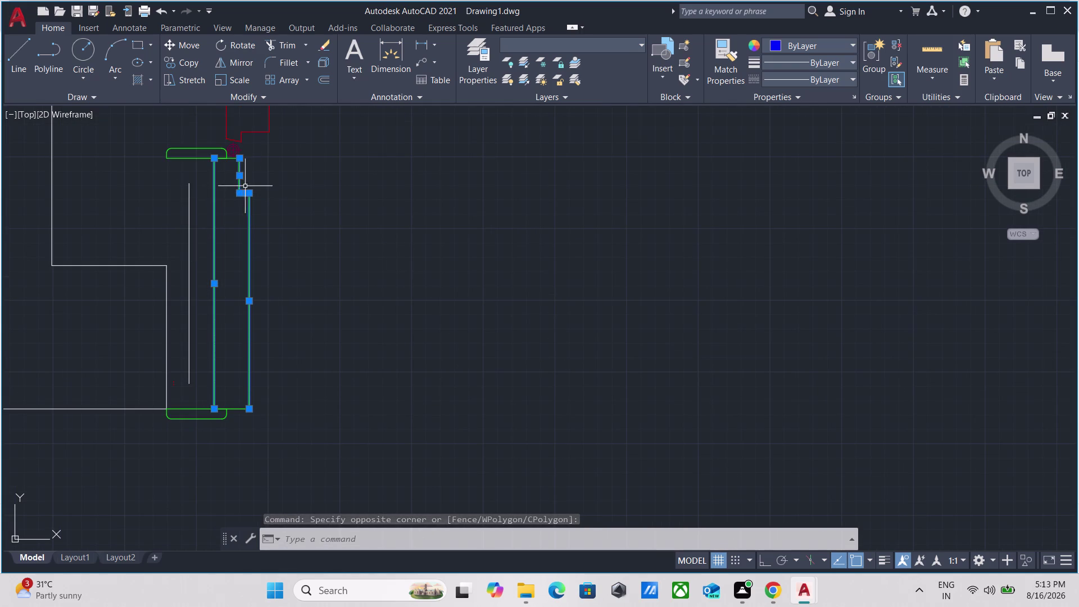
Pull the top endpoints of four jamb and frame lines down to the lower level.
click(216, 158)
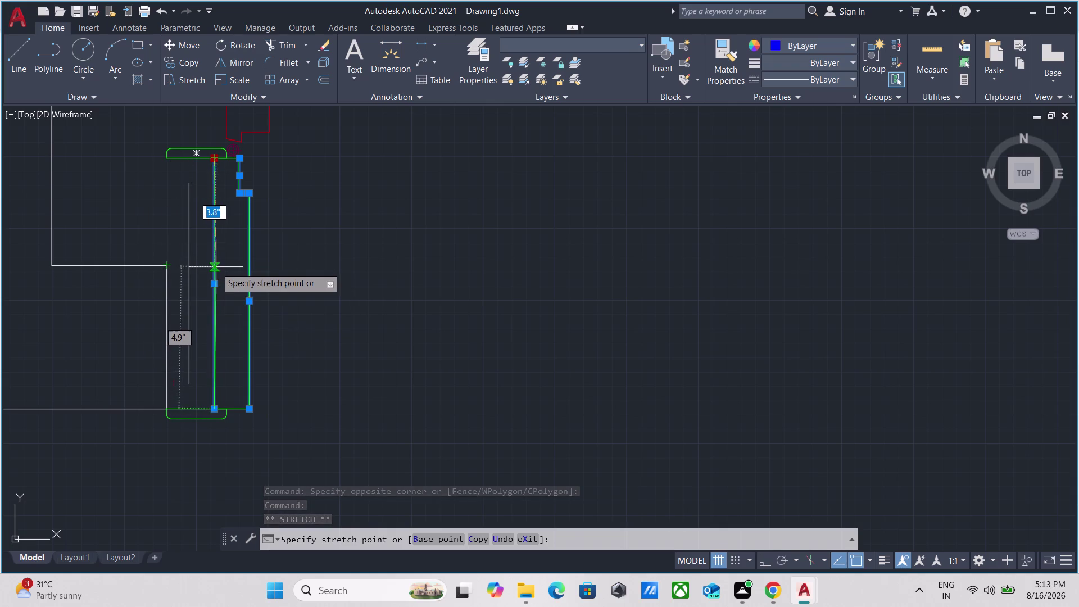
click(215, 267)
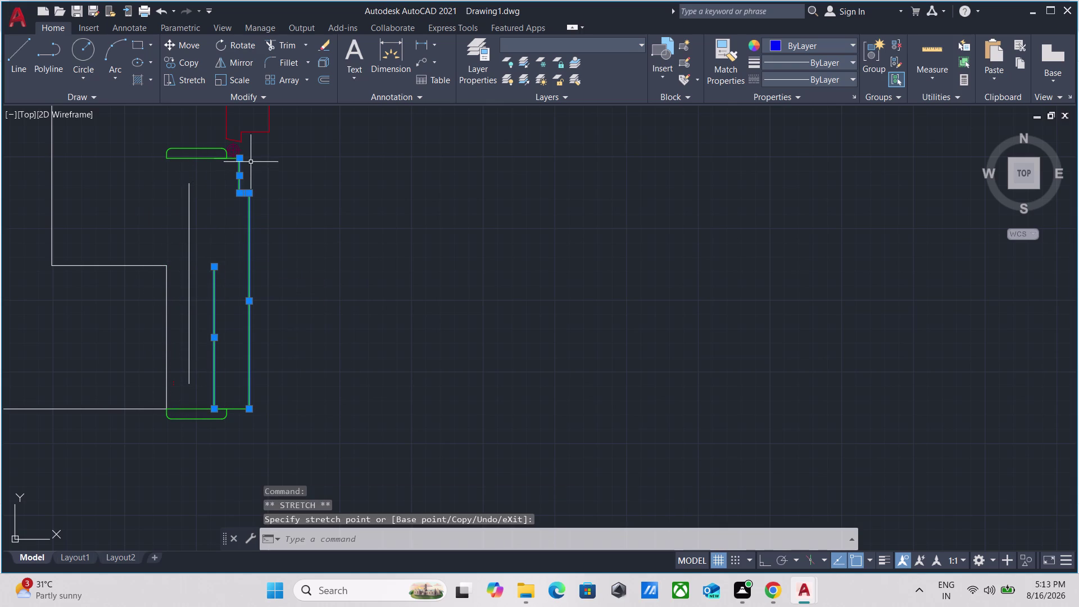
click(241, 157)
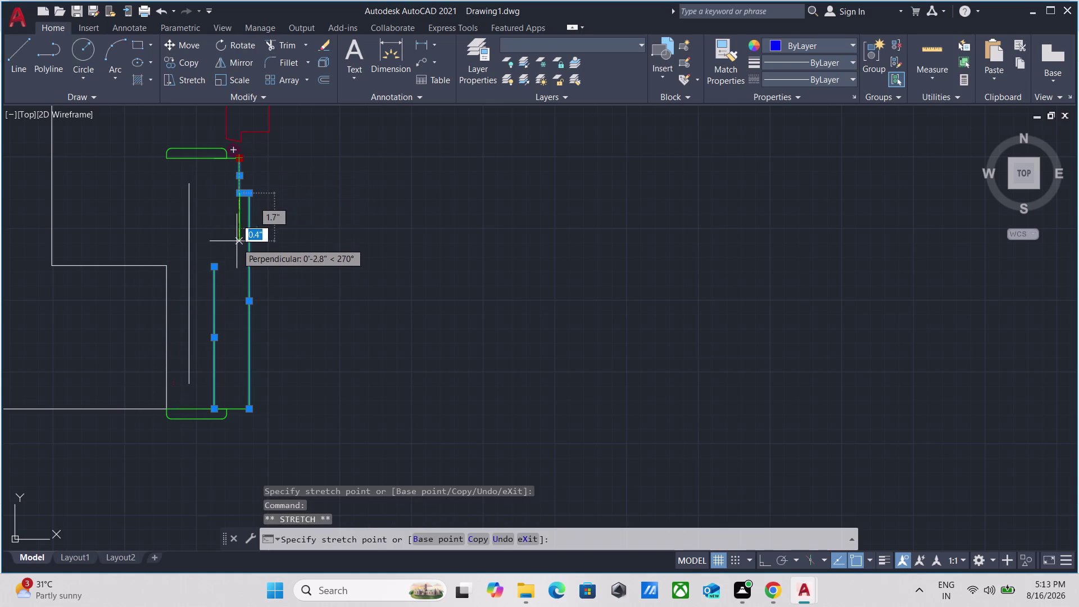
click(237, 268)
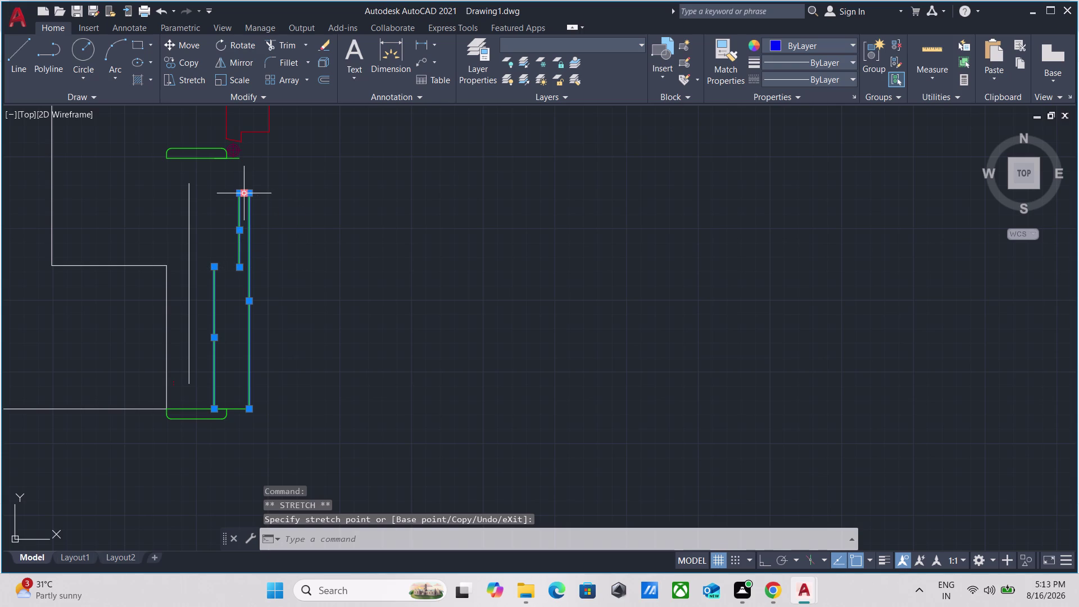
click(244, 195)
click(245, 267)
click(252, 194)
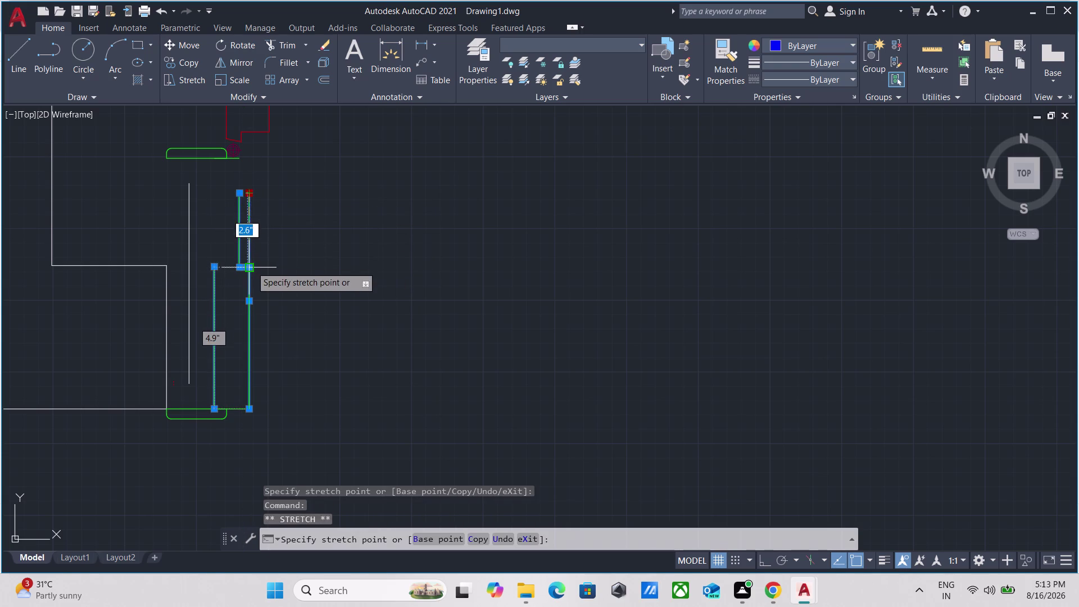
click(251, 267)
Abandon a selection window at the frame top and pan along the door jamb.
click(241, 189)
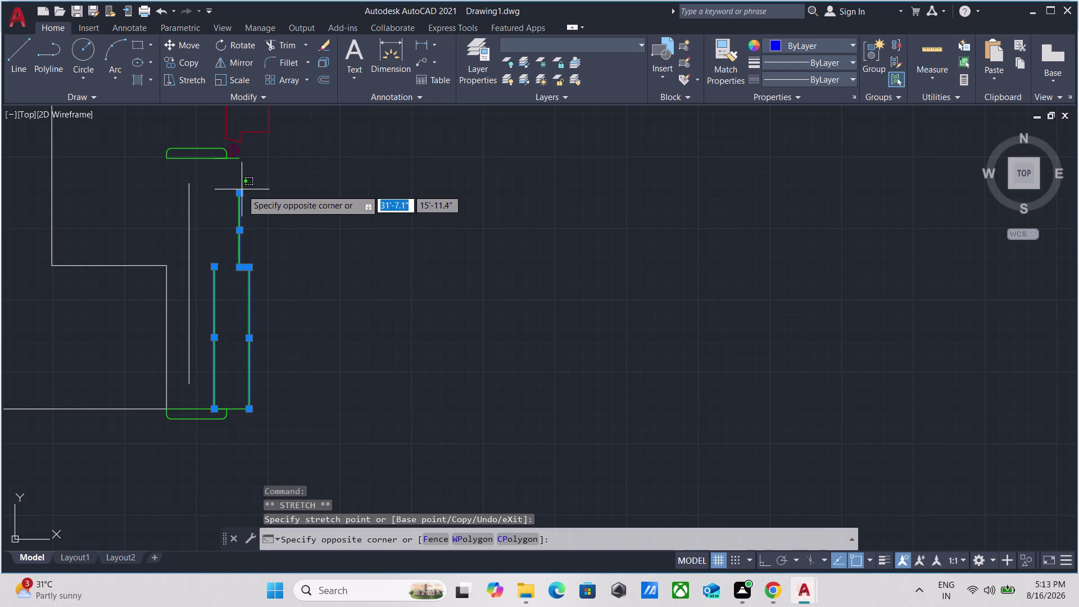
click(239, 270)
scroll(down, 3)
key(Escape)
scroll(up, 3)
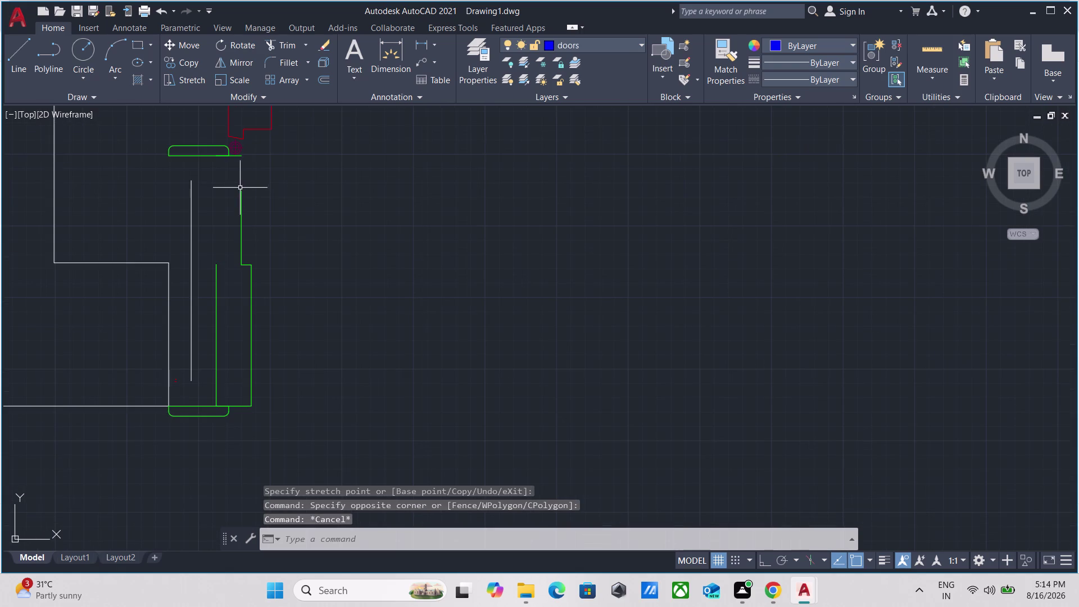
middle_drag(240, 188, 255, 266)
Select the door leaf, its swing arc and the jamb lines.
click(246, 259)
click(199, 196)
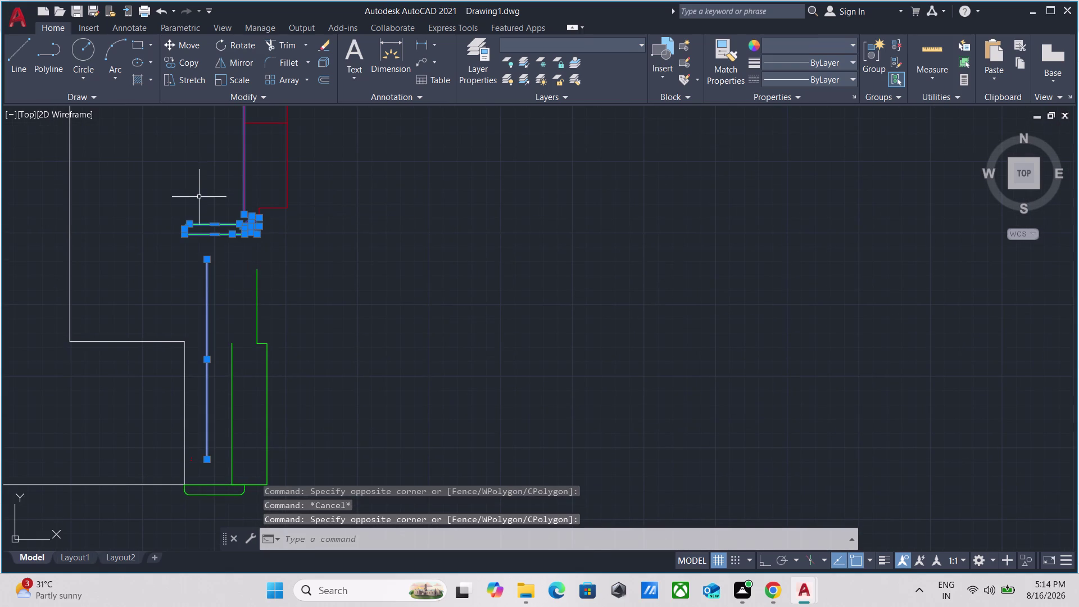
scroll(down, 3)
scroll(down, 3)
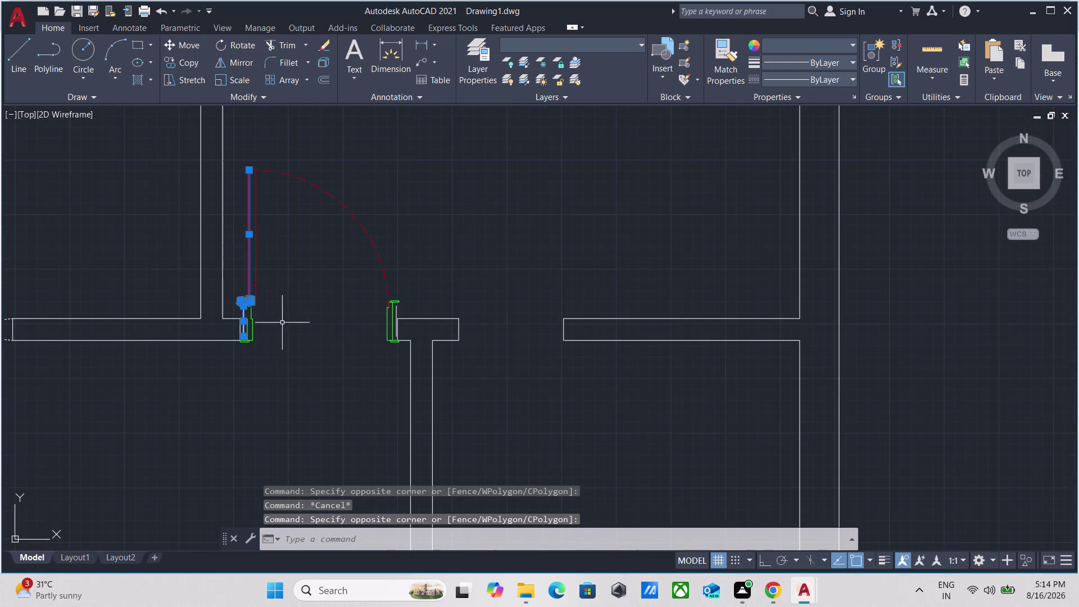
drag(398, 137, 389, 157)
click(251, 272)
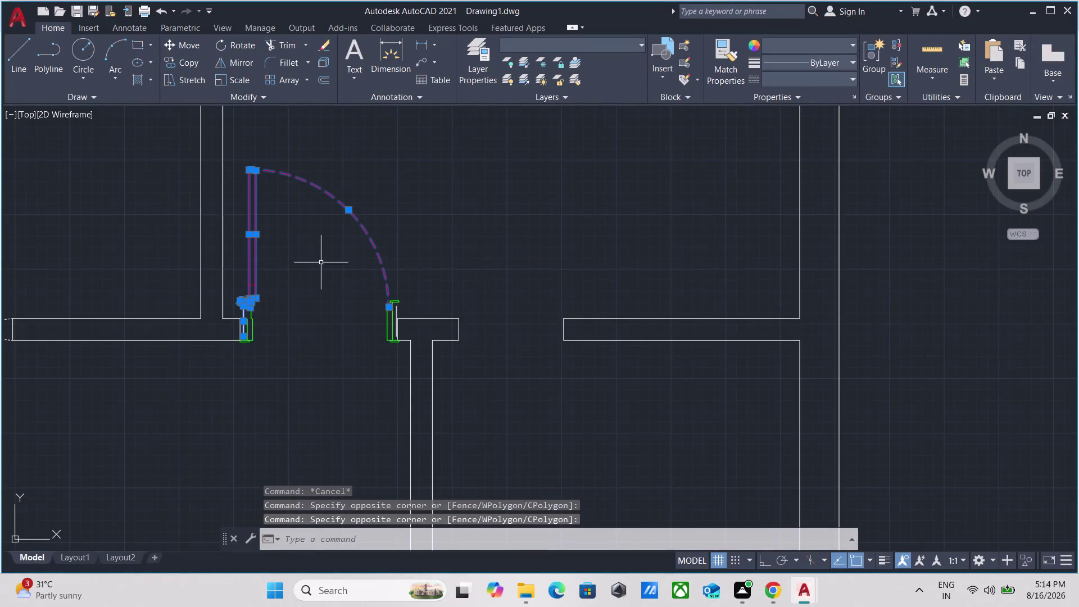
scroll(up, 3)
drag(265, 328, 262, 313)
click(208, 193)
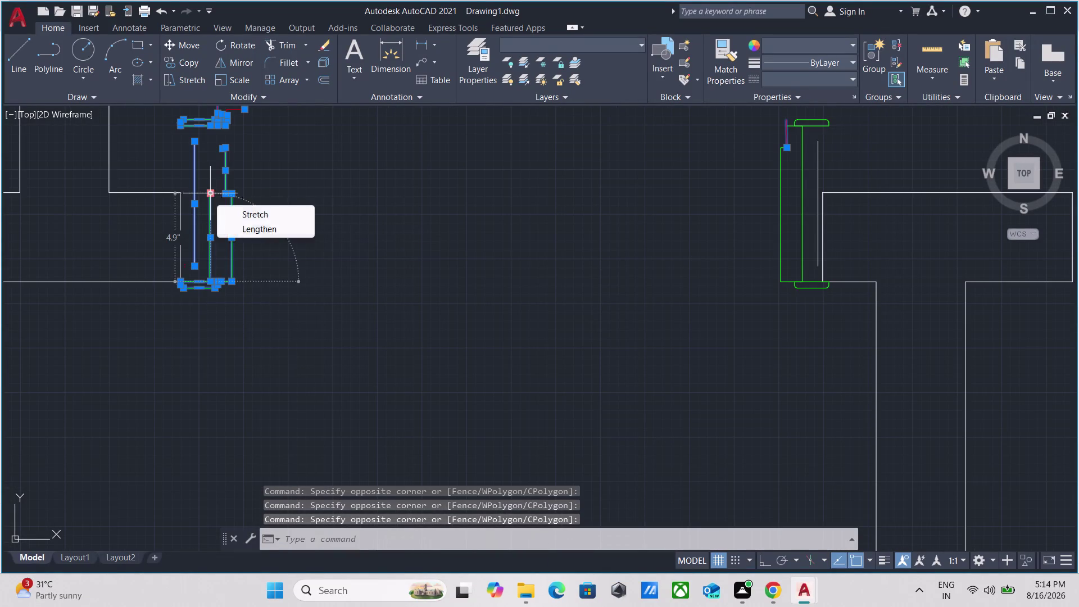
Pan to the other wall opening and select the door there.
scroll(down, 3)
middle_drag(379, 296, 0, 535)
middle_drag(186, 410, 225, 201)
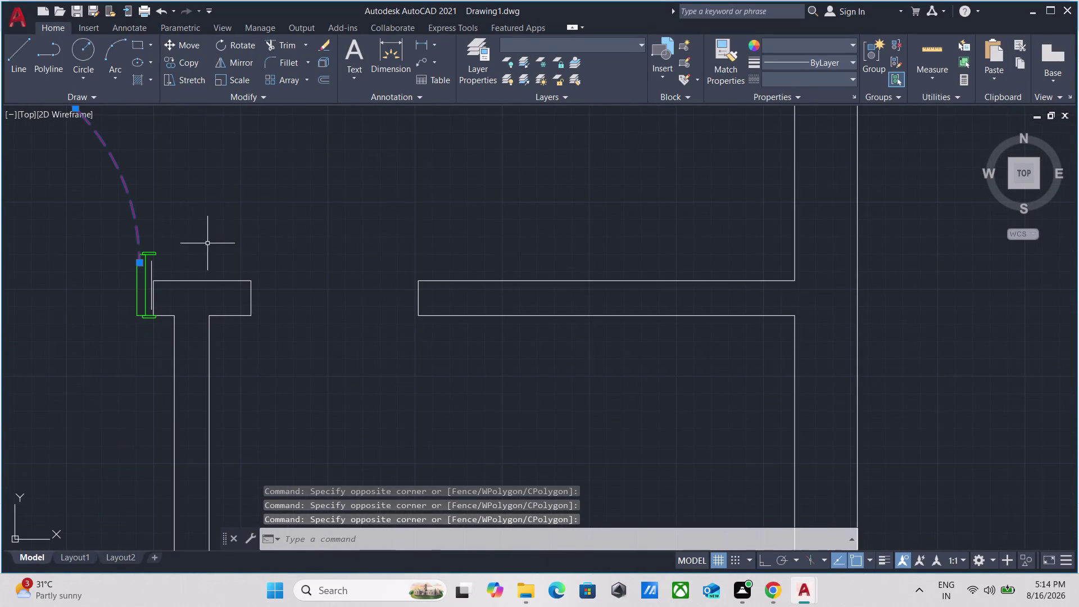
click(186, 253)
click(83, 273)
scroll(down, 3)
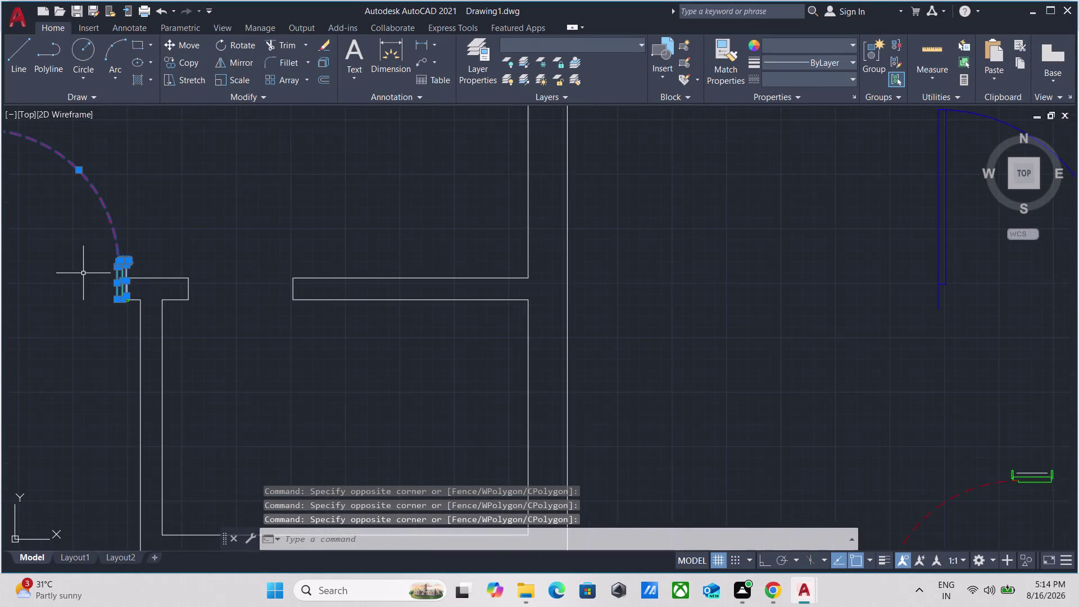
middle_drag(84, 273, 246, 348)
Delete the selected door objects from the wall opening.
right_click(226, 179)
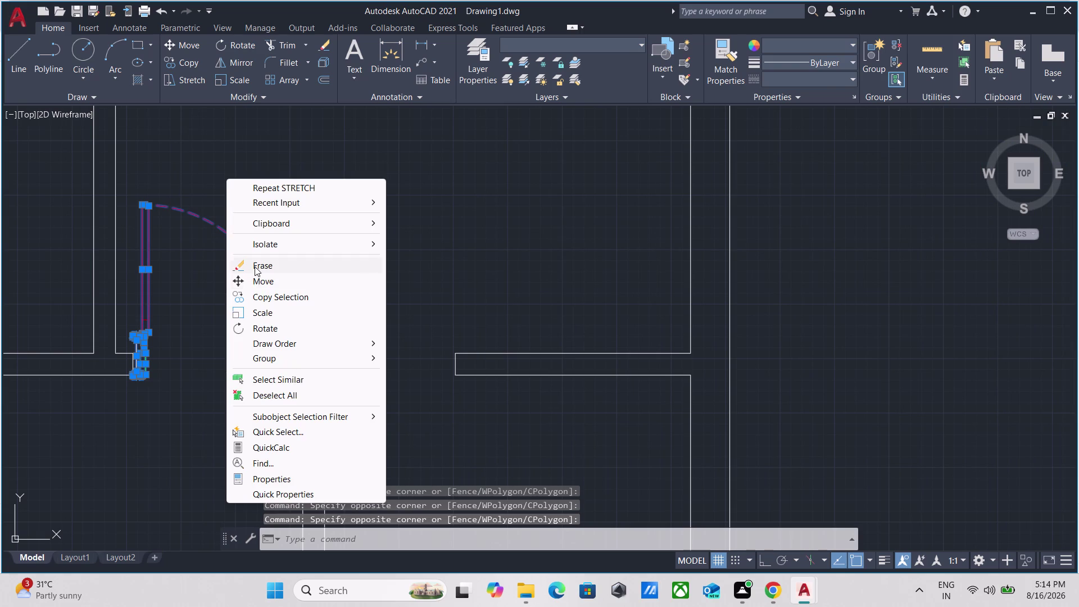
click(255, 265)
scroll(down, 3)
scroll(up, 3)
scroll(up, 3)
middle_drag(112, 214, 247, 343)
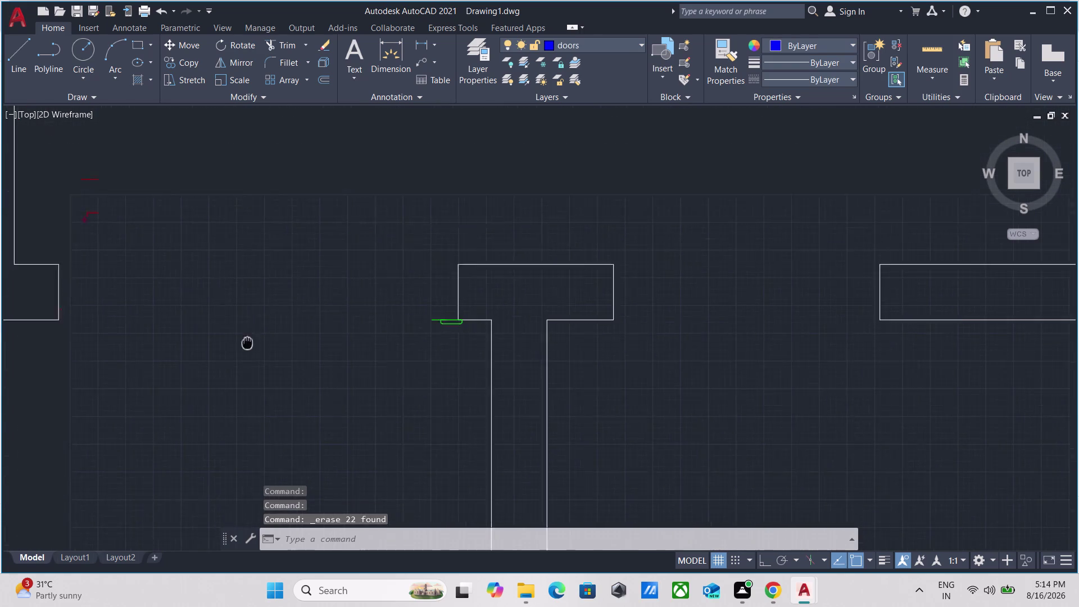
middle_drag(247, 342, 287, 368)
Select the leftover frame and sill pieces in the emptied opening.
drag(231, 315, 229, 309)
click(169, 175)
middle_drag(343, 317, 111, 239)
scroll(up, 3)
click(369, 369)
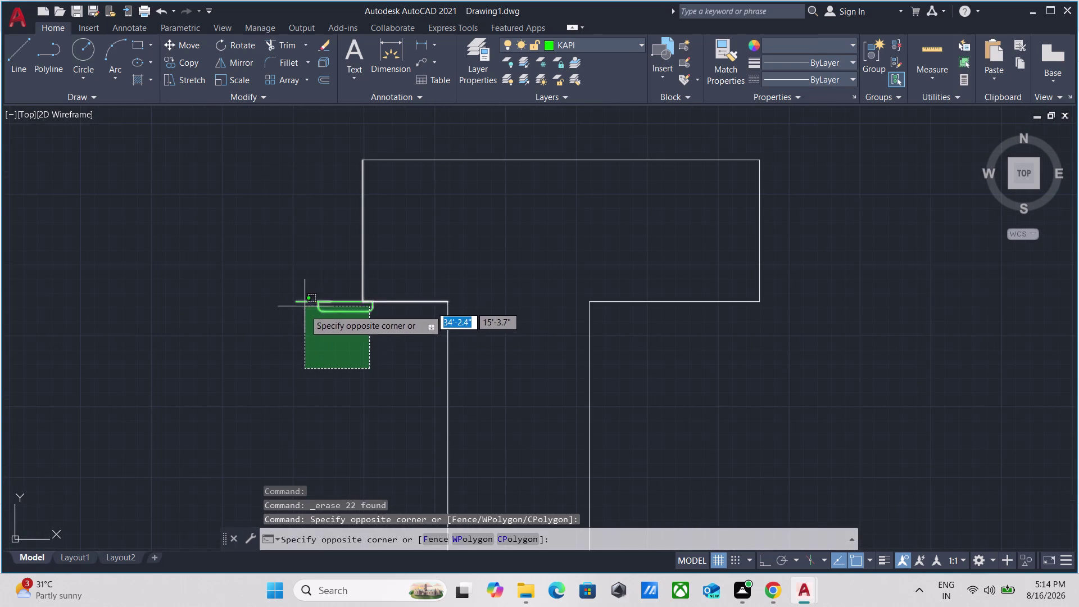
click(282, 307)
scroll(down, 3)
scroll(up, 3)
scroll(up, 3)
click(295, 305)
click(261, 255)
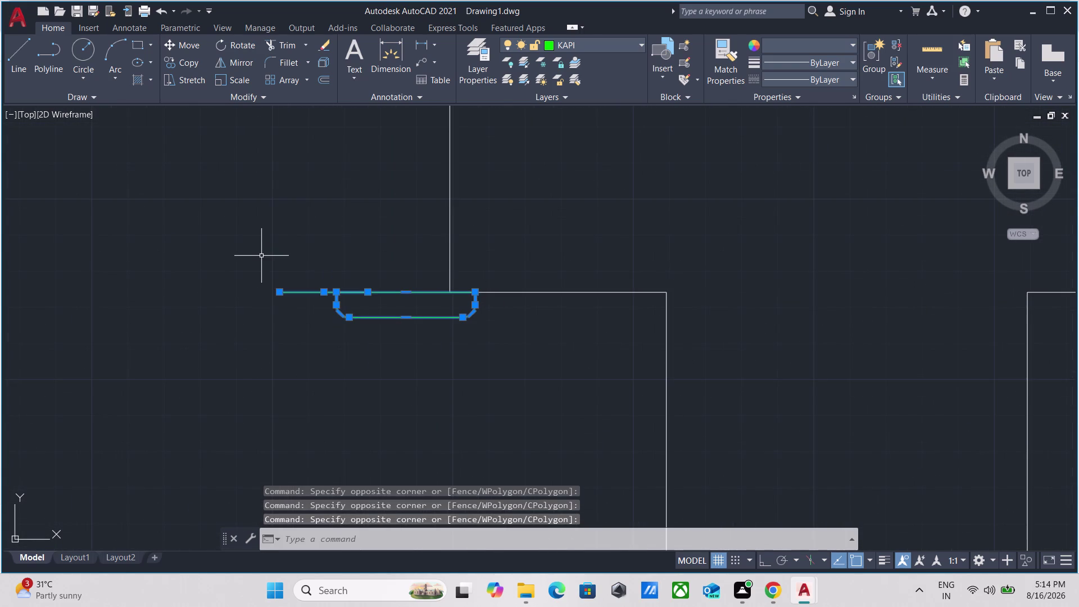
Erase the remaining door fragments and zoom out to the plan and three door drawings.
scroll(down, 3)
middle_drag(199, 283, 341, 345)
scroll(down, 3)
middle_drag(140, 326, 358, 369)
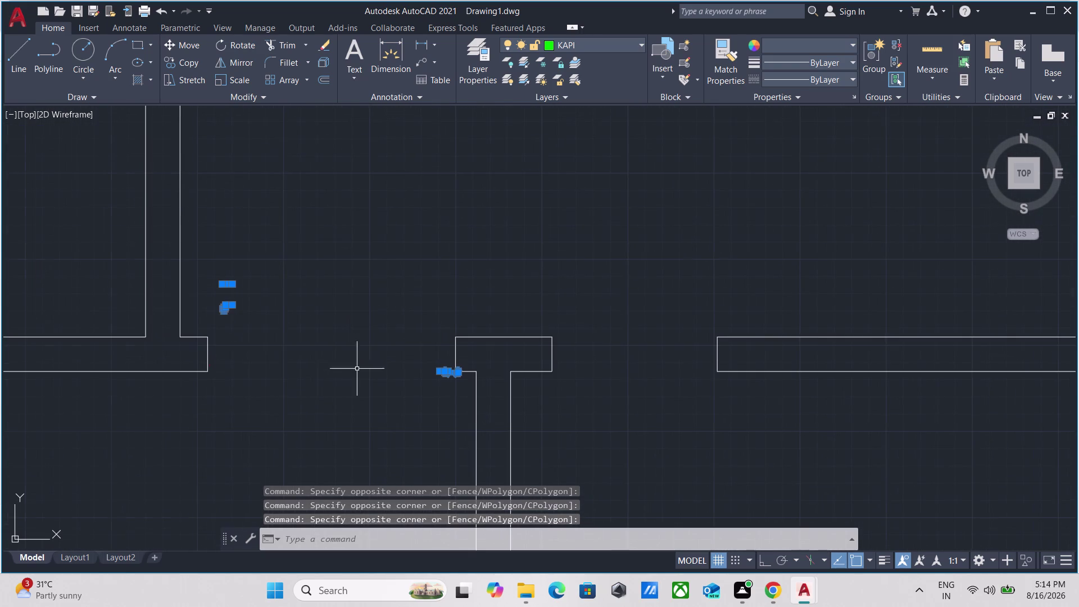
right_click(249, 324)
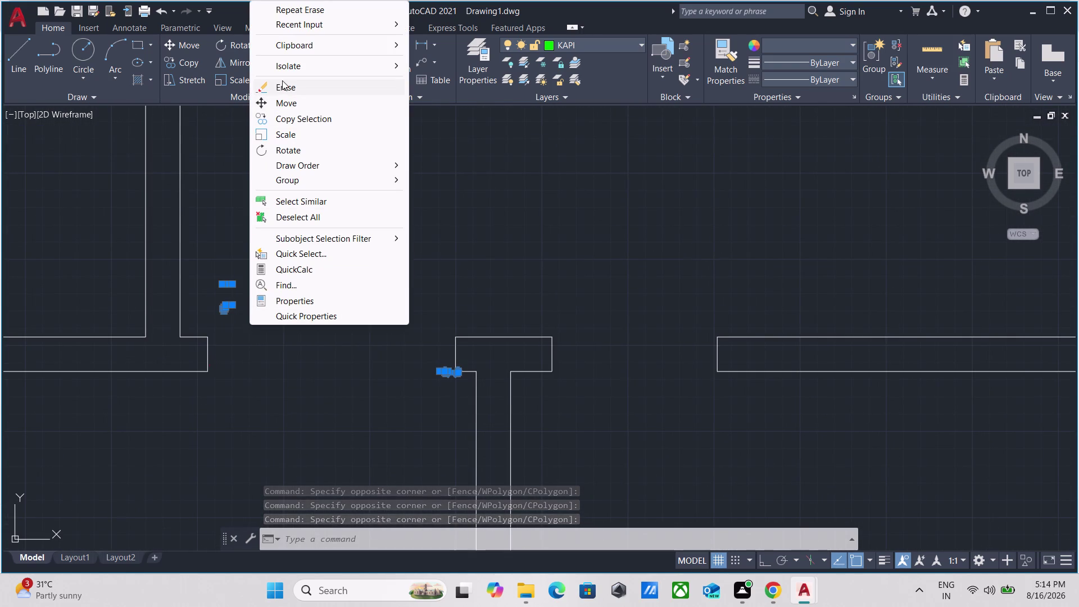
click(282, 94)
scroll(down, 3)
scroll(down, 3)
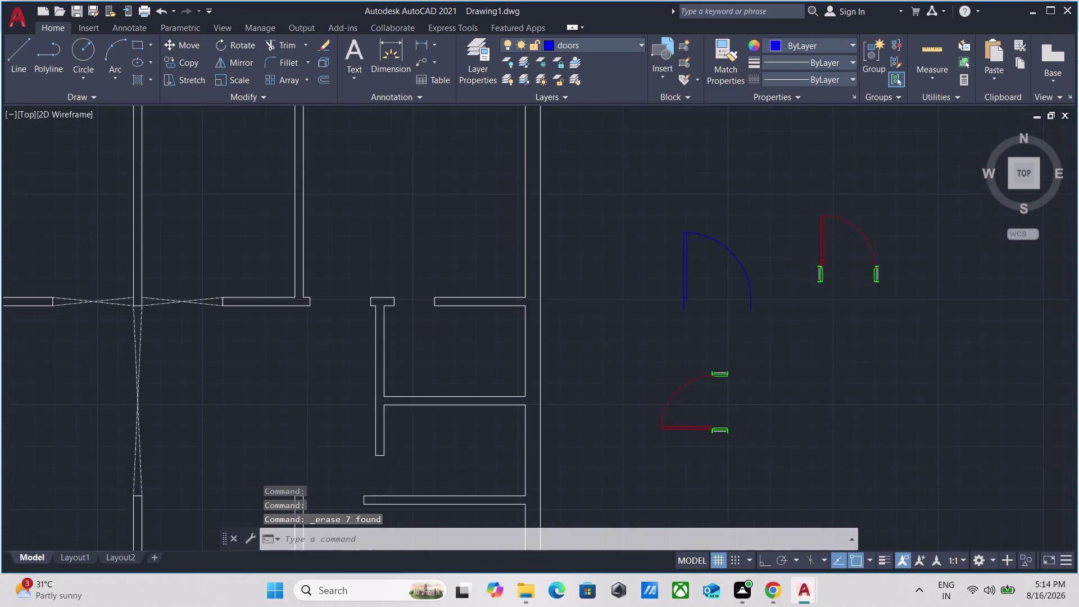
scroll(up, 3)
Pan to the door symbols, then cancel an accidental selection of the blue door.
scroll(up, 3)
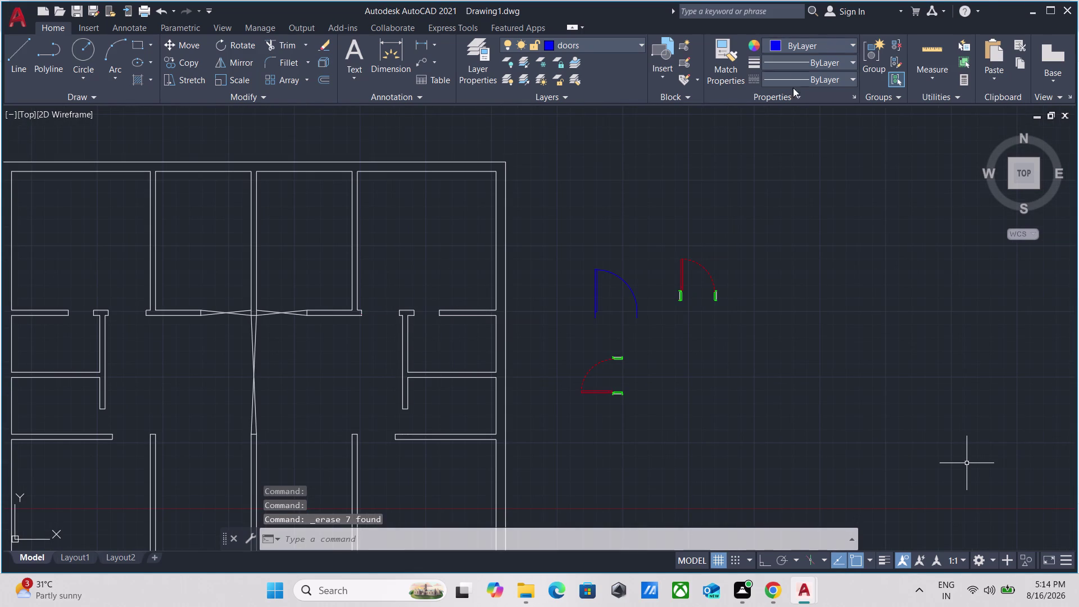
scroll(up, 3)
scroll(down, 3)
middle_click(651, 315)
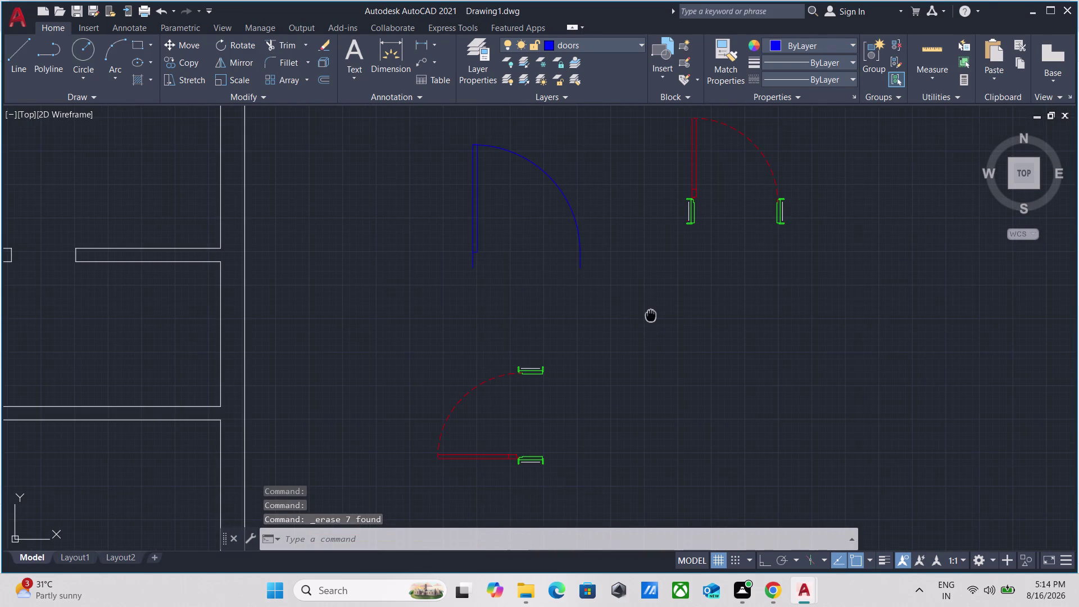
click(603, 265)
click(528, 218)
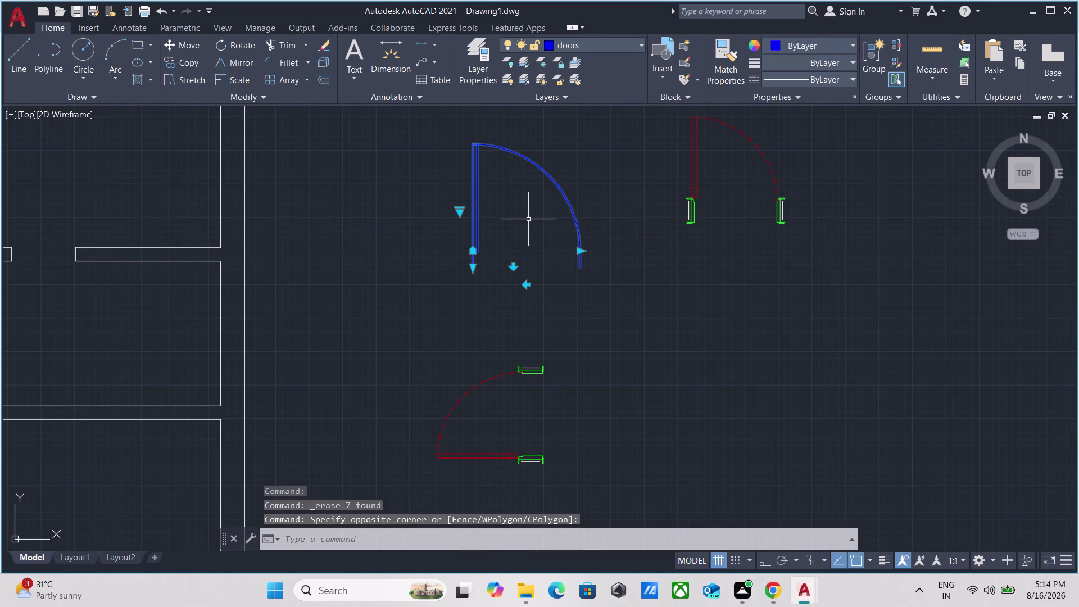
key(Escape)
Window-select the red door together with its green jambs.
scroll(down, 3)
scroll(up, 3)
scroll(up, 3)
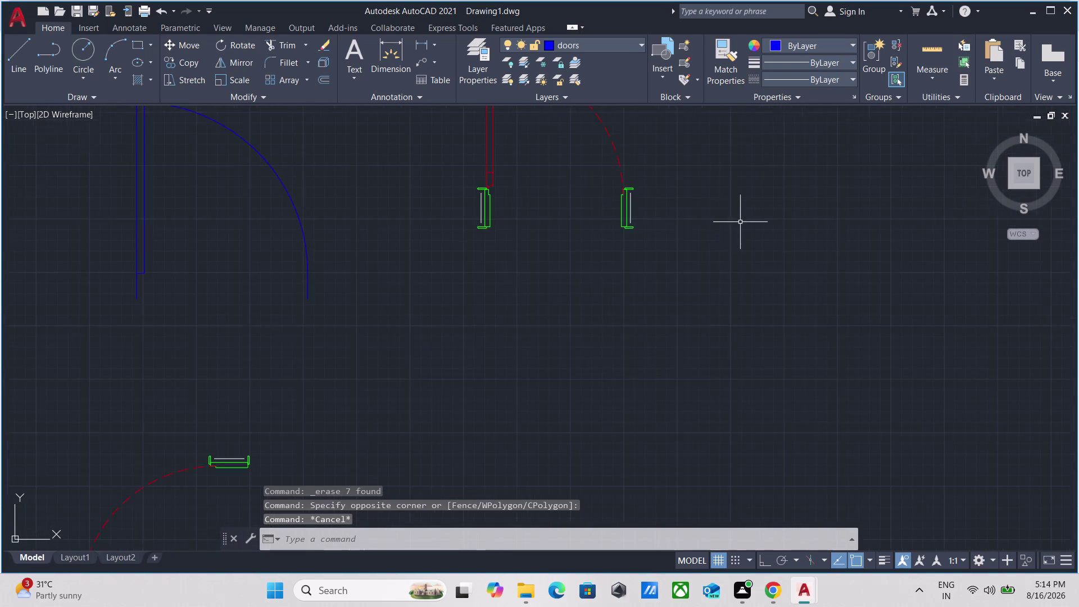
scroll(up, 3)
scroll(down, 3)
middle_drag(418, 226, 424, 231)
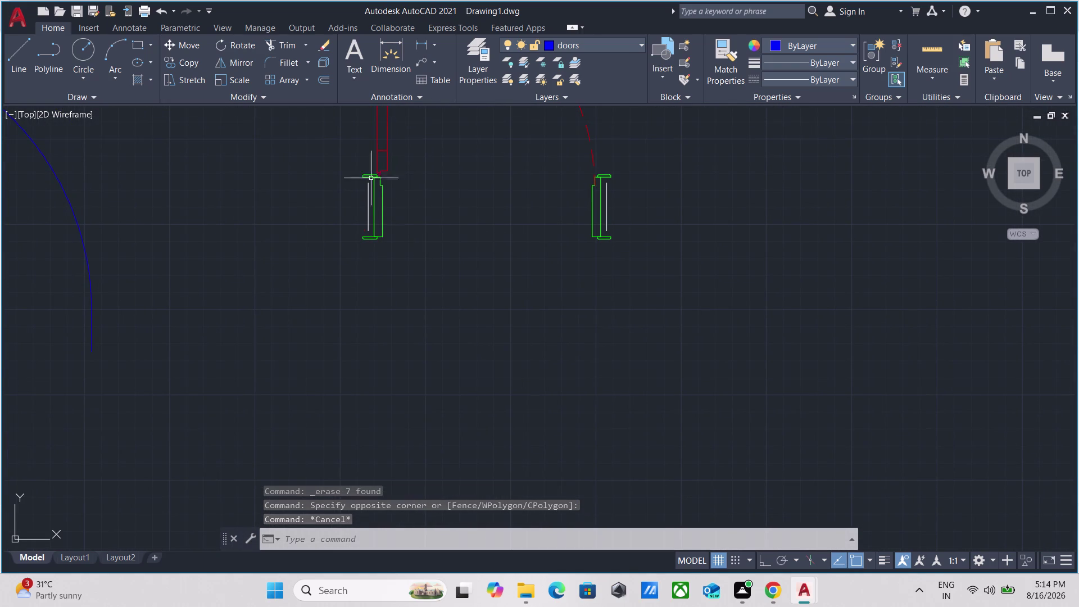
scroll(up, 3)
scroll(down, 3)
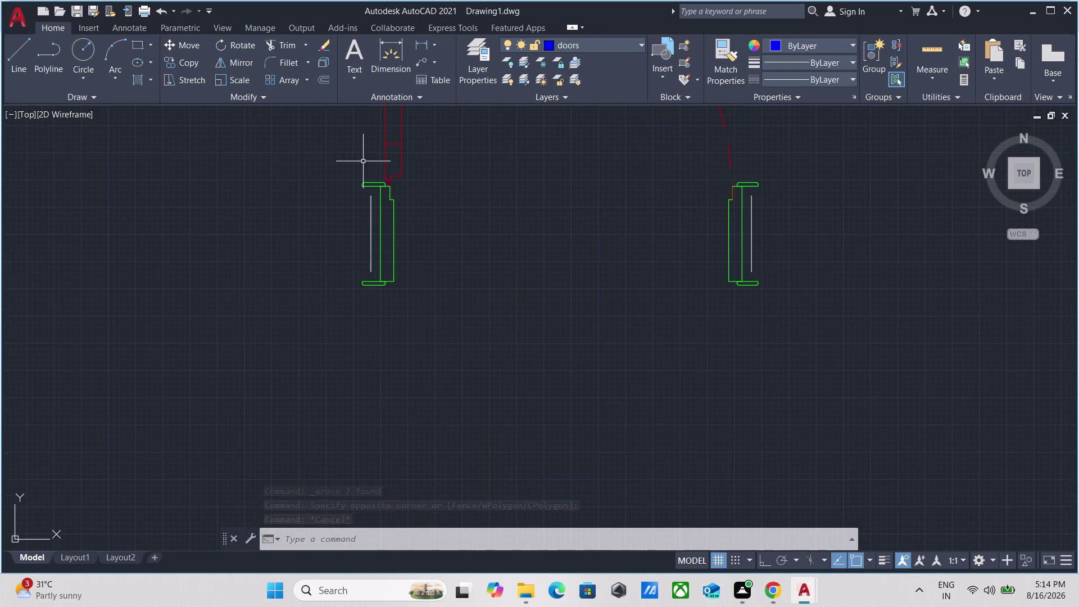
drag(501, 353, 498, 347)
click(309, 238)
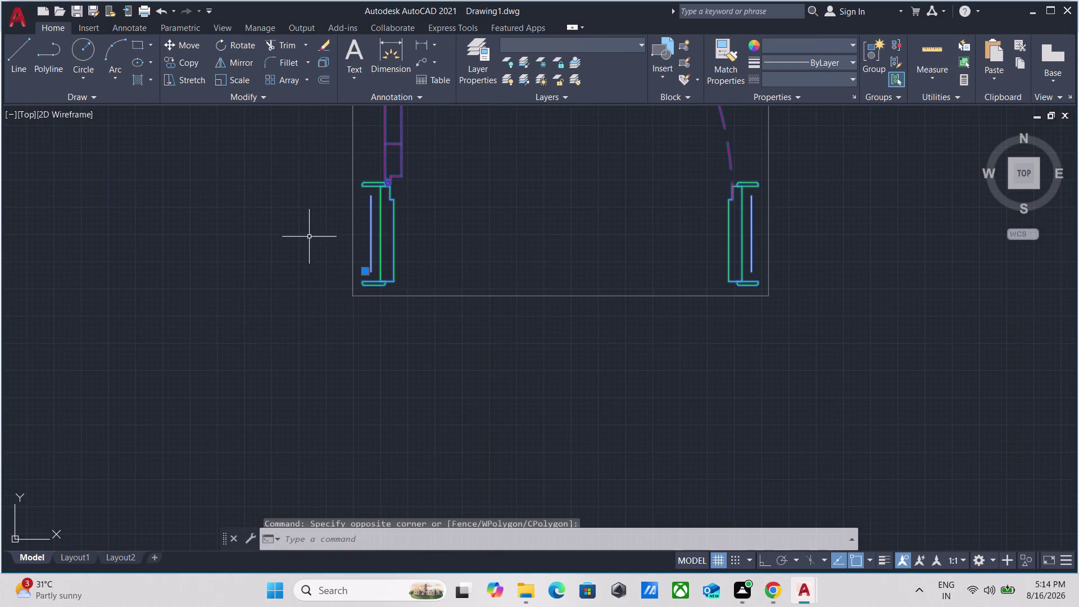
Centre the selected red door in view and break it apart with UNGROUP.
scroll(down, 3)
middle_drag(346, 229, 377, 289)
scroll(up, 3)
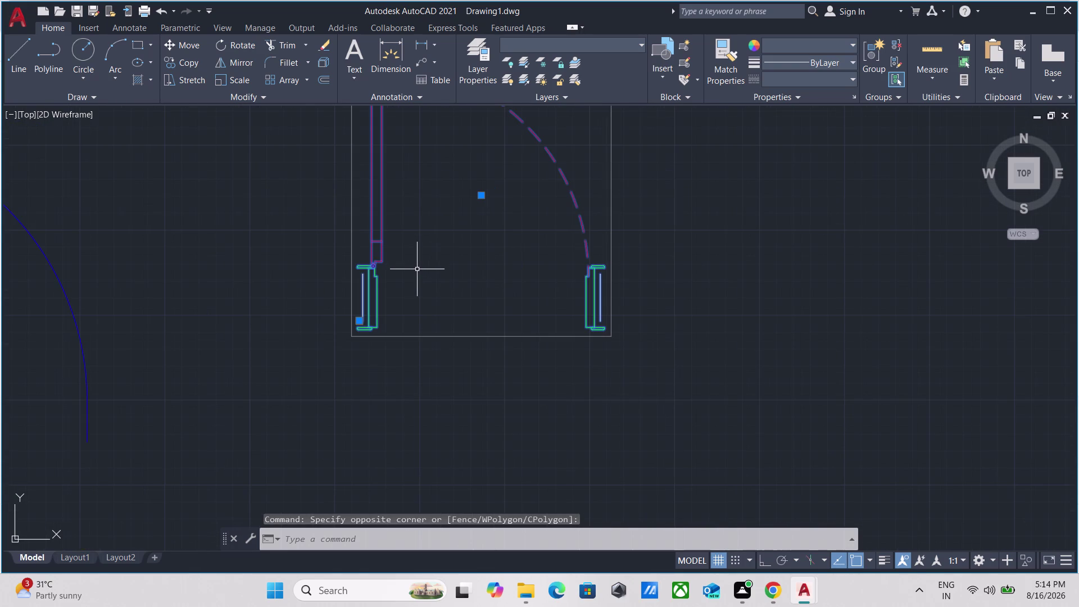
middle_drag(419, 269, 522, 292)
scroll(down, 3)
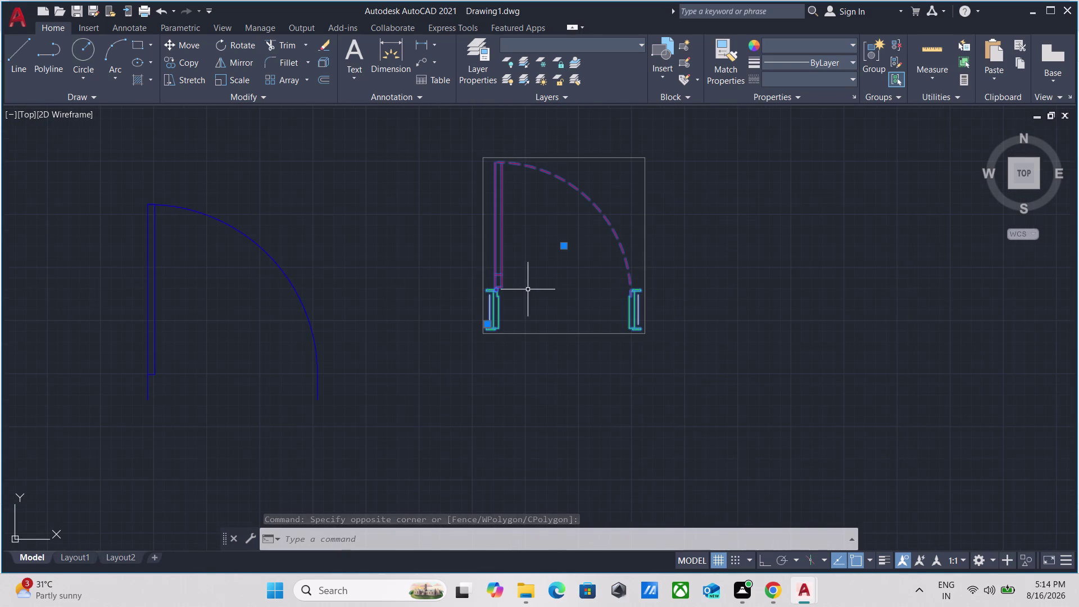
text(u)
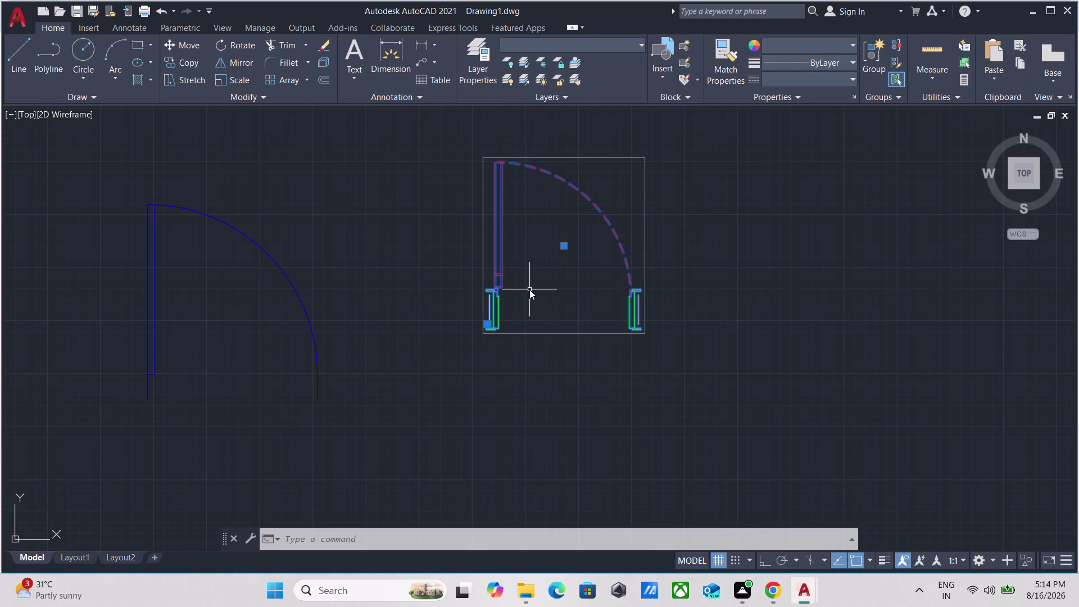
text(ng)
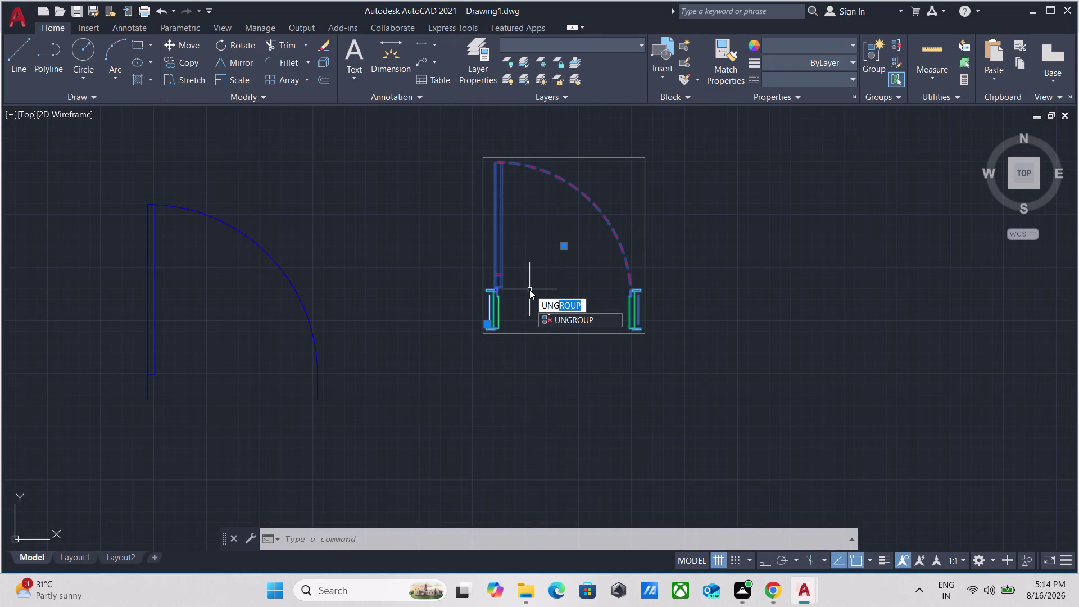
key(Return)
scroll(up, 3)
Erase the first set of green jamb pieces on the door's left side.
click(584, 294)
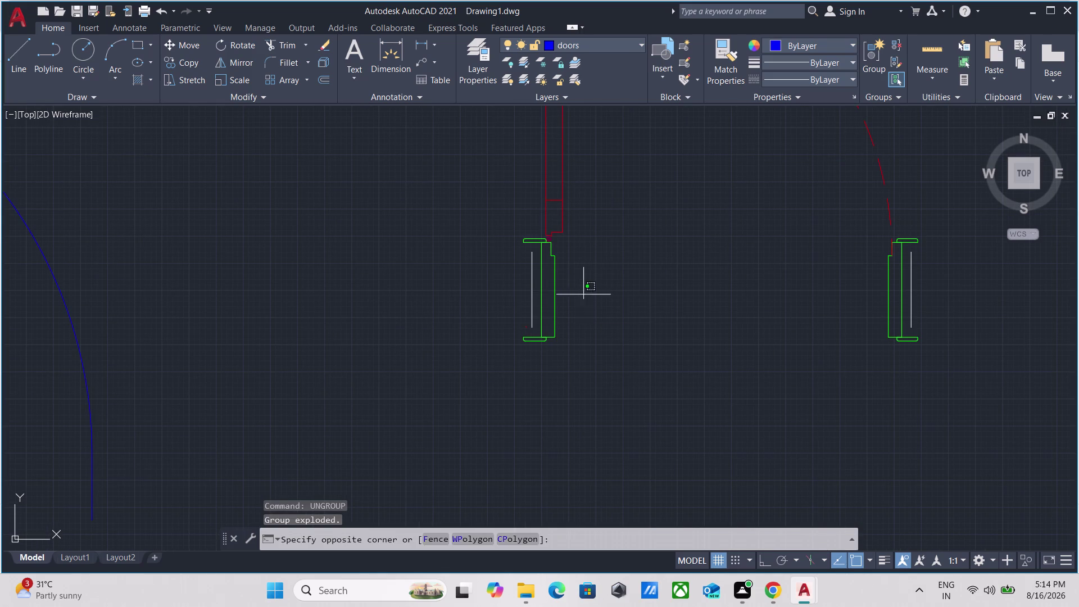
click(449, 292)
right_click(450, 292)
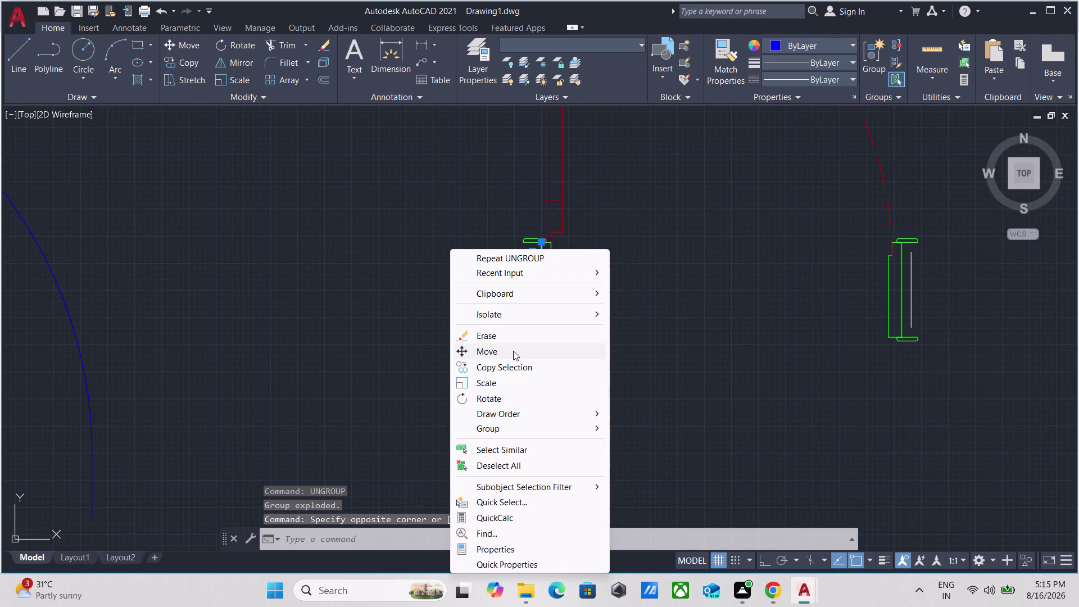
click(512, 339)
Erase the remaining upper and lower green jamb outlines on the left side.
drag(556, 364, 558, 364)
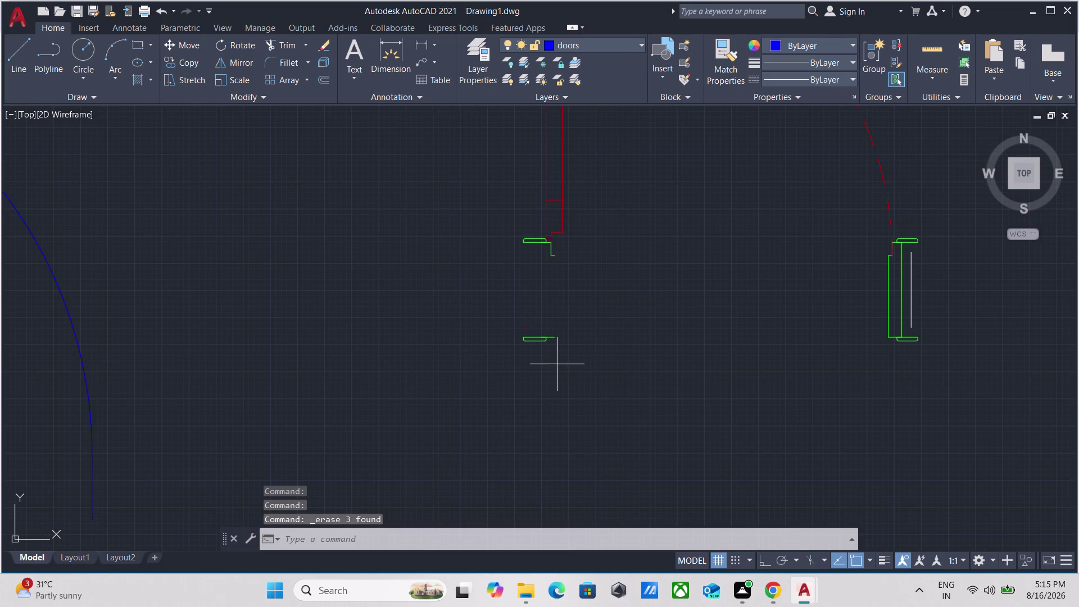
drag(558, 364, 546, 339)
click(503, 295)
click(520, 219)
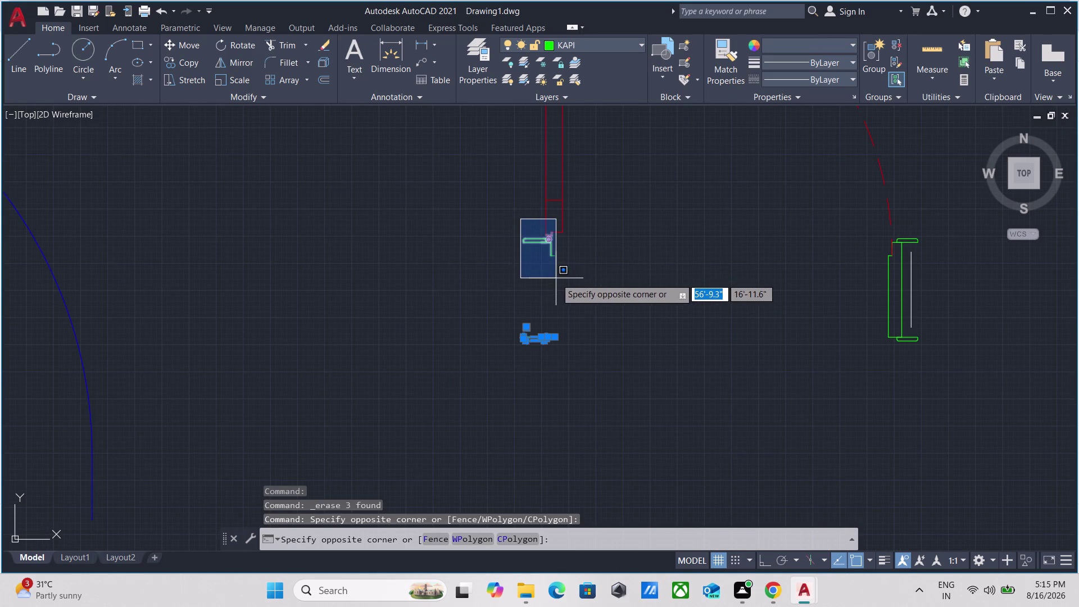
click(528, 270)
scroll(up, 3)
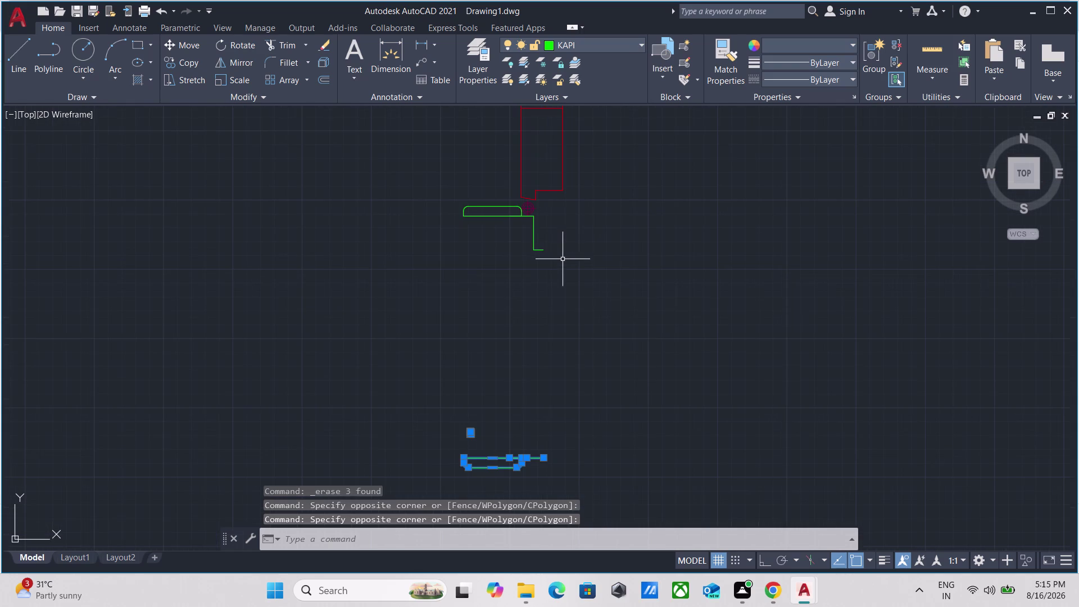
click(563, 258)
click(507, 236)
click(507, 239)
click(459, 170)
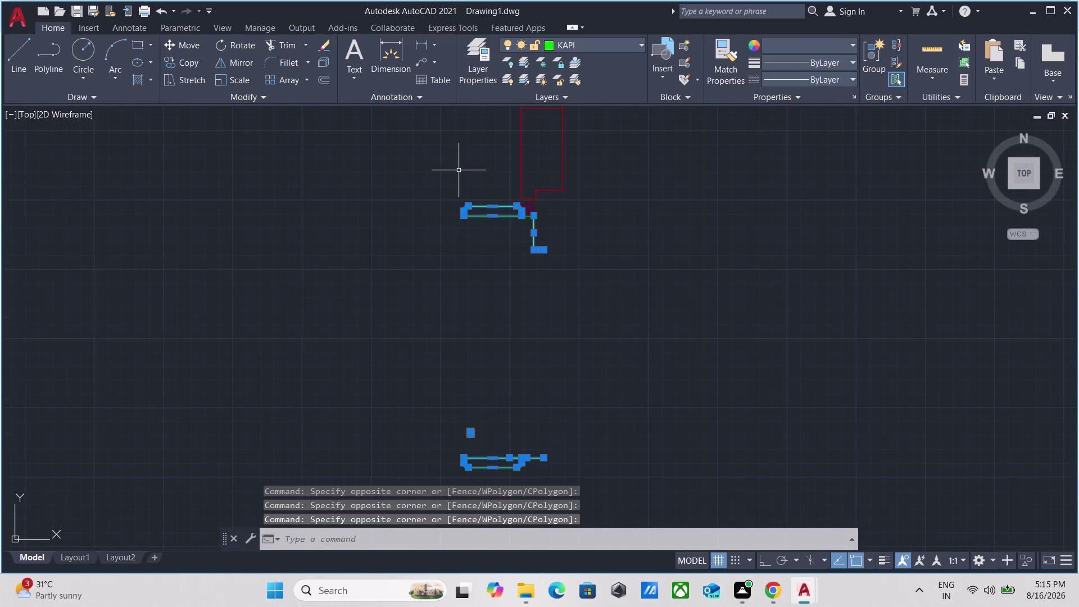
right_click(362, 281)
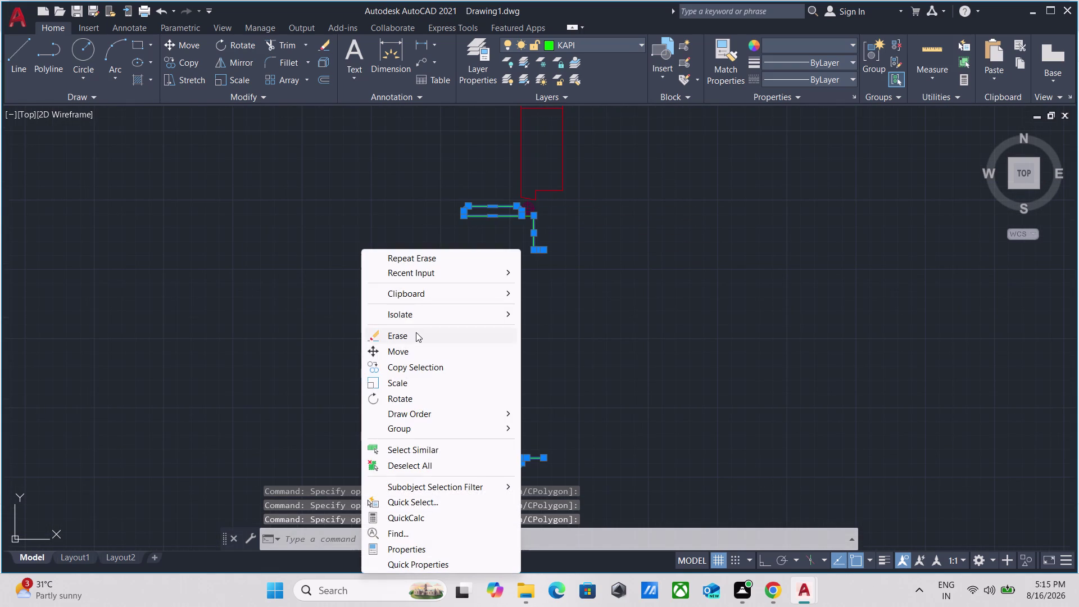
click(416, 332)
Erase all the green jamb lines on the door's right side.
scroll(down, 3)
drag(709, 334, 685, 305)
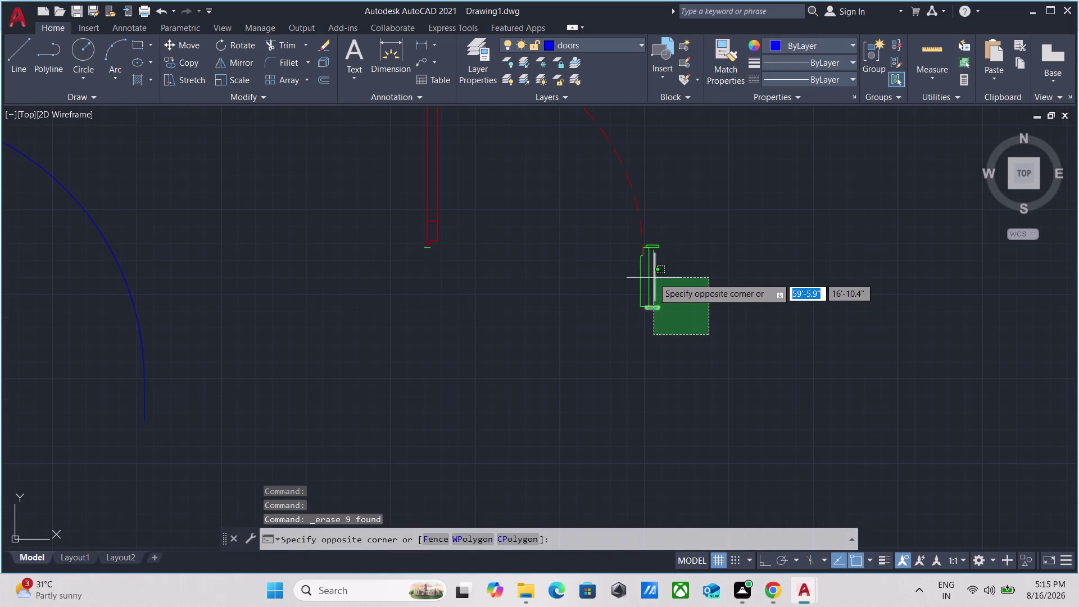
click(618, 275)
scroll(up, 3)
drag(657, 189, 656, 192)
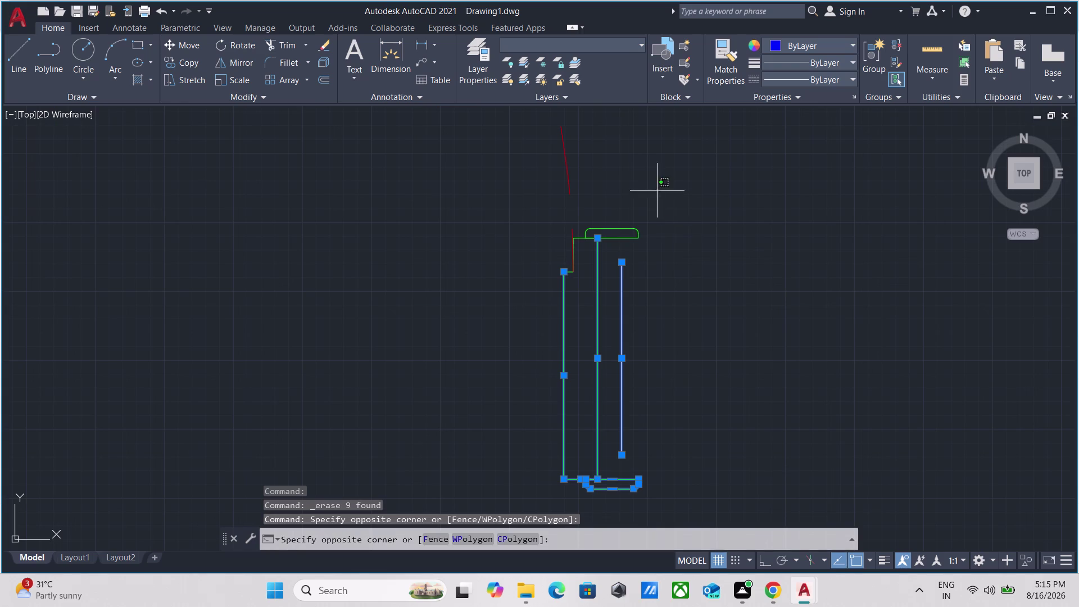
drag(657, 192, 655, 194)
click(624, 284)
scroll(up, 3)
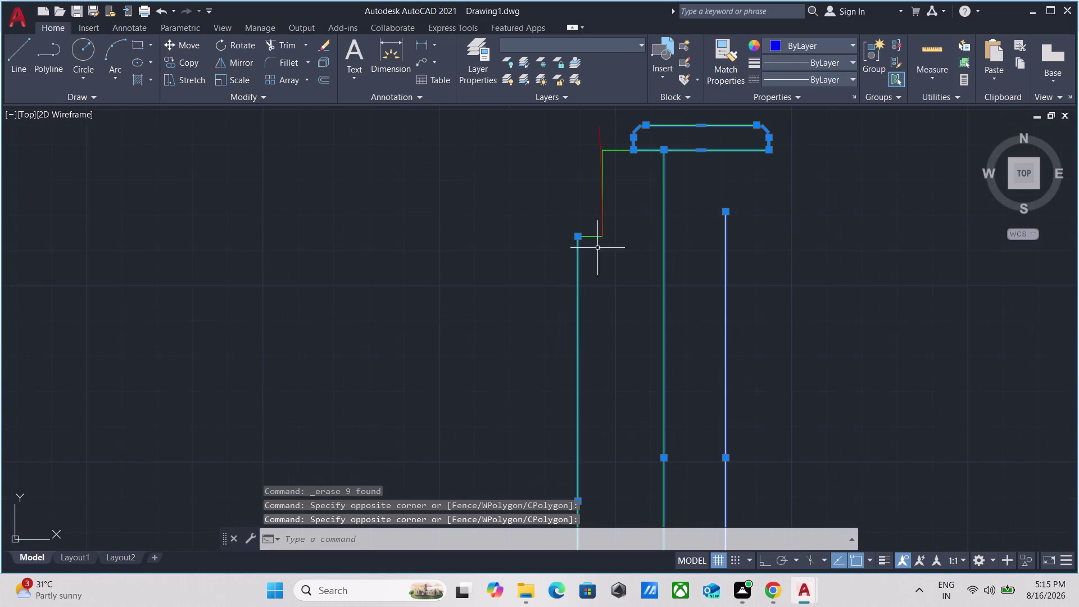
scroll(up, 3)
click(623, 157)
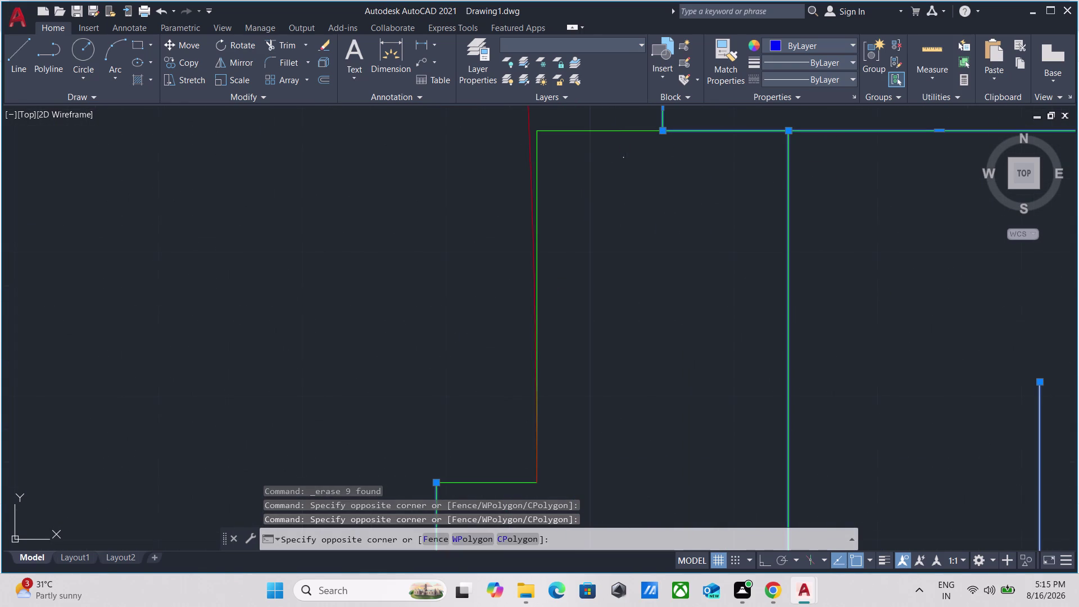
click(592, 123)
scroll(up, 3)
click(557, 175)
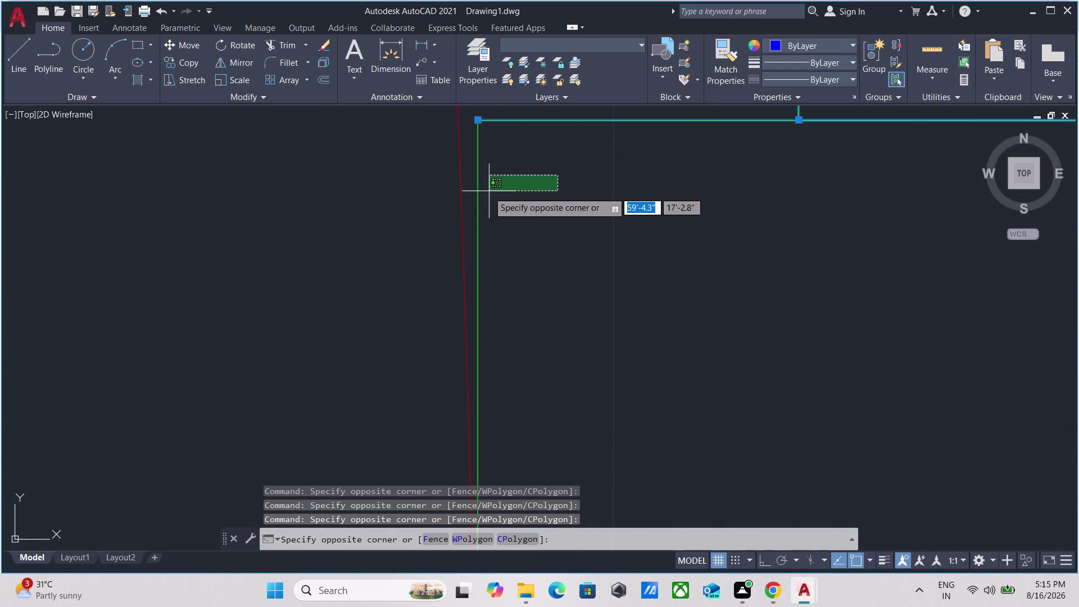
click(466, 200)
scroll(down, 3)
scroll(down, 3)
scroll(down, 3)
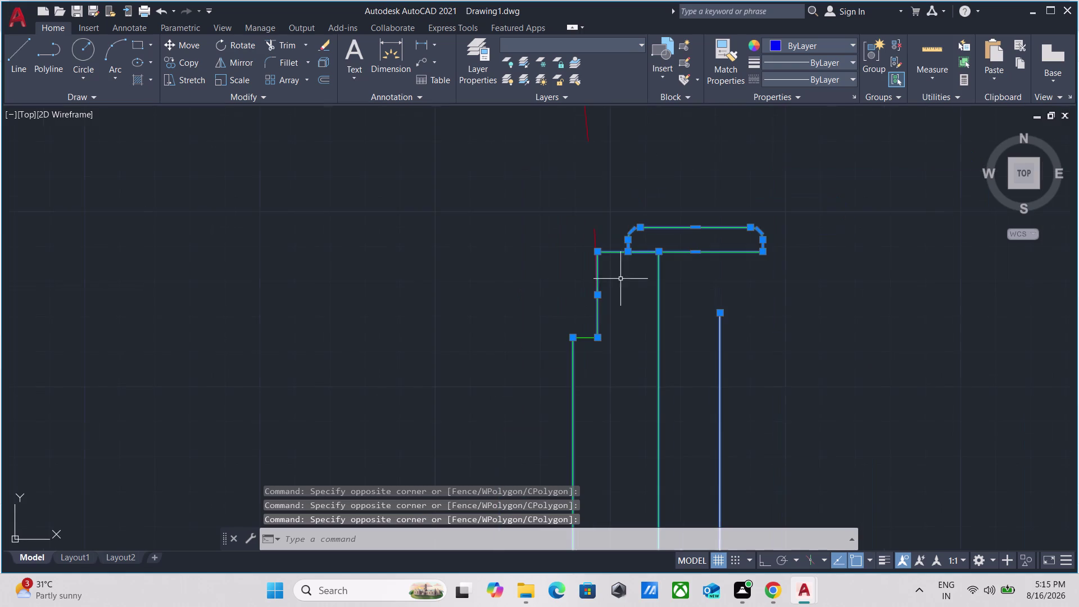
scroll(up, 3)
scroll(up, 3)
click(618, 328)
click(599, 282)
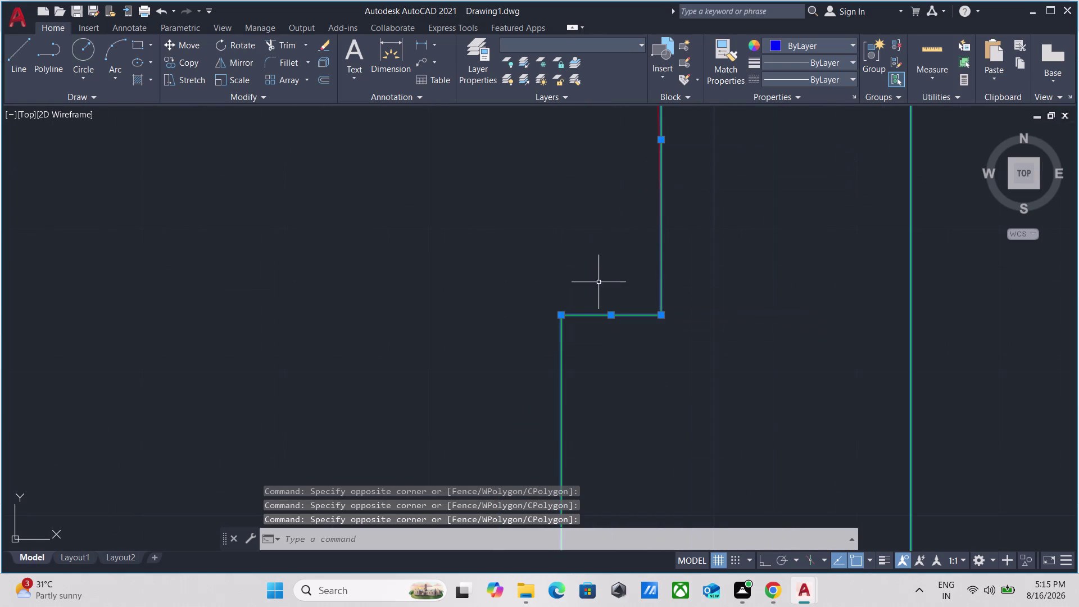
scroll(down, 3)
right_click(399, 279)
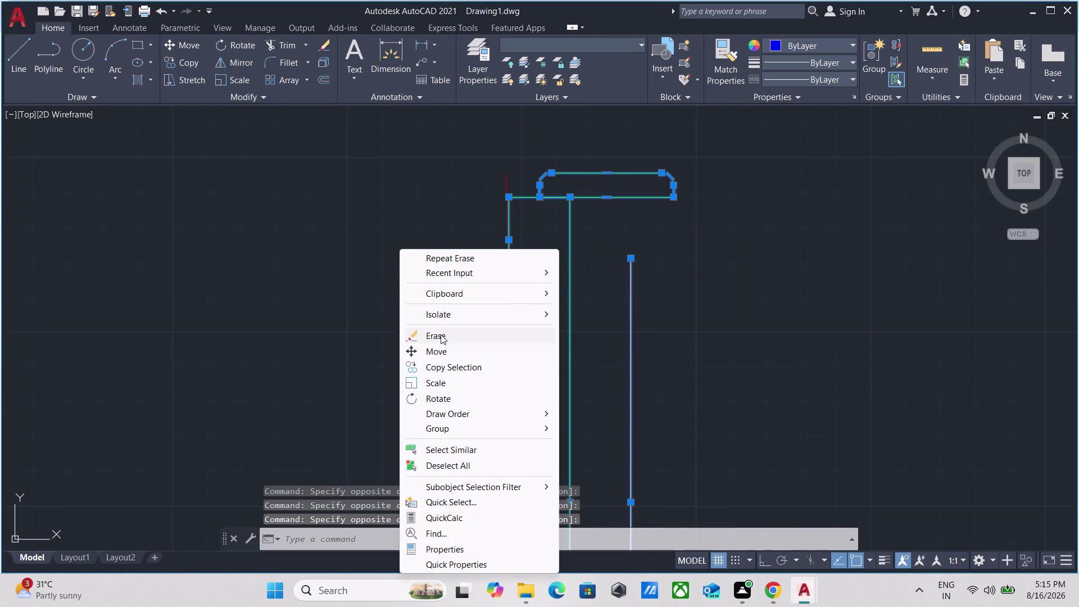
click(445, 339)
Erase the last leftover green line, leaving only the door leaf and arc.
scroll(down, 3)
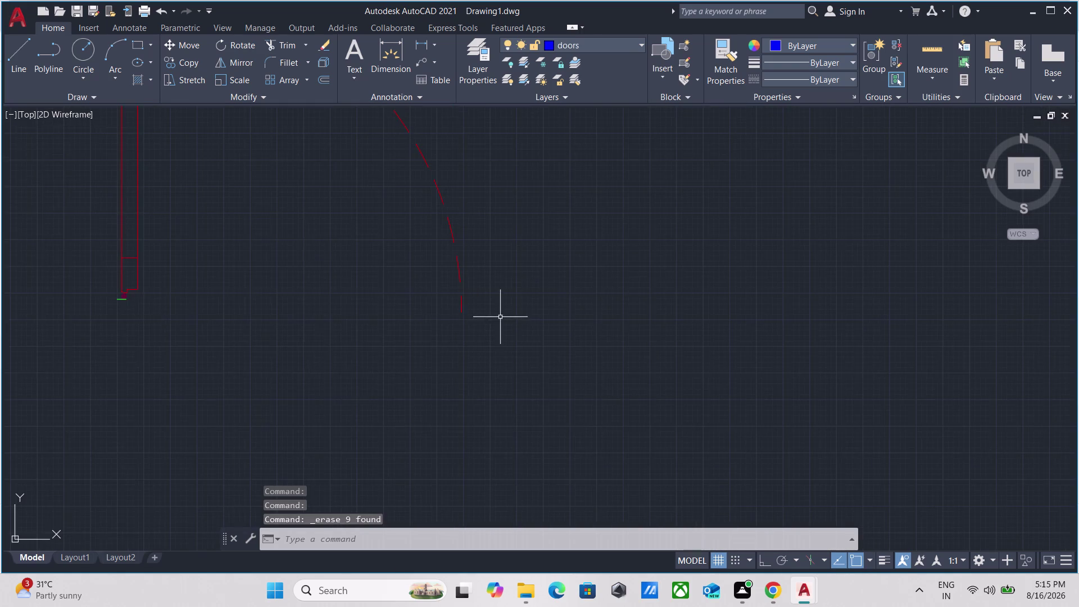
scroll(down, 3)
scroll(up, 3)
scroll(up, 3)
scroll(up, 3)
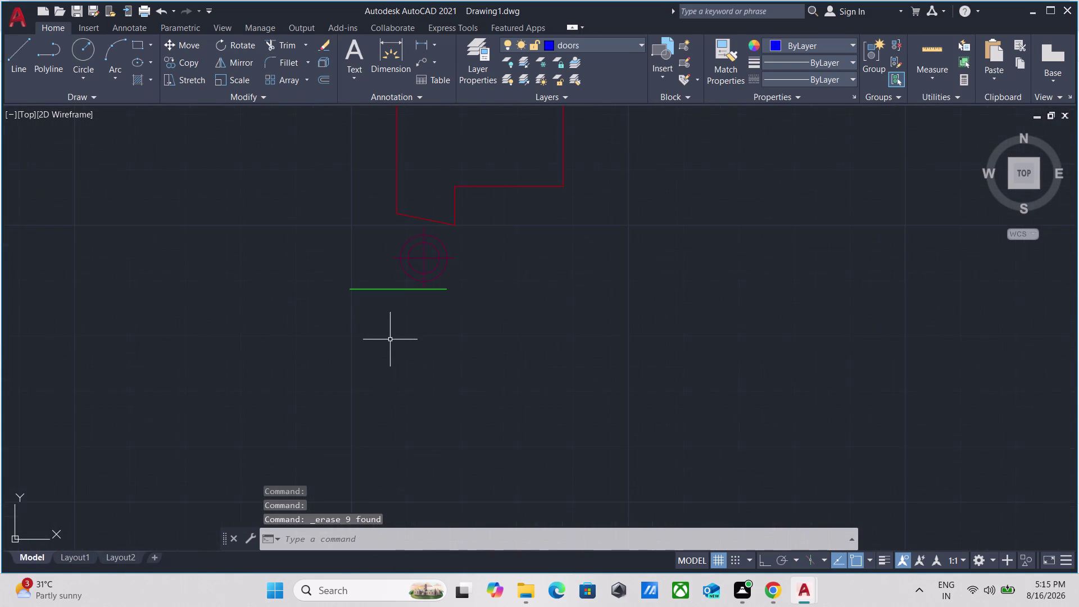
drag(394, 332, 389, 317)
click(325, 248)
right_click(320, 244)
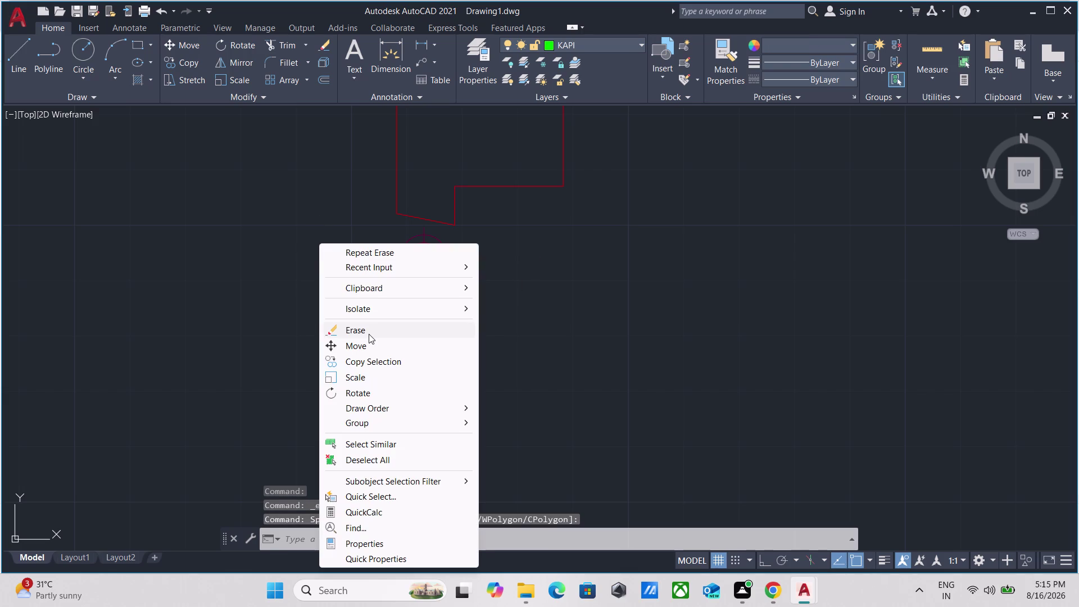
click(366, 328)
scroll(down, 3)
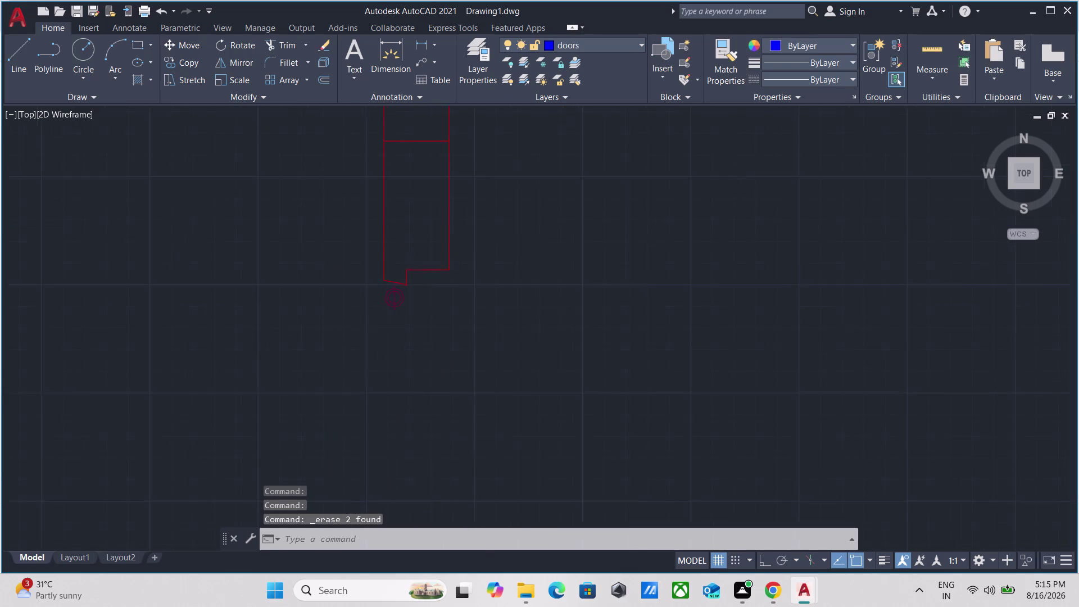
scroll(down, 3)
drag(671, 365, 663, 357)
Group the purple door's leaf and arc into one unnamed group.
click(512, 262)
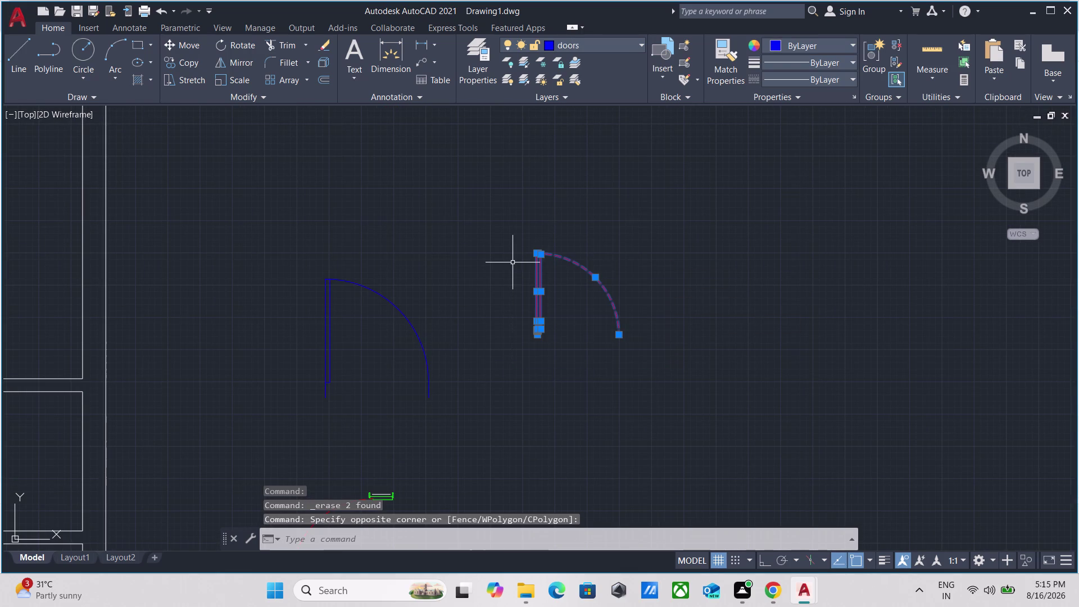
key(g)
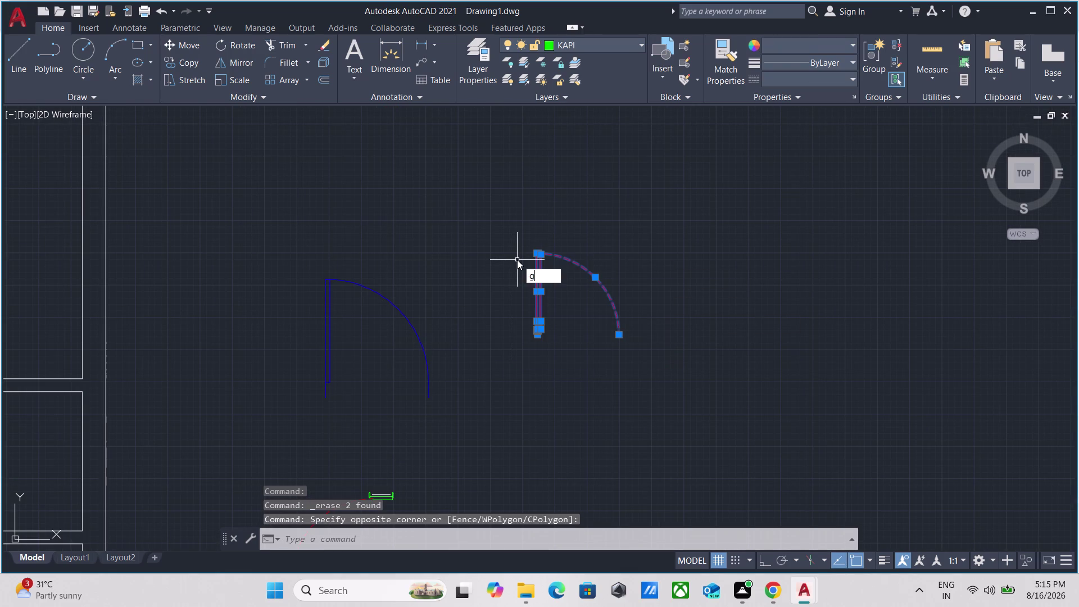
key(Return)
drag(648, 345, 639, 333)
click(563, 306)
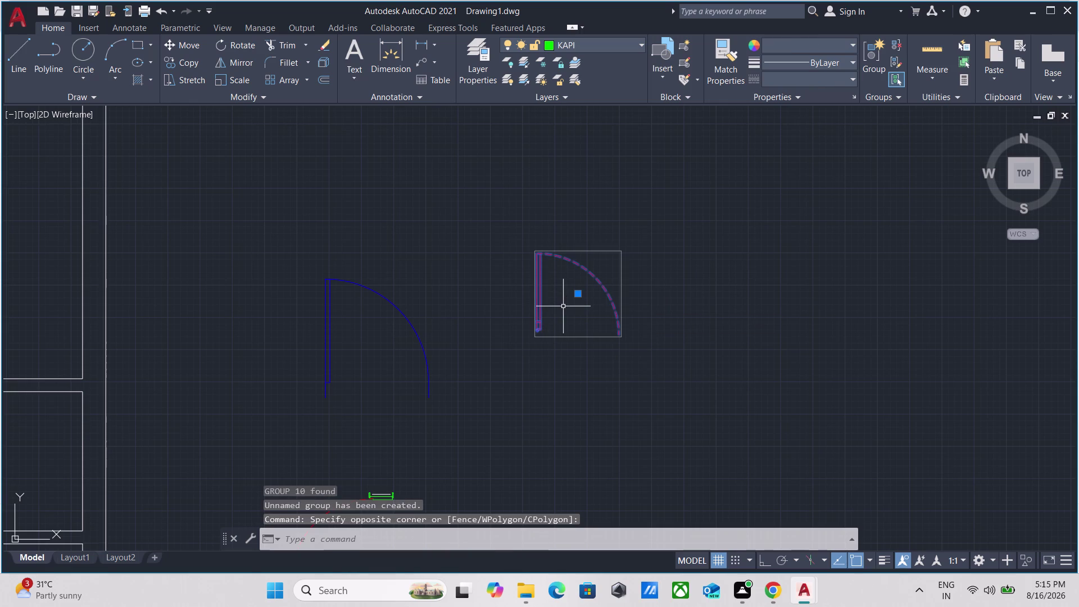
Start copying the grouped door from its bottom corner, then cancel the copy.
text(co)
key(Return)
scroll(up, 3)
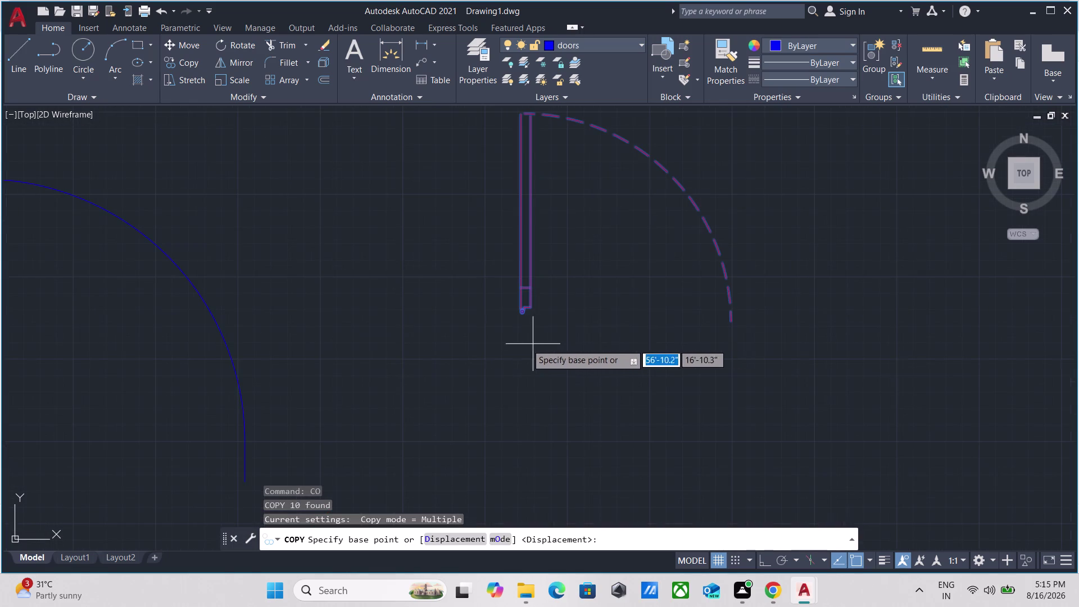
scroll(up, 3)
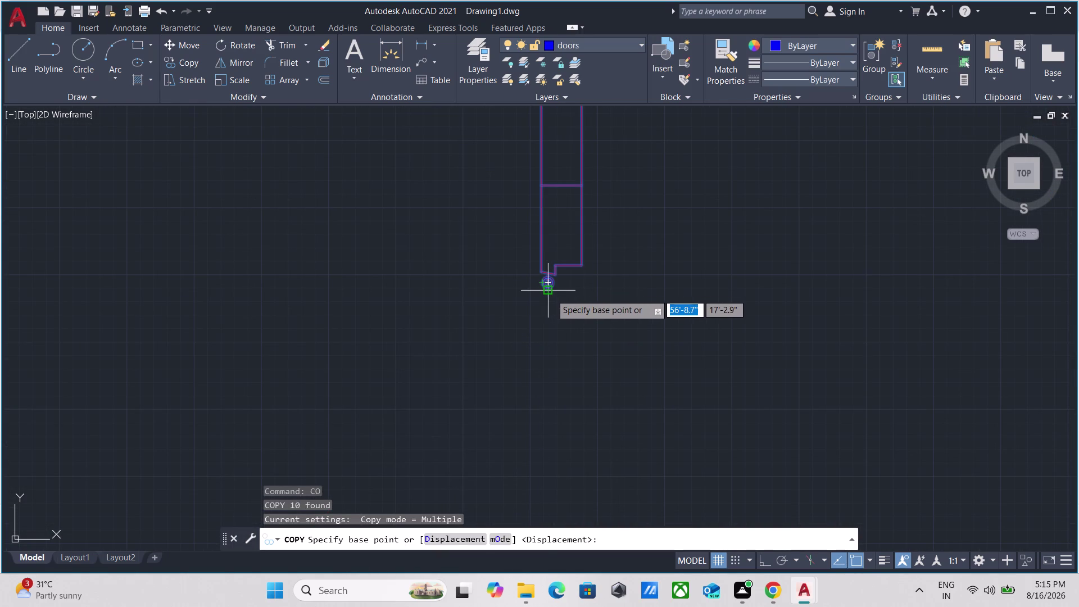
click(551, 293)
scroll(down, 3)
scroll(down, 3)
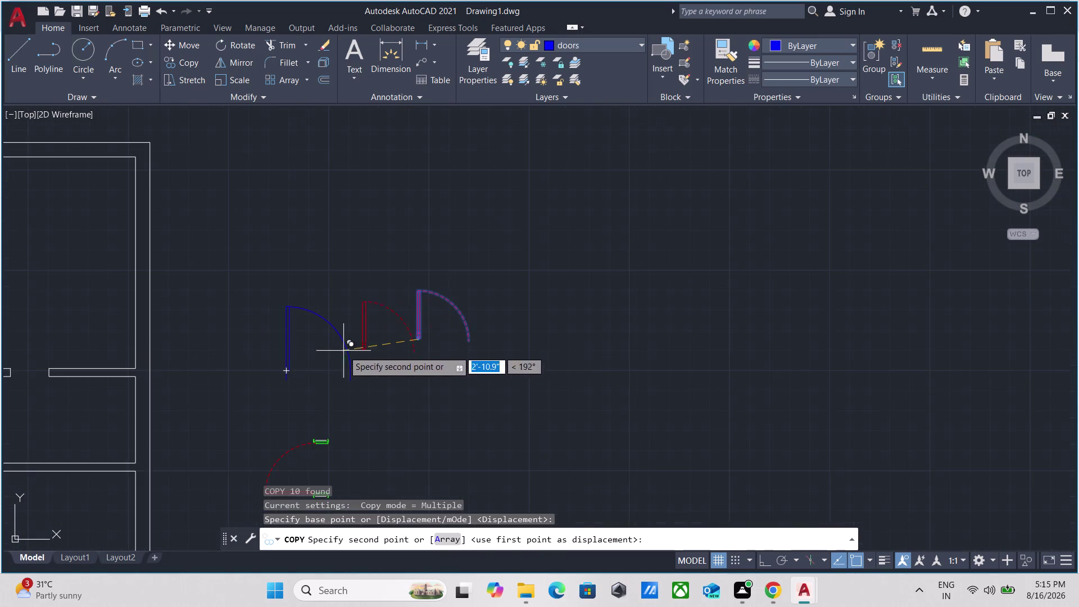
scroll(down, 3)
middle_drag(135, 351, 286, 301)
scroll(up, 3)
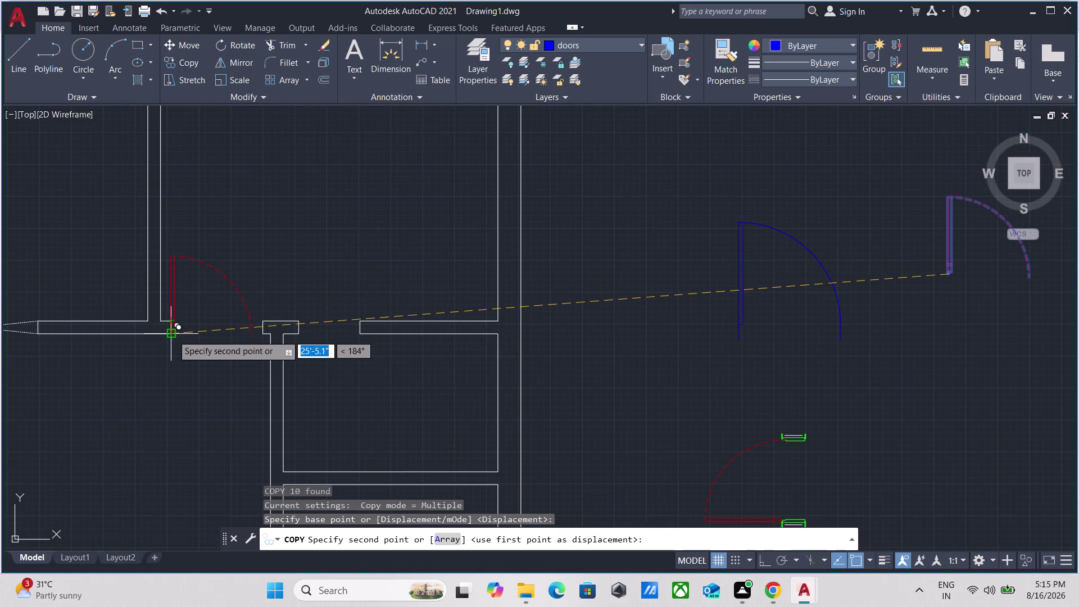
key(Escape)
scroll(down, 3)
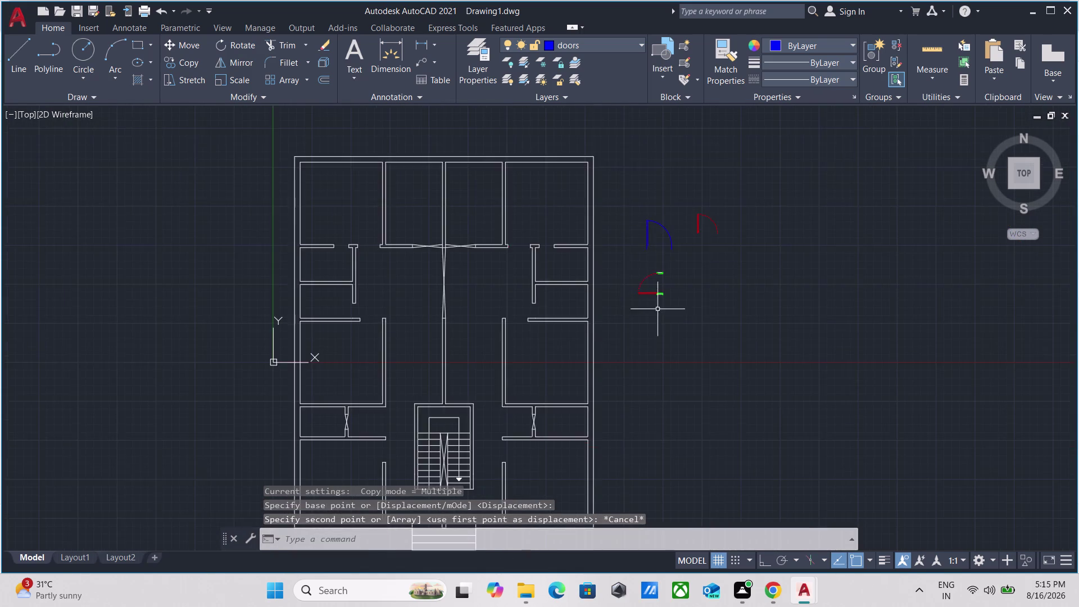
scroll(up, 3)
drag(660, 318, 652, 299)
Erase the stray door copies and the extra door copy beside the plan.
click(613, 190)
right_click(612, 193)
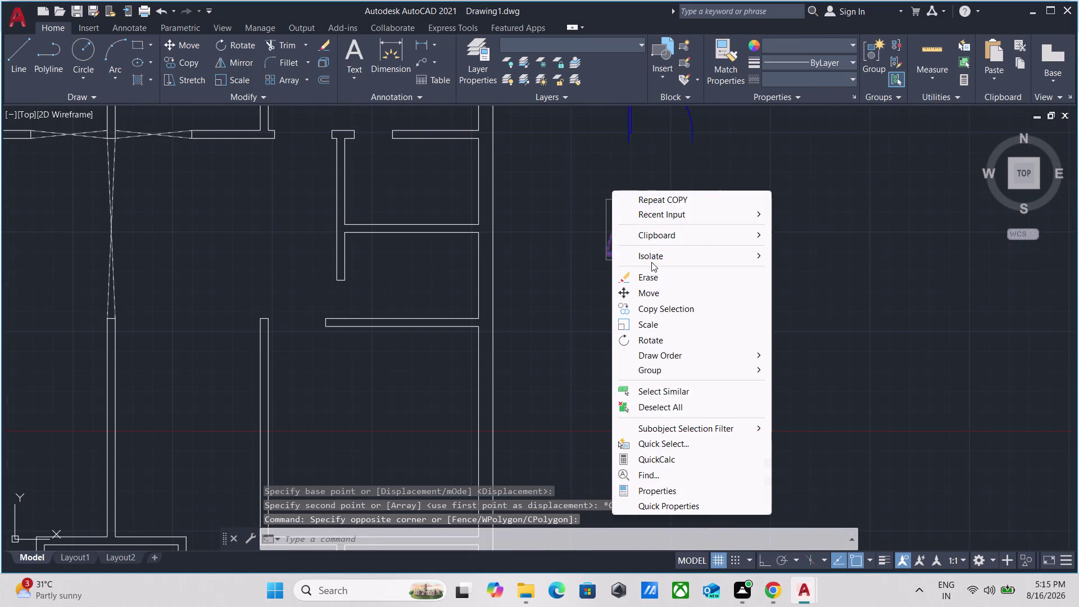
click(655, 275)
scroll(down, 3)
middle_drag(644, 262, 440, 322)
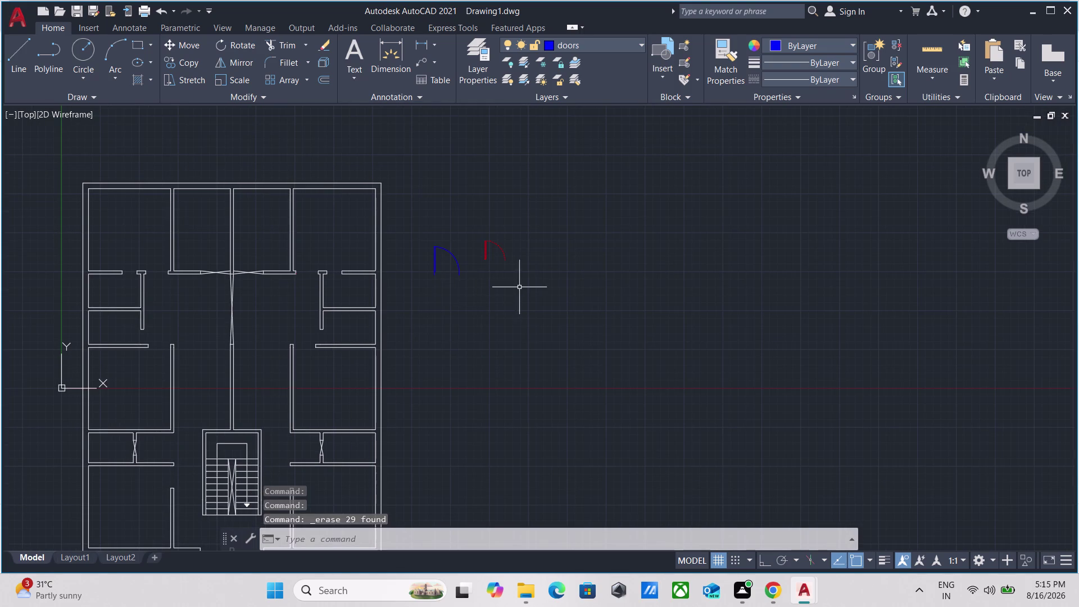
drag(520, 288, 520, 275)
click(490, 193)
right_click(492, 199)
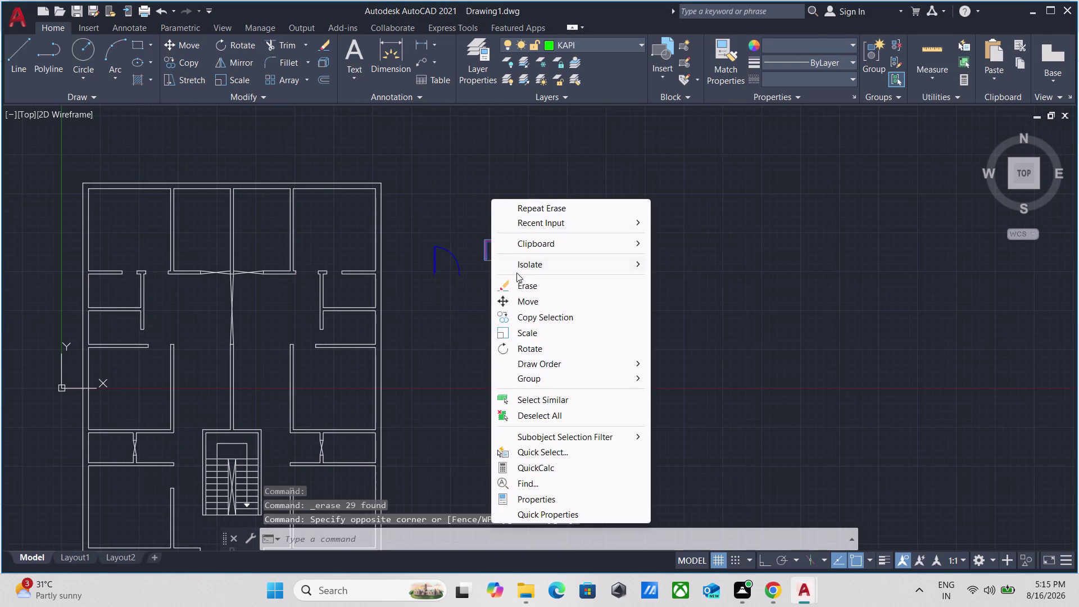
click(525, 286)
Begin copying the blue door from its bottom corner, then cancel the copy.
scroll(up, 3)
drag(572, 326, 565, 320)
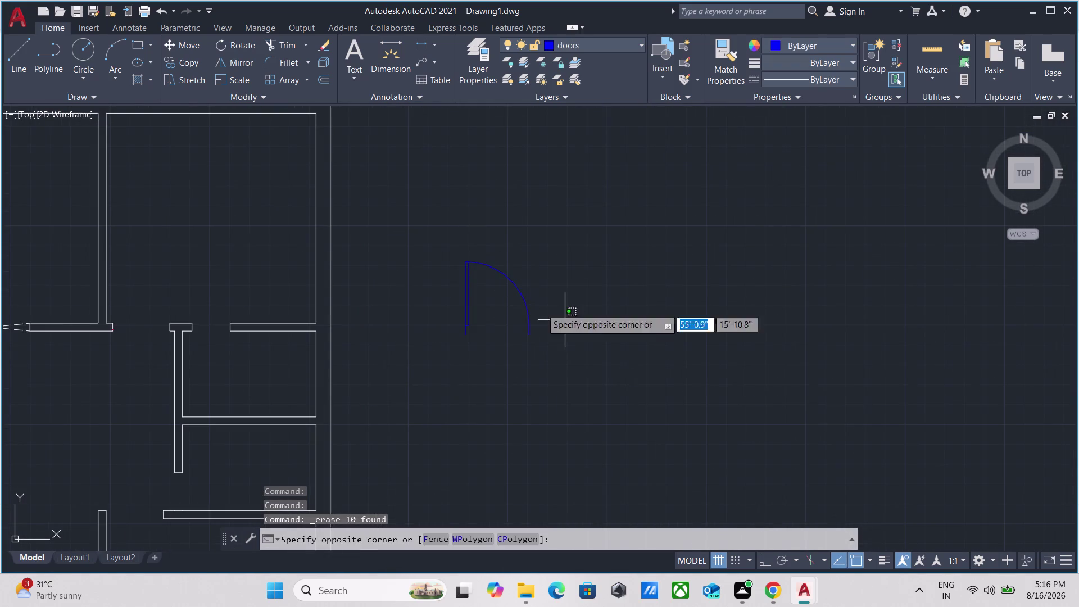
click(459, 291)
text(co)
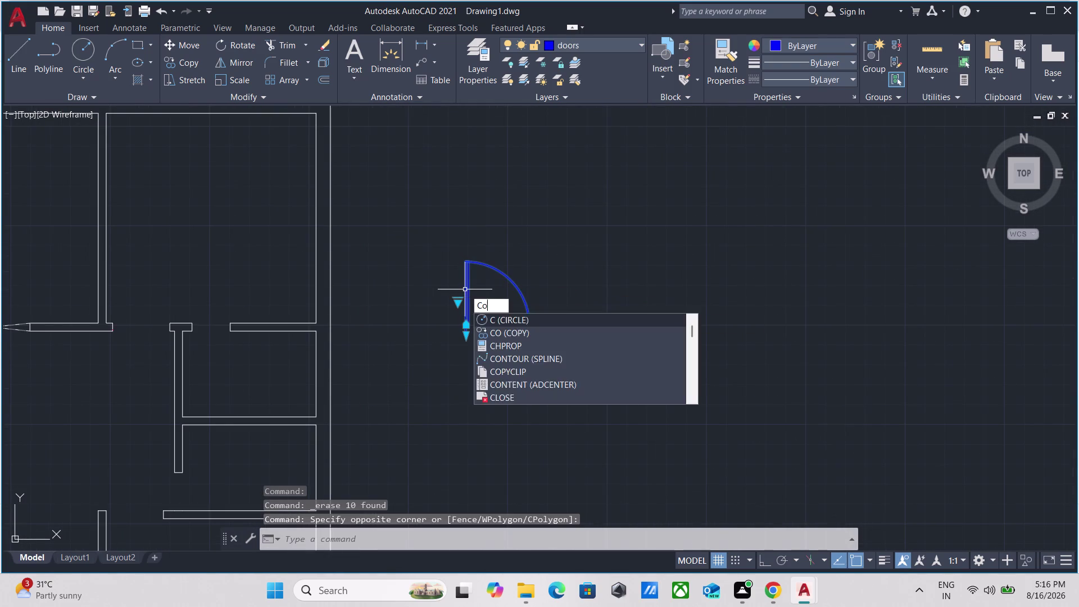
key(Return)
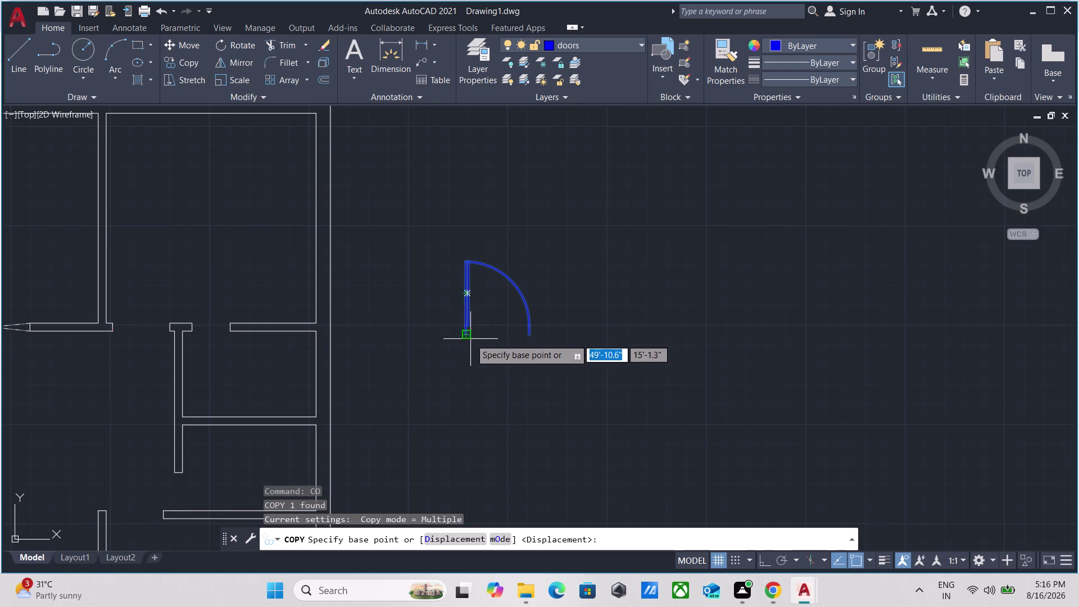
click(466, 336)
scroll(up, 3)
middle_drag(86, 343, 250, 339)
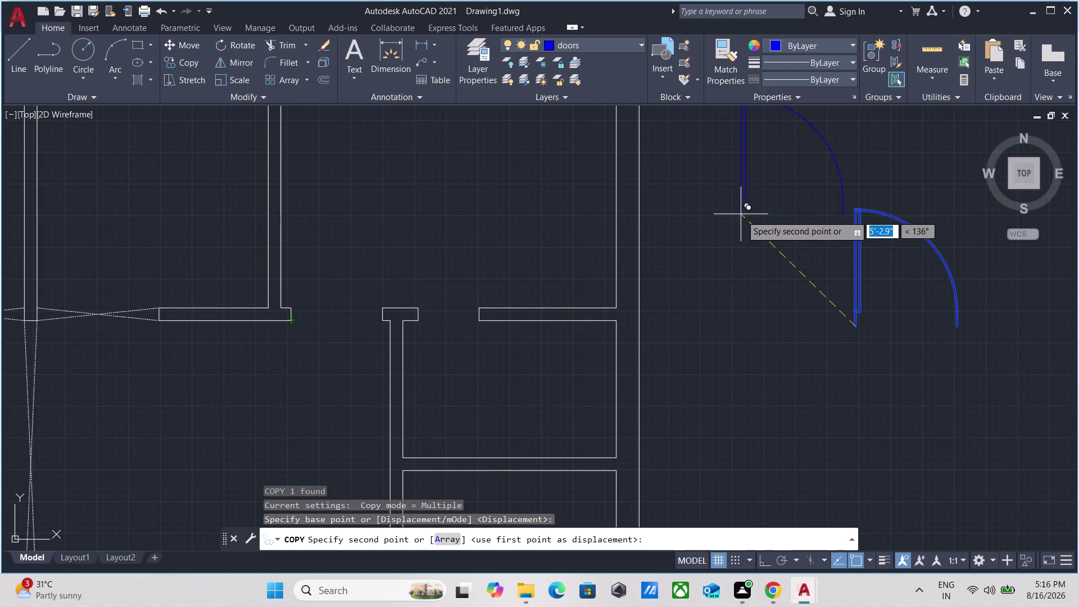
key(Escape)
Adjust the end point of the blue door's swing arc.
middle_drag(752, 227, 511, 183)
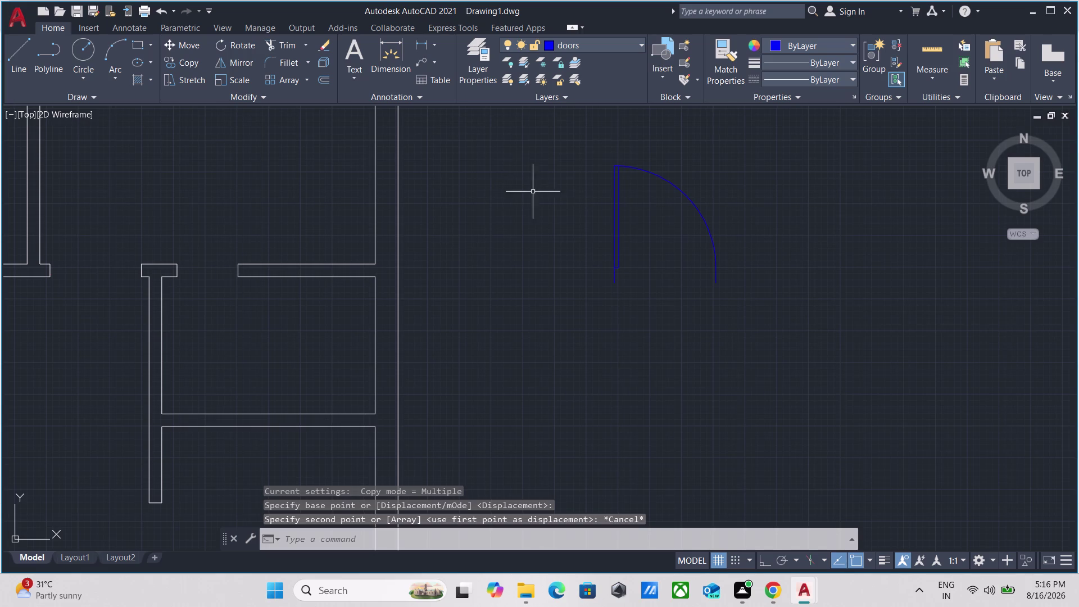
drag(634, 236, 623, 230)
click(576, 217)
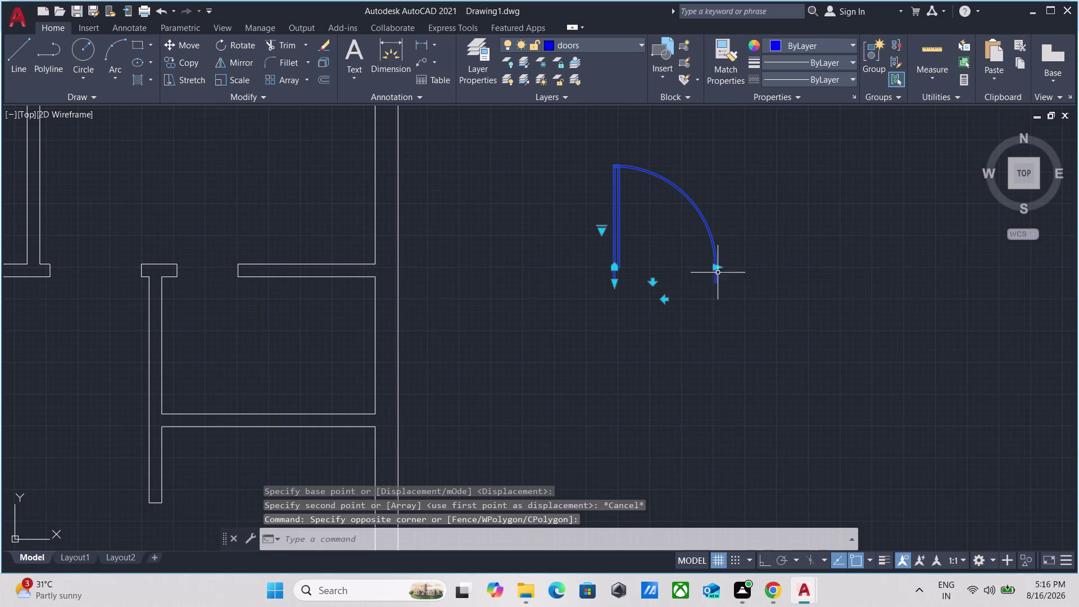
click(718, 268)
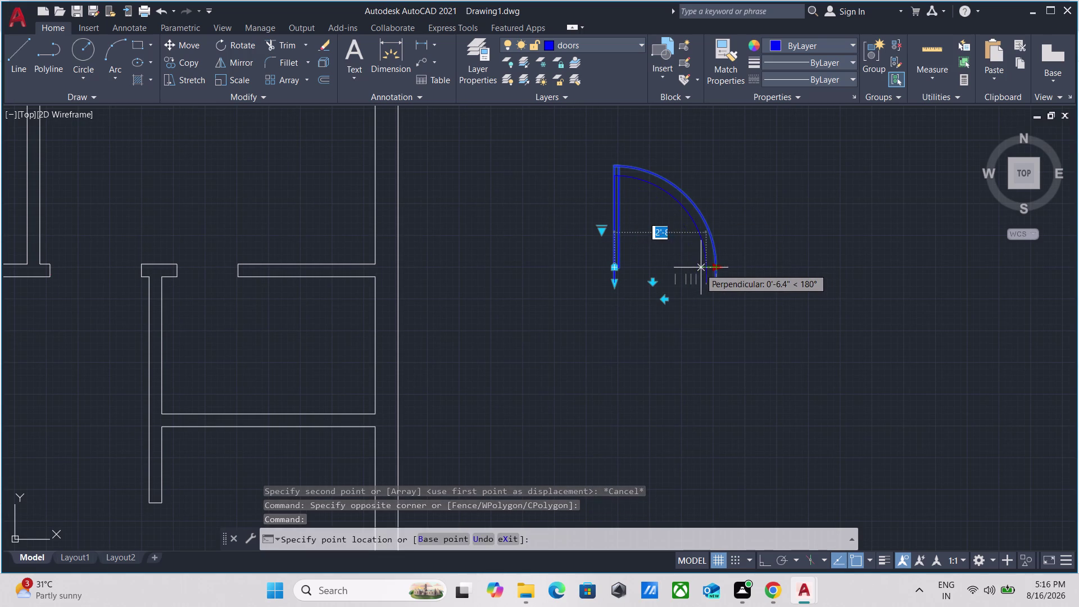
click(701, 266)
key(Escape)
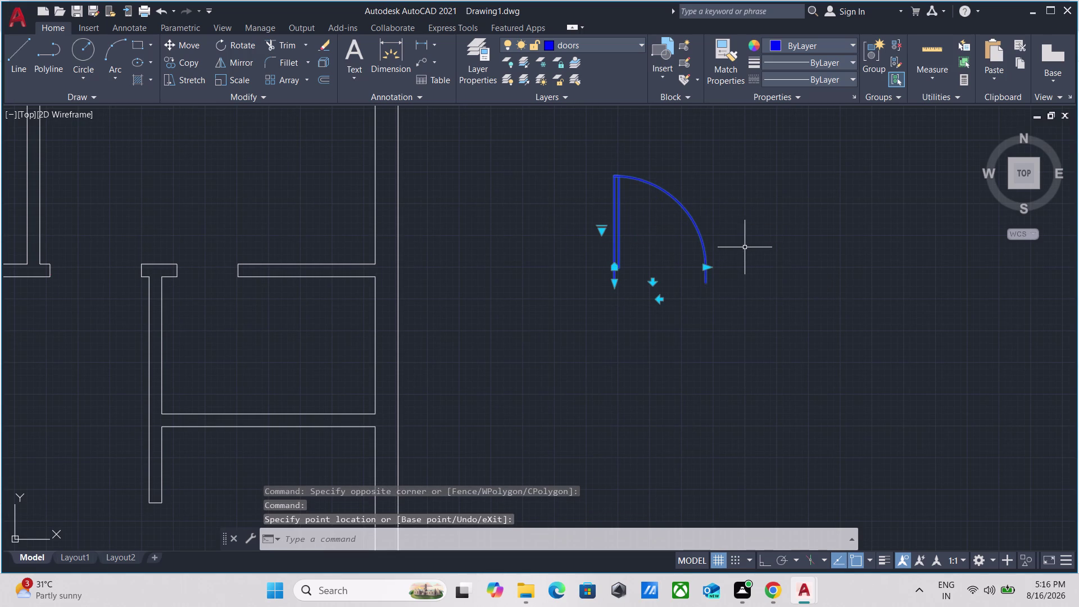
Copy the blue door from its bottom corner into the wall opening.
drag(780, 299, 757, 291)
click(679, 268)
text(c)
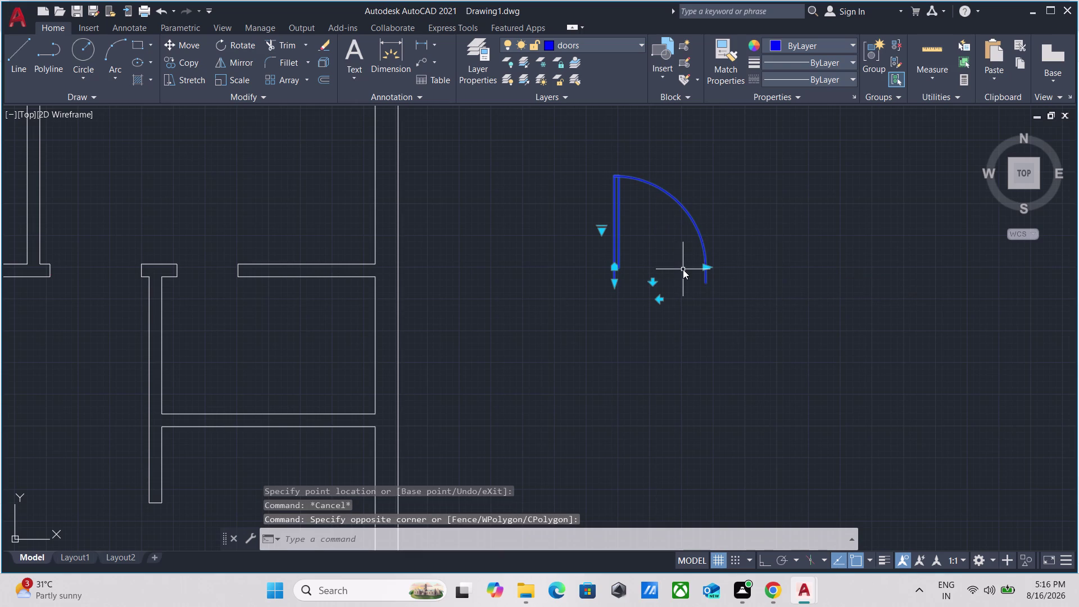
text(o)
key(Return)
scroll(up, 3)
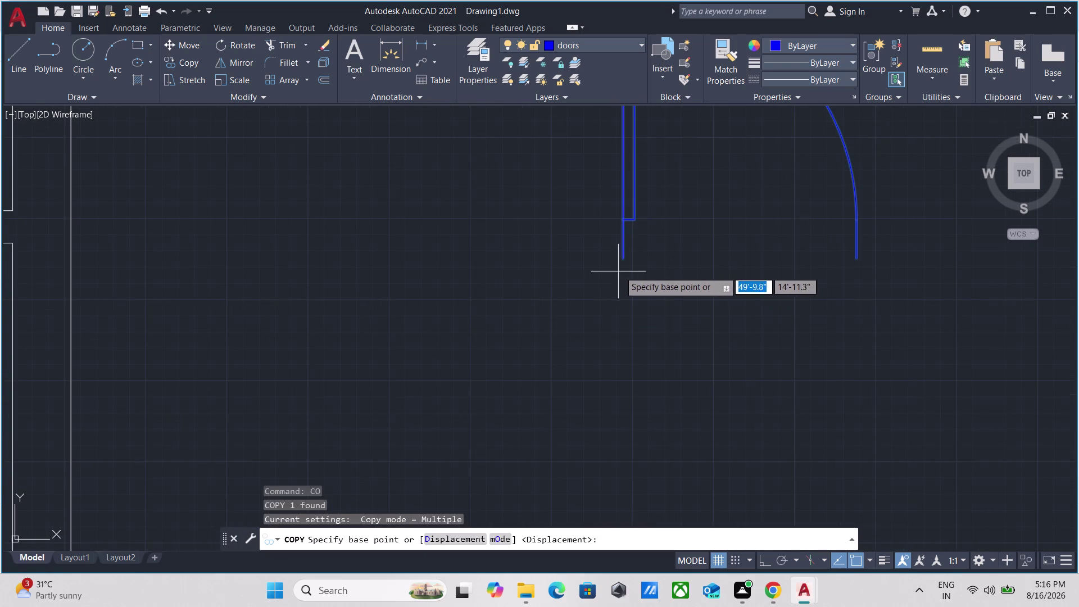
click(626, 261)
scroll(down, 3)
scroll(up, 3)
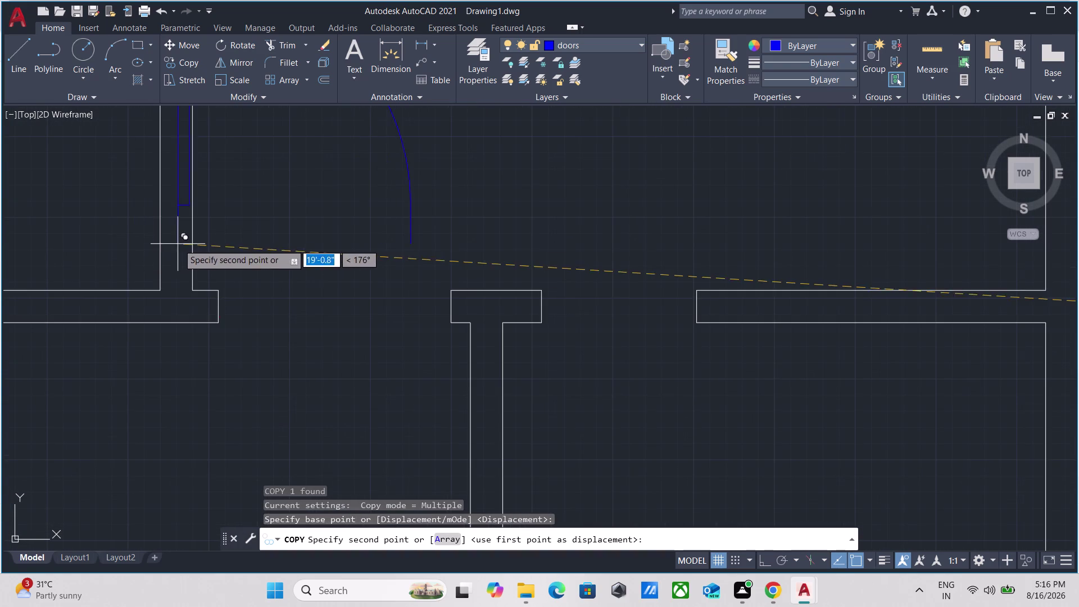
click(216, 323)
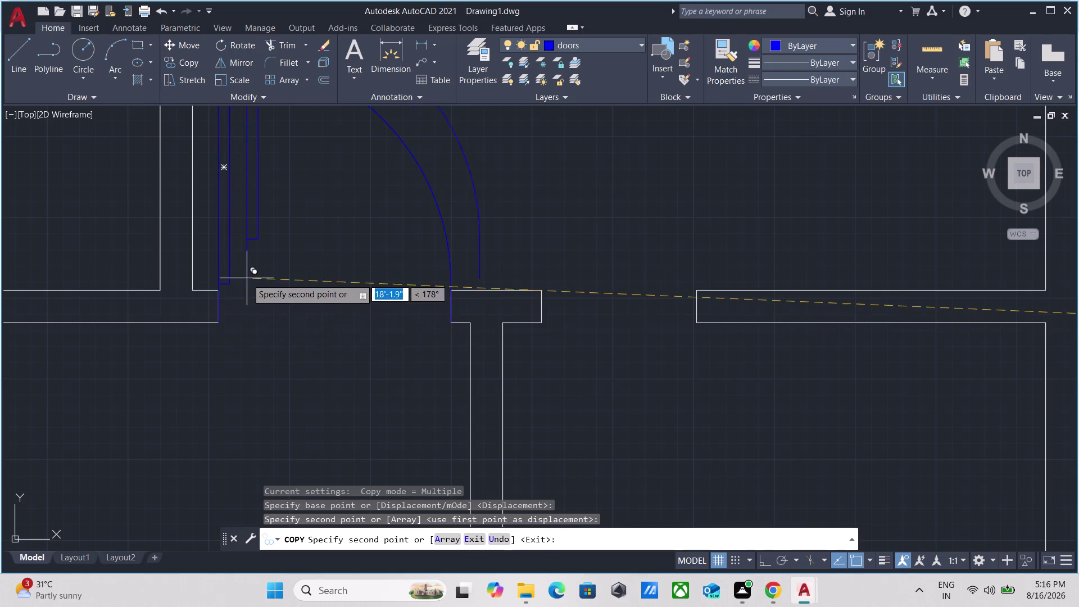
key(Escape)
Erase the leftover door pieces.
scroll(up, 3)
scroll(up, 3)
scroll(up, 3)
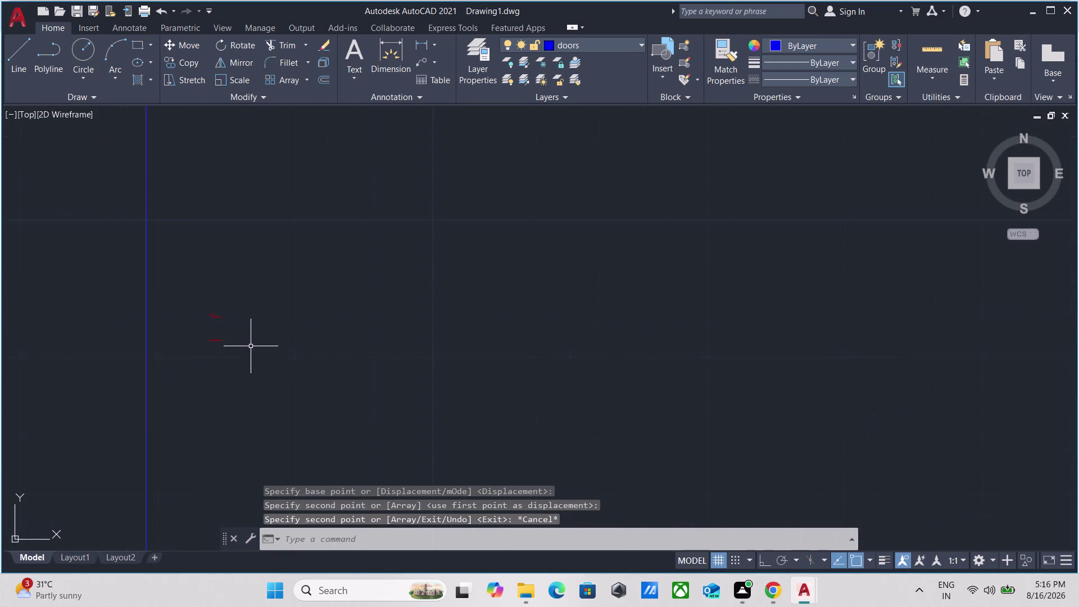
click(262, 370)
click(204, 224)
right_click(200, 225)
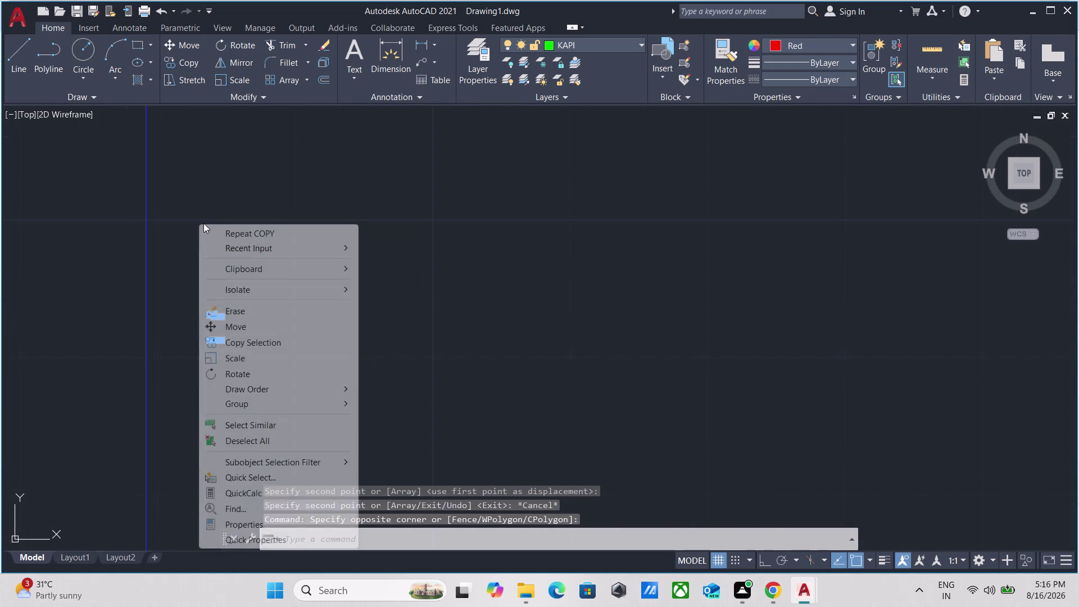
click(244, 313)
Select the door placed in the opening and inspect the surrounding walls.
scroll(down, 3)
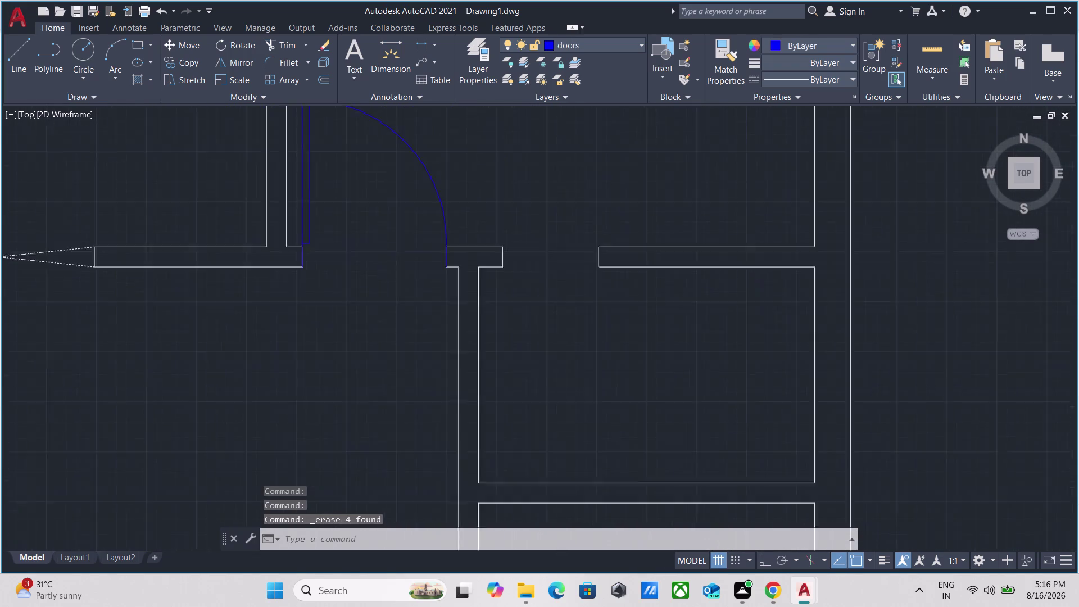
scroll(down, 3)
scroll(up, 3)
middle_drag(388, 162, 450, 161)
drag(449, 170, 438, 195)
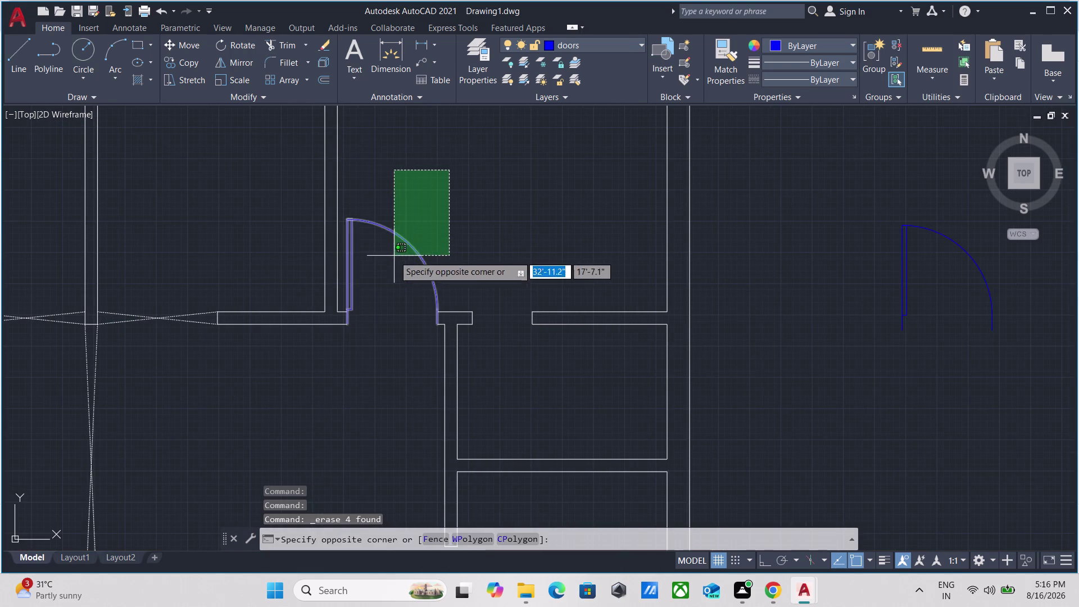
click(388, 263)
scroll(down, 3)
middle_drag(452, 210, 516, 207)
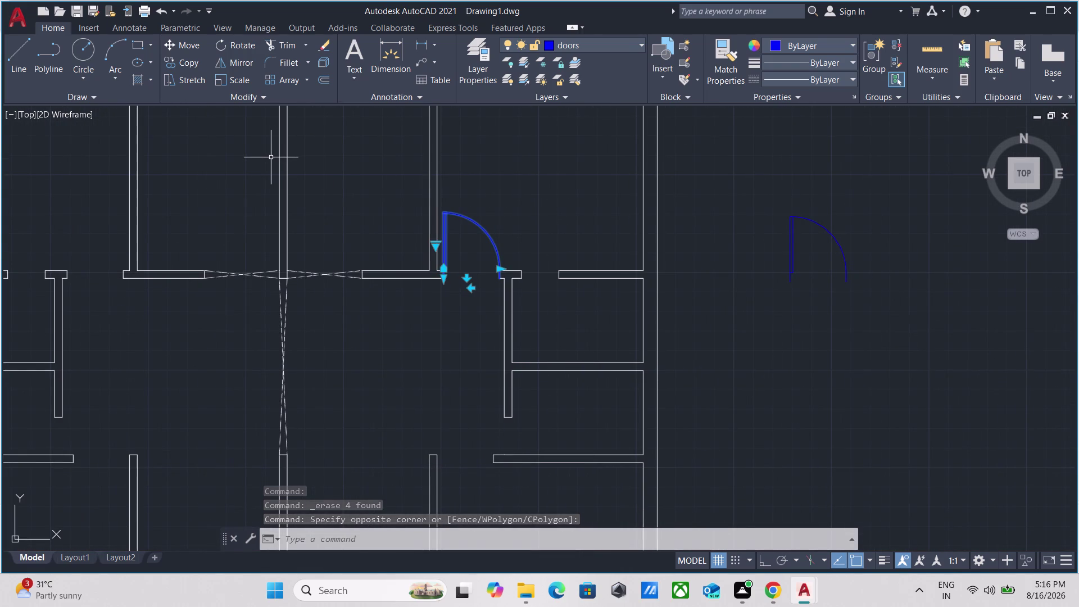
Try a vertical mirror of the selected door, then cancel it.
text(mi)
key(Return)
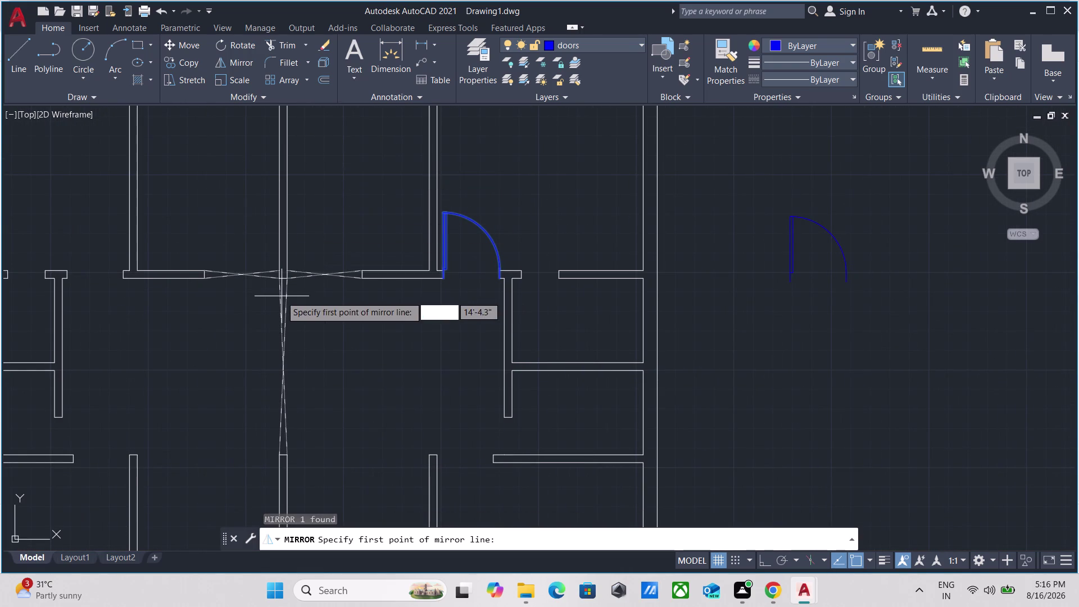
scroll(up, 3)
click(289, 221)
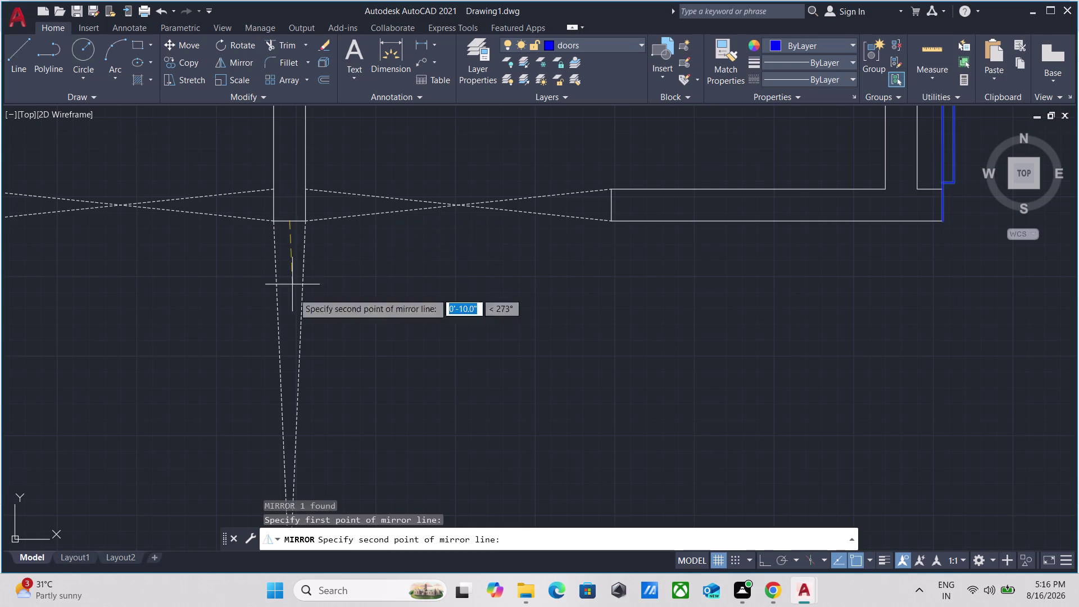
scroll(down, 3)
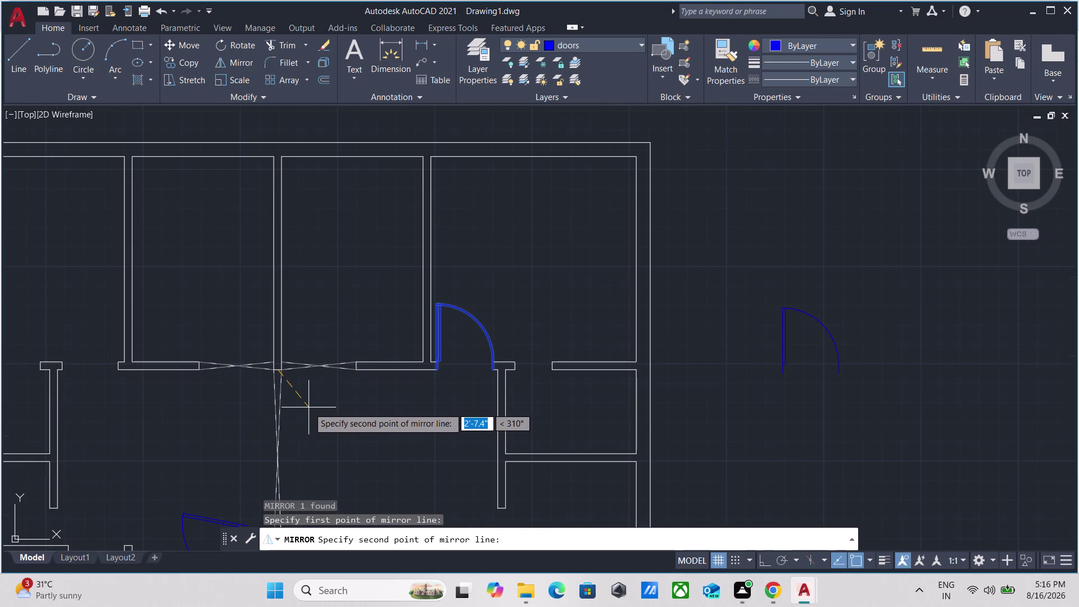
key(F8)
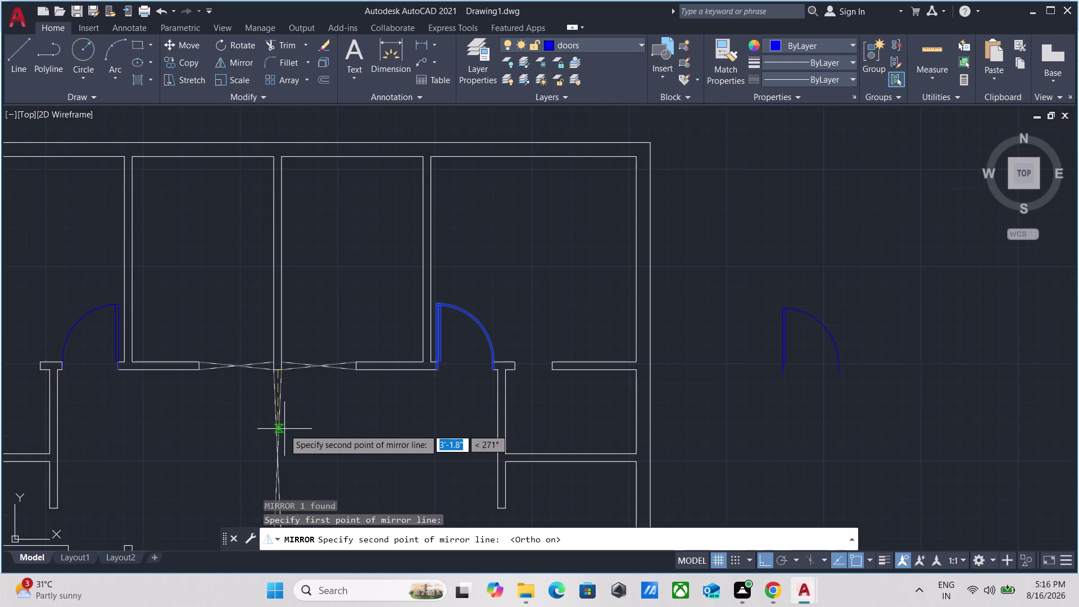
scroll(up, 3)
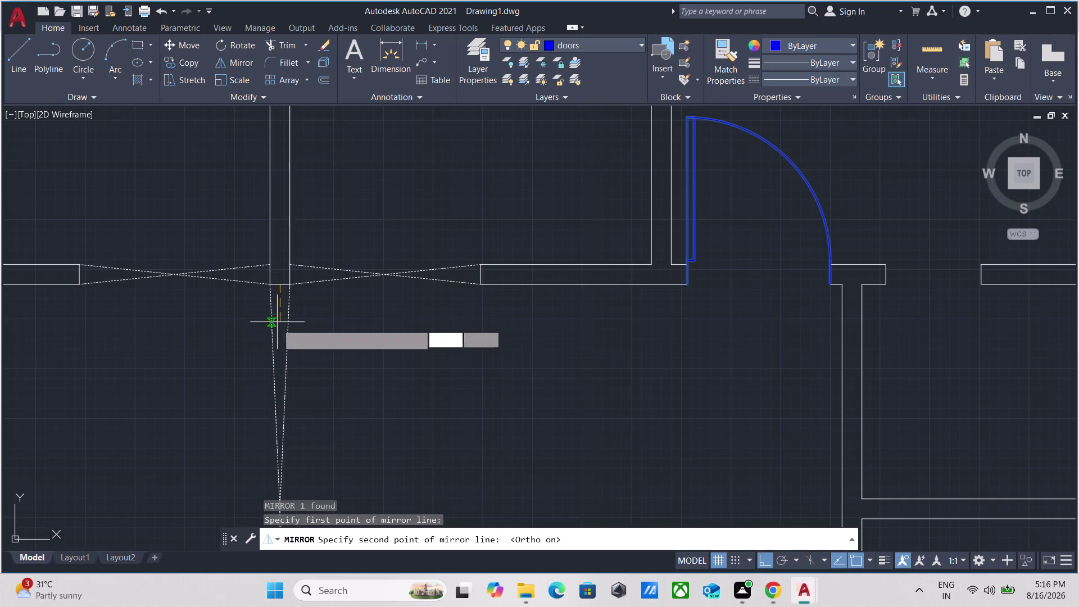
scroll(down, 3)
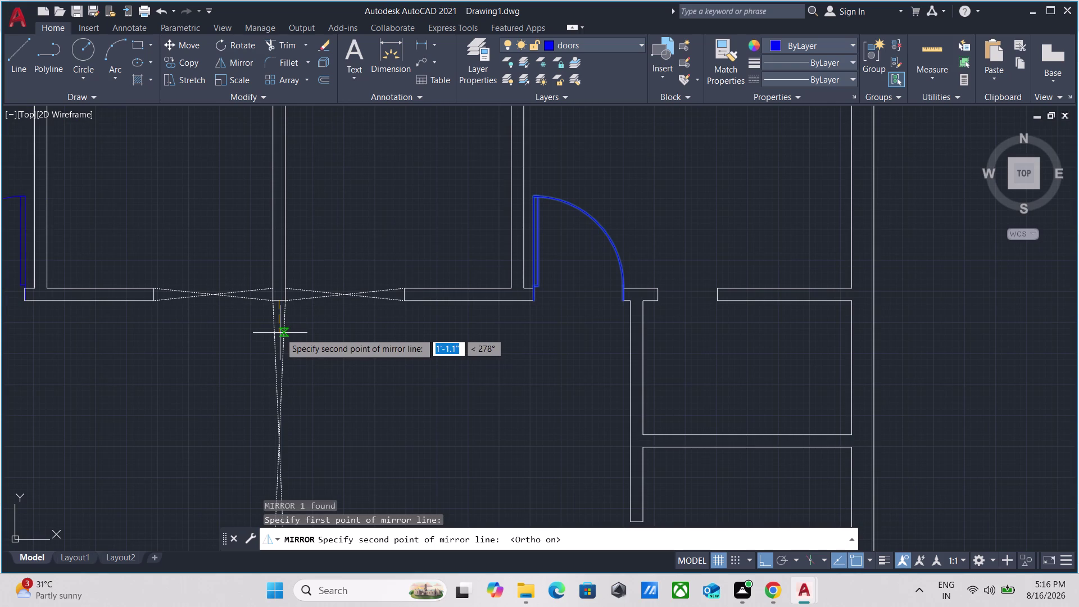
click(280, 332)
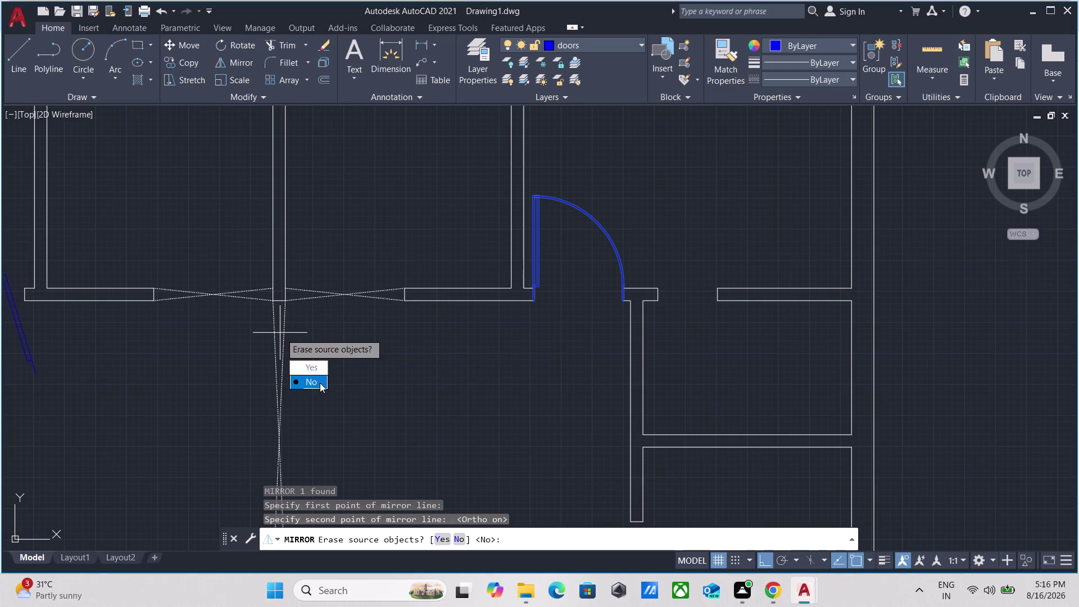
key(Escape)
Reselect the door and mirror it again, keeping the original door.
drag(646, 217, 642, 222)
click(600, 258)
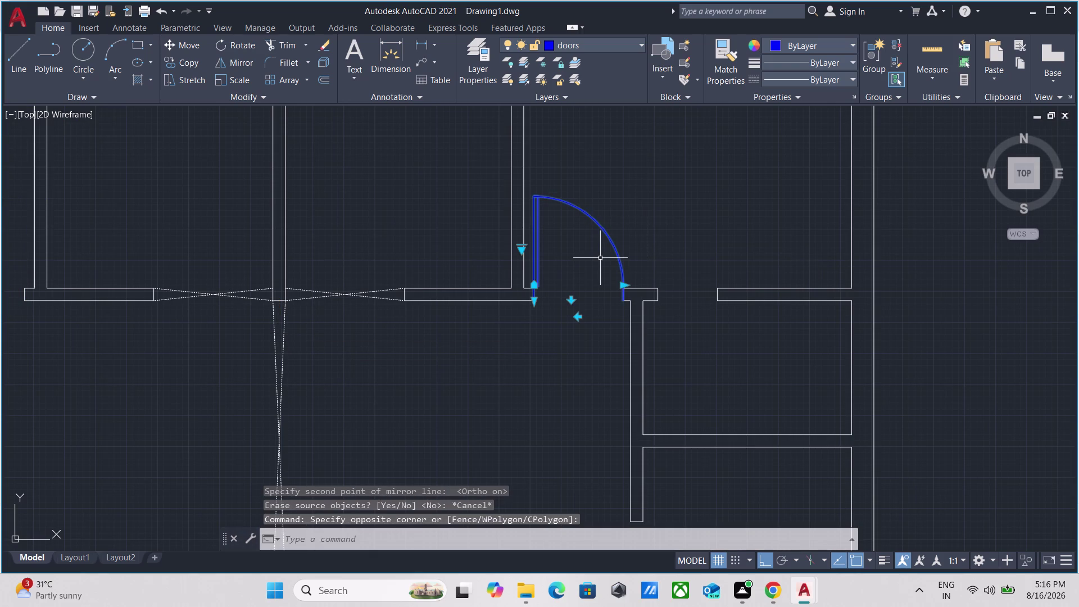
text(mi)
key(Return)
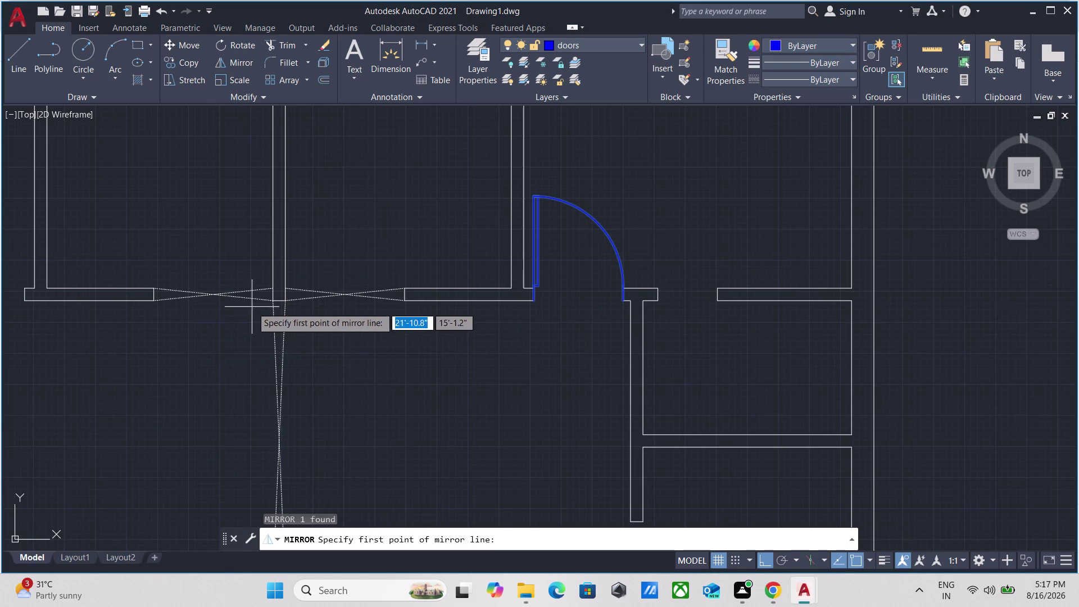
scroll(up, 3)
click(305, 289)
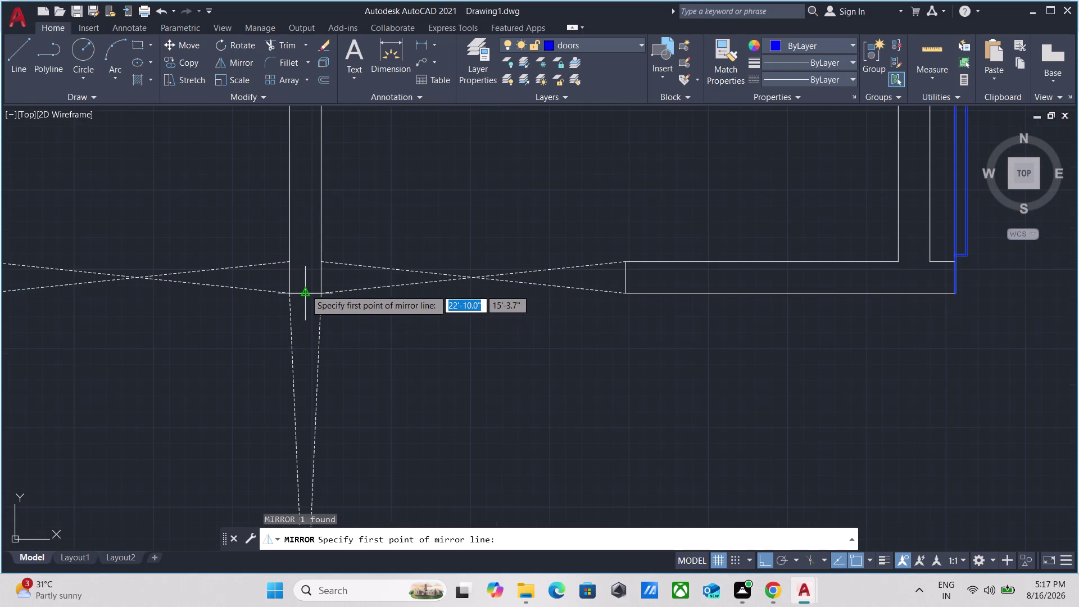
scroll(down, 3)
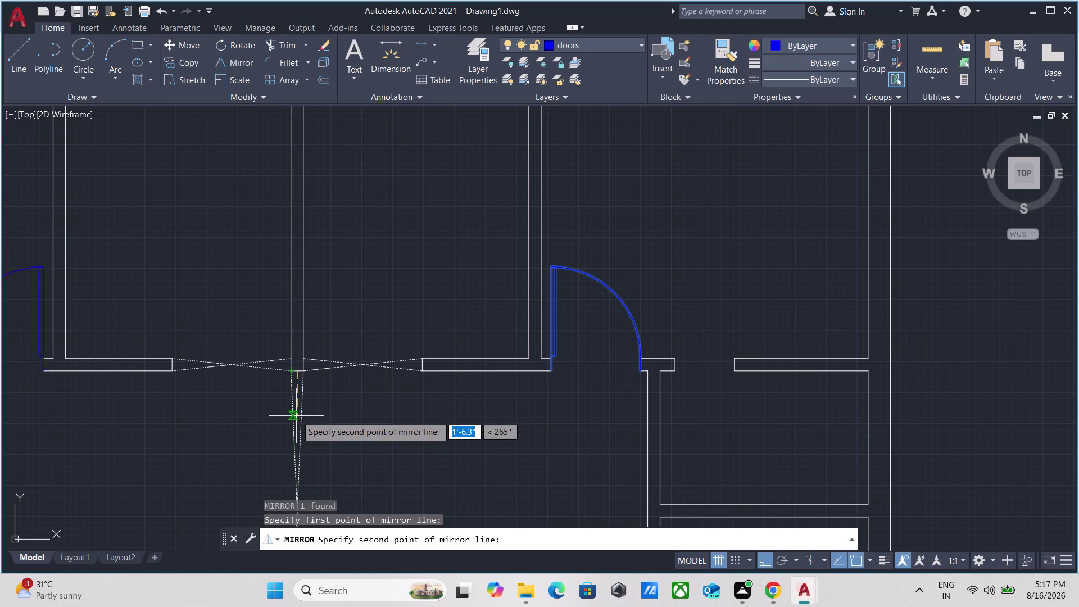
click(296, 417)
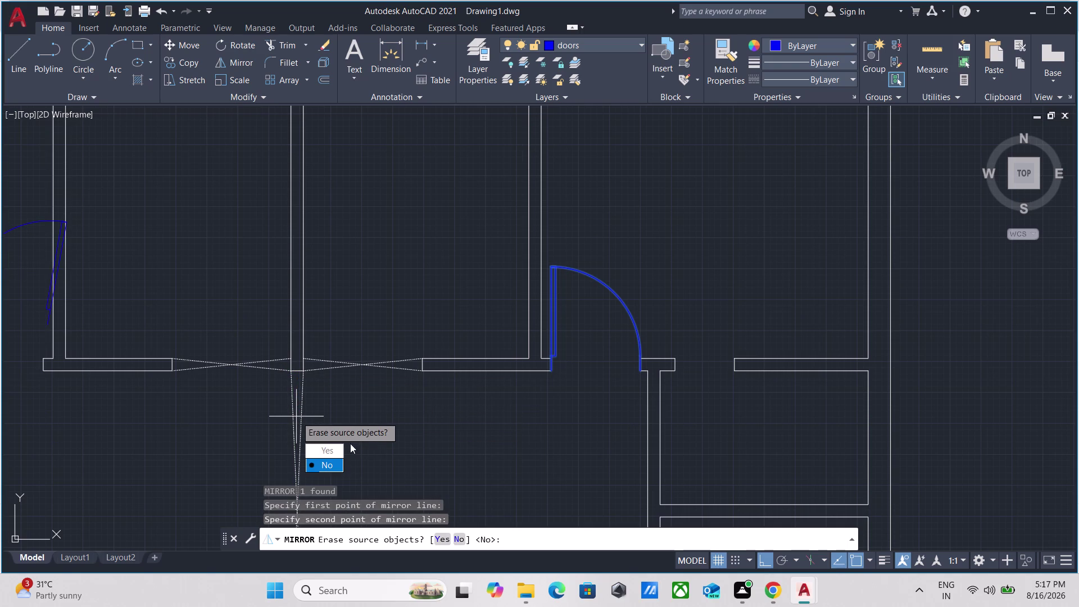
drag(335, 463, 296, 416)
key(Escape)
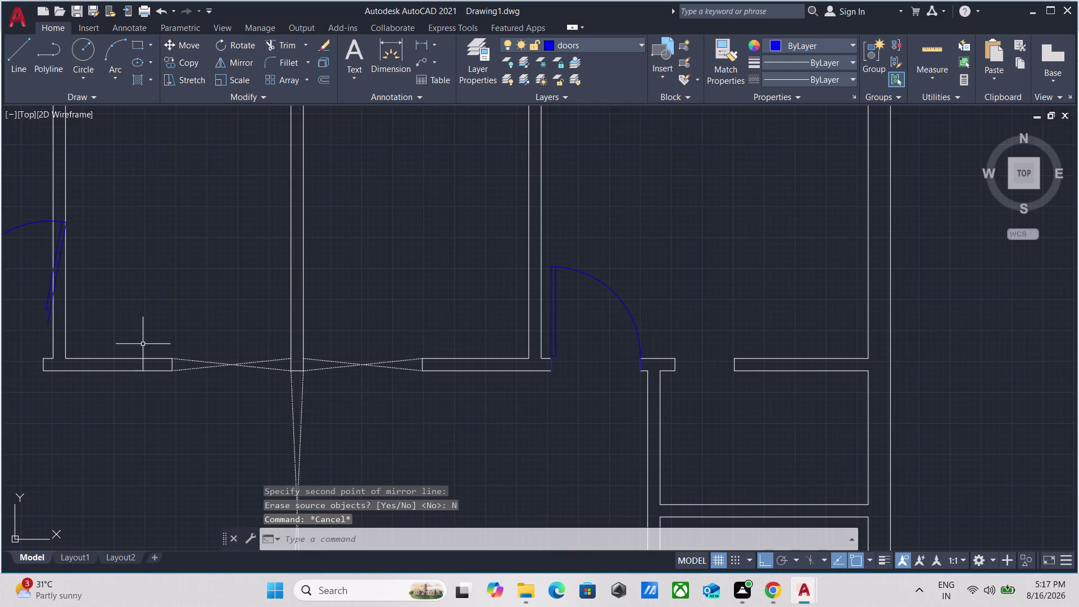
Erase the stray mirrored door arc.
middle_drag(82, 303, 575, 378)
drag(512, 356, 474, 333)
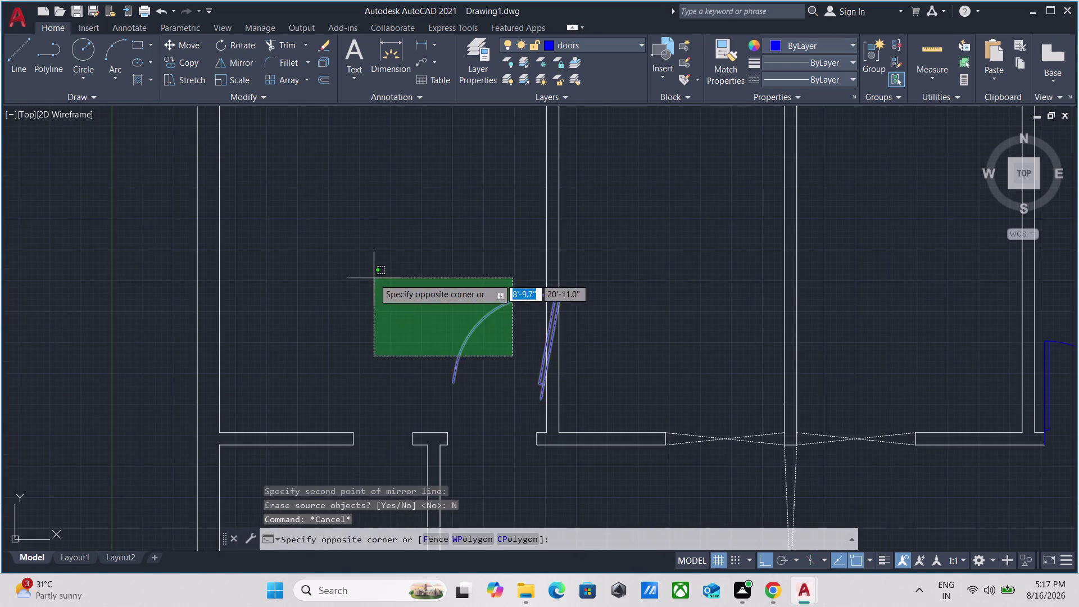
click(374, 278)
right_click(440, 277)
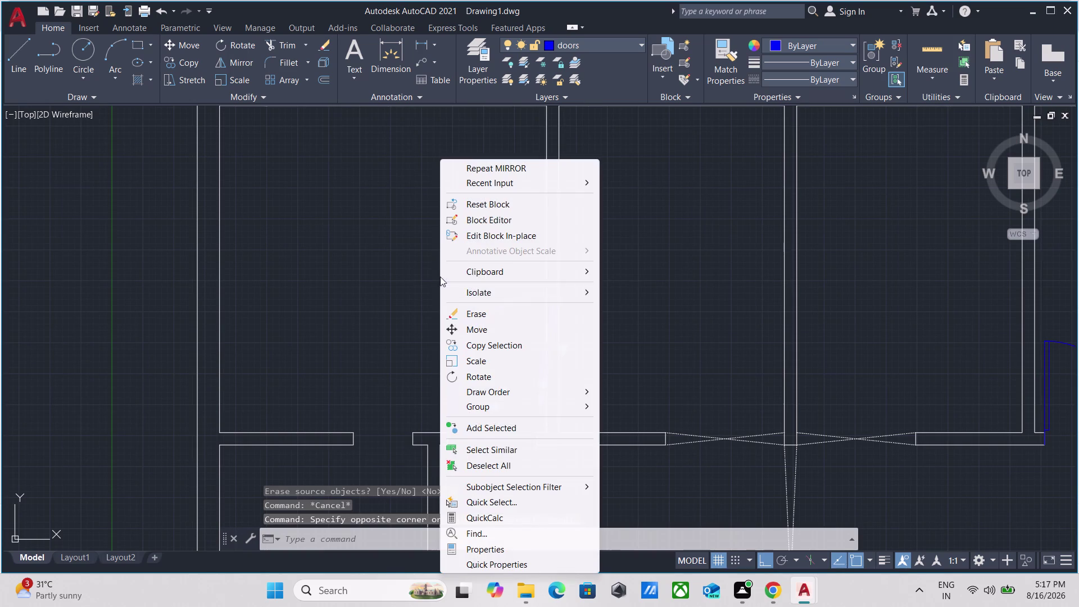
click(482, 309)
Pan back to the floor plan and select the door block.
scroll(down, 3)
middle_drag(473, 309, 251, 309)
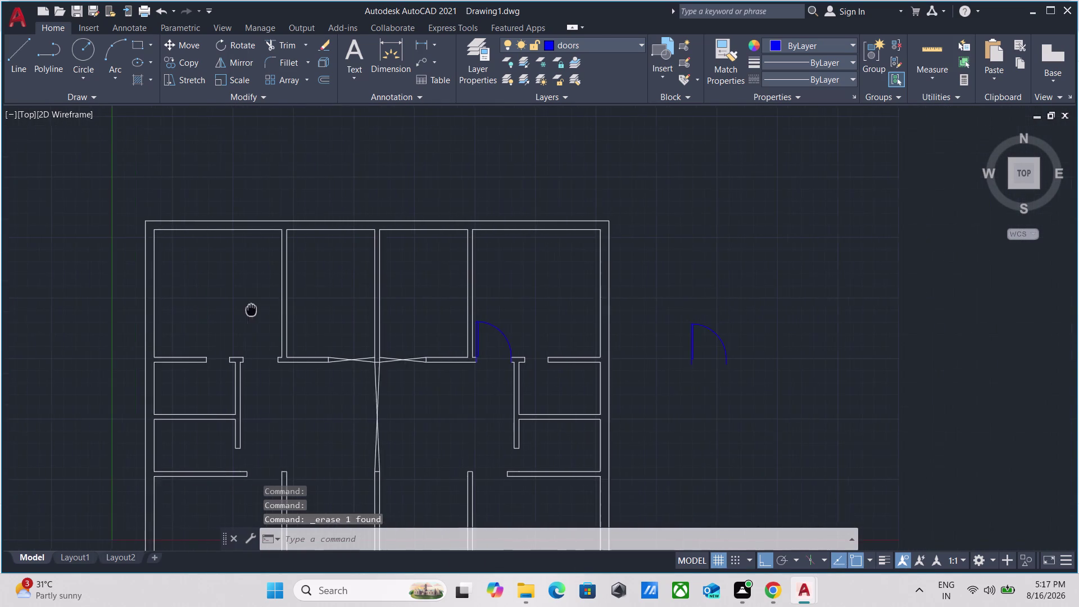
scroll(up, 3)
click(378, 327)
Copy the blue door from its hinge into the wall opening to its left.
click(240, 379)
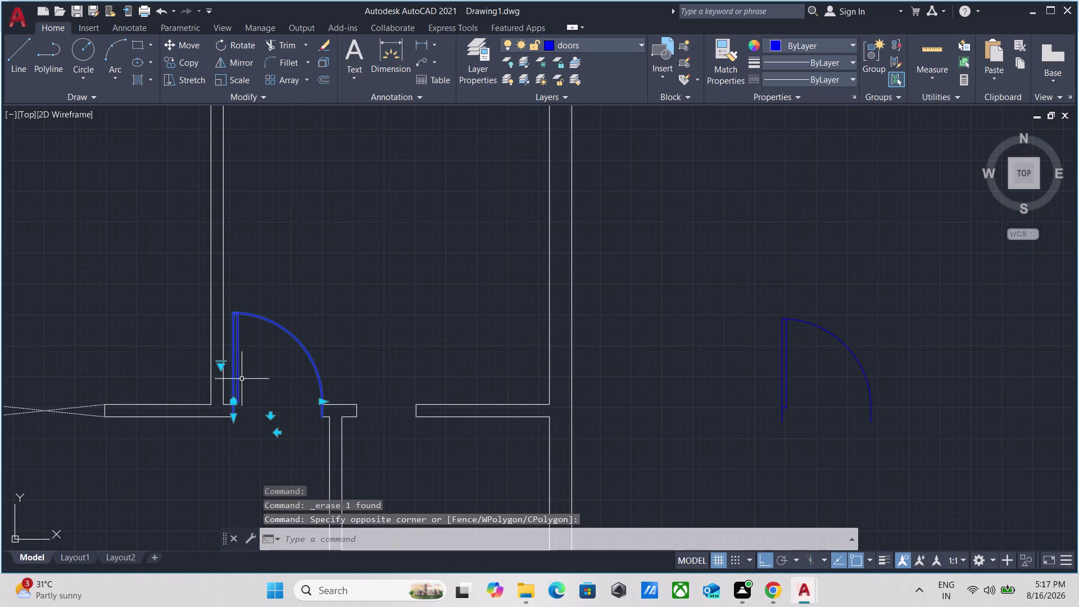
text(co)
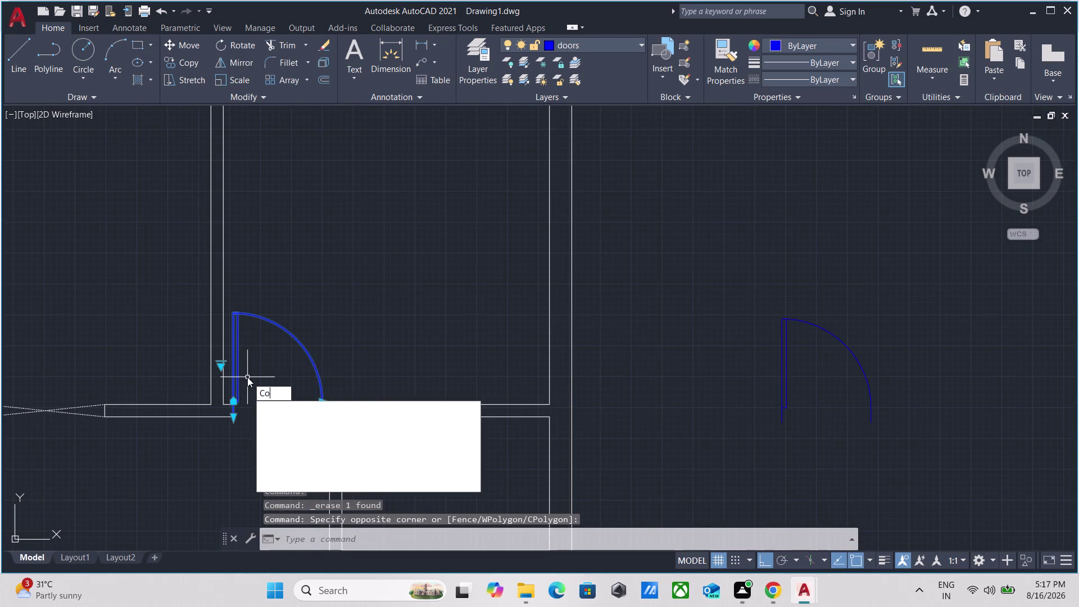
key(Return)
scroll(up, 3)
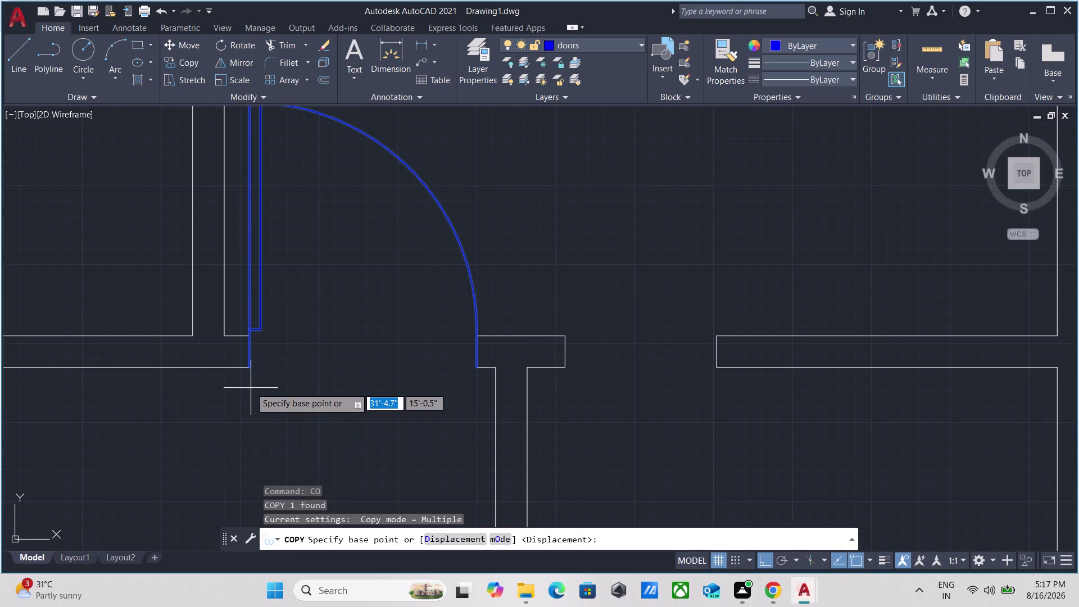
click(250, 365)
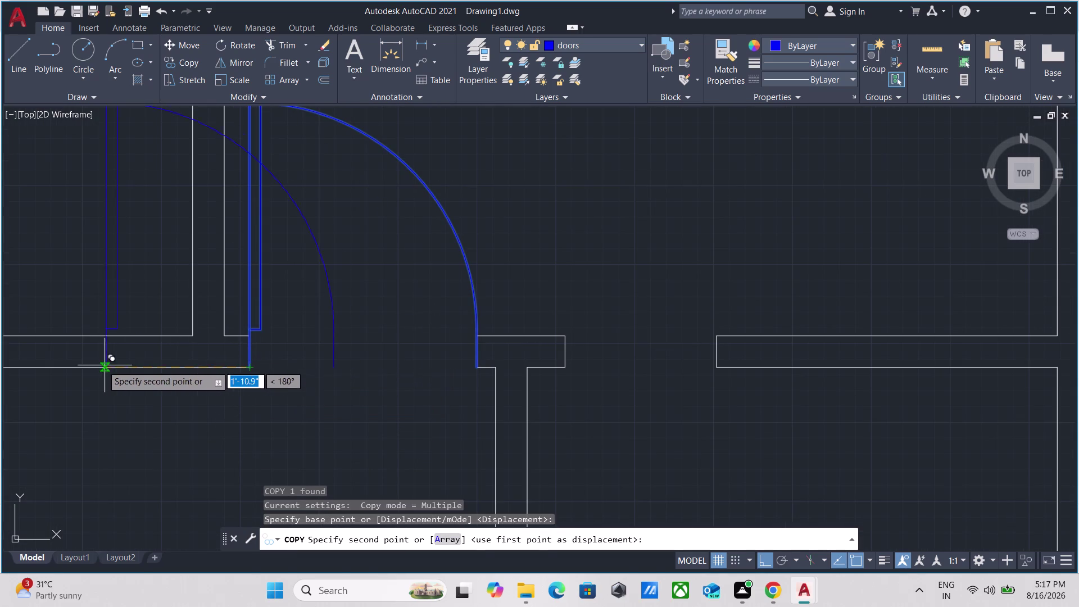
scroll(down, 3)
middle_drag(114, 373, 685, 363)
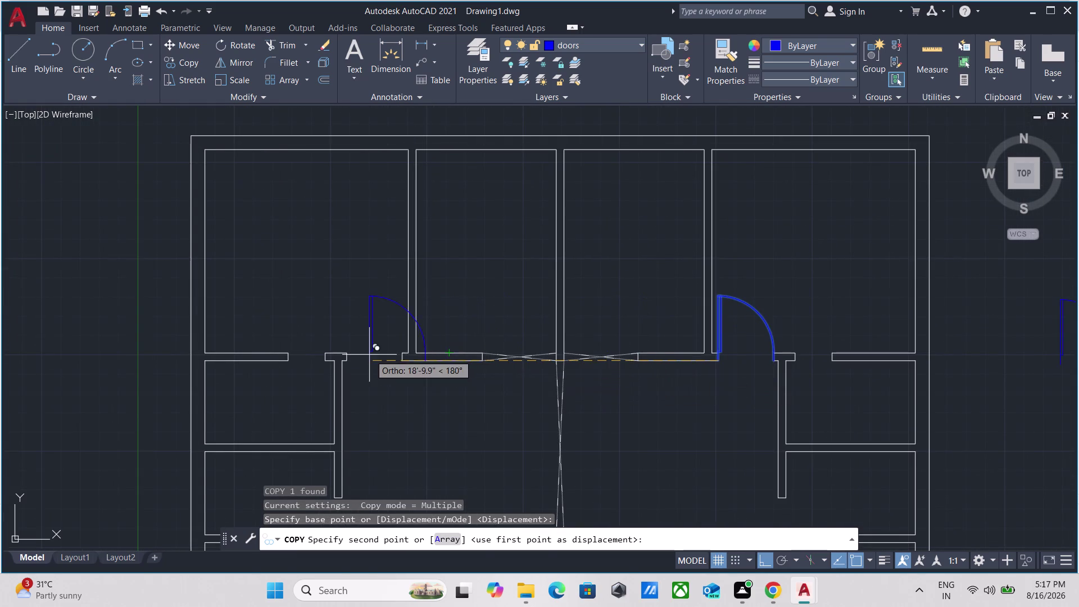
scroll(up, 3)
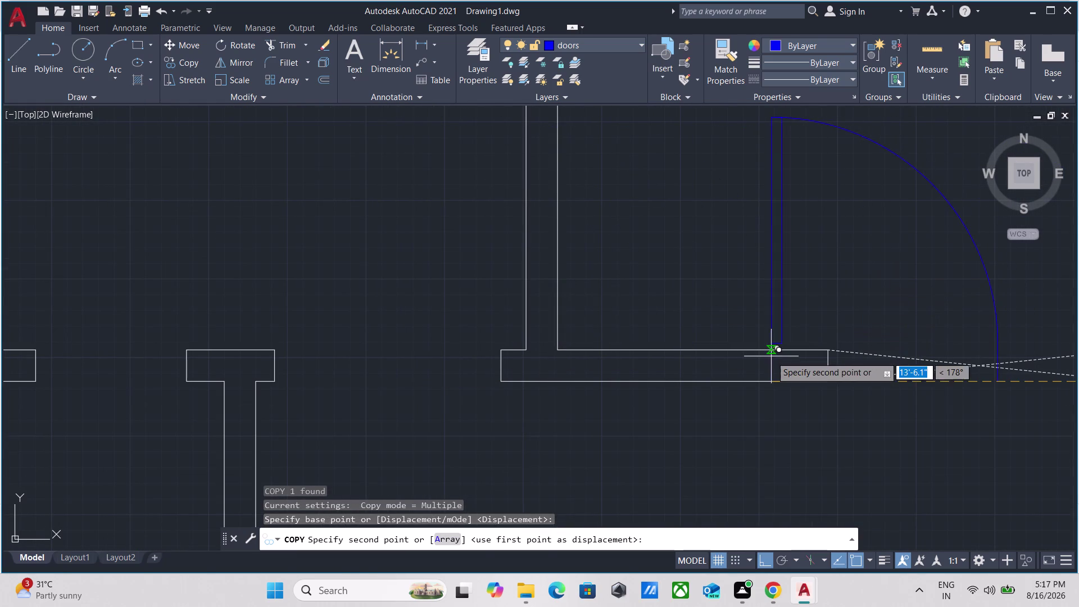
key(F8)
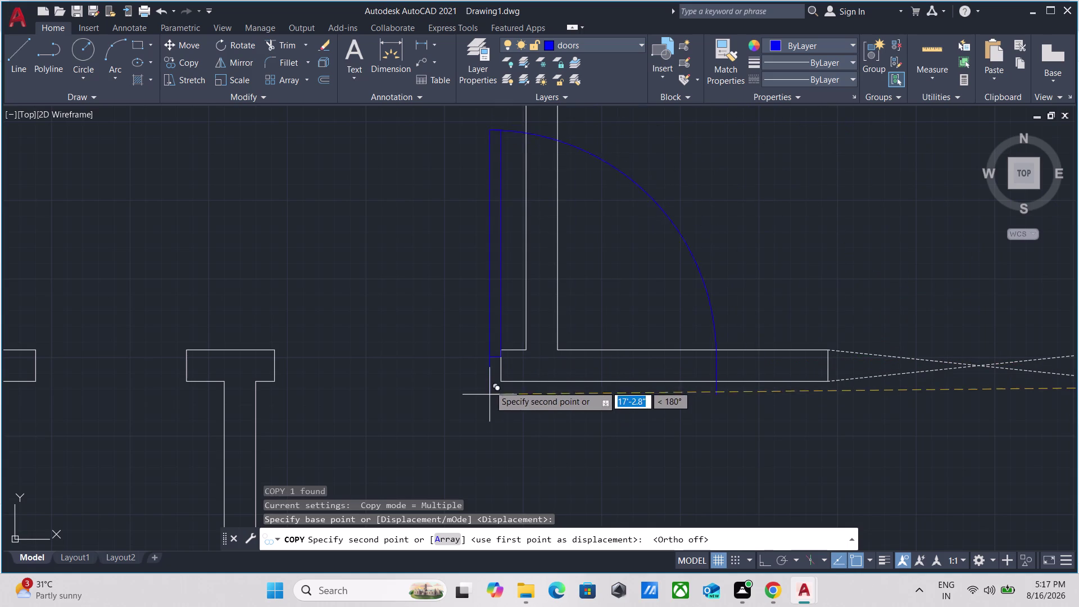
click(500, 382)
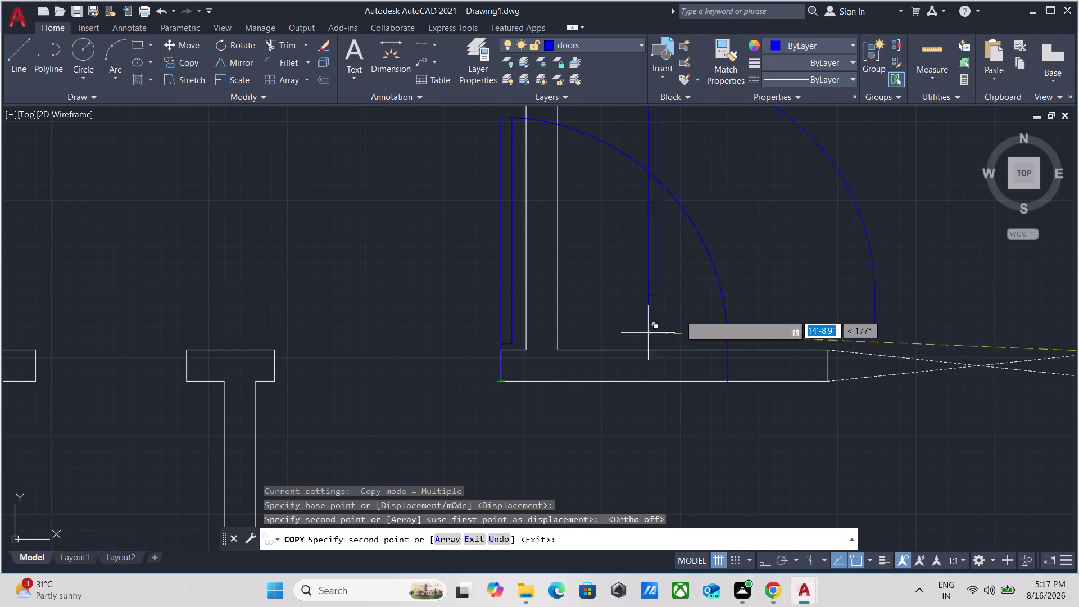
key(Escape)
drag(729, 220, 718, 232)
Mirror the copied door about a vertical line through its hinge, erasing the original.
click(689, 262)
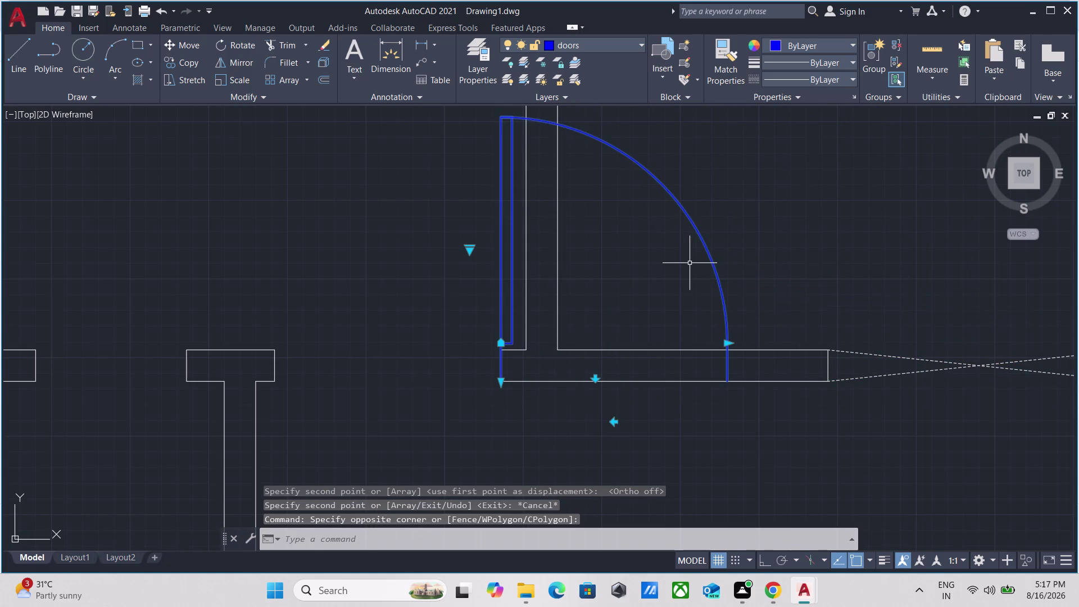
text(mi)
key(Return)
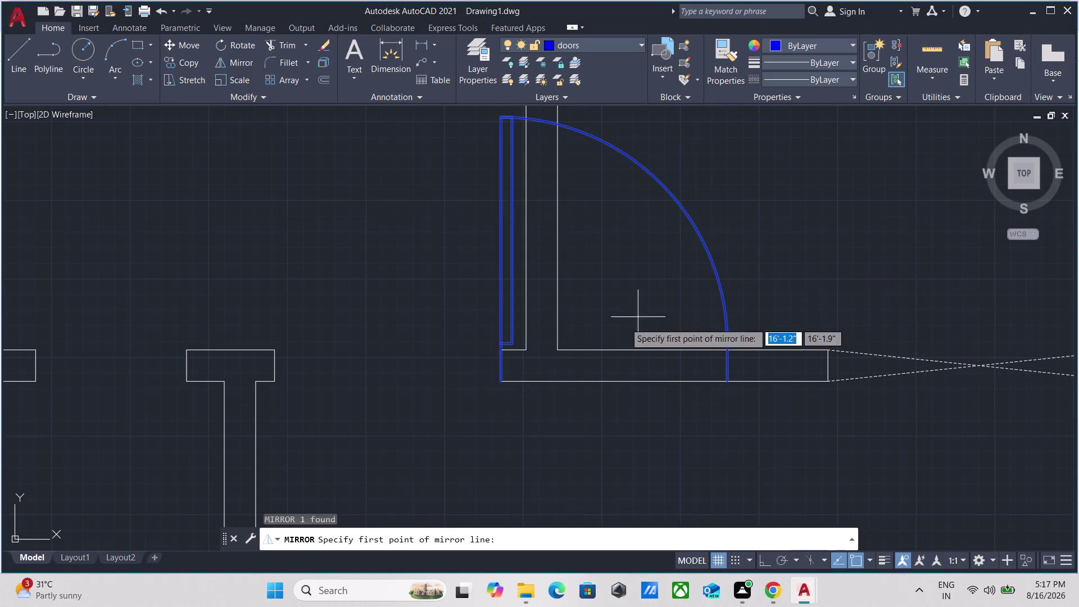
click(504, 381)
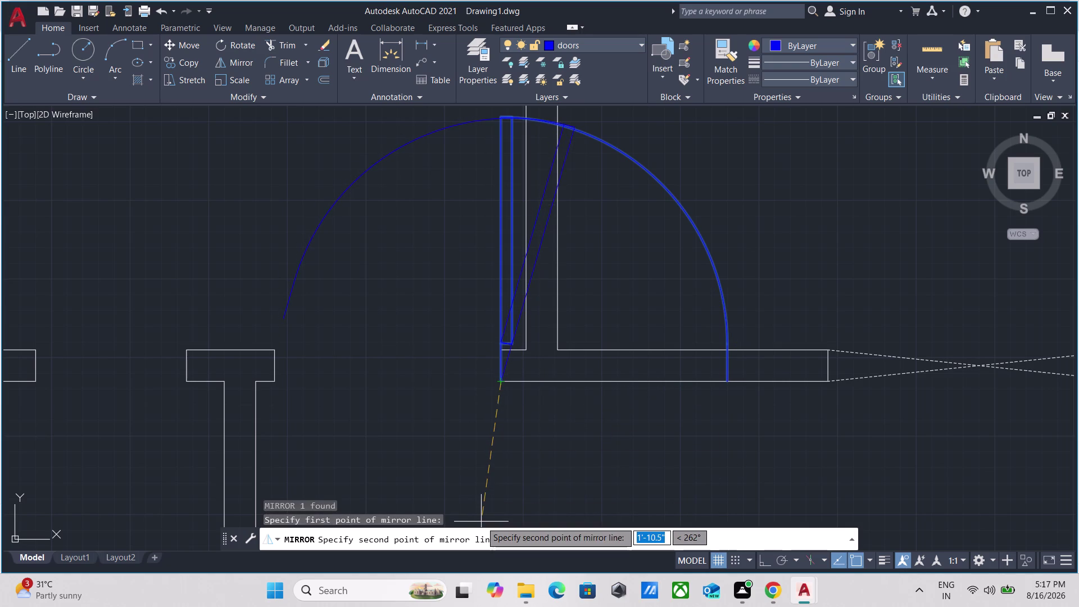
key(F8)
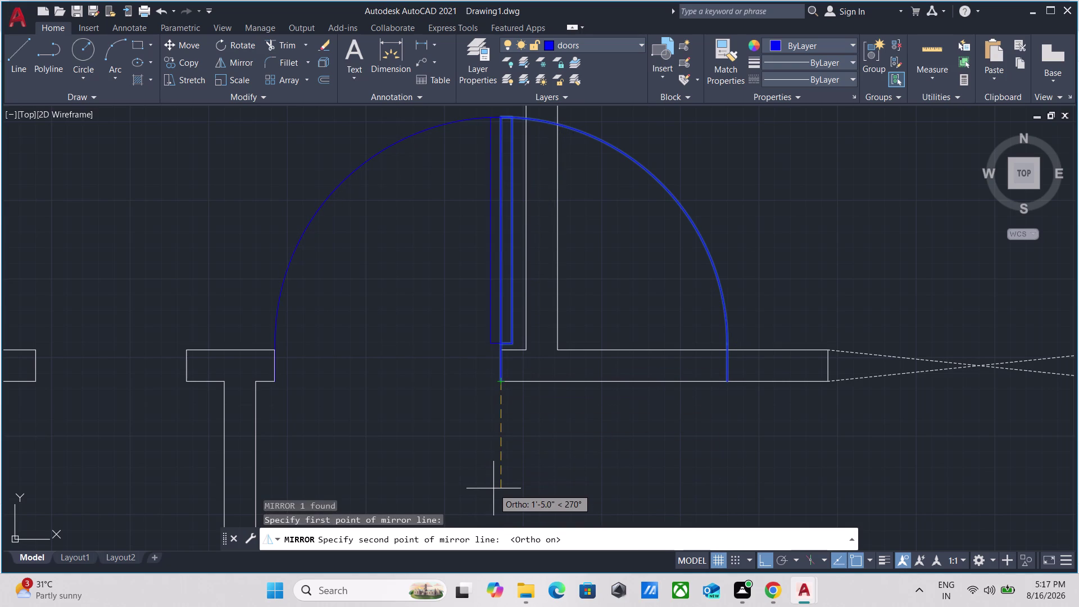
click(493, 488)
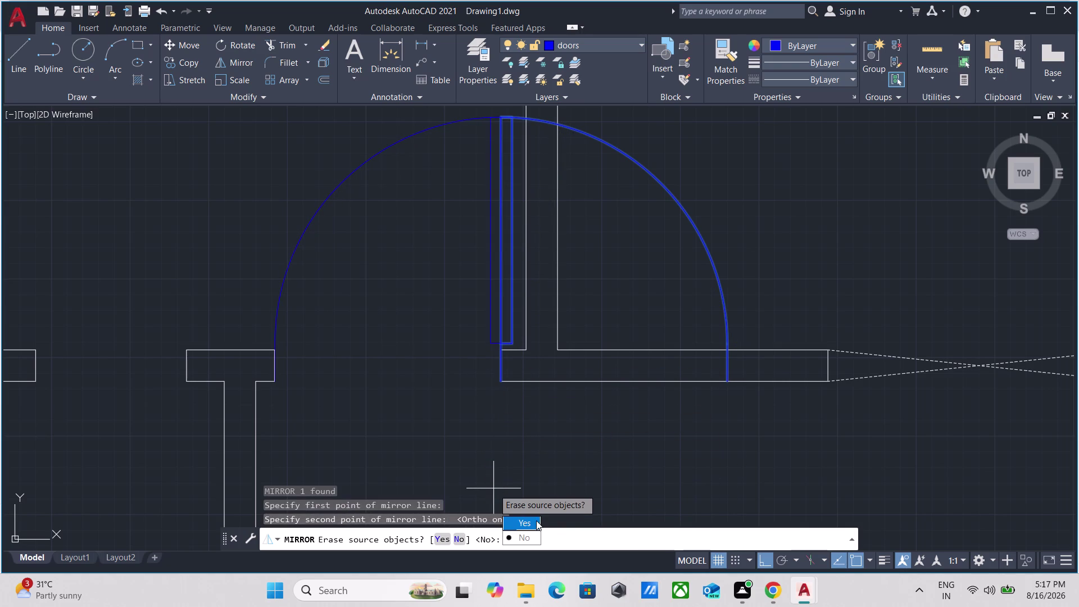
drag(536, 520, 494, 489)
Pan across the plan to the next door opening and select the flipped door.
scroll(down, 3)
middle_drag(515, 438, 512, 369)
scroll(down, 3)
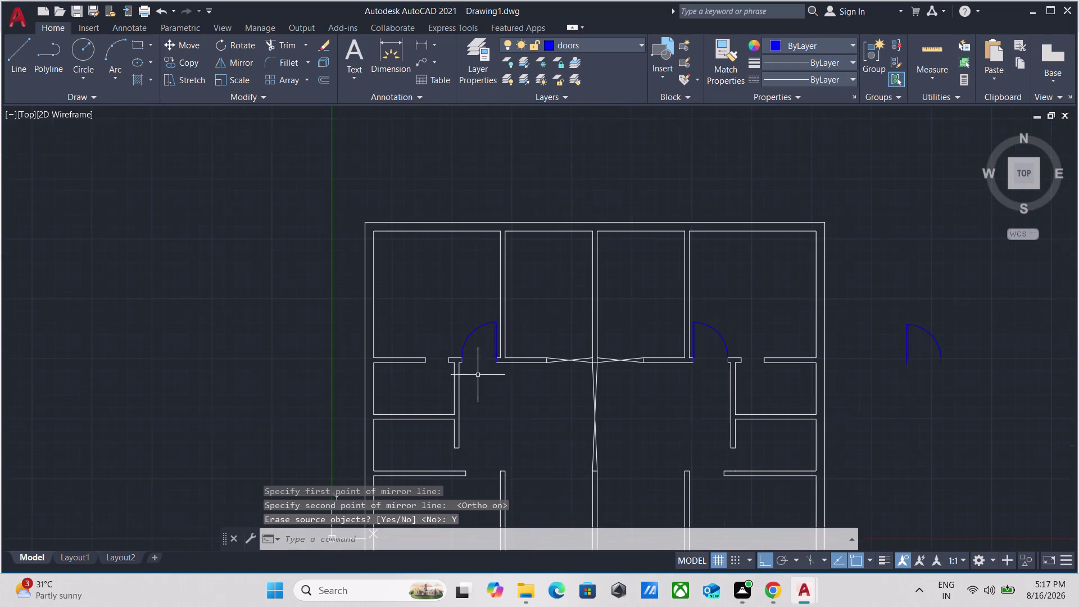
scroll(up, 3)
scroll(down, 3)
middle_drag(703, 377, 679, 390)
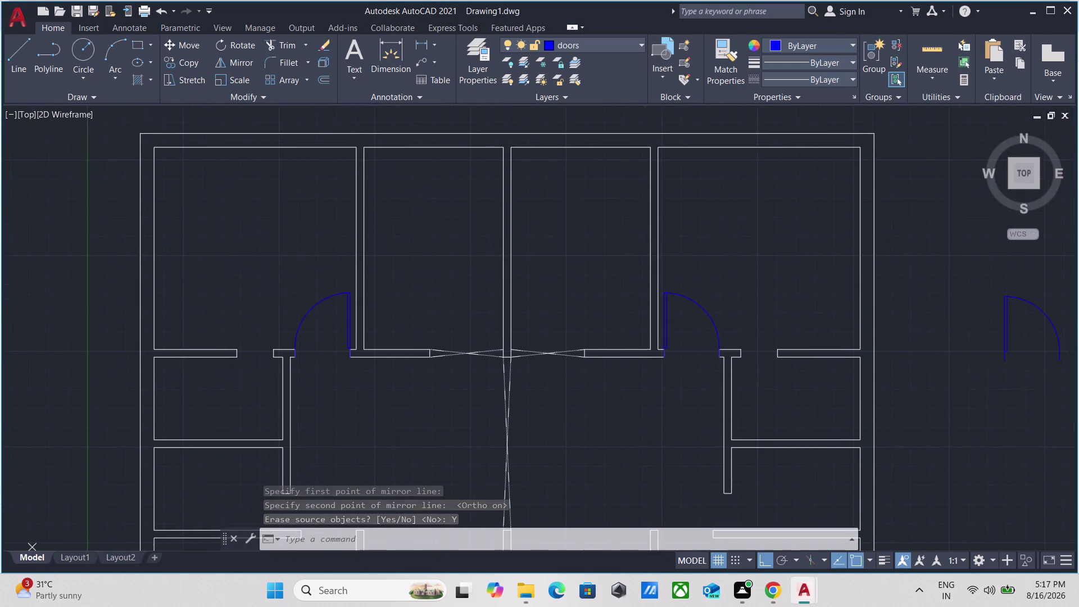
middle_drag(1076, 397, 847, 395)
scroll(up, 3)
scroll(down, 3)
middle_drag(746, 418, 748, 268)
middle_drag(487, 311, 541, 311)
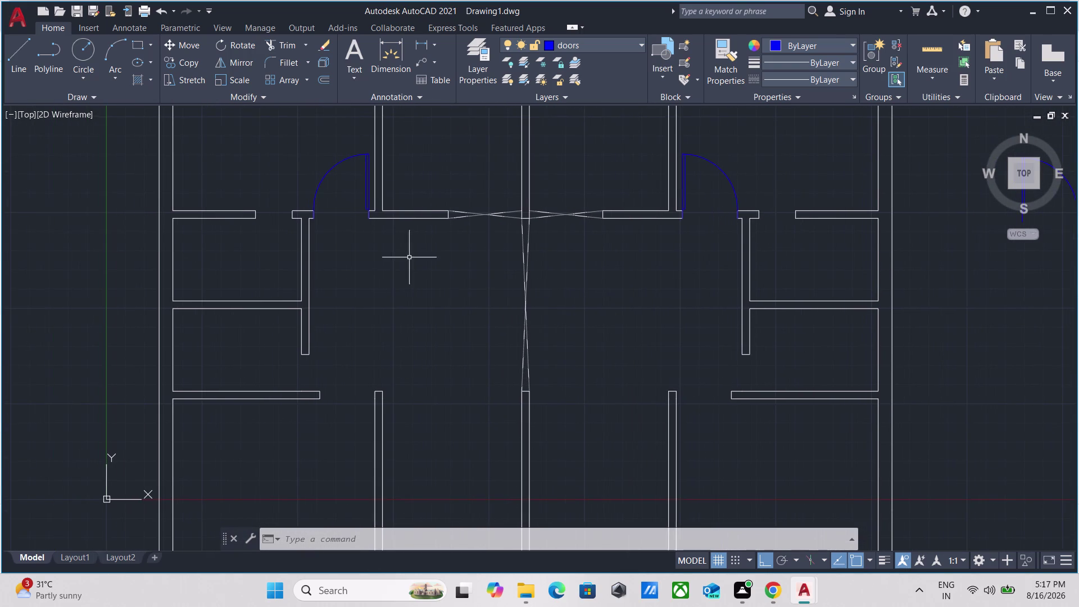
scroll(up, 3)
drag(353, 189, 342, 164)
Start copying the door from its base point and pan toward the next opening.
click(265, 118)
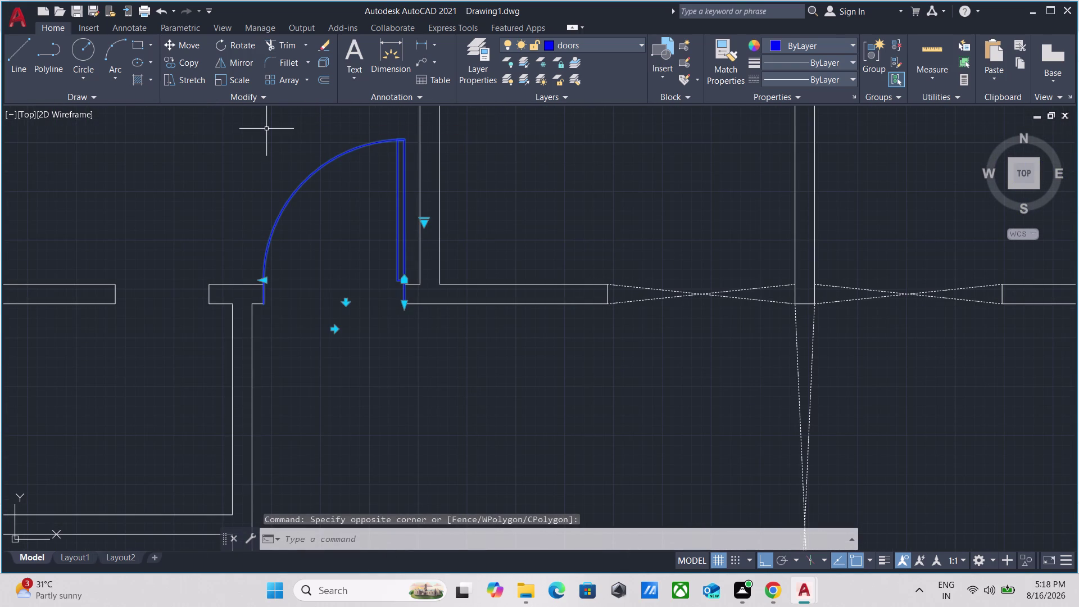
text(co)
key(Return)
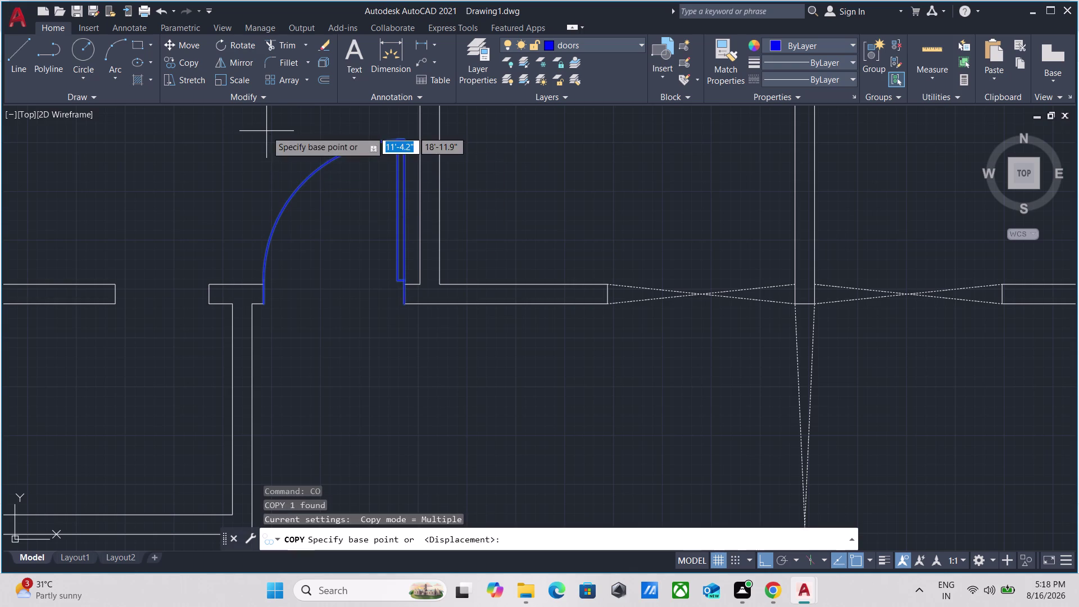
click(404, 304)
middle_drag(419, 412, 423, 351)
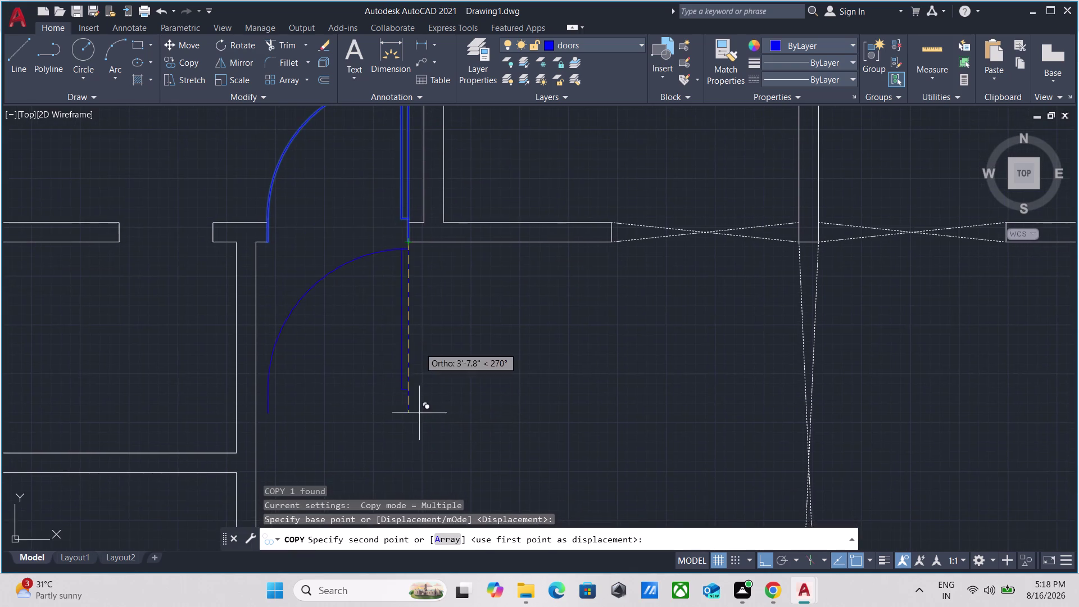
scroll(down, 3)
middle_drag(418, 421, 421, 401)
With Ortho off, place the door copy at the wall opening, then select it.
key(F8)
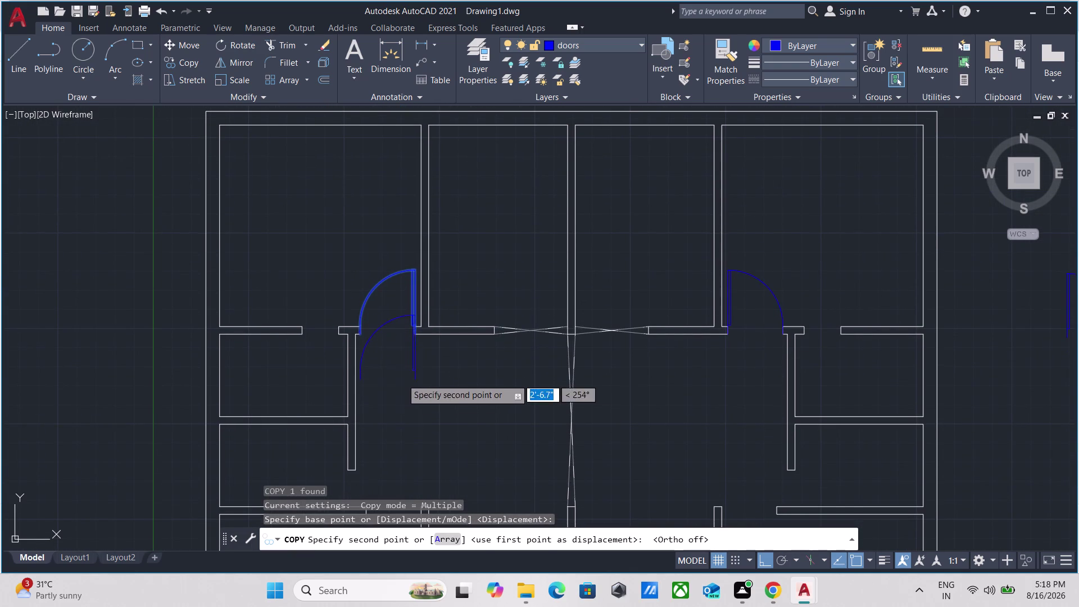
middle_drag(403, 373, 397, 262)
scroll(down, 3)
scroll(up, 3)
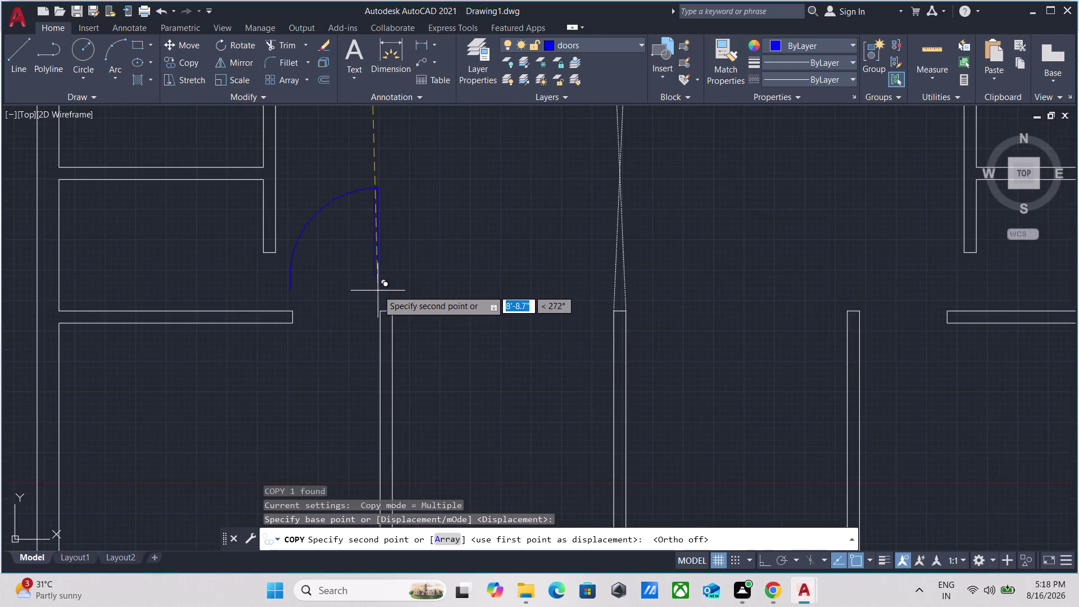
scroll(up, 3)
click(388, 343)
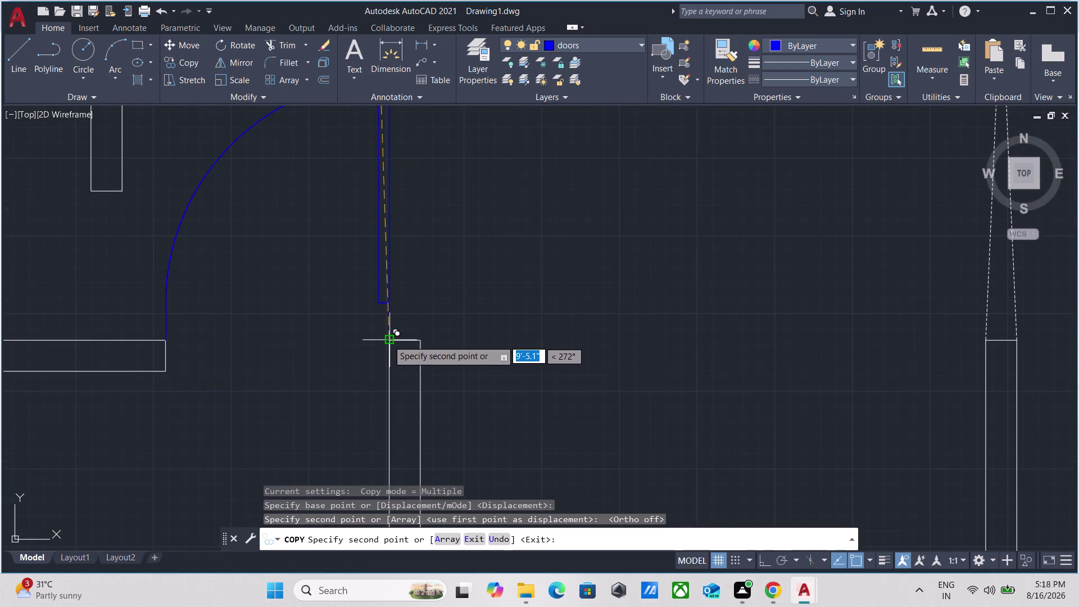
key(Escape)
drag(471, 238, 459, 232)
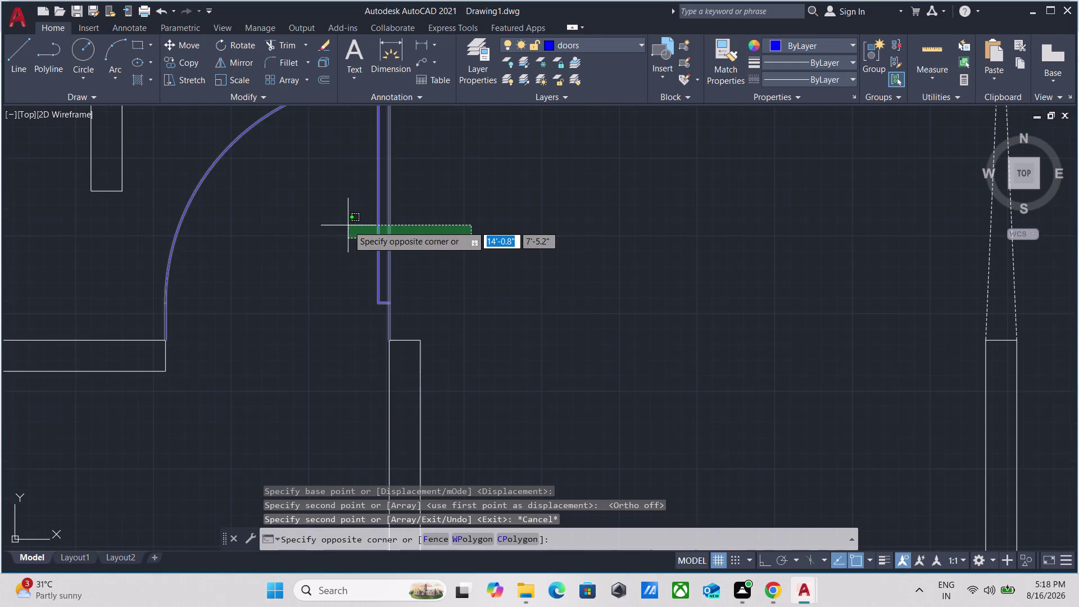
click(347, 225)
Mirror the door about a vertical axis through its hinge, keeping the original.
text(mi)
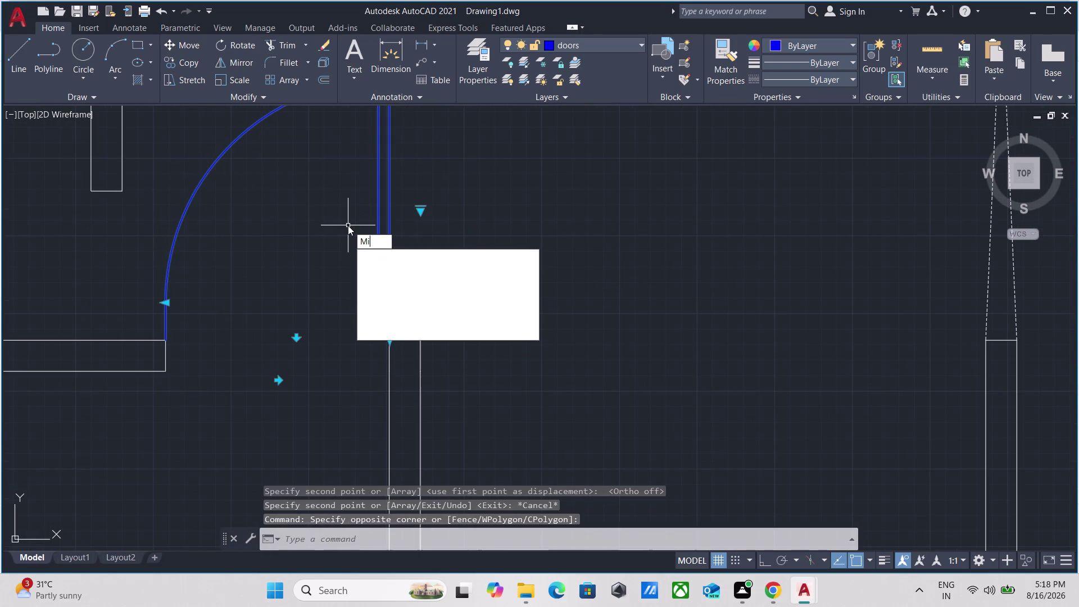
key(Return)
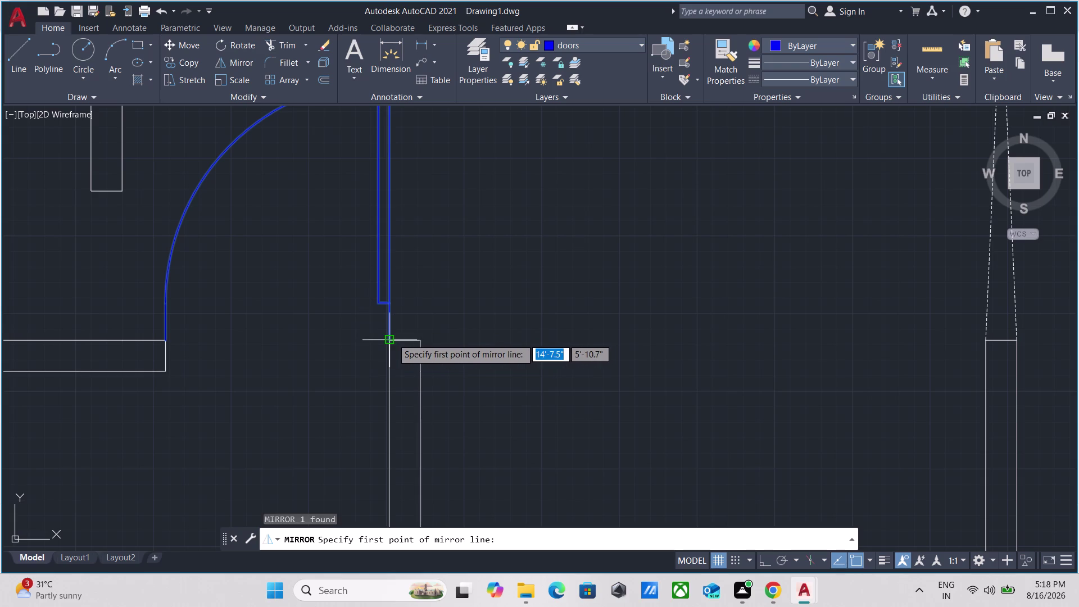
click(392, 339)
key(F8)
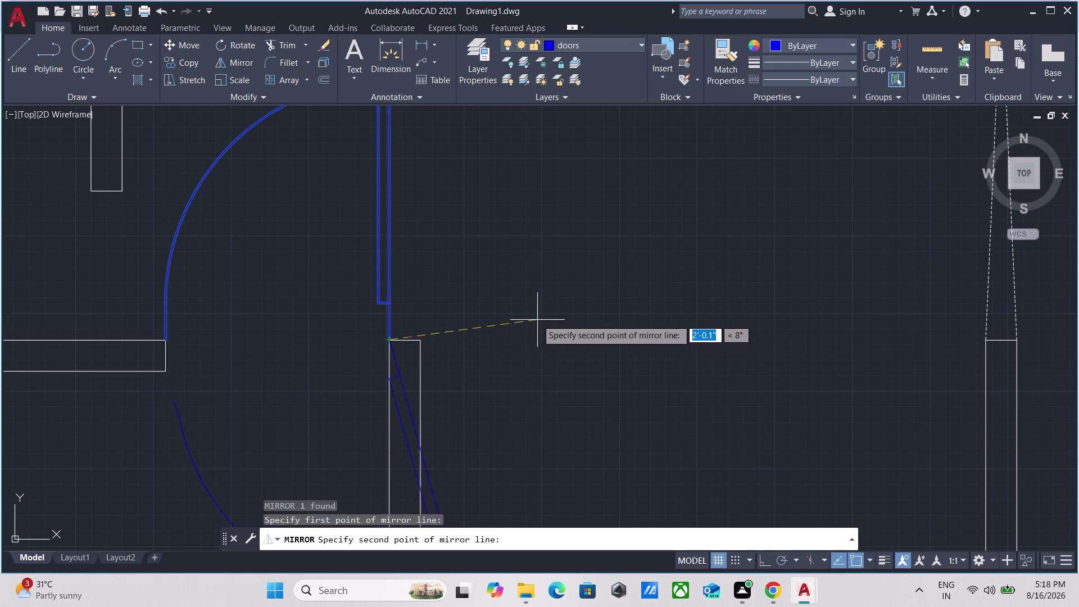
scroll(down, 3)
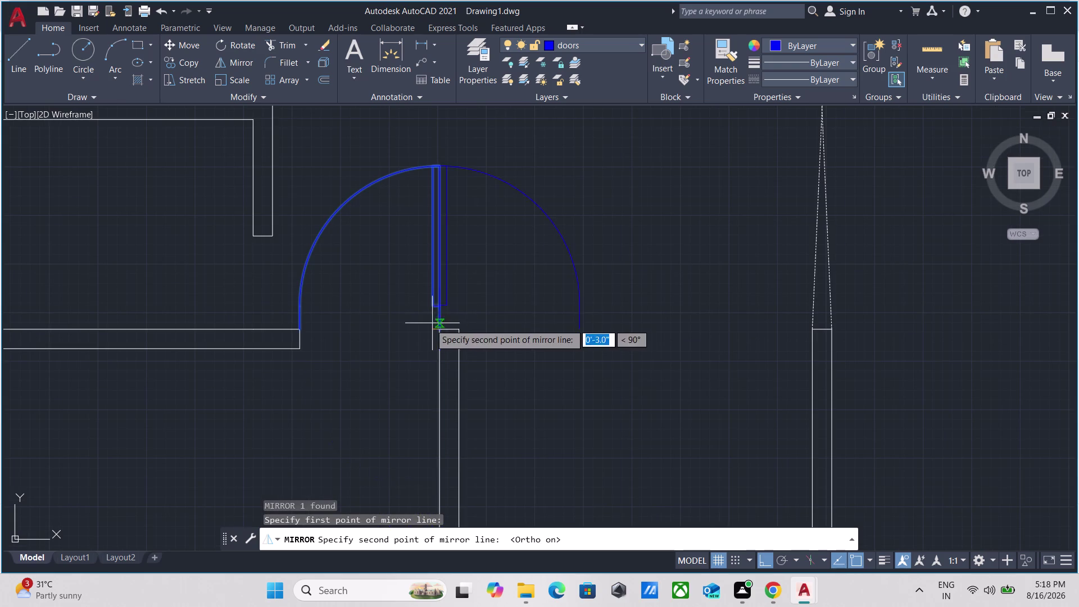
click(641, 326)
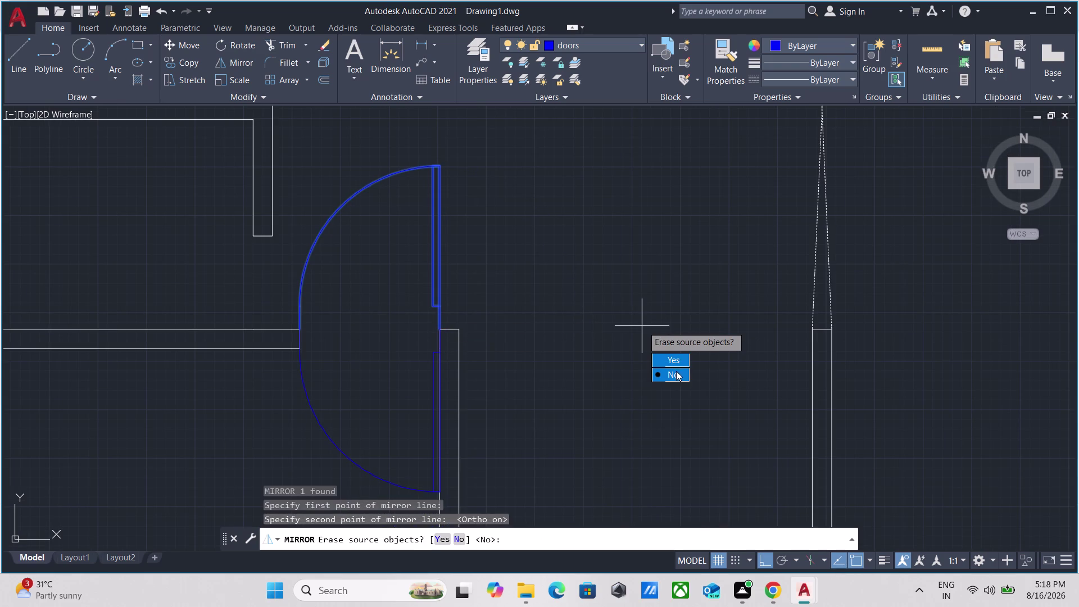
drag(677, 373, 642, 326)
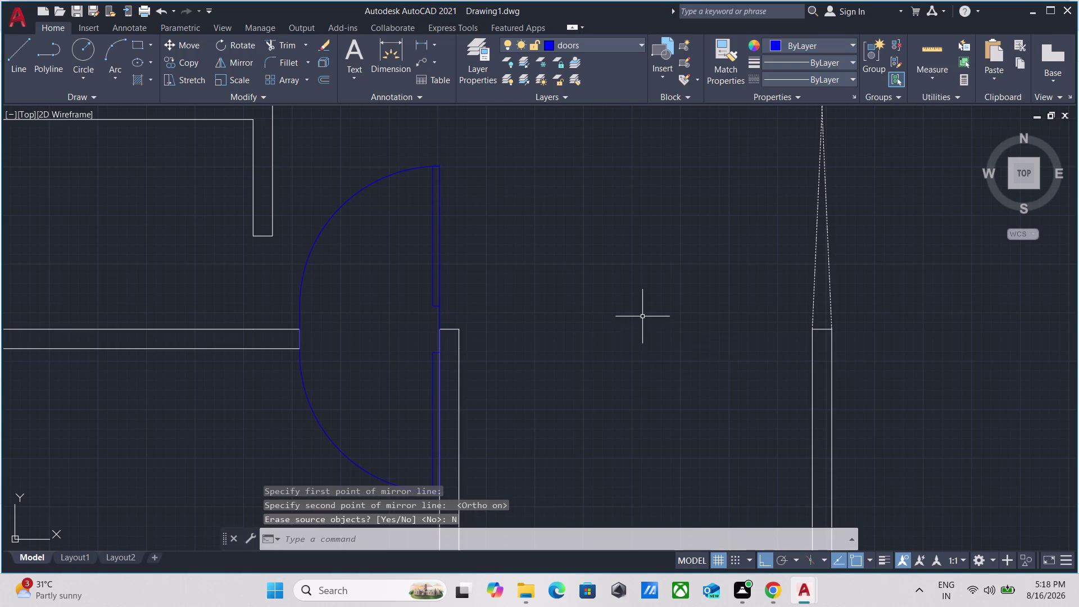
Select one of the two door halves and pan around the doubled door.
drag(496, 250, 489, 248)
click(353, 209)
scroll(down, 3)
middle_drag(428, 213, 429, 214)
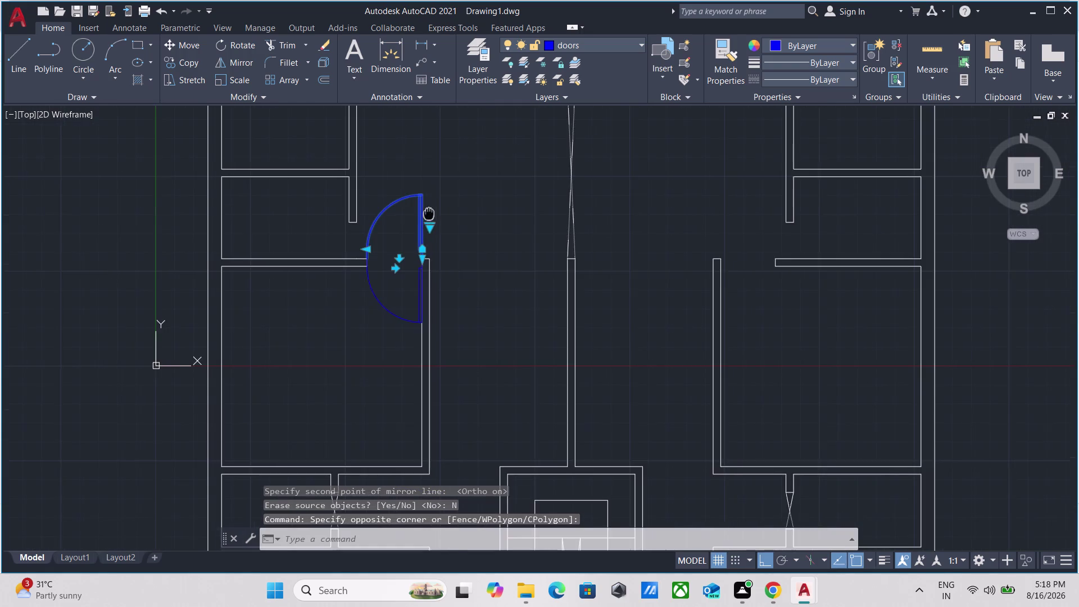
middle_drag(429, 214, 469, 220)
Move one door half from its hinge to the wall end in the opening.
key(m)
key(Return)
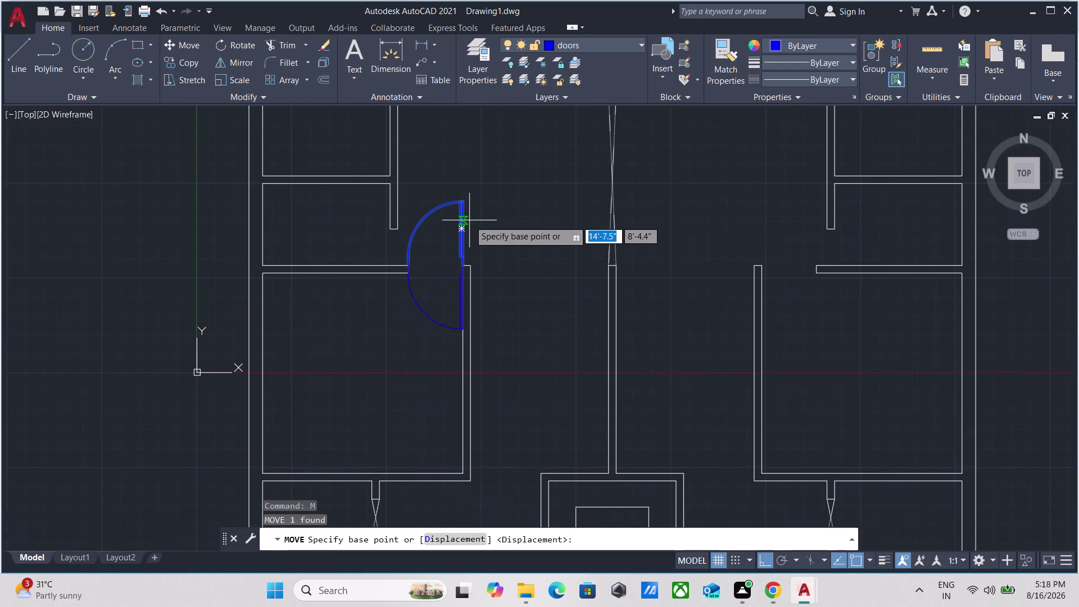
scroll(up, 3)
scroll(up, 3)
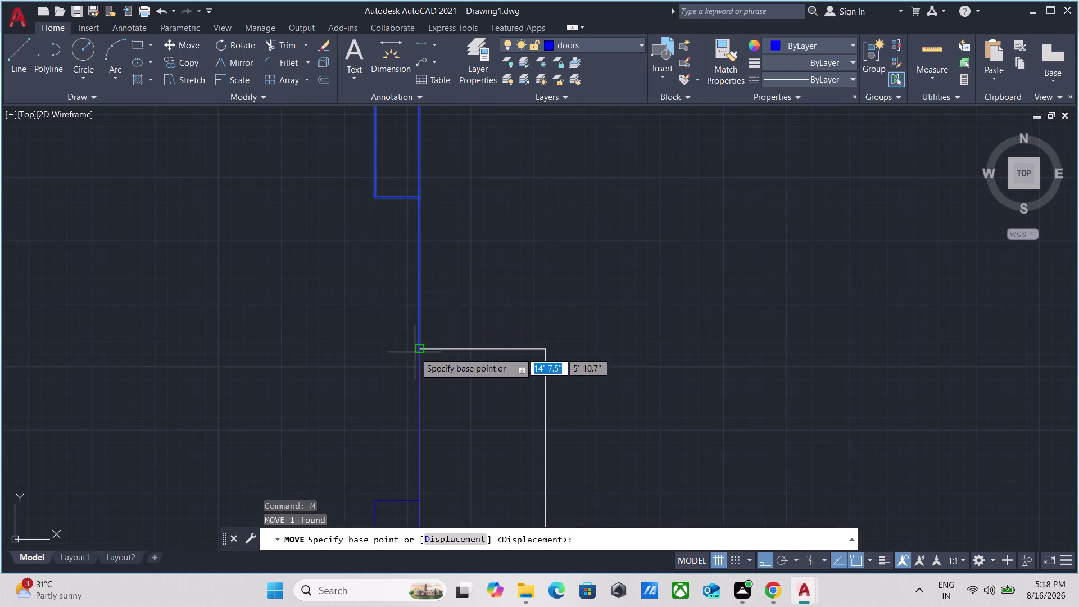
drag(420, 352, 422, 346)
scroll(down, 3)
middle_drag(869, 269, 323, 246)
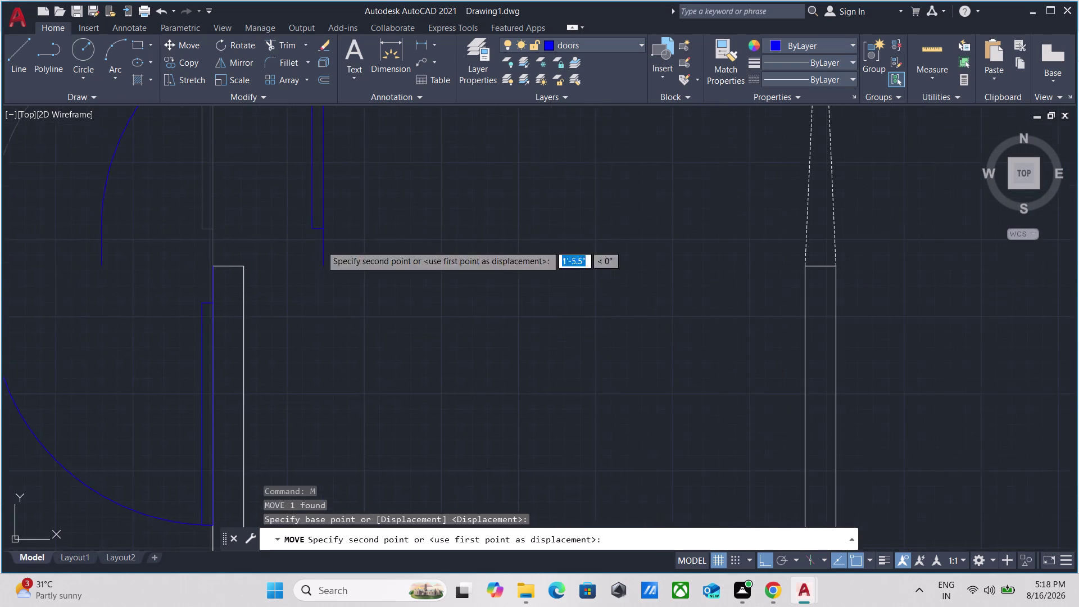
scroll(down, 3)
scroll(up, 3)
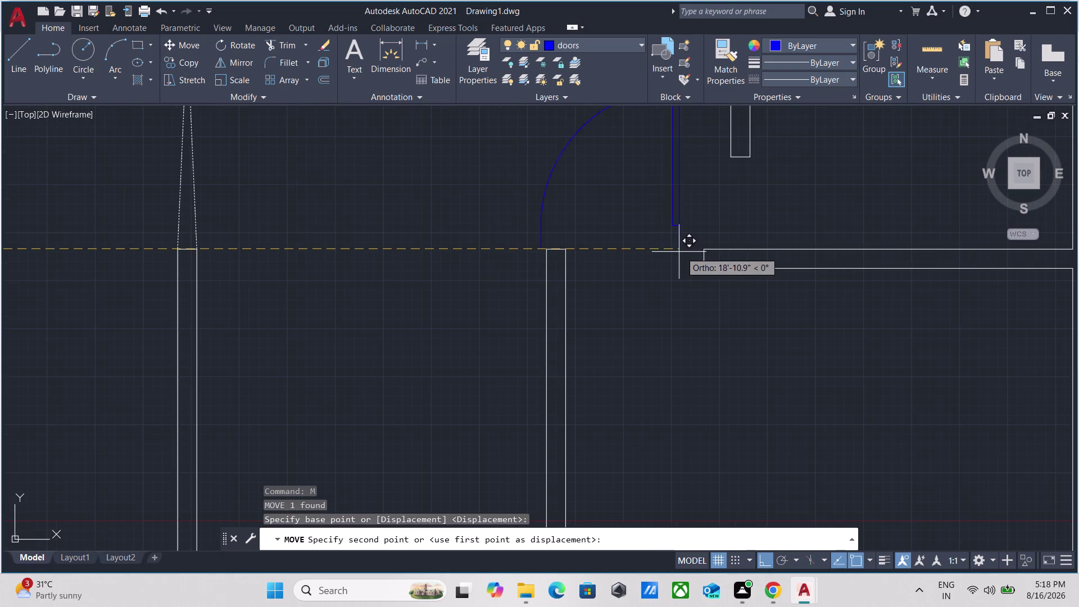
click(702, 250)
Box-select the moved door.
scroll(up, 3)
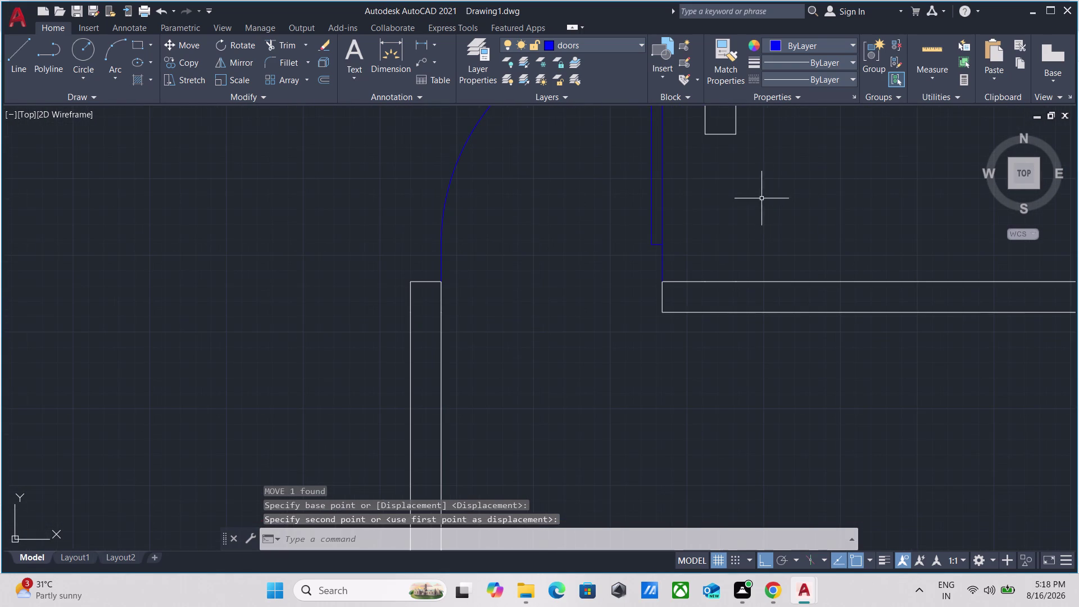
drag(759, 201, 753, 200)
click(606, 201)
Mirror the moved door along the wall face, erasing the original.
text(mi)
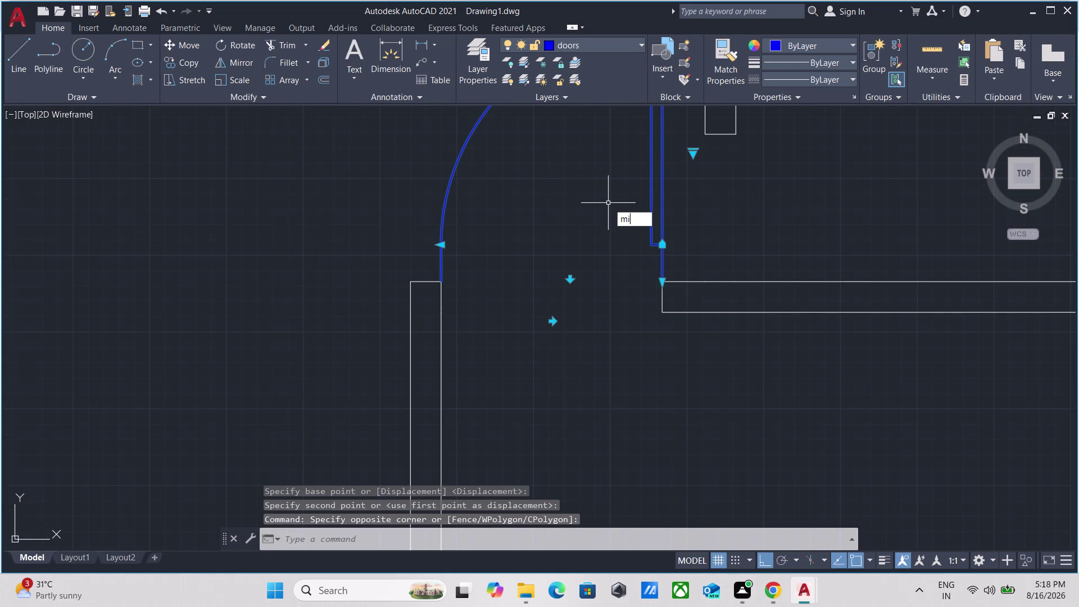
key(Return)
scroll(up, 3)
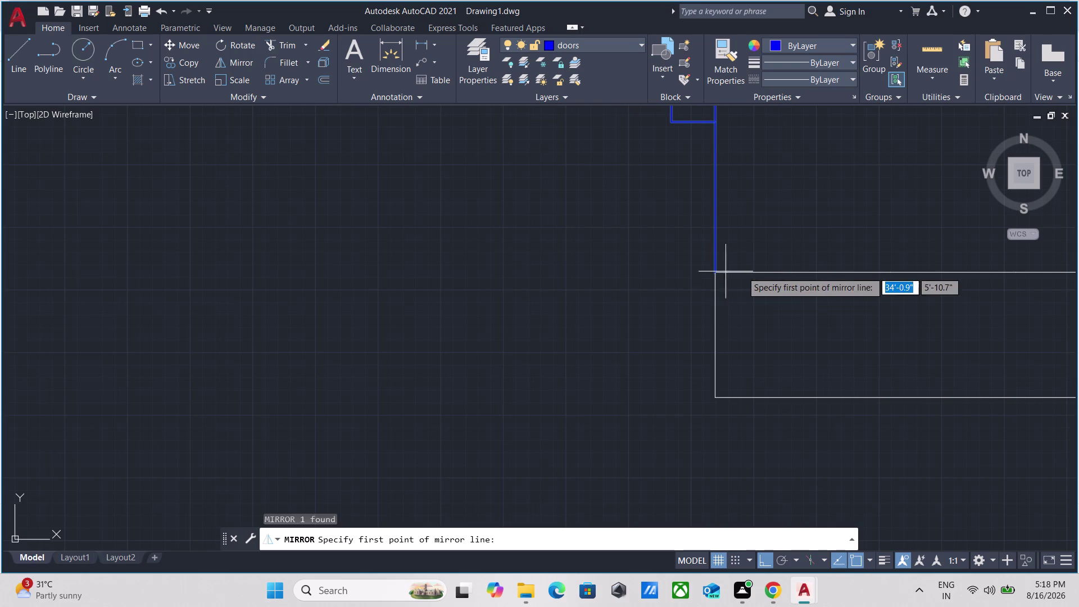
click(715, 273)
scroll(down, 3)
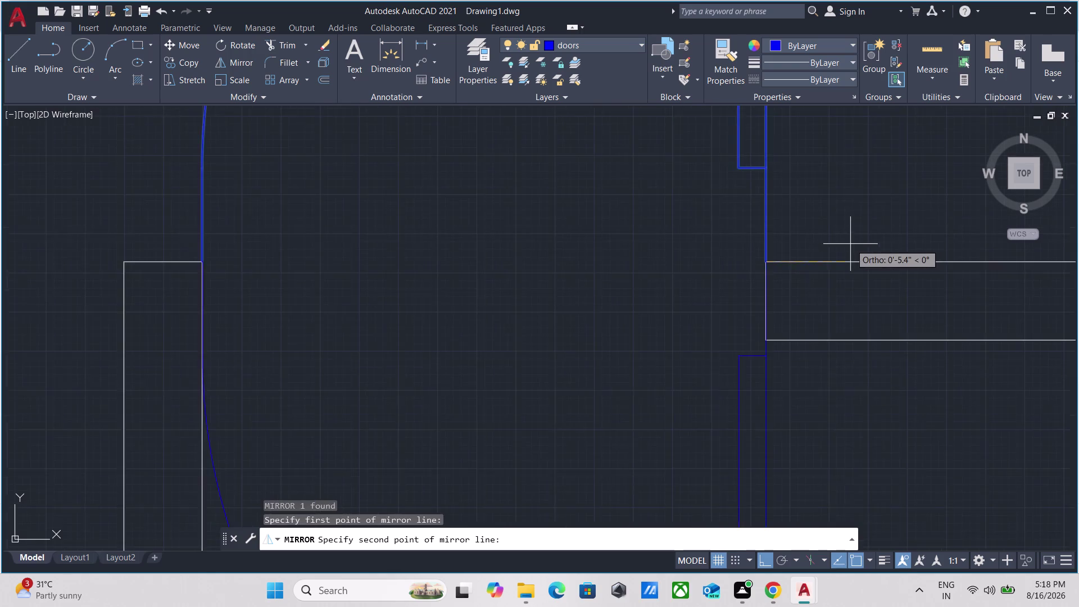
scroll(down, 3)
middle_drag(860, 235, 595, 245)
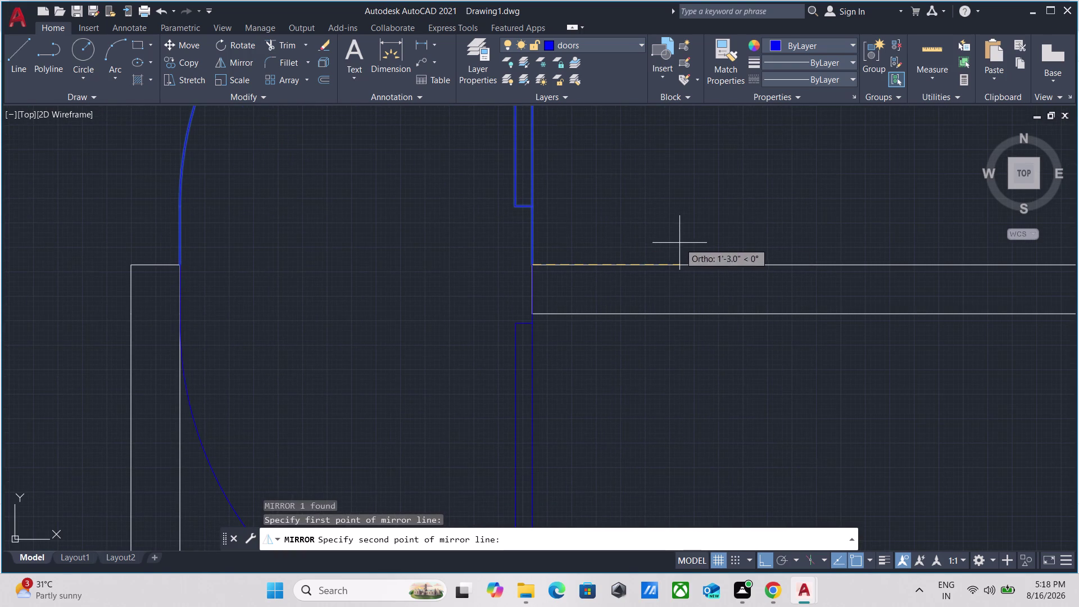
click(680, 243)
drag(725, 281, 679, 241)
Review the placed doors, then box-select the spare door outside the plan.
scroll(down, 3)
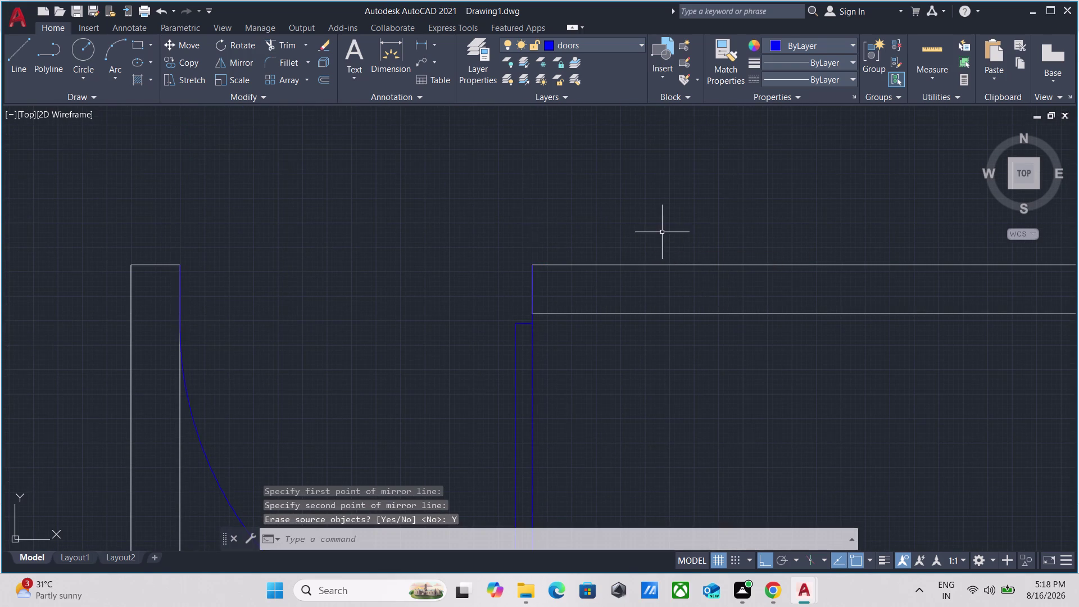
scroll(down, 3)
scroll(down, 3)
scroll(up, 3)
scroll(up, 3)
scroll(down, 3)
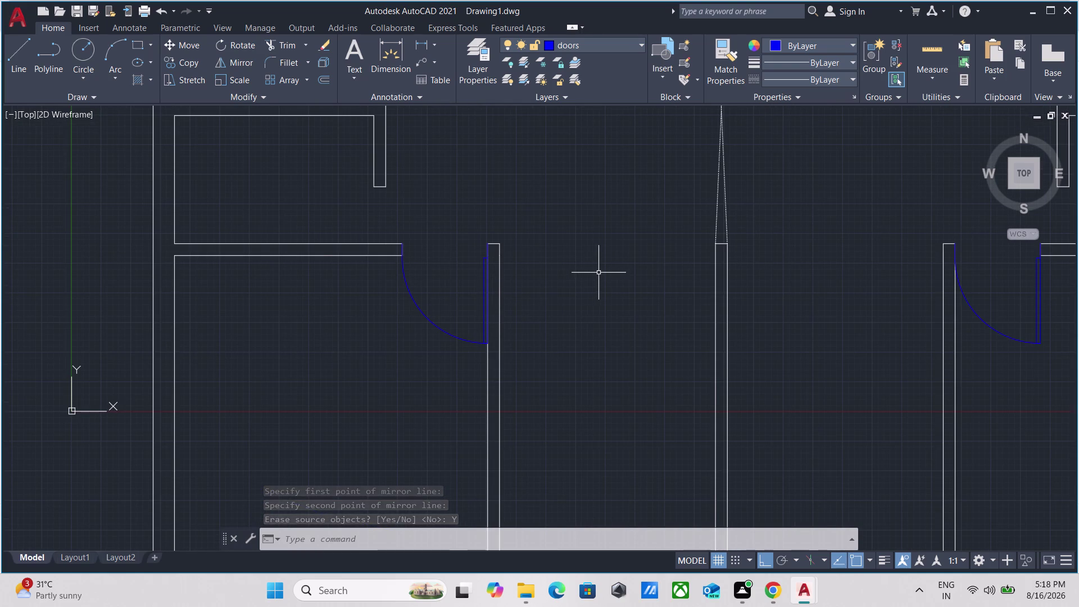
scroll(down, 3)
middle_drag(602, 265, 406, 320)
scroll(down, 3)
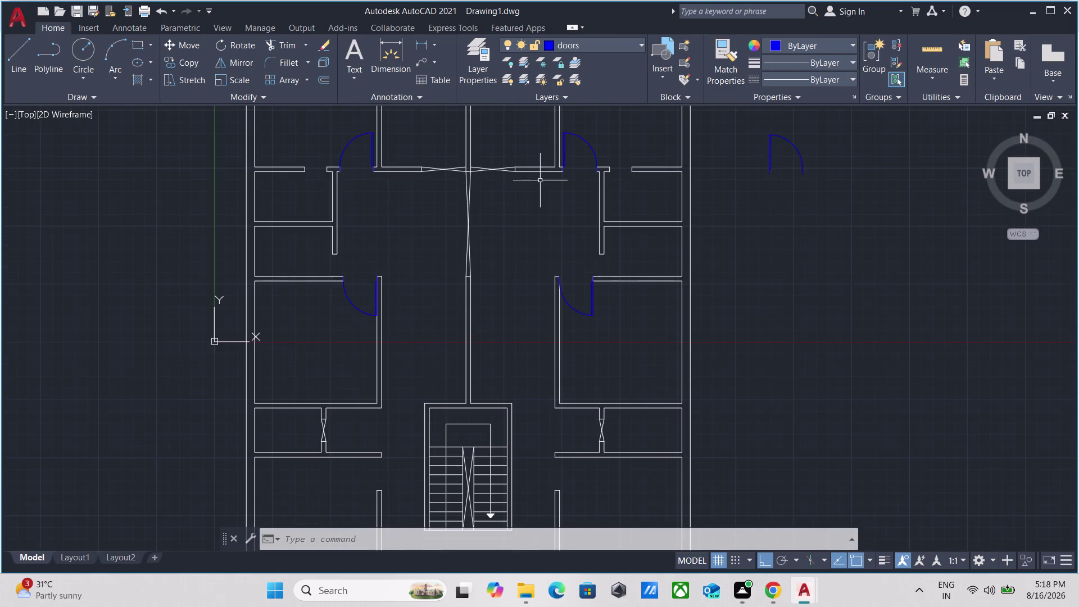
scroll(up, 3)
drag(805, 232, 798, 223)
Select the spare door, then cancel an accidental grip reshape and clear the selection.
click(701, 154)
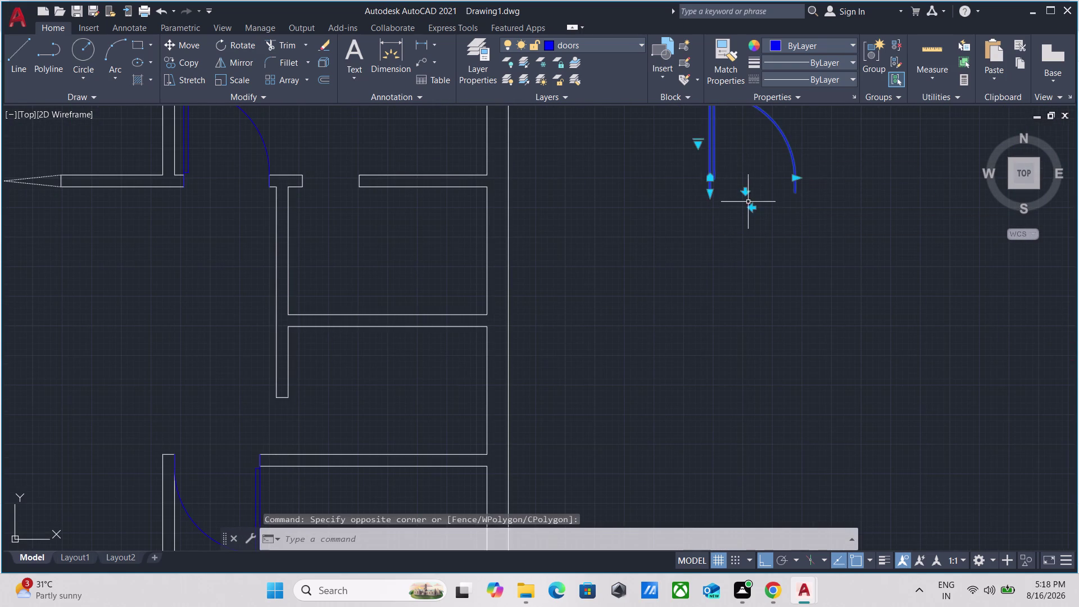
scroll(up, 3)
click(824, 165)
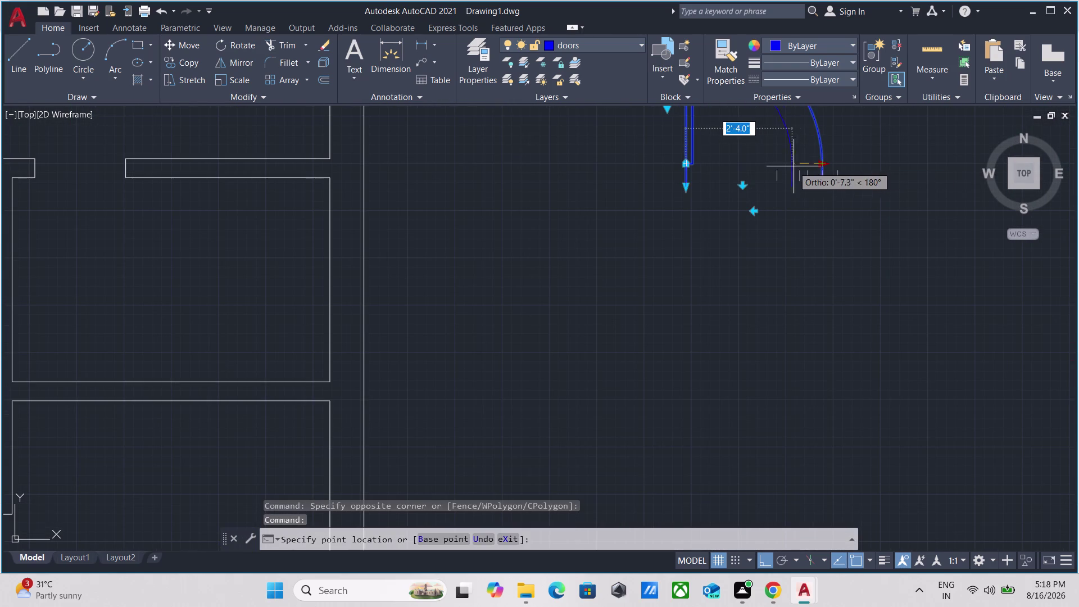
click(752, 168)
scroll(down, 3)
middle_drag(753, 175, 715, 300)
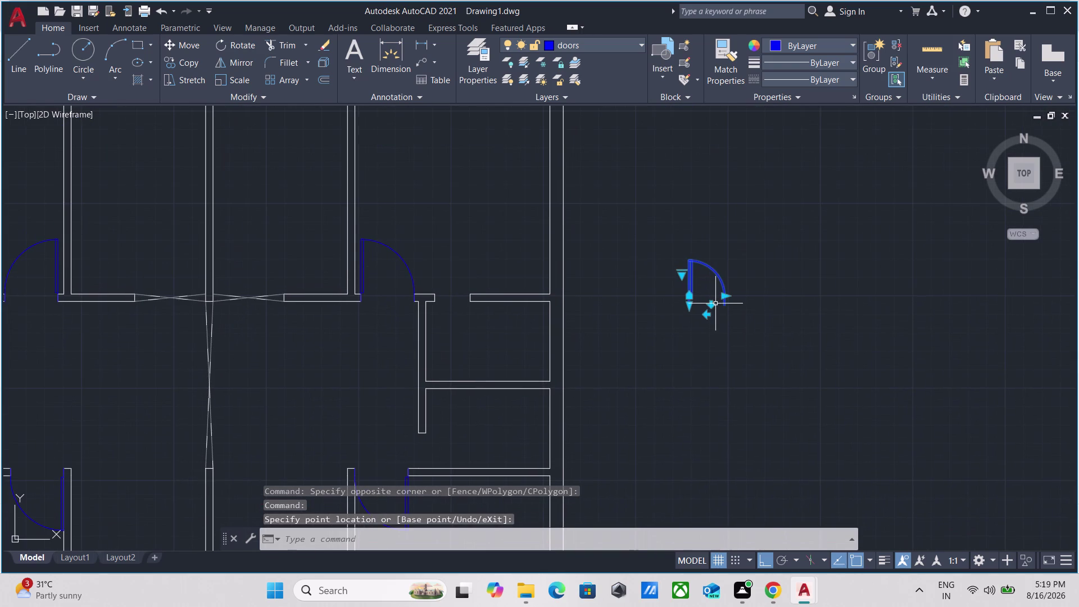
key(Escape)
key(Escape)
Reselect the spare door and start copying it from its hinge end.
scroll(up, 3)
drag(750, 294, 730, 286)
click(563, 250)
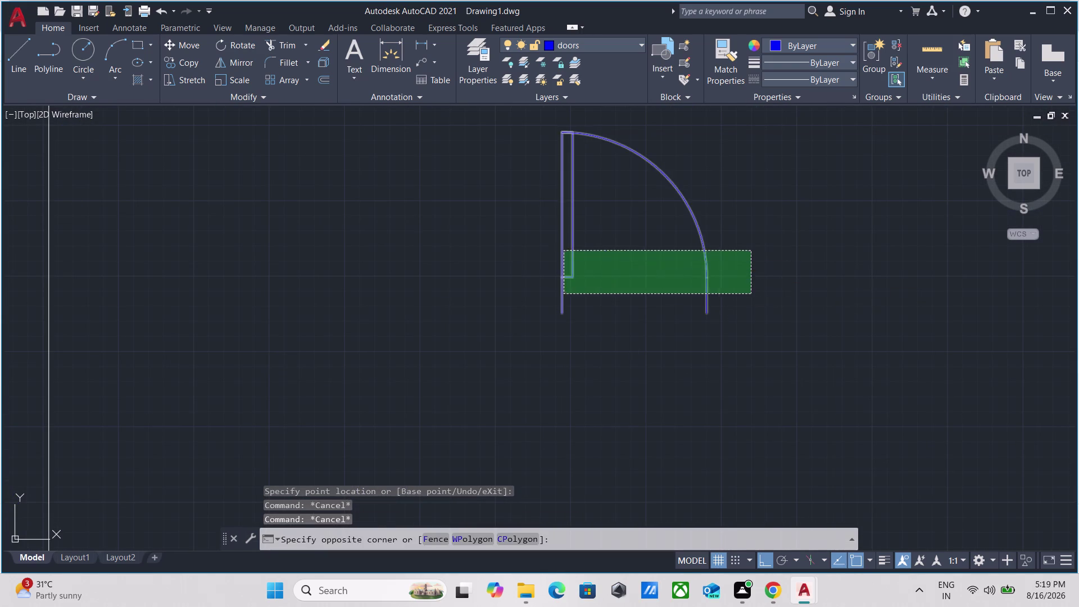
text(co)
key(Return)
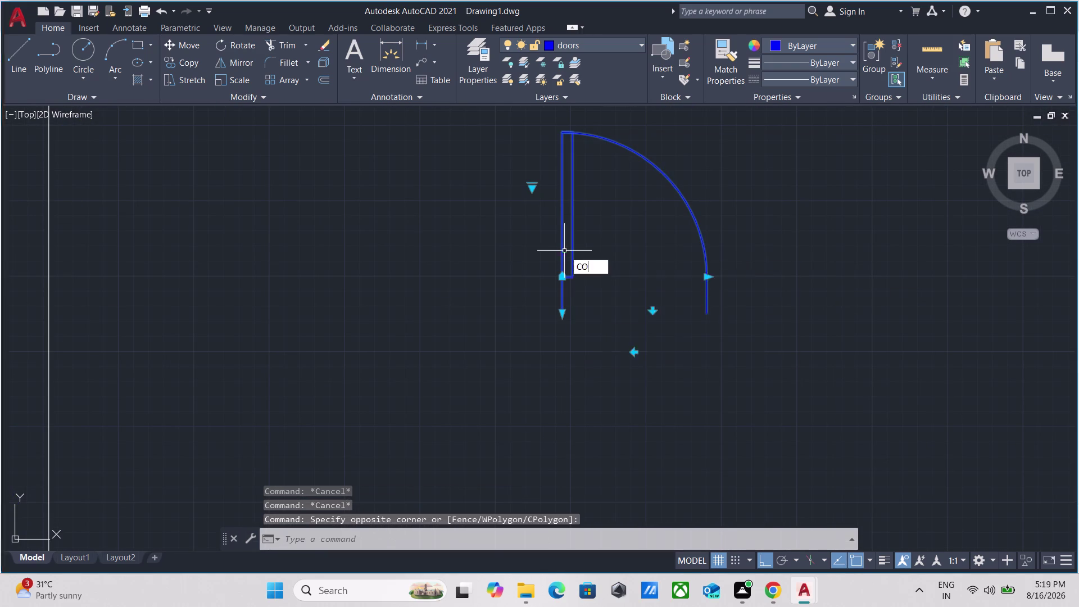
click(564, 312)
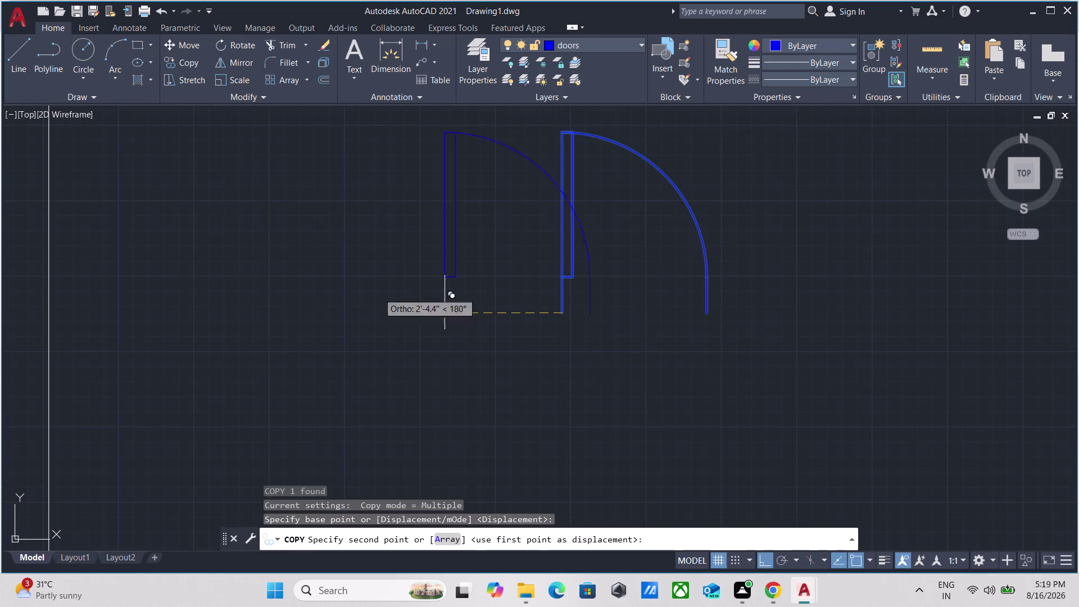